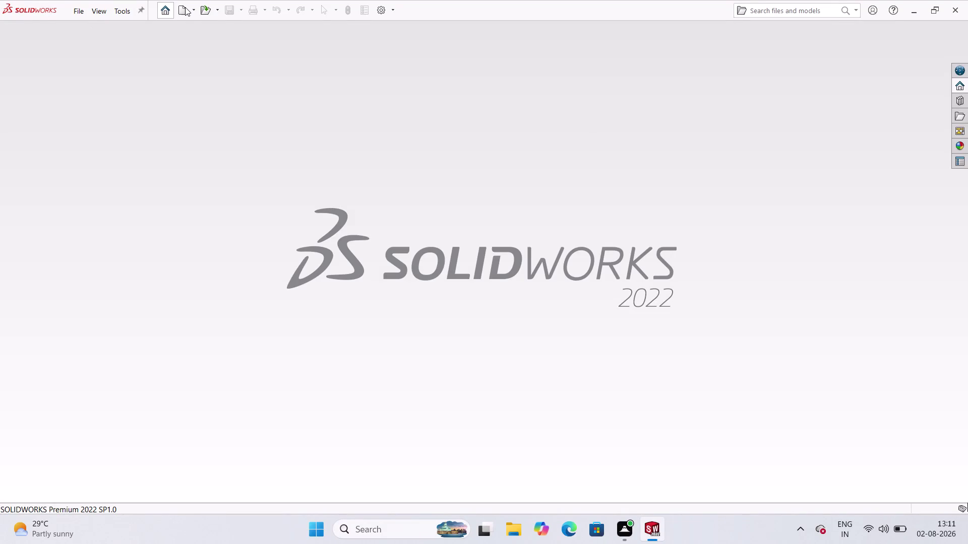
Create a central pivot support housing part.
Create a new blank Part document, Part5.
click(185, 7)
click(225, 240)
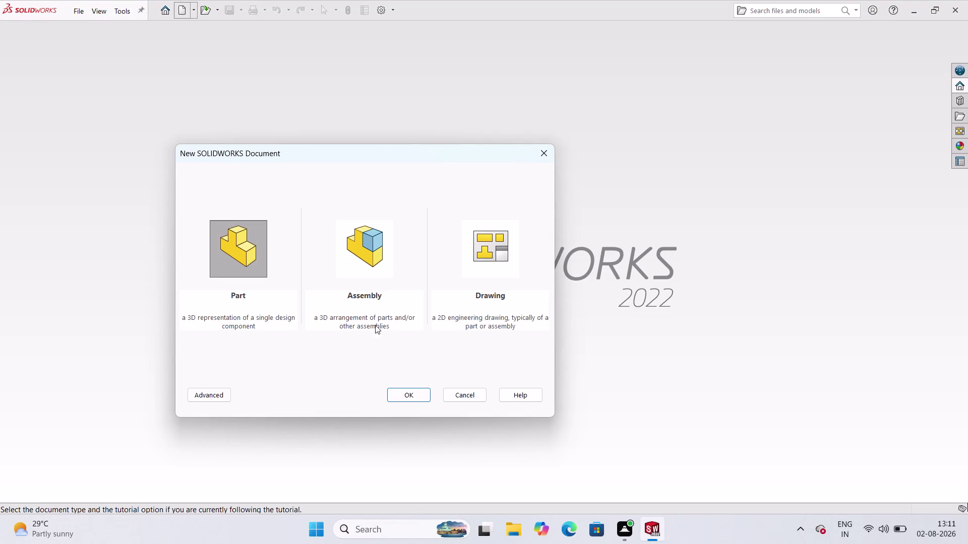
click(409, 401)
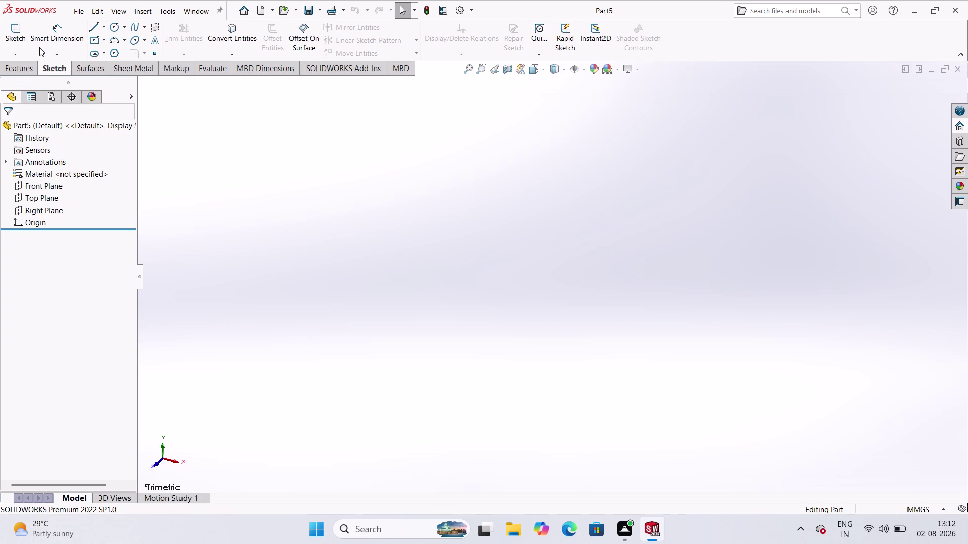
Start Sketch1 on the Top Plane.
click(5, 22)
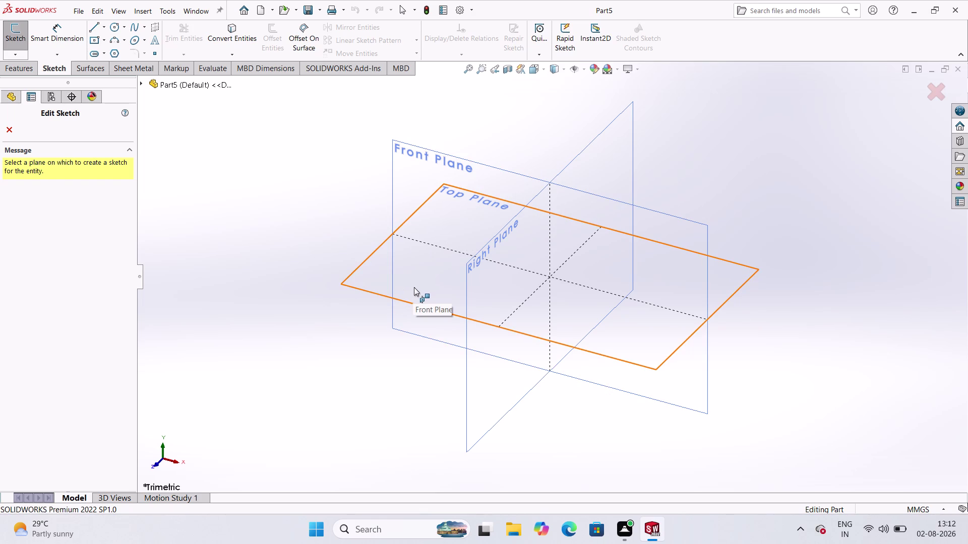
click(414, 287)
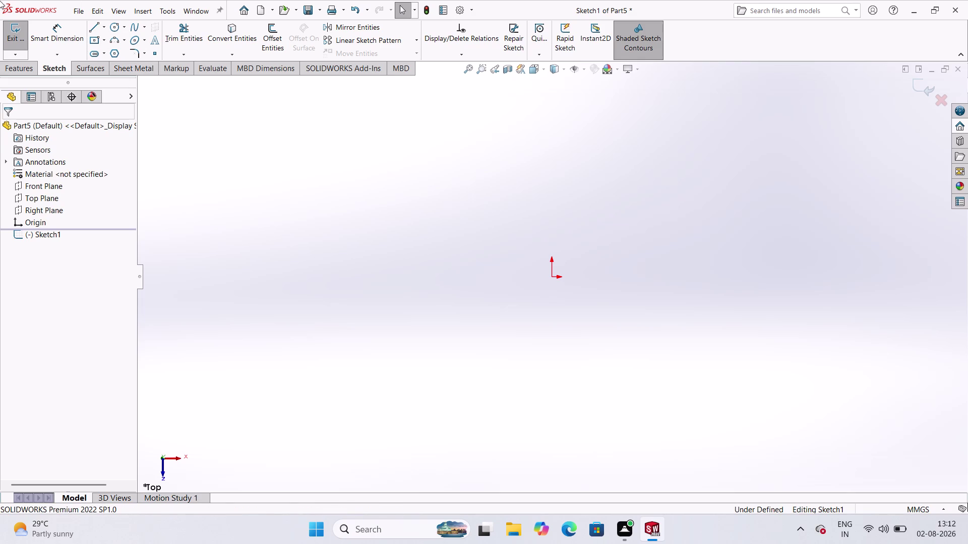
Draw a vertical construction centerline from top to bottom through the origin.
click(108, 30)
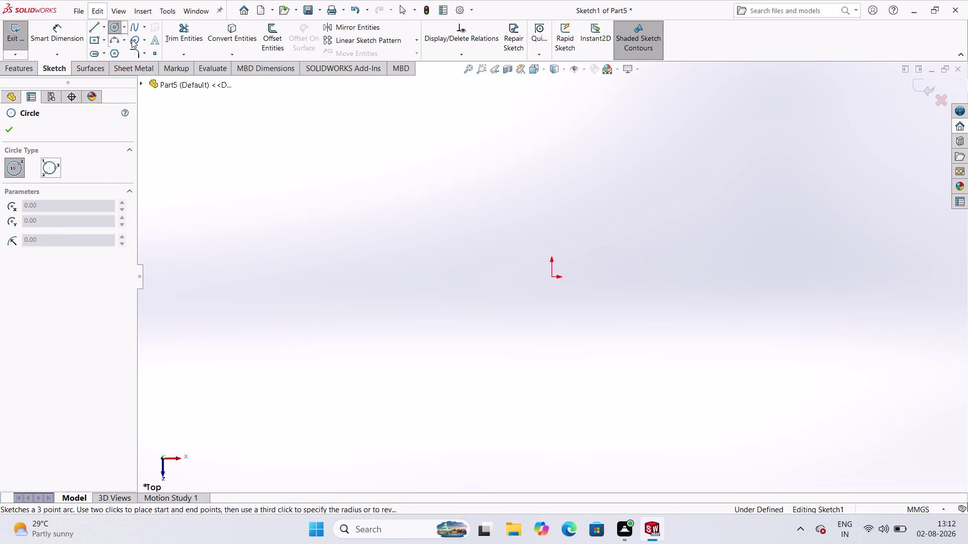
click(102, 26)
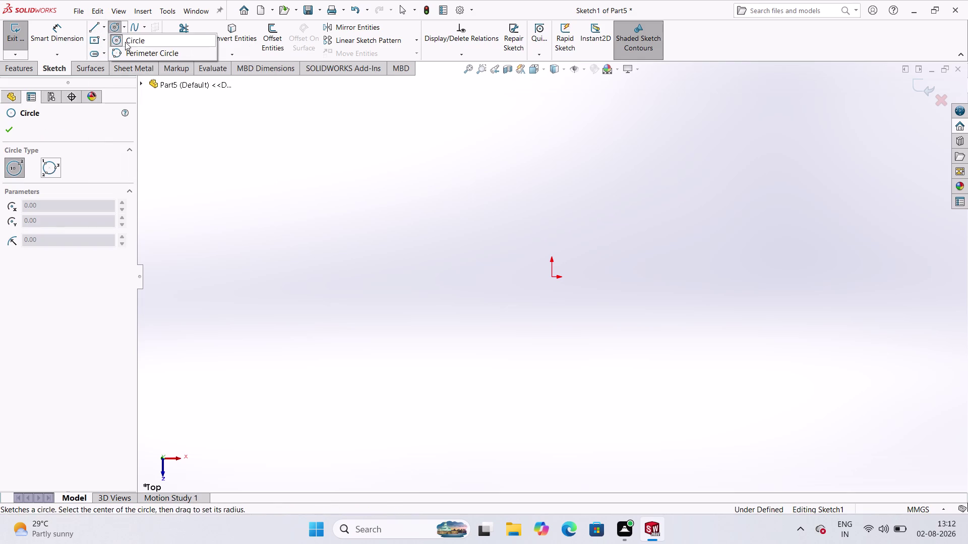
click(103, 22)
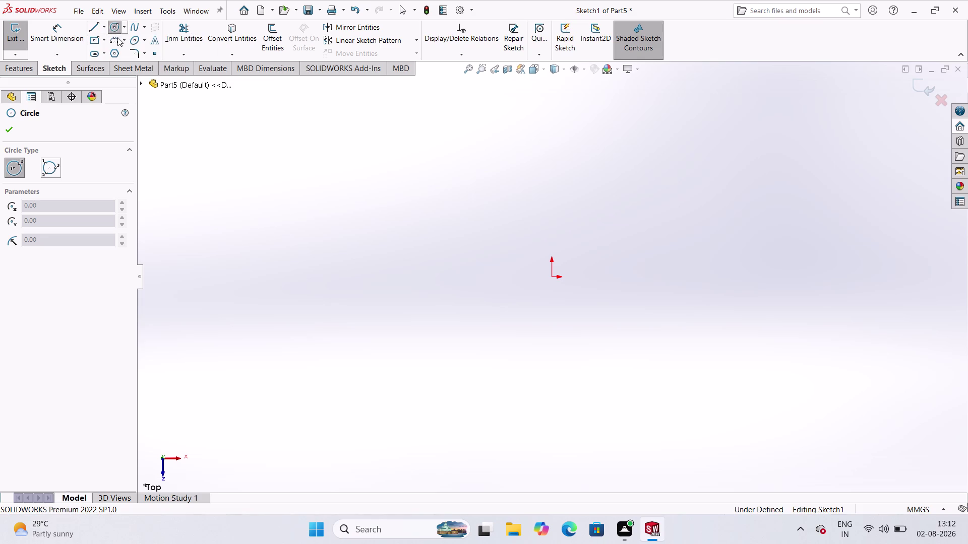
click(102, 21)
click(112, 48)
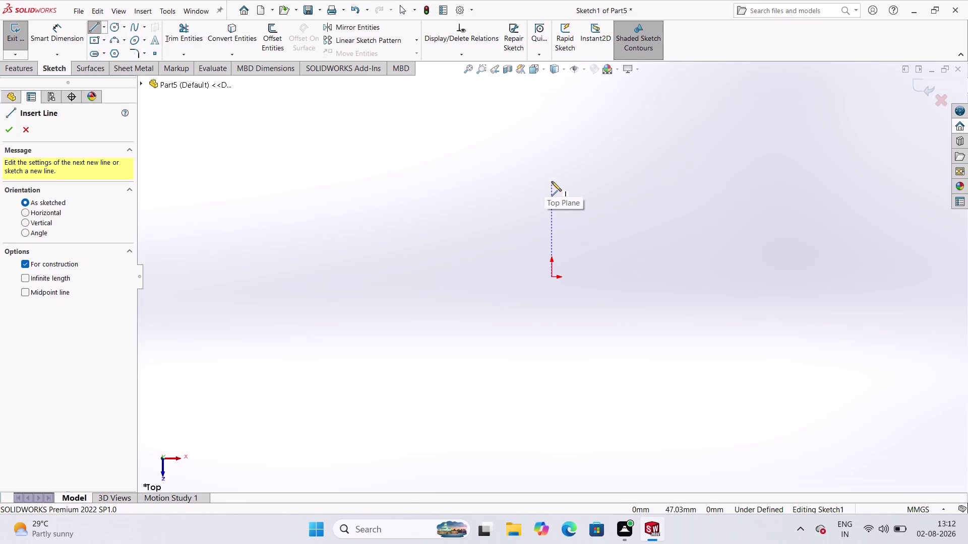
click(552, 181)
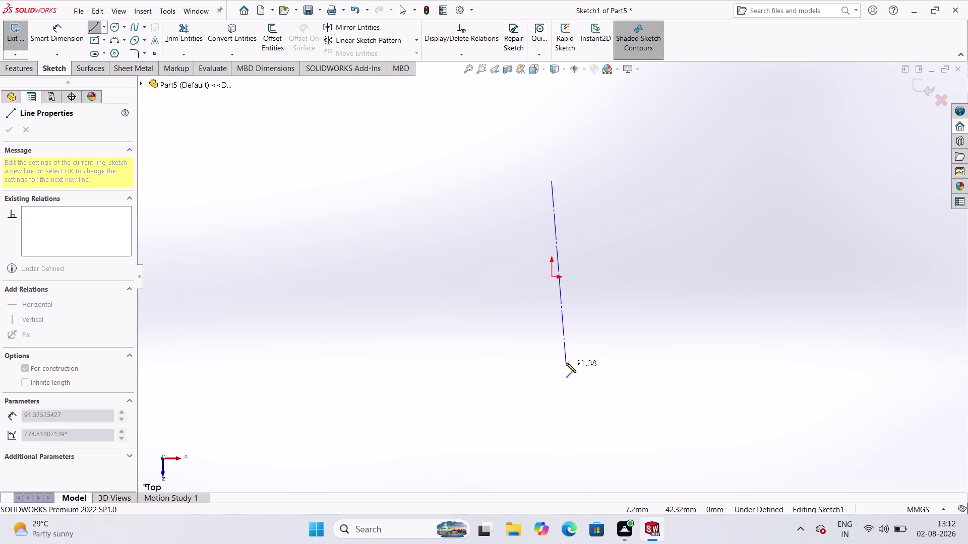
key(Escape)
click(107, 28)
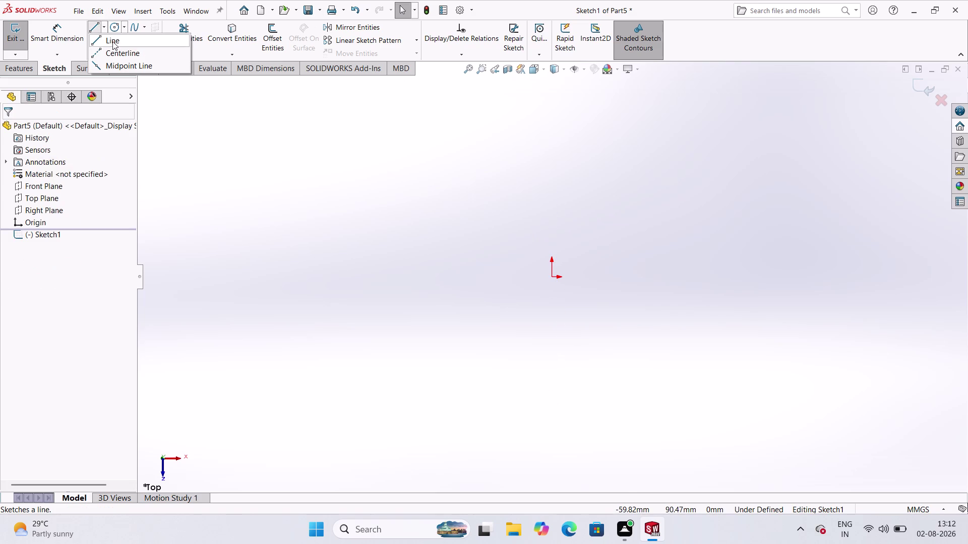
click(114, 48)
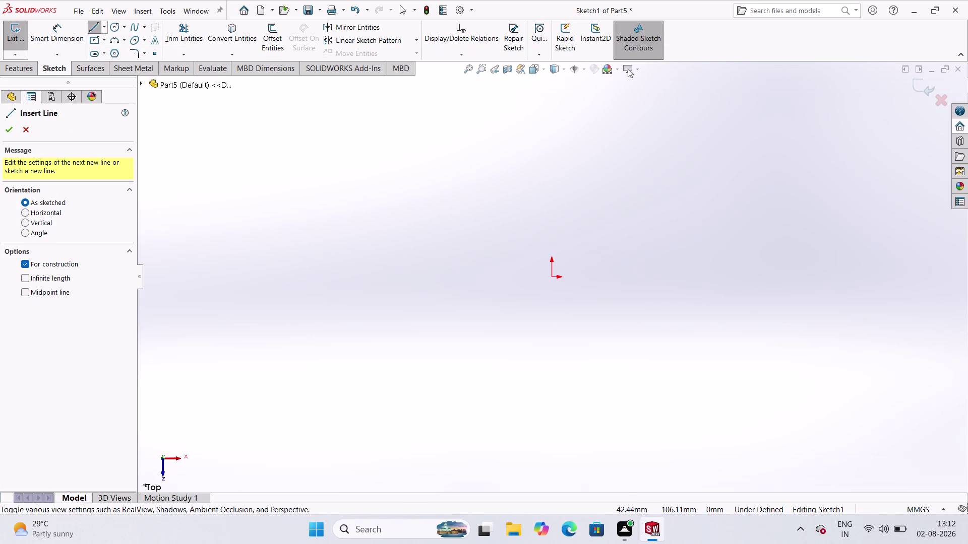
click(549, 79)
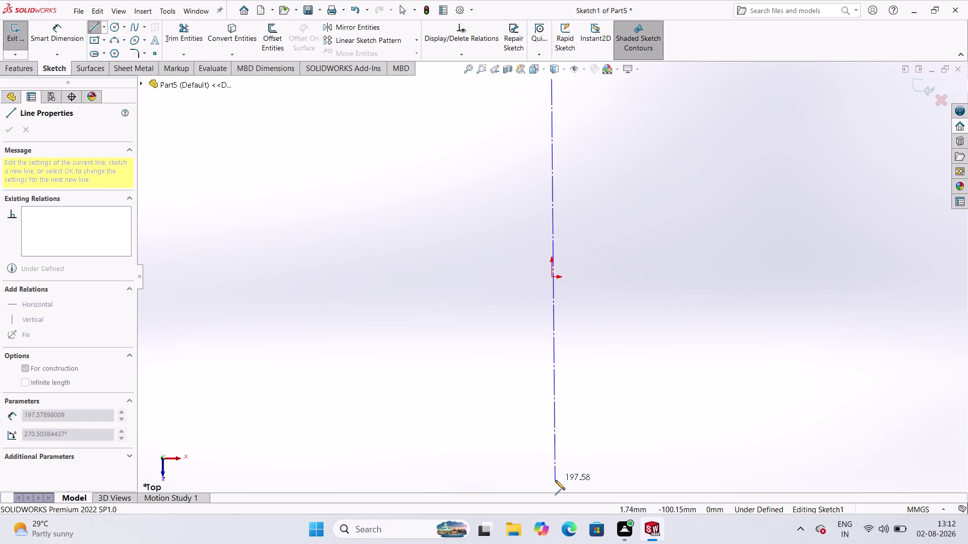
click(552, 481)
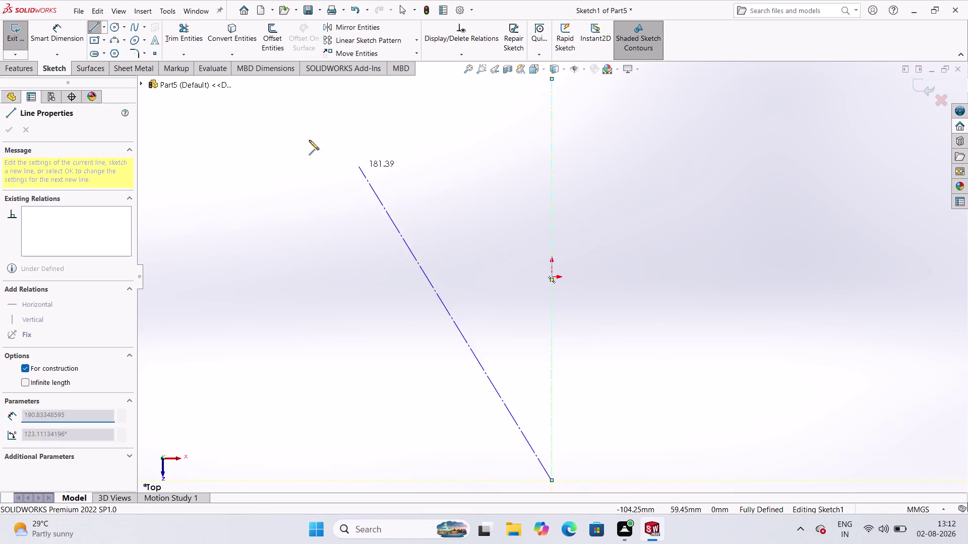
key(Escape)
Draw a horizontal construction centerline across the sketch through the origin.
click(101, 31)
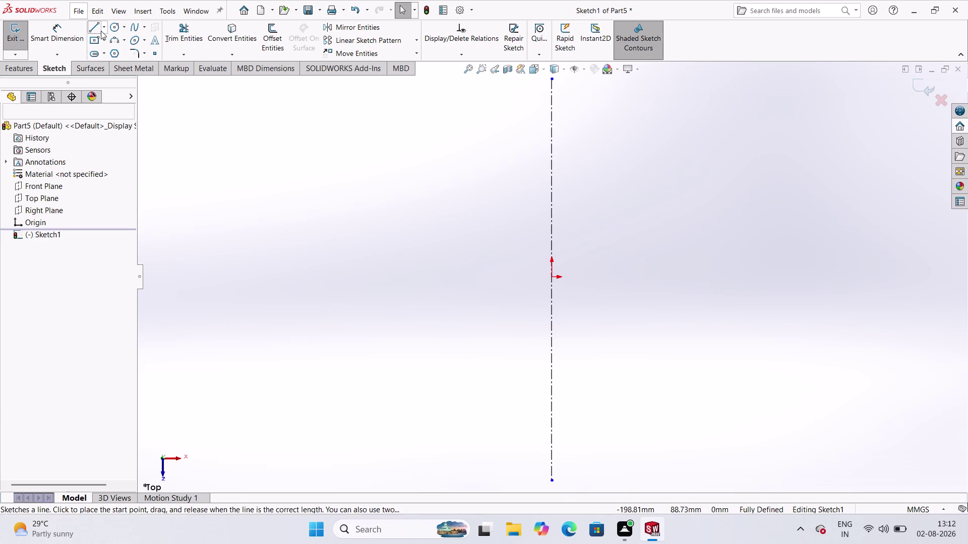
click(111, 50)
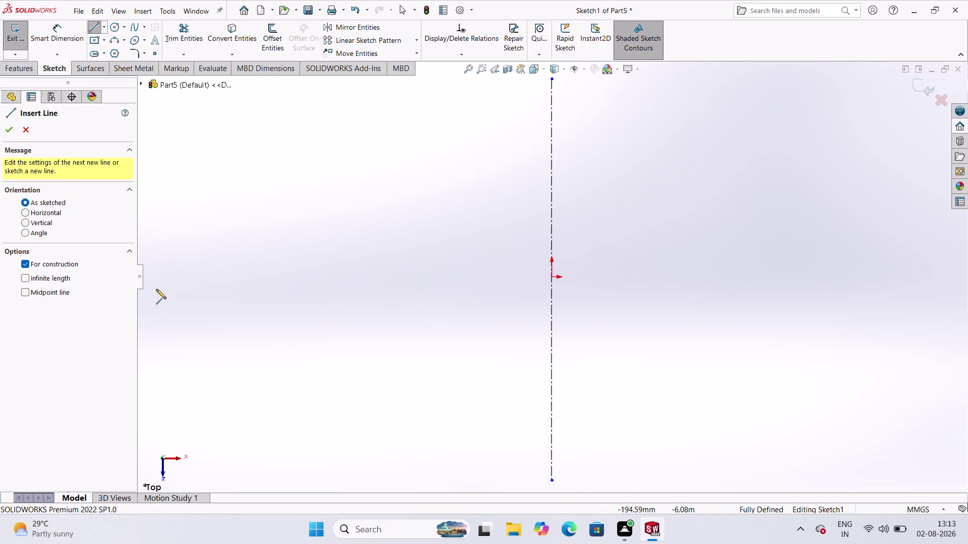
click(155, 276)
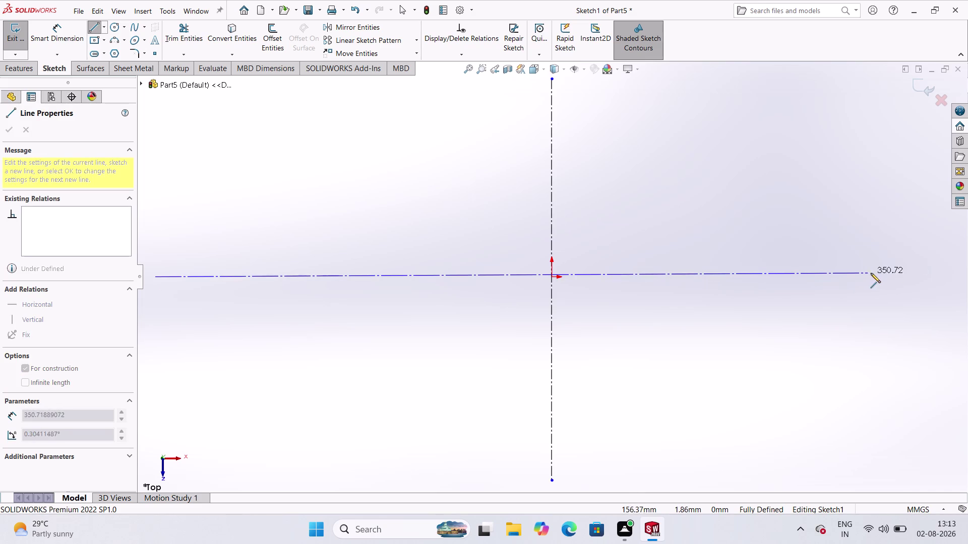
click(927, 276)
key(Escape)
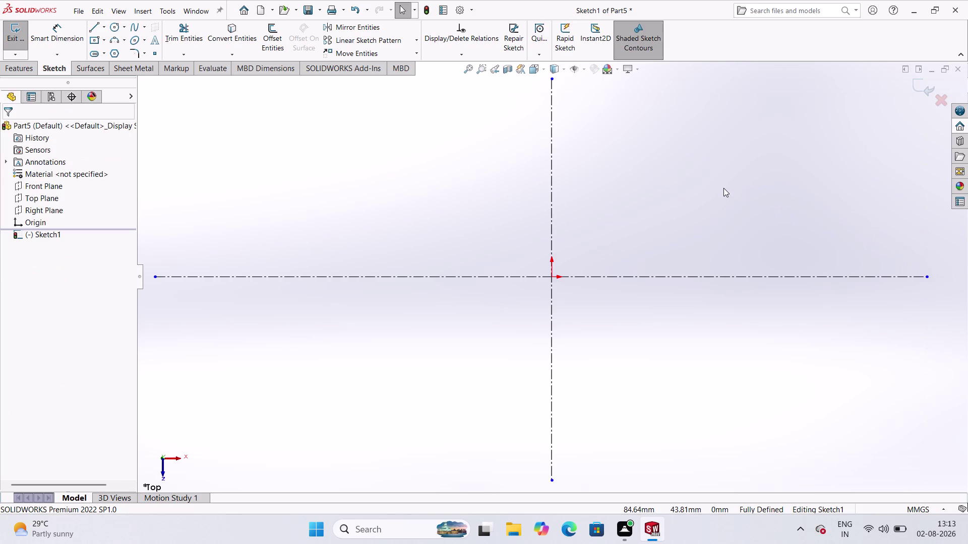
scroll(up, 3)
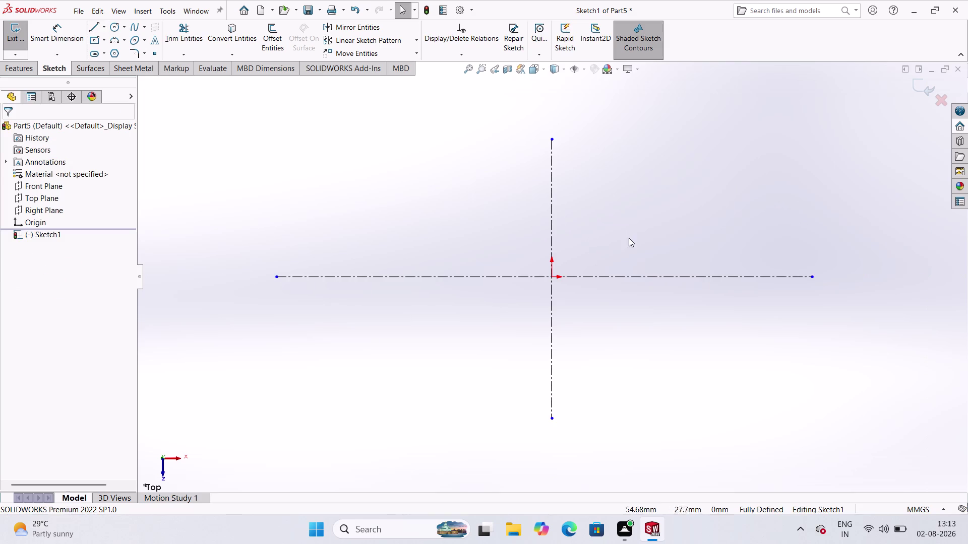
scroll(down, 3)
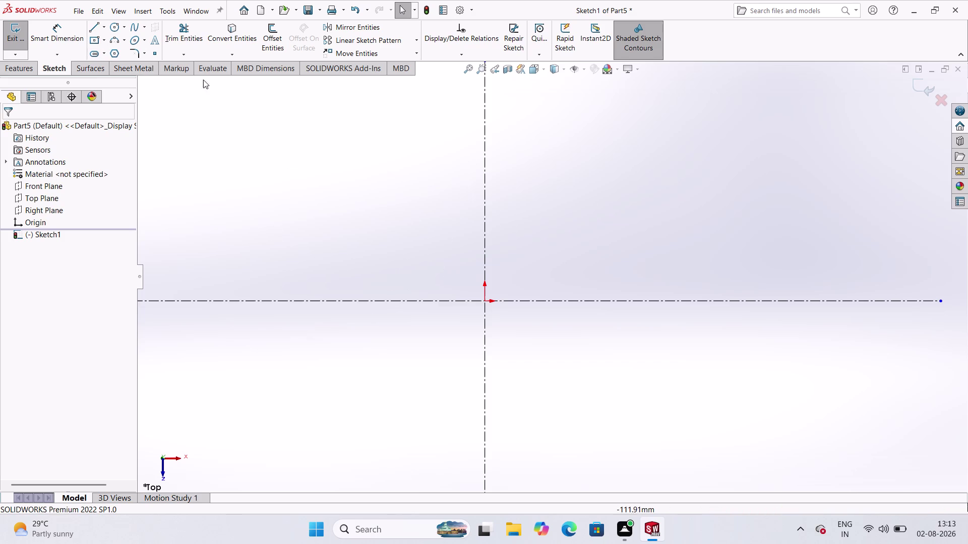
click(116, 25)
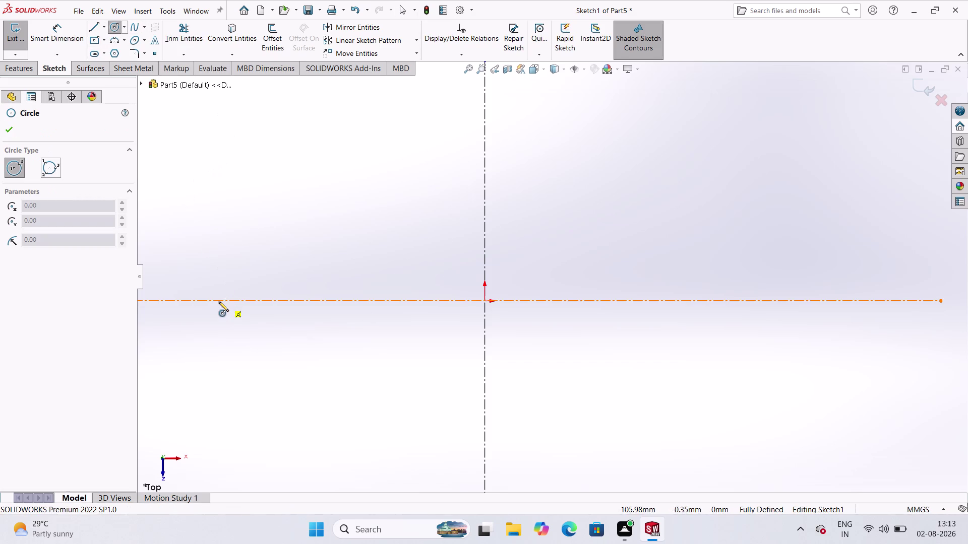
Draw a 24 mm diameter circle on the horizontal centerline, left of the origin.
click(224, 302)
click(243, 316)
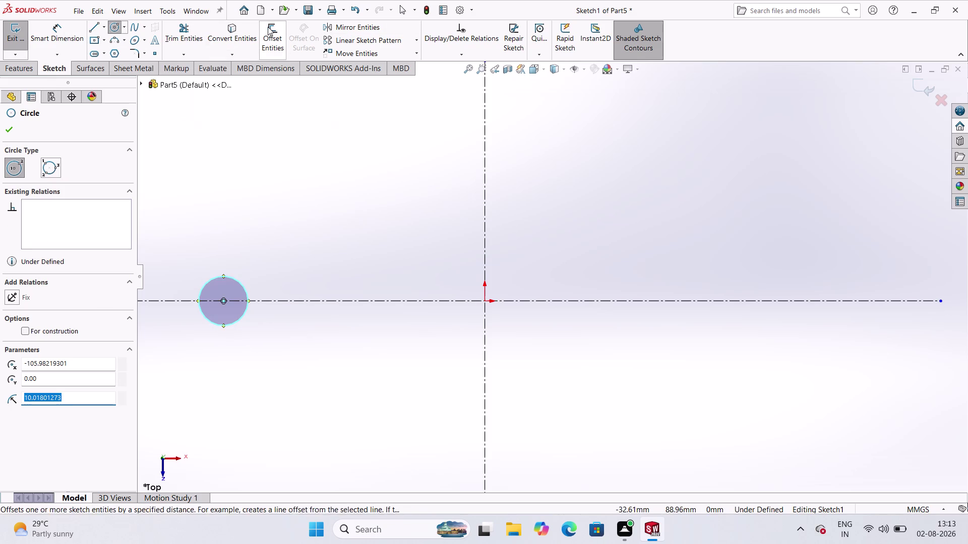
click(76, 27)
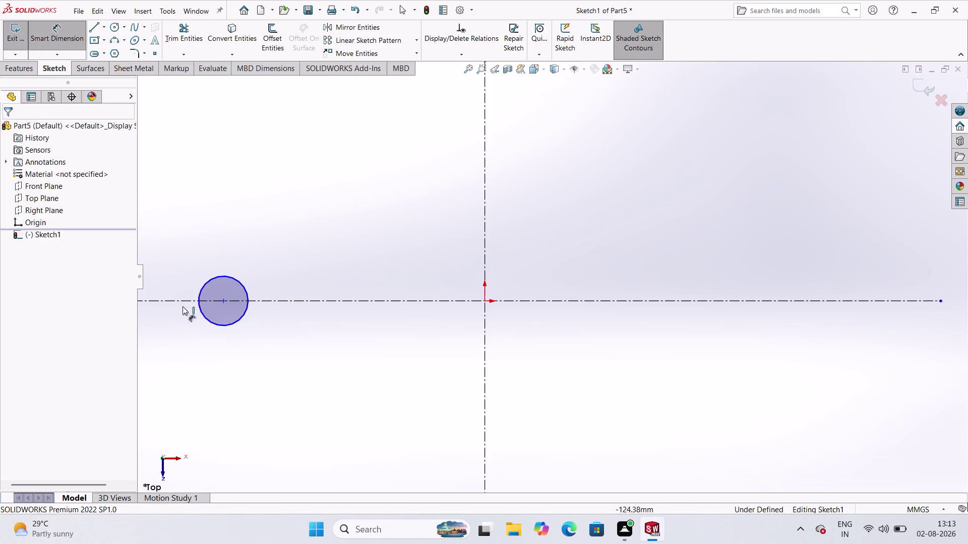
click(225, 274)
click(193, 245)
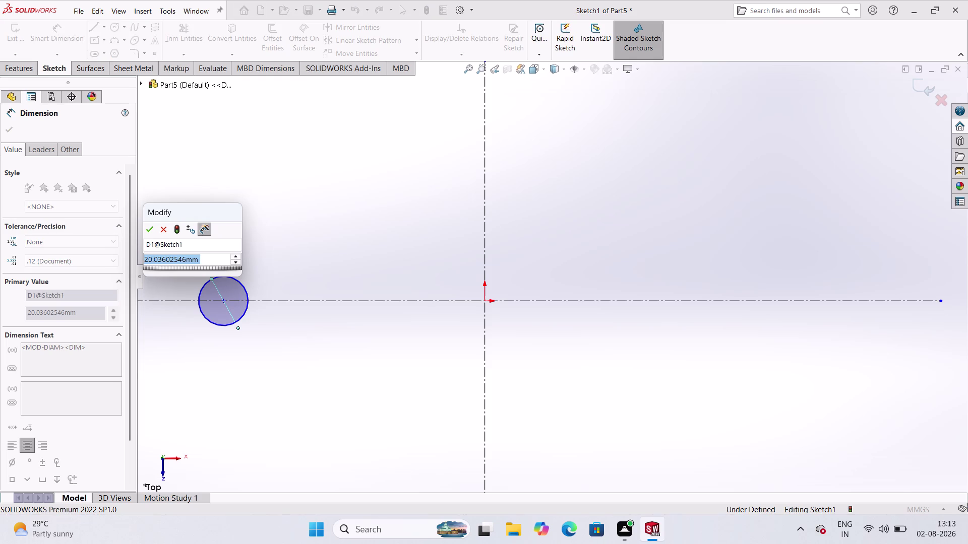
text(24)
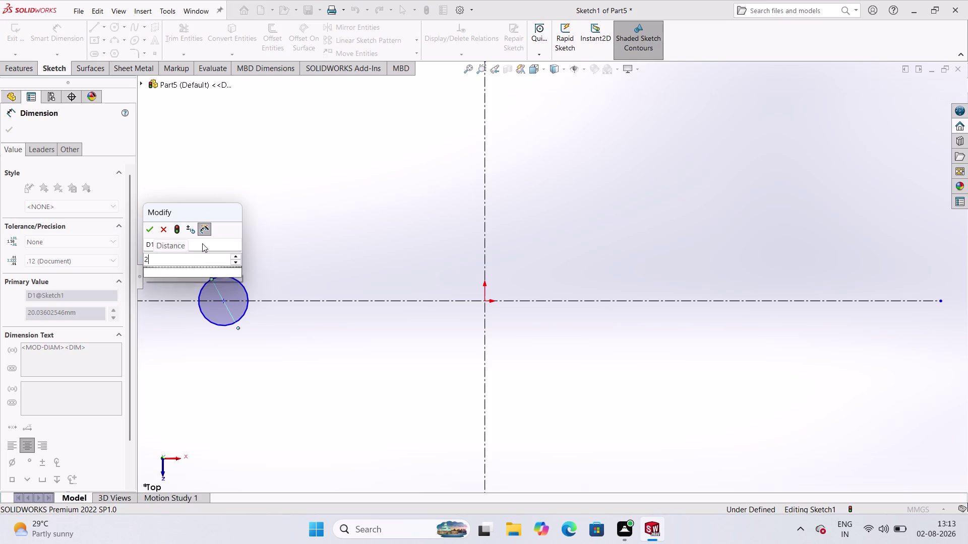
key(Return)
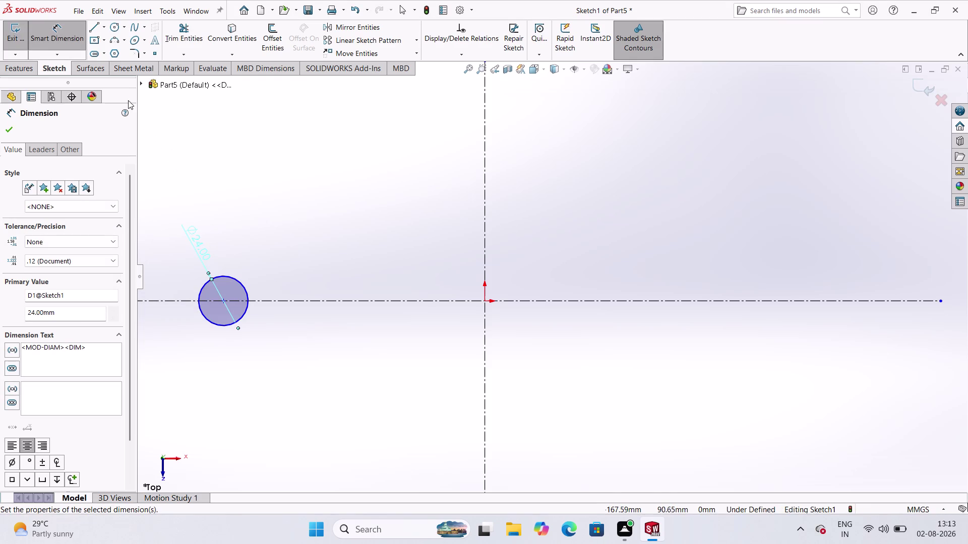
click(118, 29)
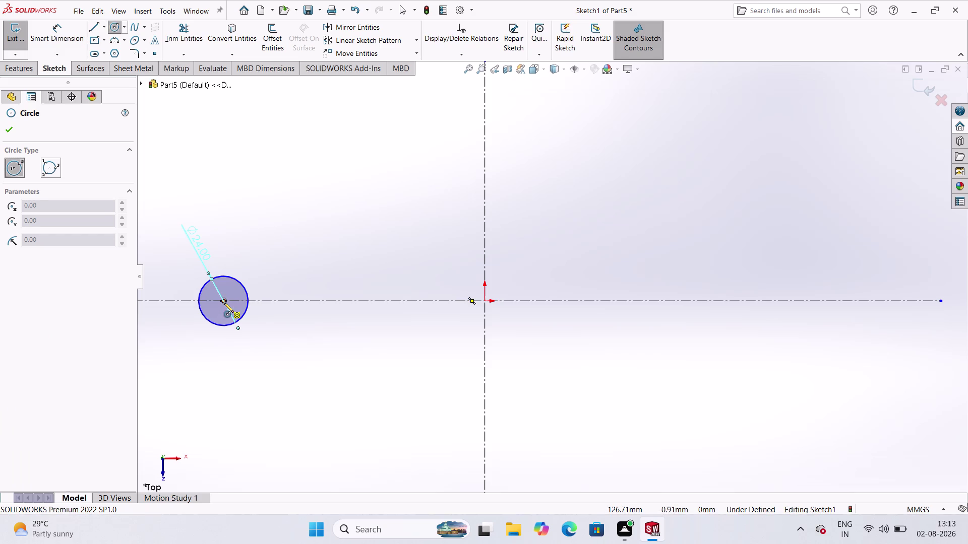
Add a concentric 12 mm diameter circle inside the 24 mm circle.
click(225, 300)
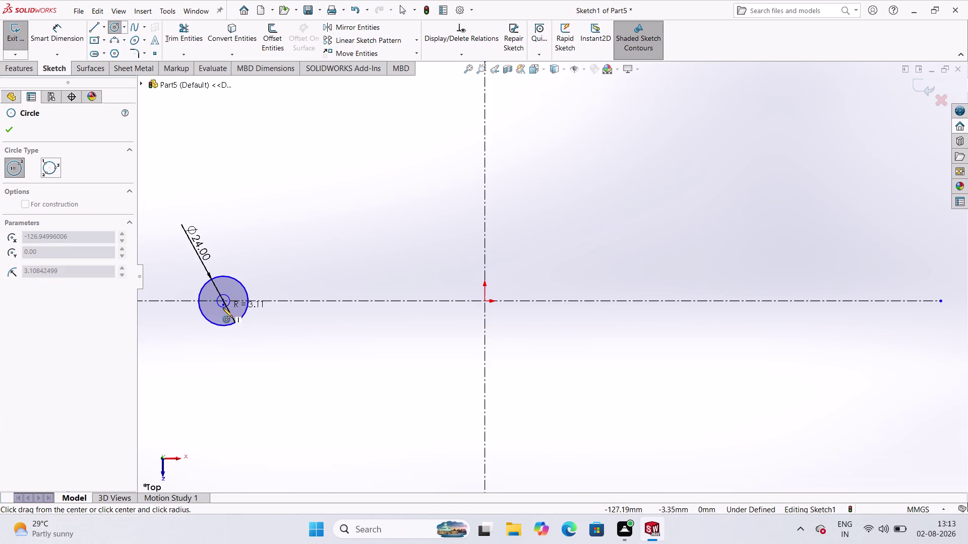
click(221, 314)
click(46, 50)
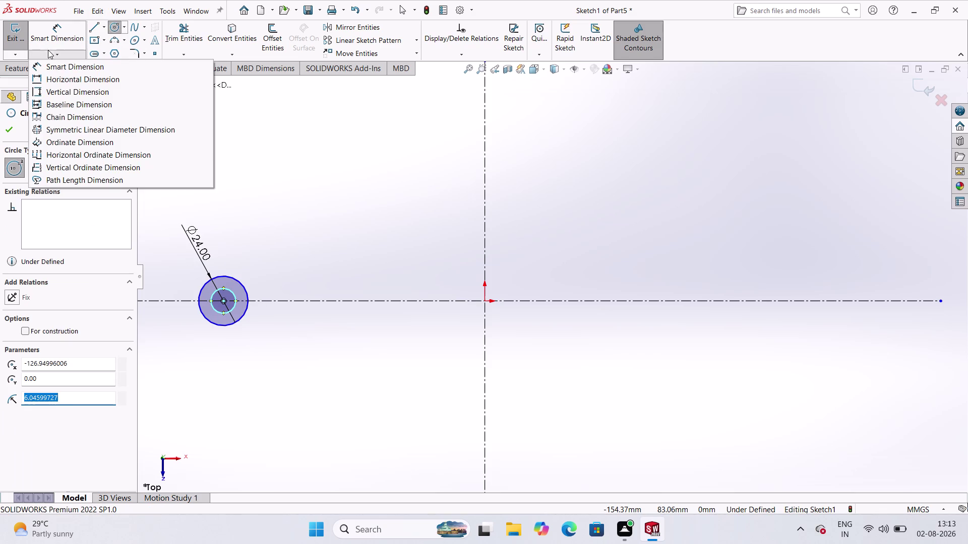
click(51, 32)
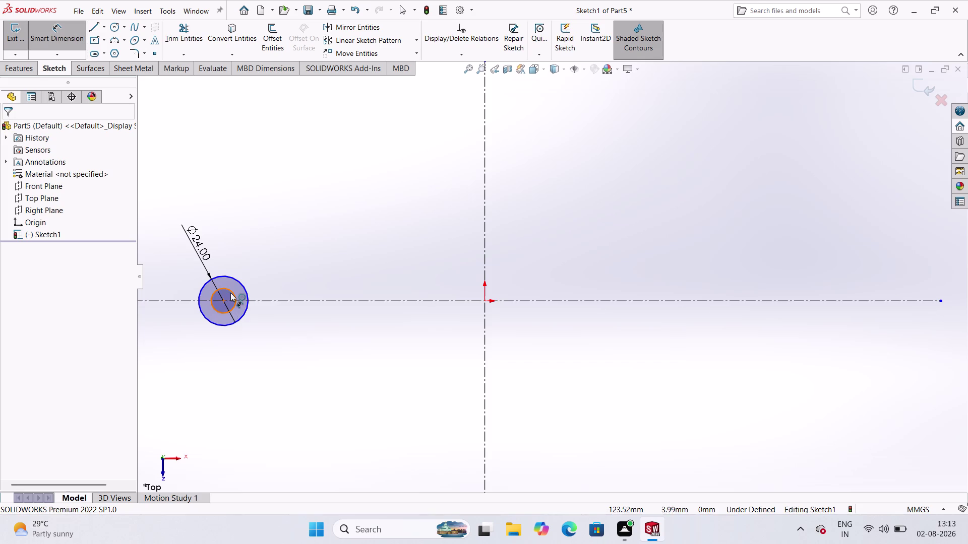
click(231, 293)
click(235, 238)
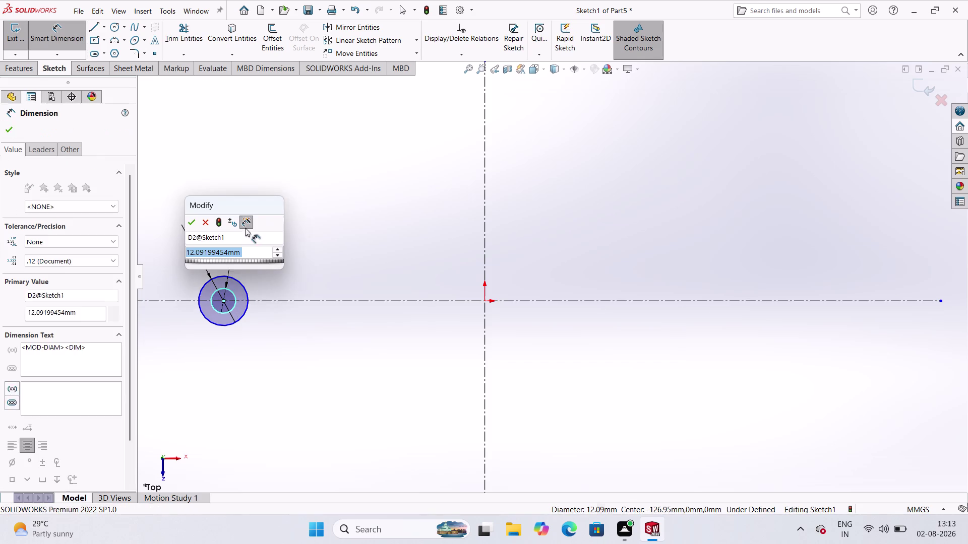
text(12)
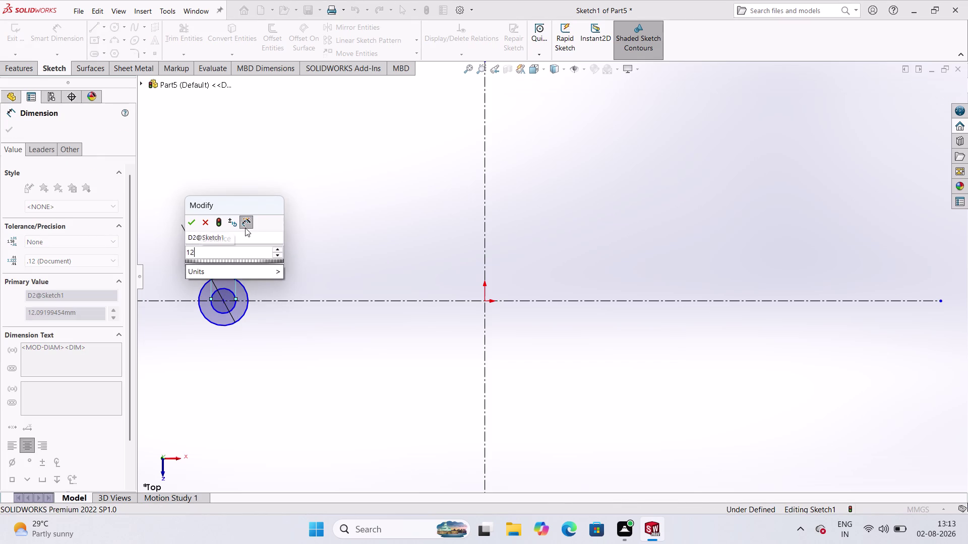
key(Return)
click(283, 241)
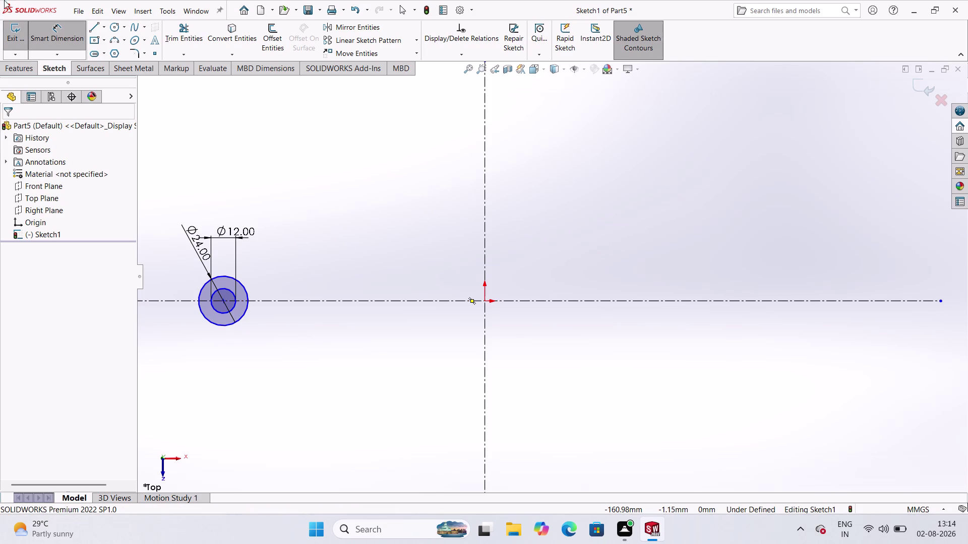
click(54, 40)
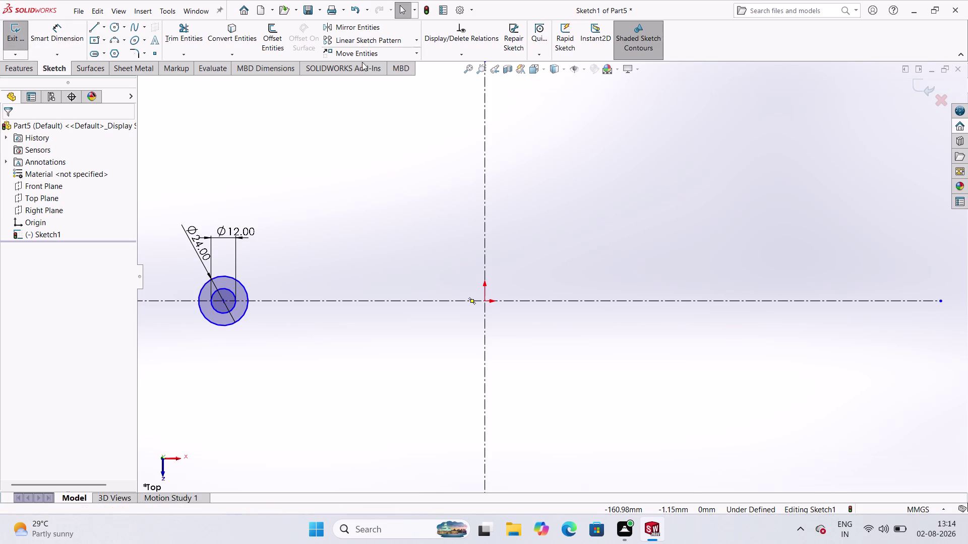
Mirror the 24 mm and 12 mm circles about the vertical centerline.
click(246, 296)
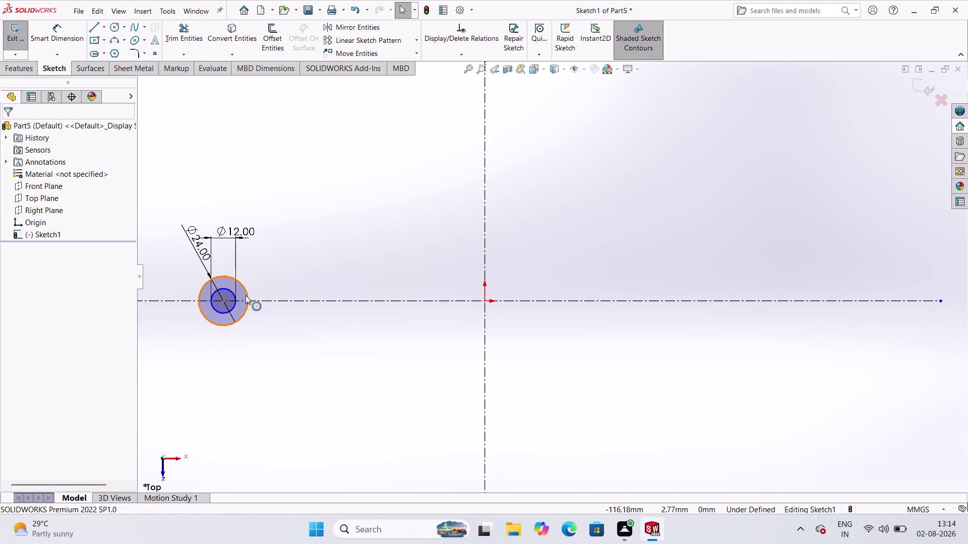
click(231, 295)
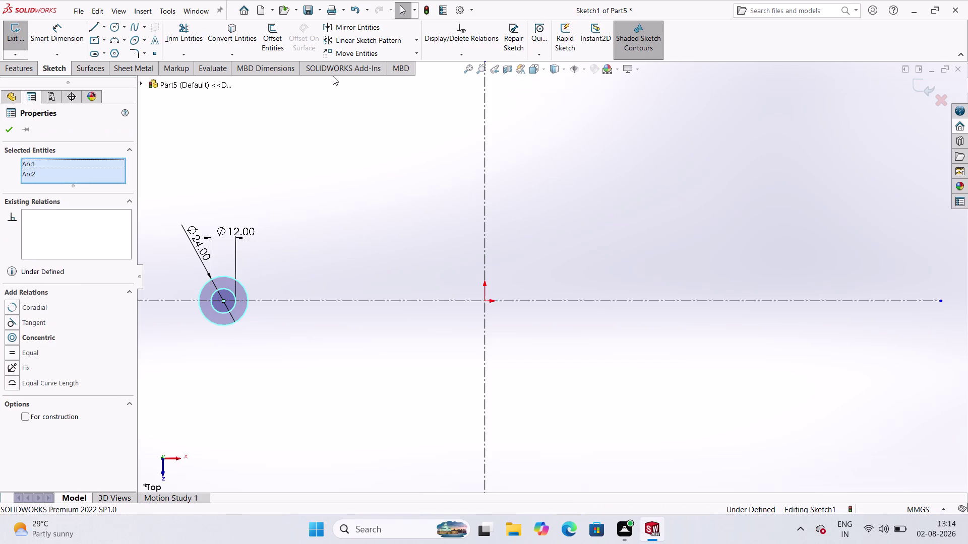
click(376, 31)
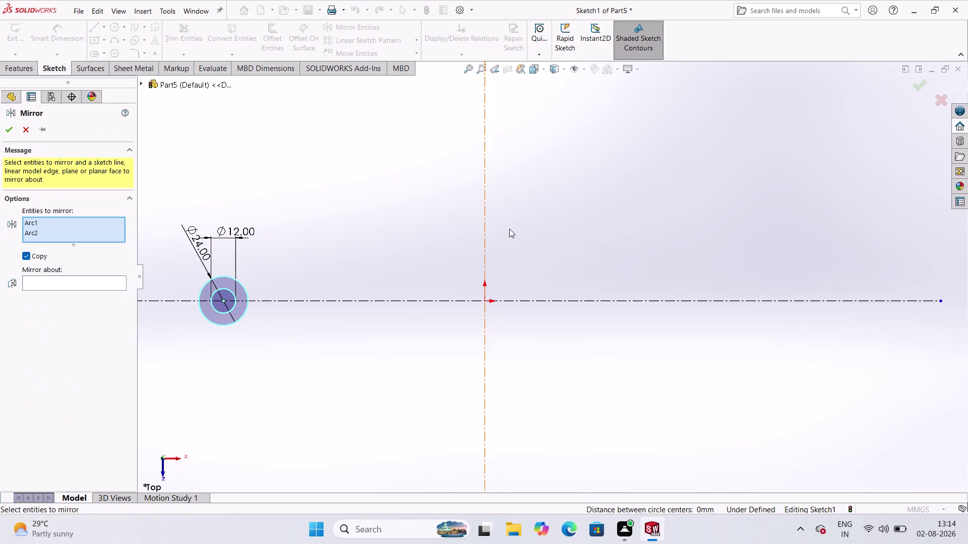
click(118, 287)
click(108, 287)
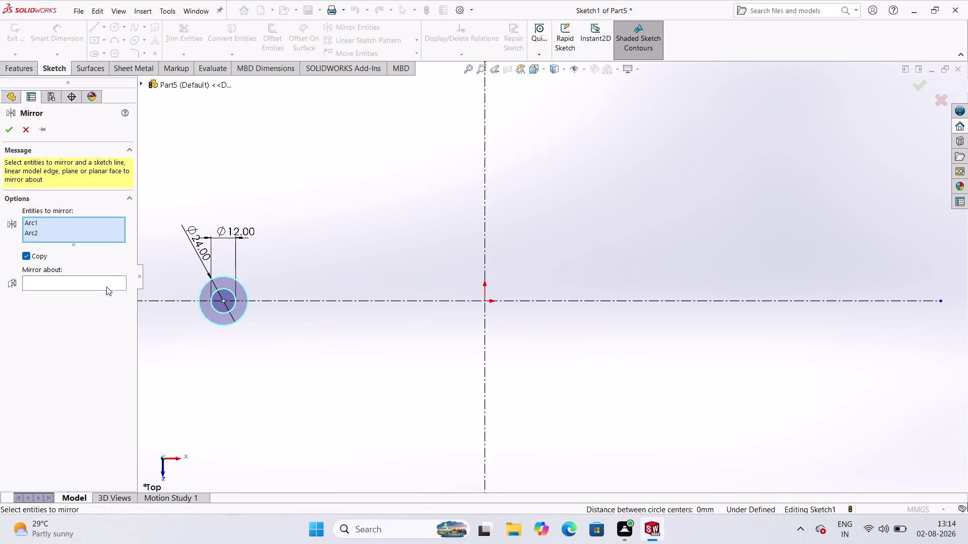
click(92, 284)
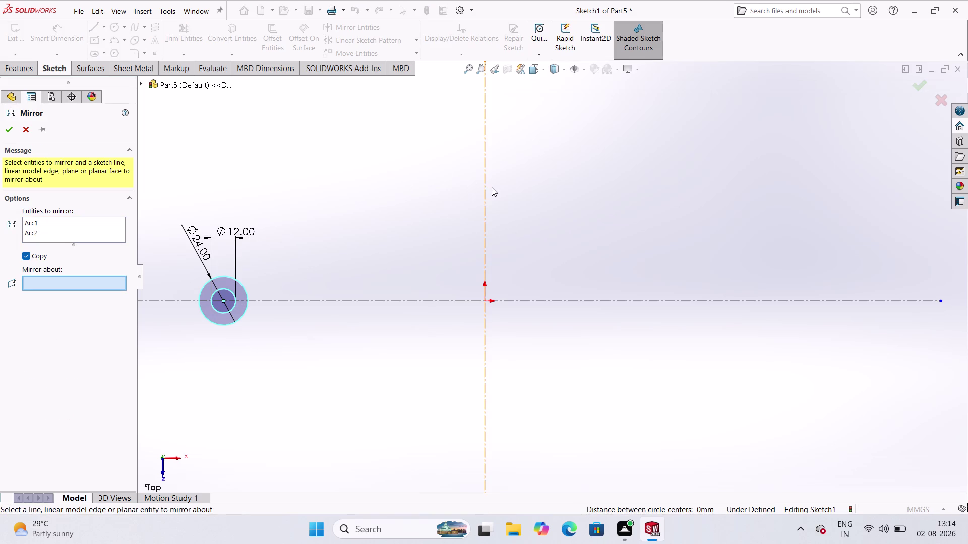
click(484, 177)
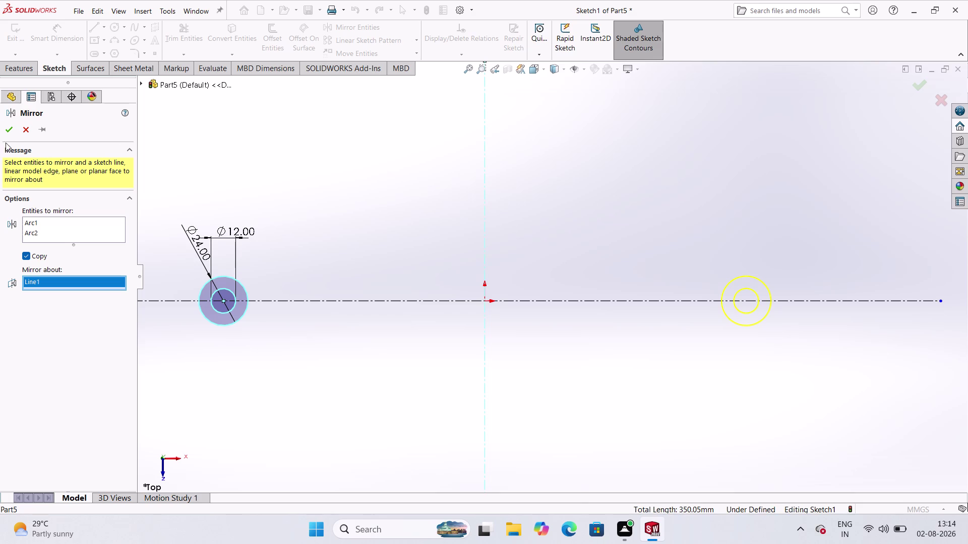
click(10, 134)
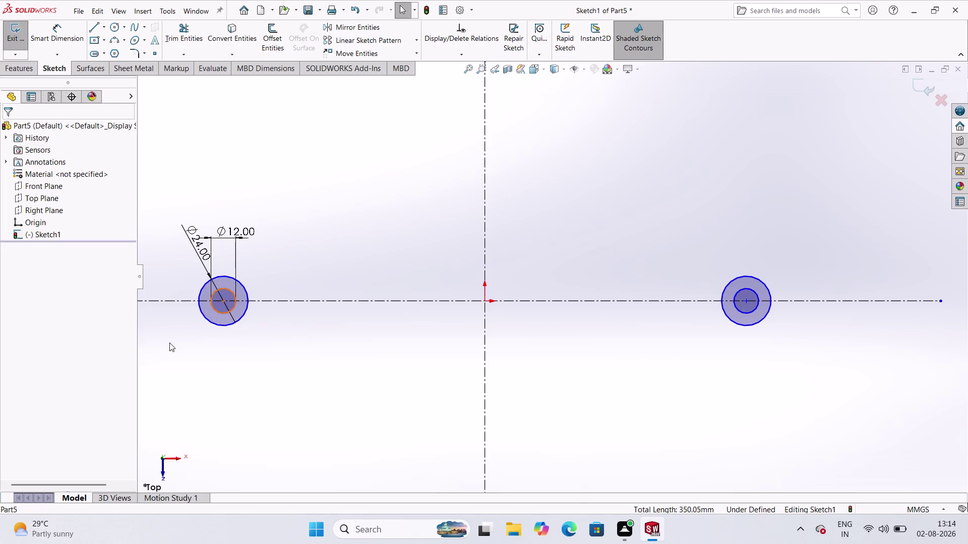
Dimension the two circle centres 156 mm apart, fully defining Sketch1.
click(224, 303)
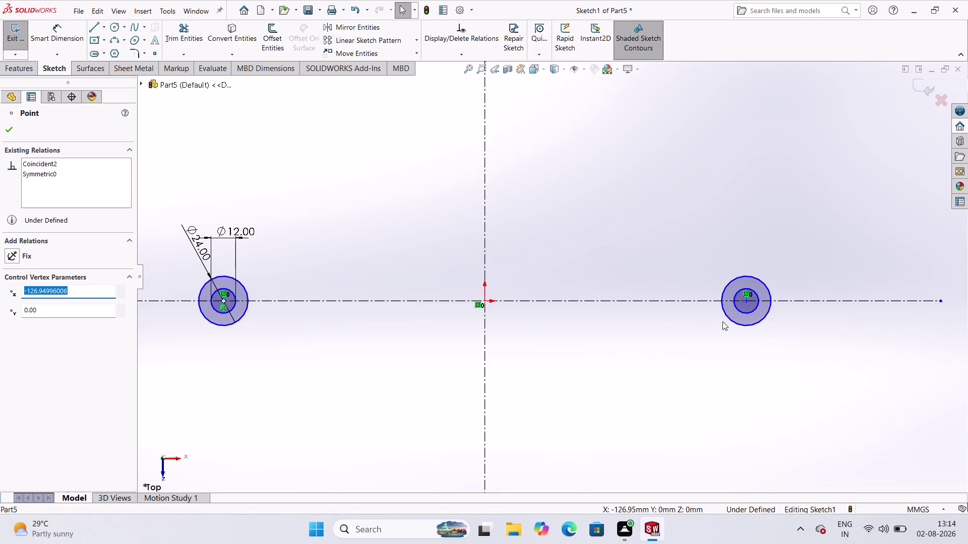
click(744, 304)
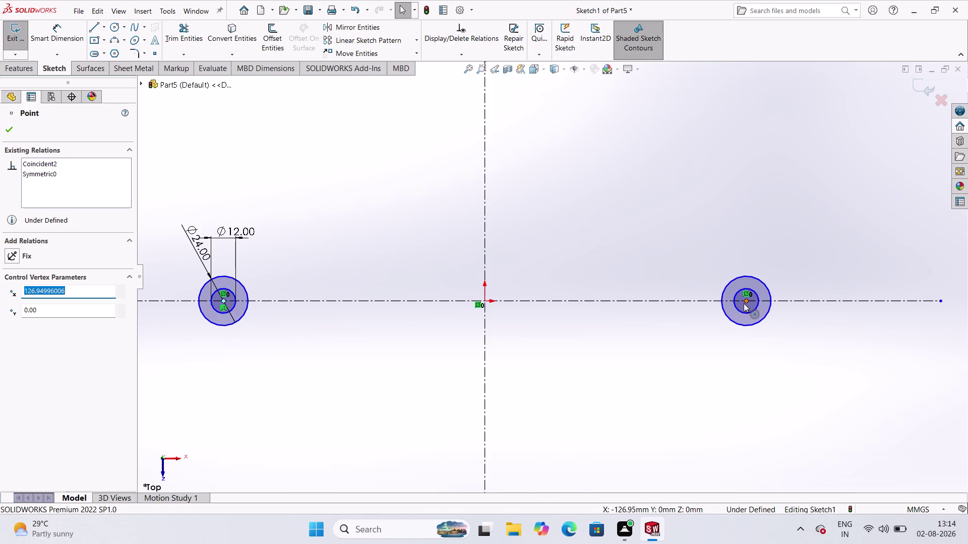
click(61, 26)
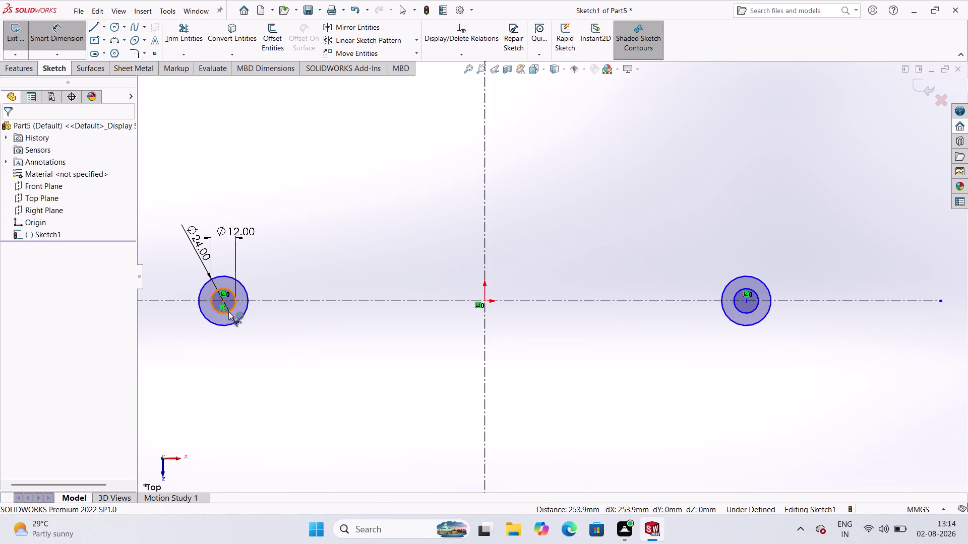
click(226, 305)
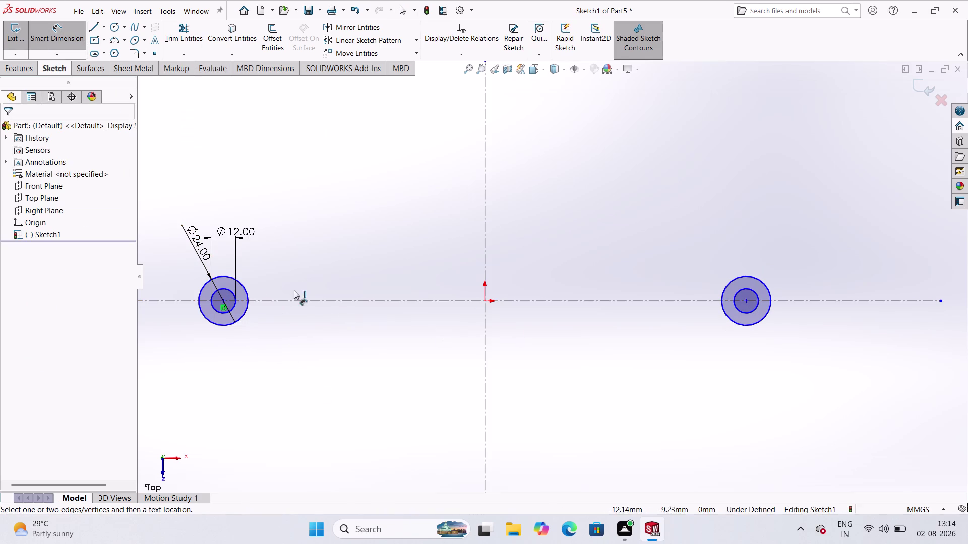
click(221, 300)
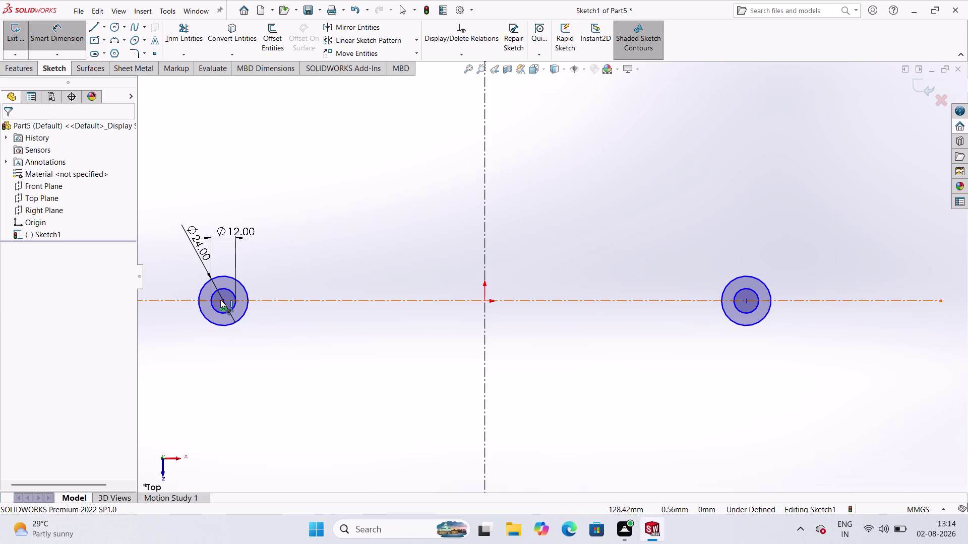
key(Escape)
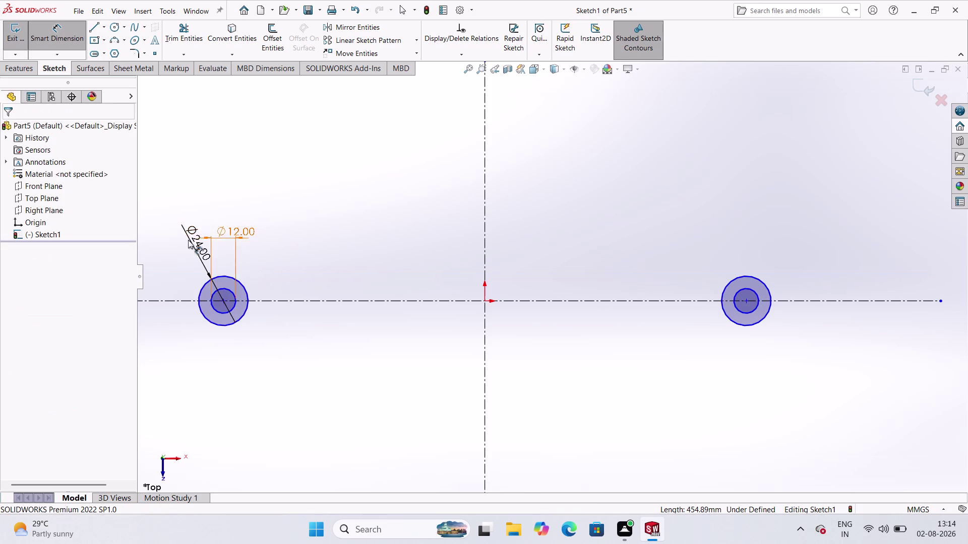
click(224, 300)
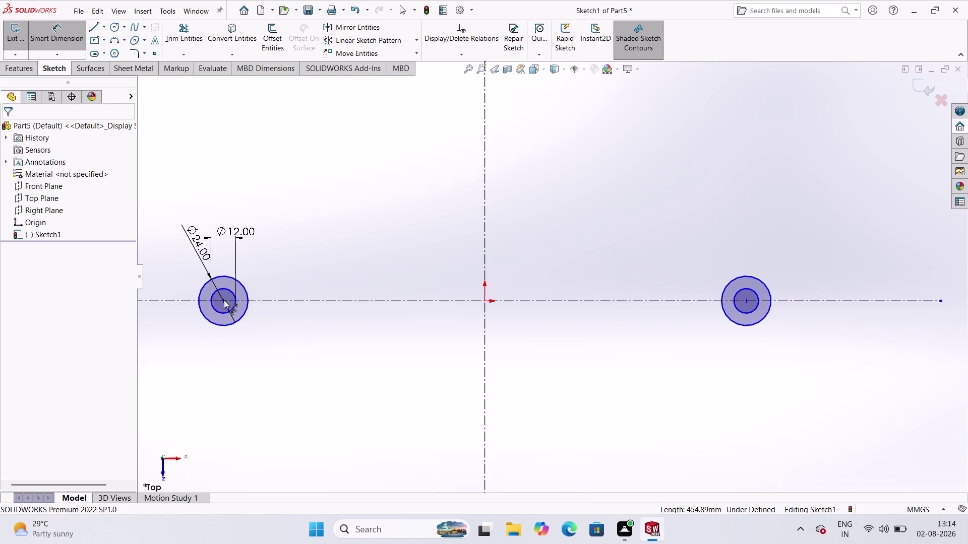
click(746, 300)
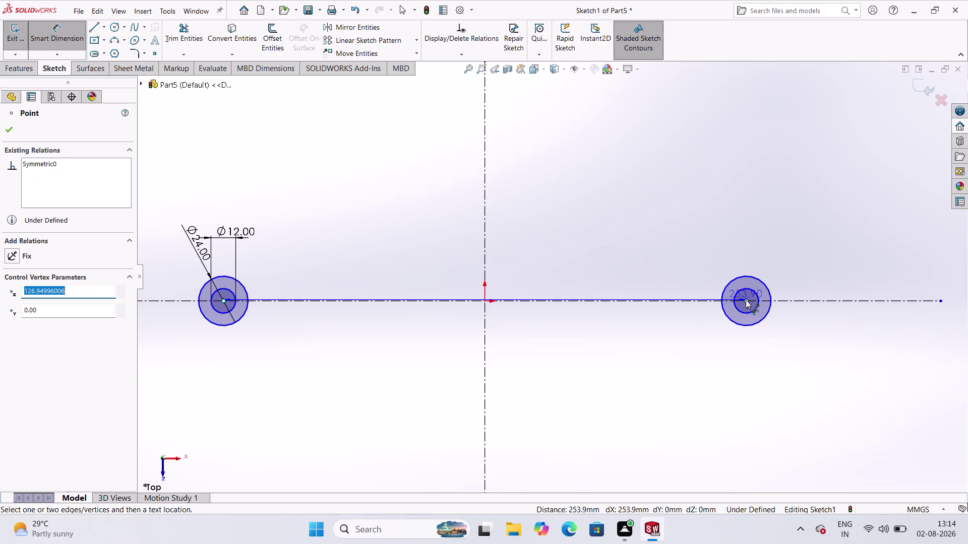
click(511, 394)
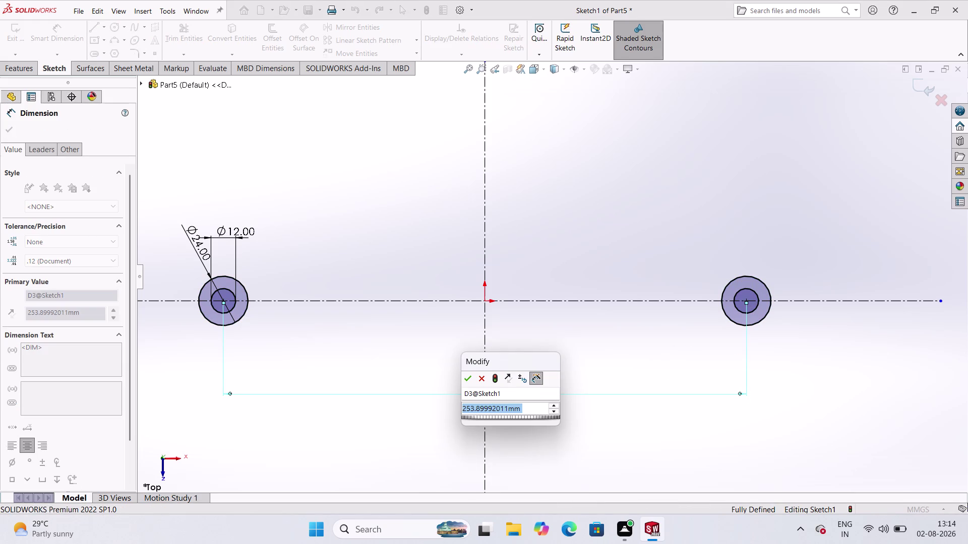
text(156)
key(Return)
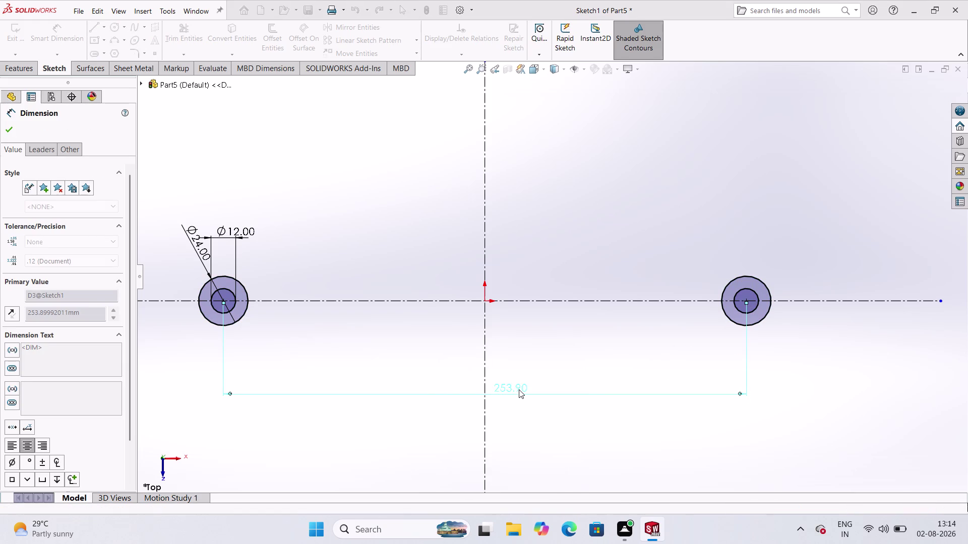
click(590, 433)
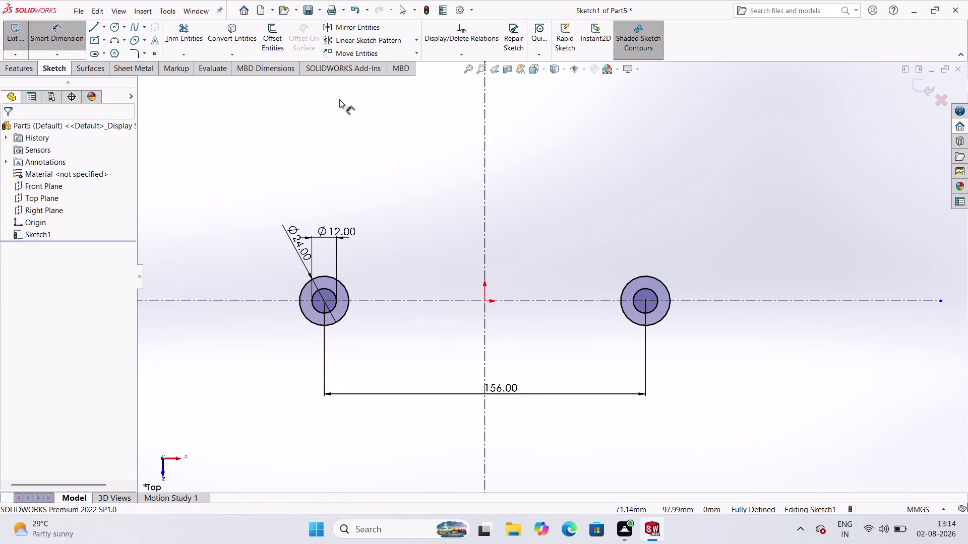
click(66, 37)
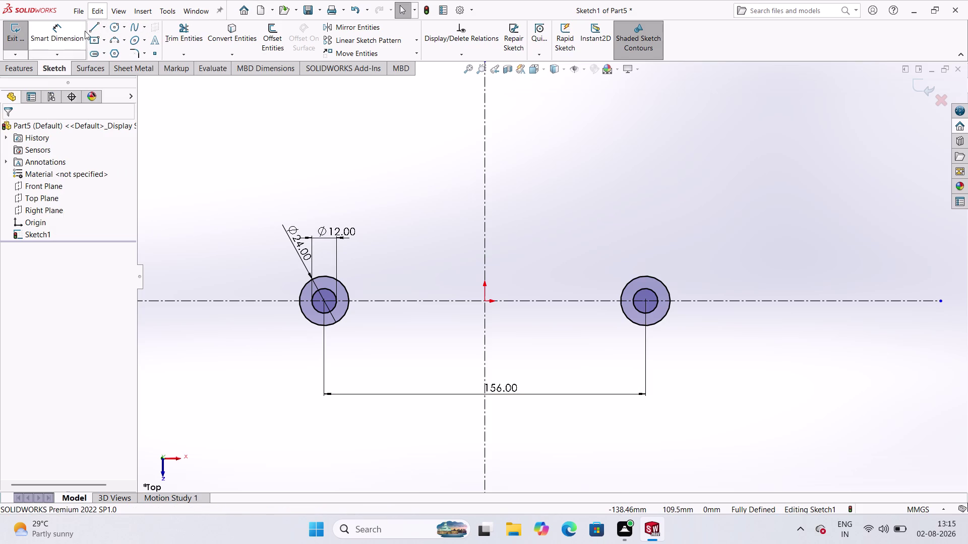
click(21, 34)
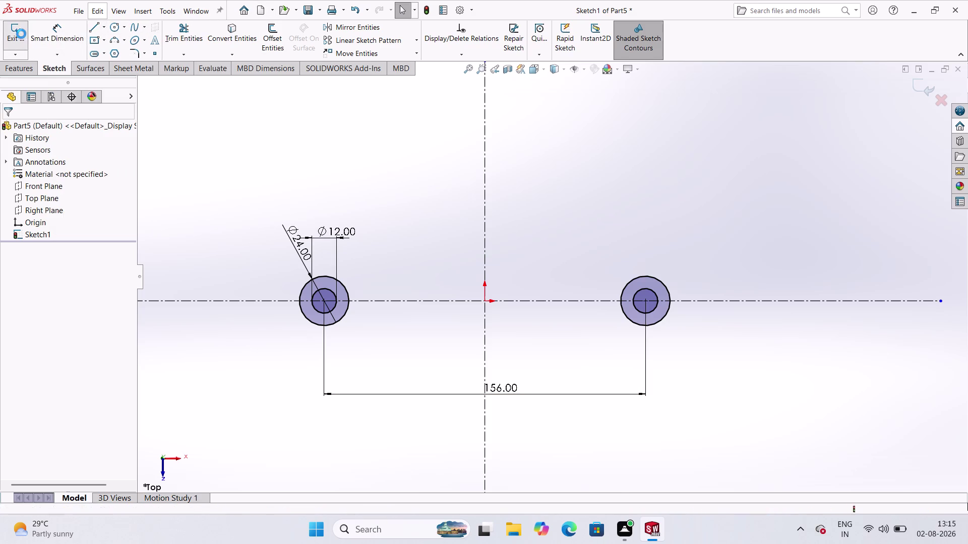
Extrude both ring profiles 15 mm Blind as Boss-Extrude1.
click(16, 71)
click(19, 33)
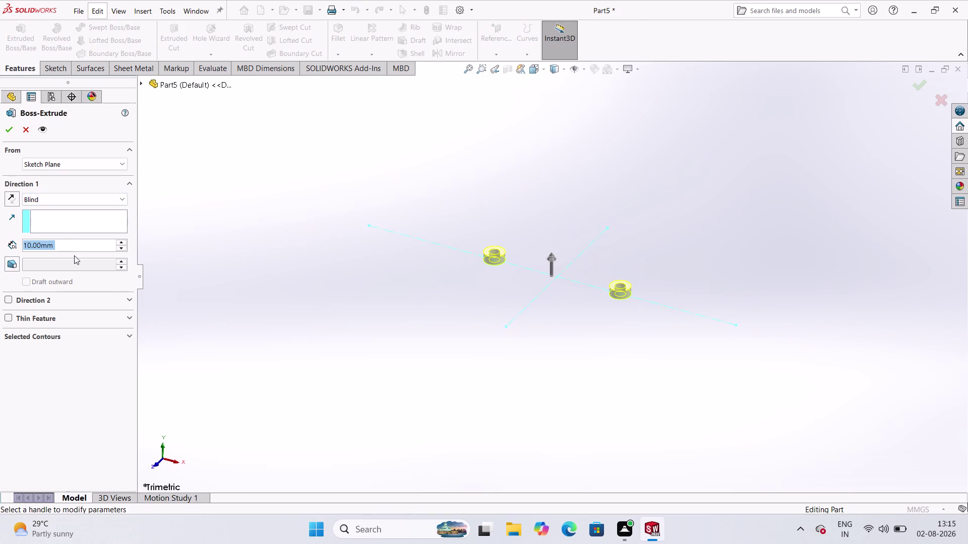
text(15)
key(Return)
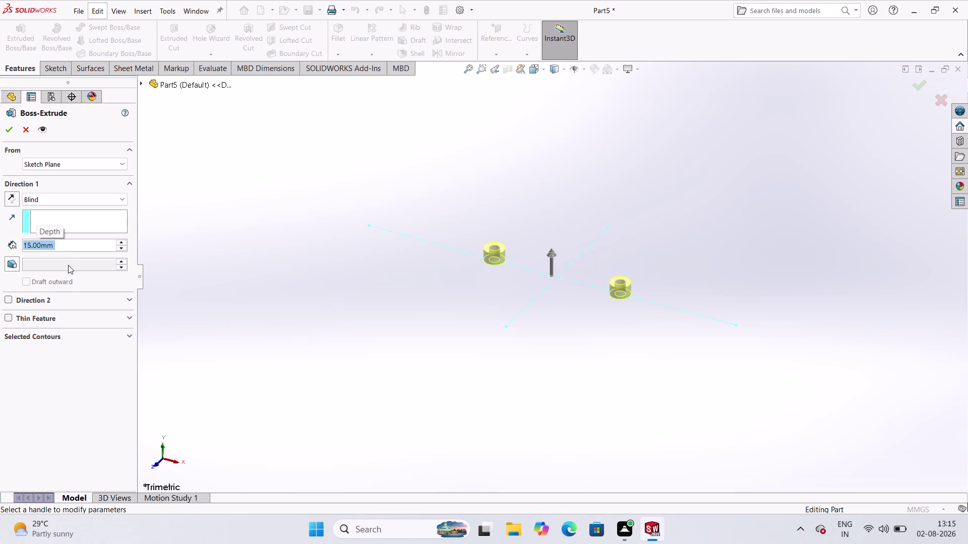
click(179, 247)
click(9, 131)
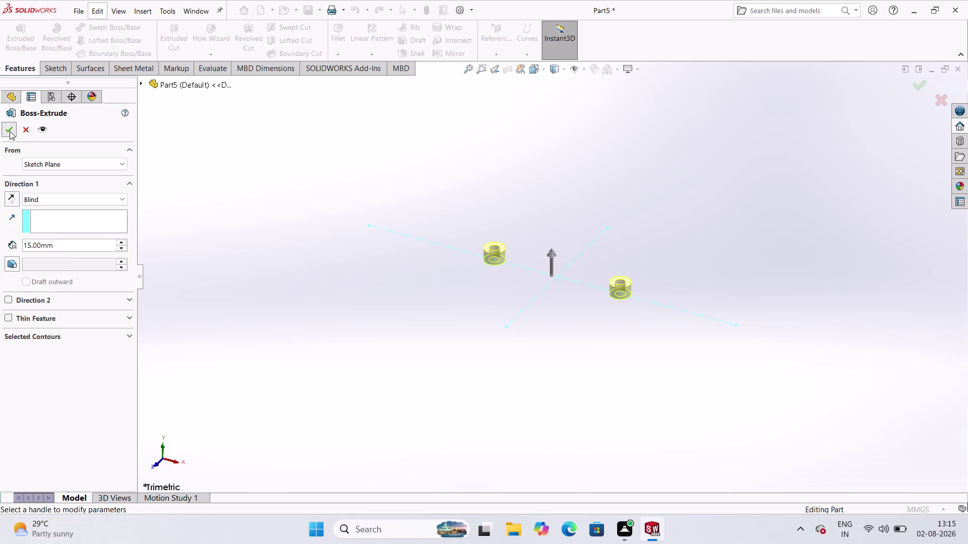
click(266, 168)
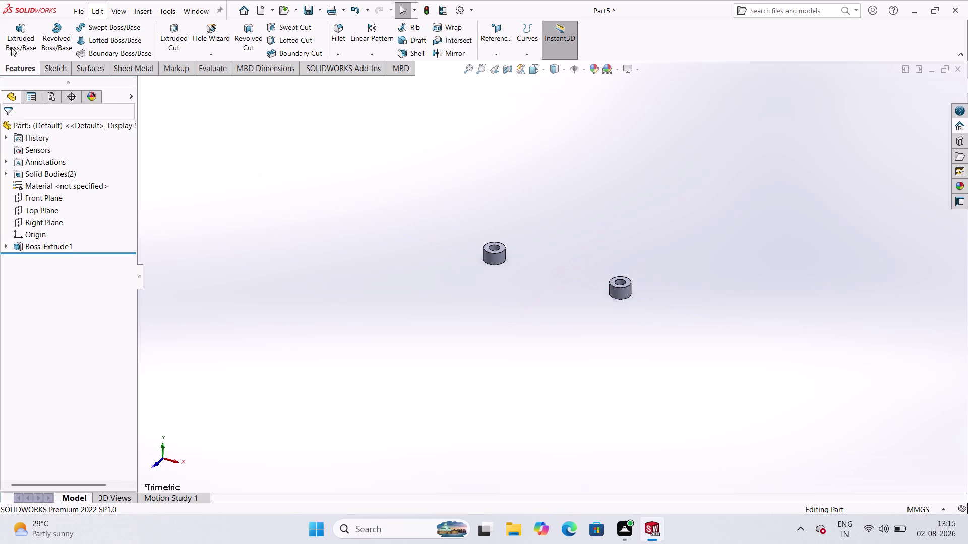
Start Sketch2 on the Top Plane.
click(47, 68)
click(12, 43)
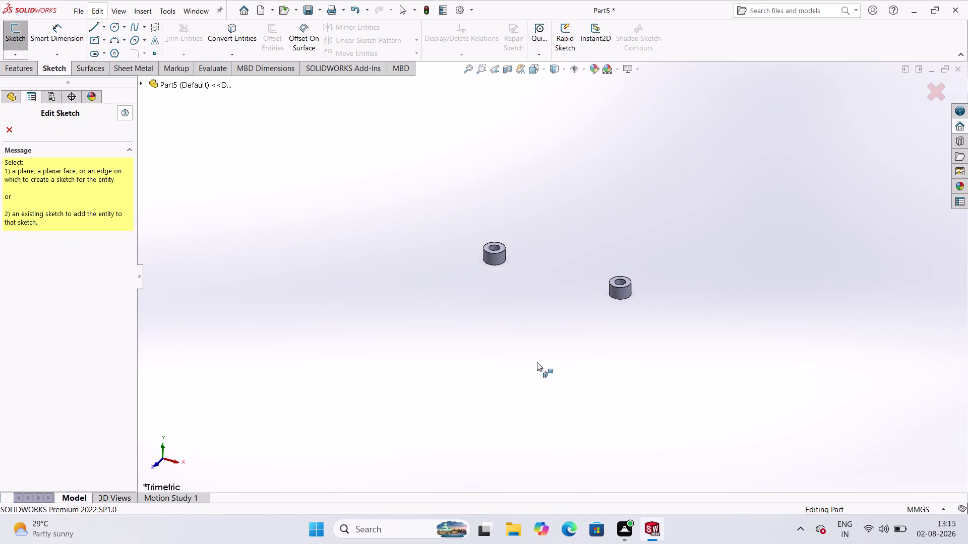
click(186, 86)
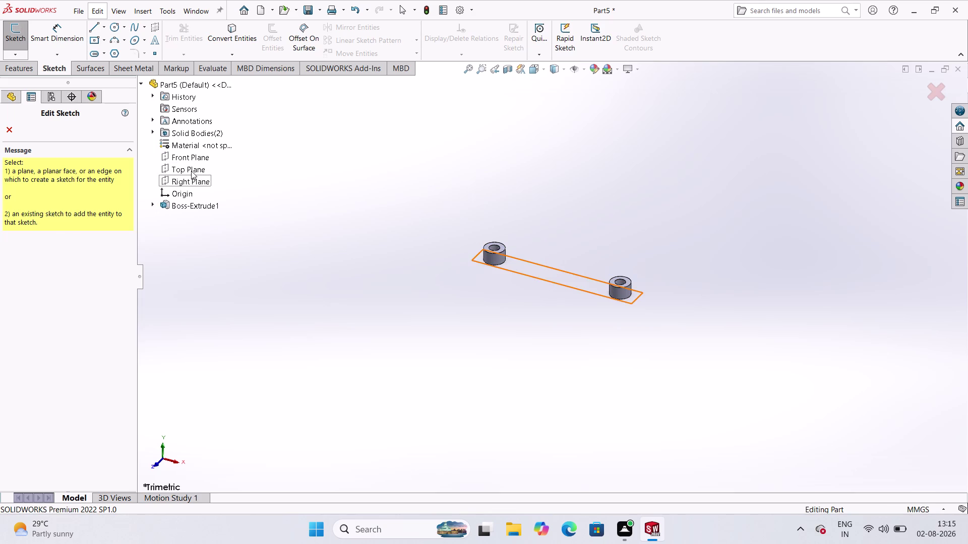
click(191, 171)
click(465, 285)
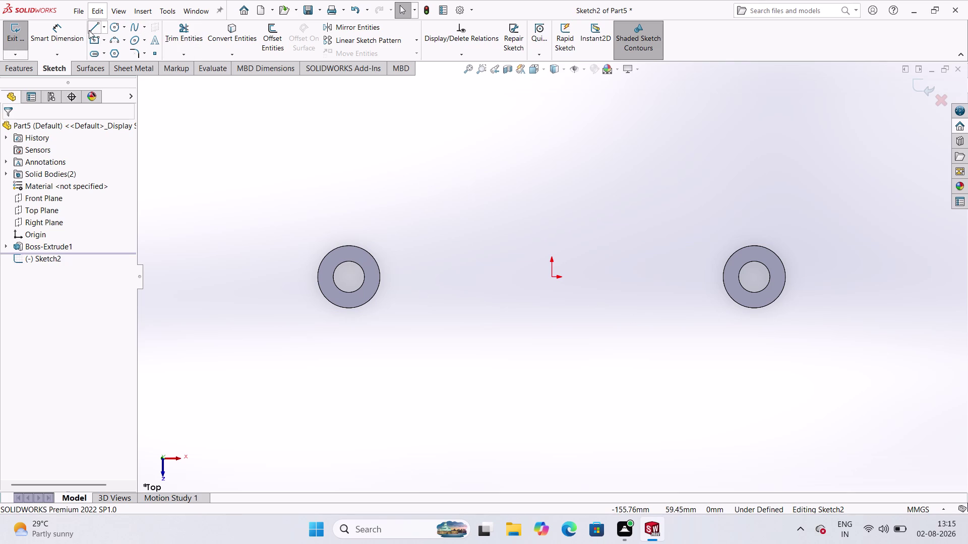
Draw a vertical construction centerline through the origin.
click(101, 25)
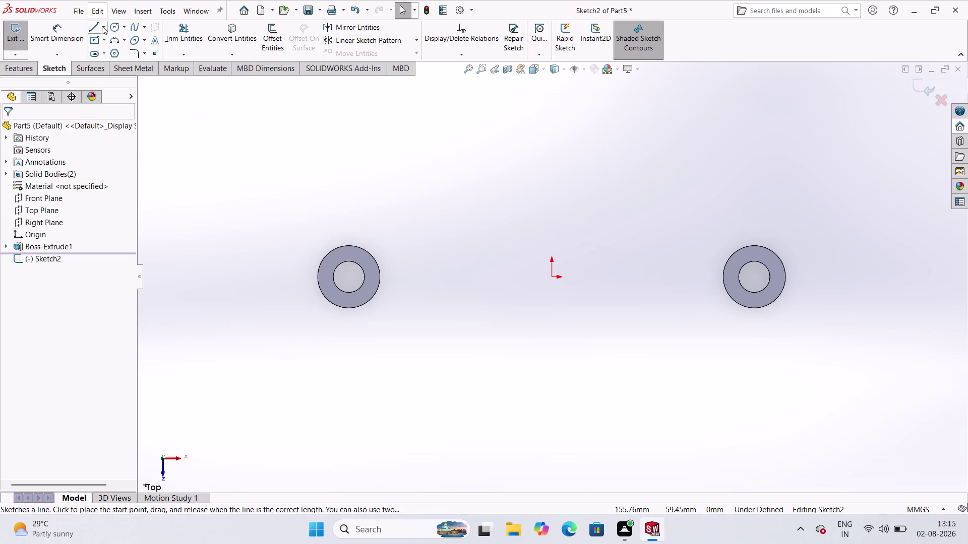
click(104, 48)
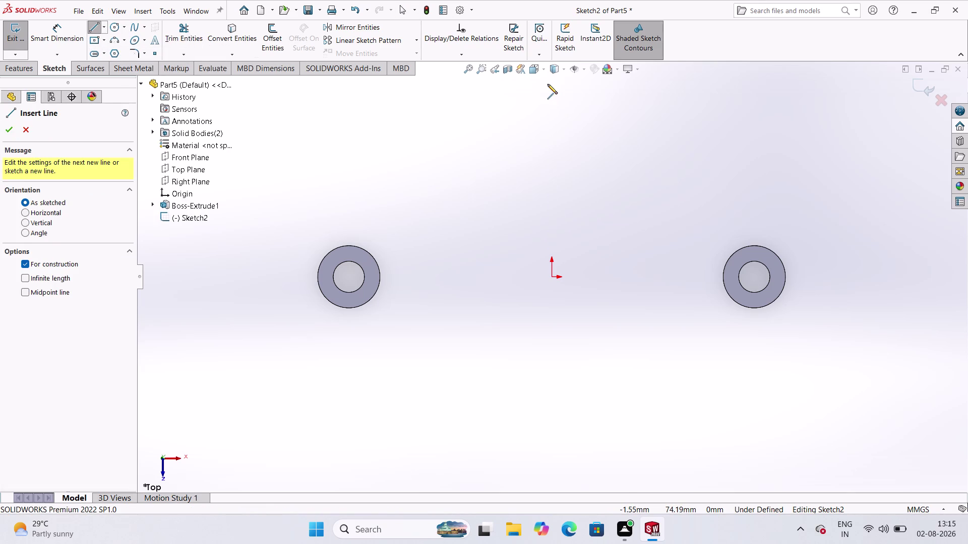
click(552, 83)
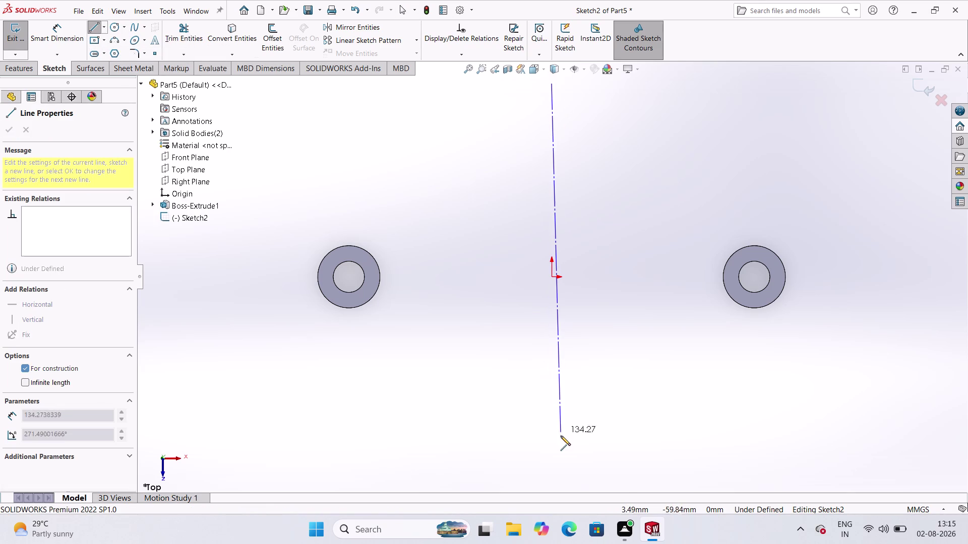
click(553, 481)
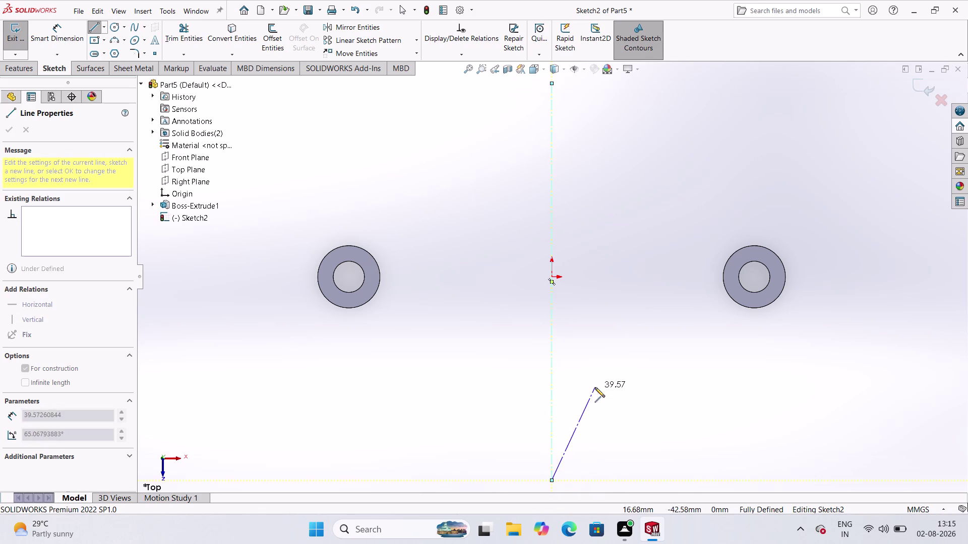
key(Escape)
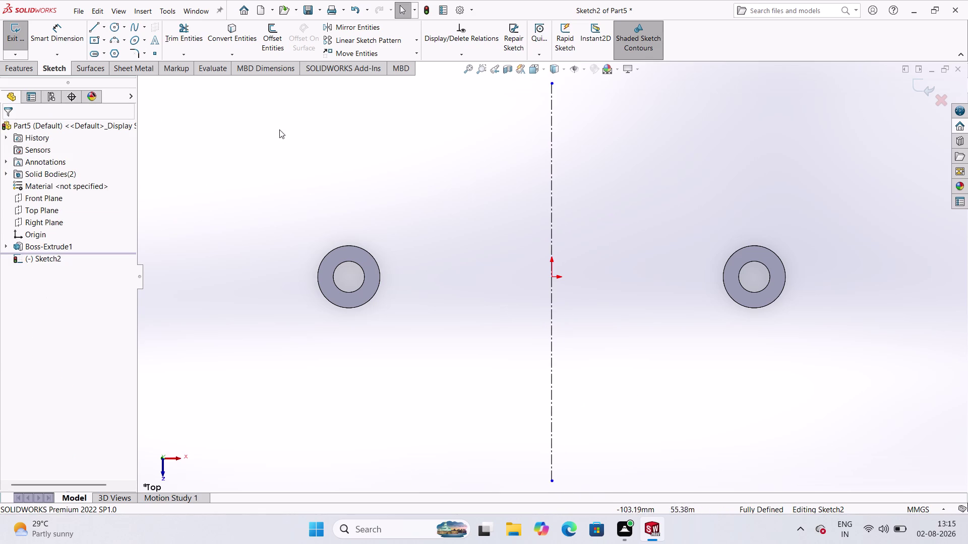
click(105, 21)
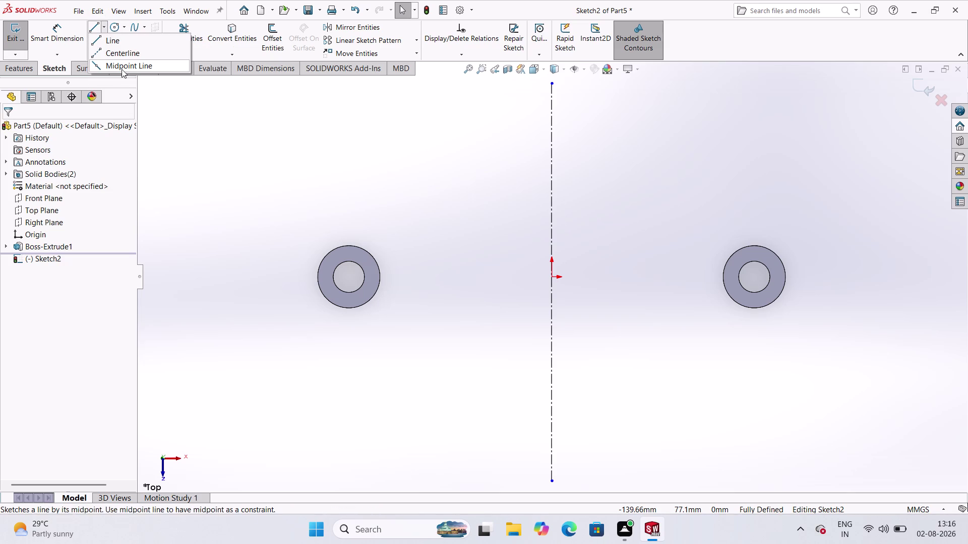
Draw a horizontal centerline from left of the left boss to right of the right boss.
click(128, 56)
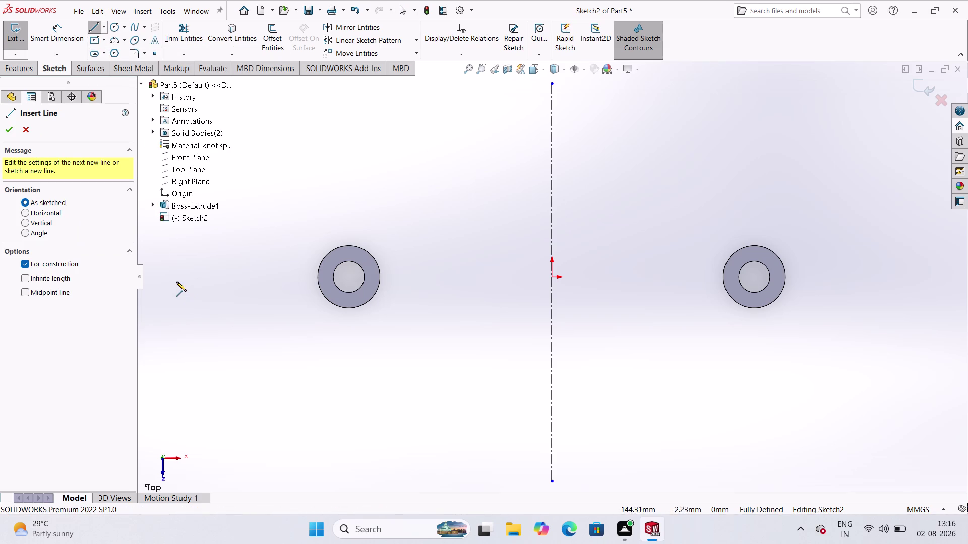
click(175, 277)
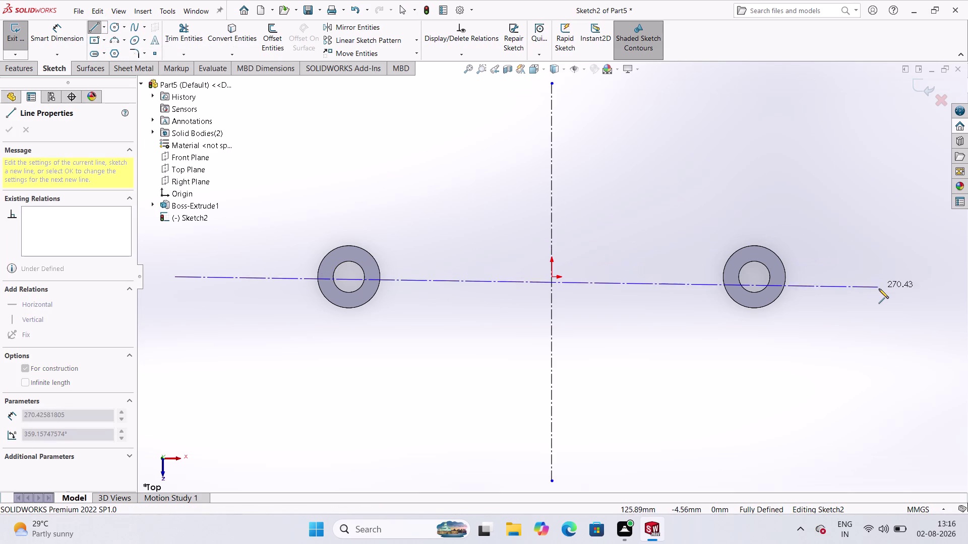
click(909, 276)
key(Escape)
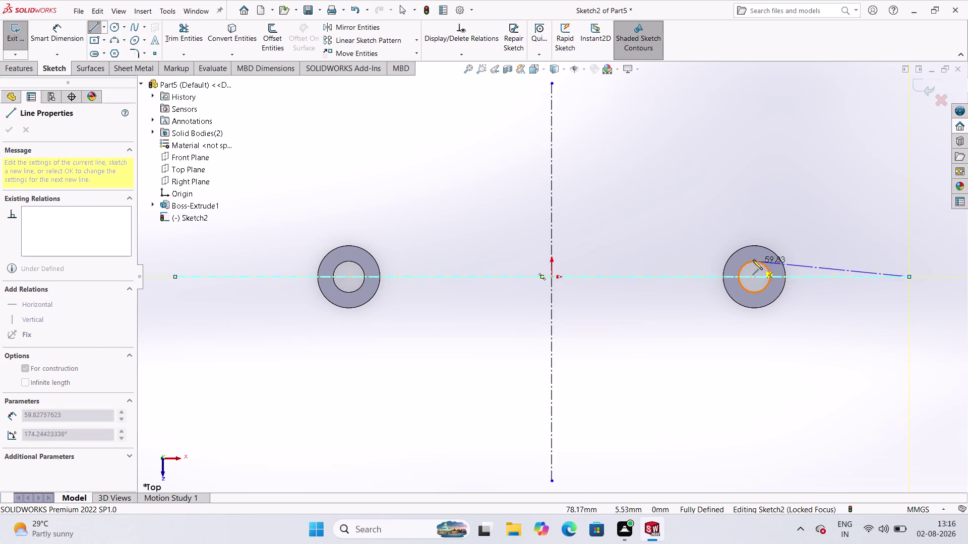
scroll(up, 3)
scroll(down, 3)
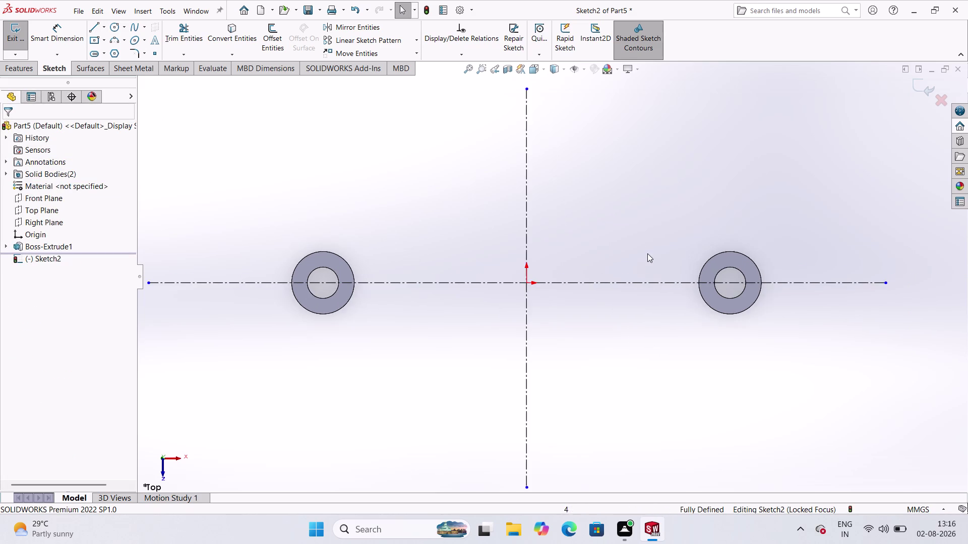
scroll(up, 3)
scroll(down, 3)
scroll(up, 3)
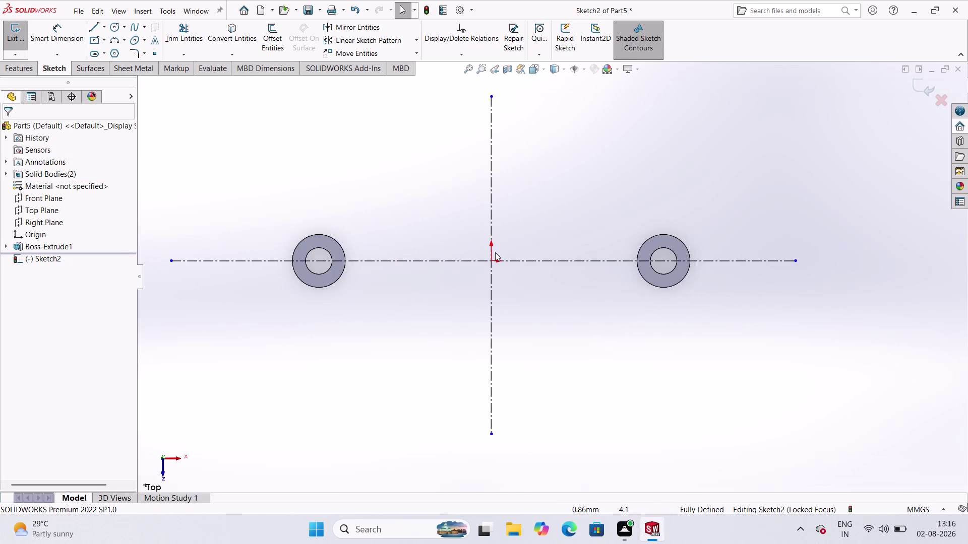
scroll(down, 3)
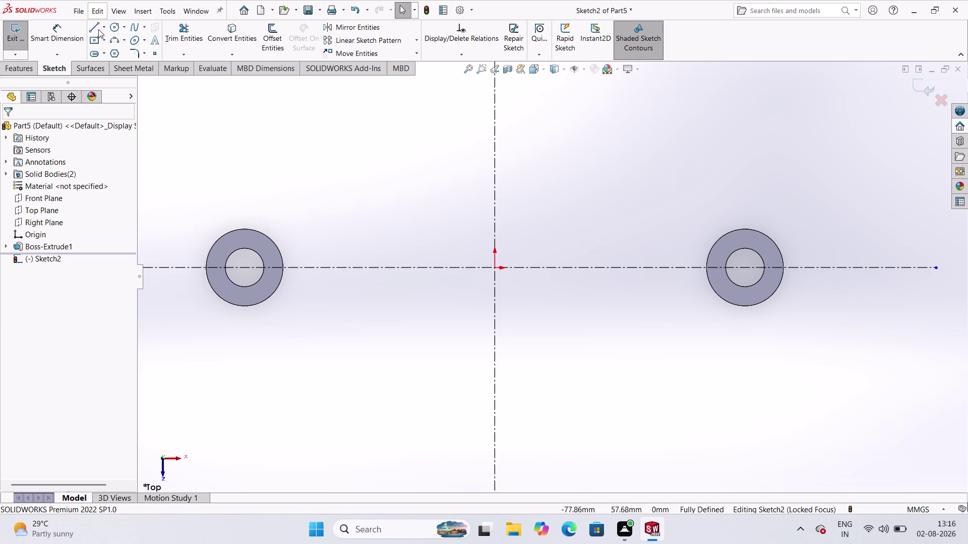
Draw a center rectangle on the origin spanning both bosses.
click(105, 40)
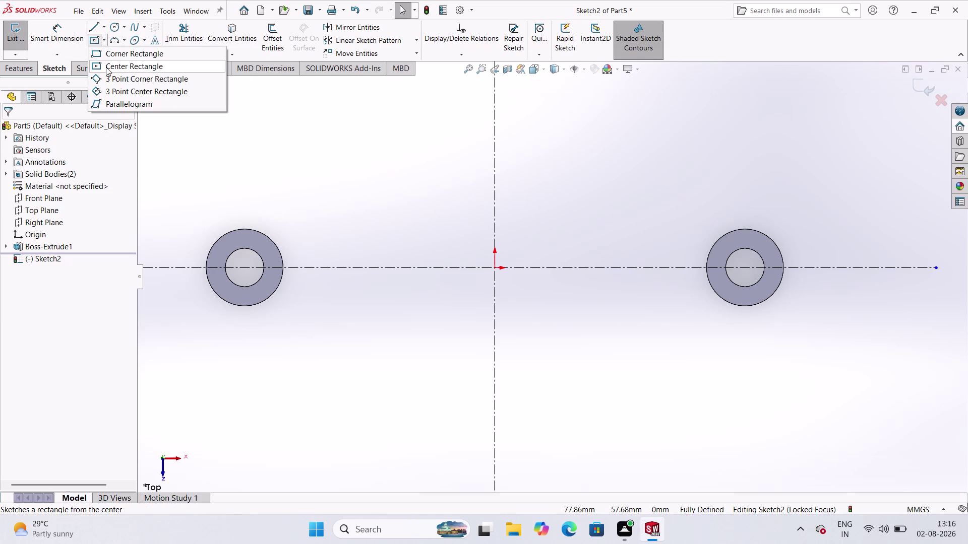
click(104, 66)
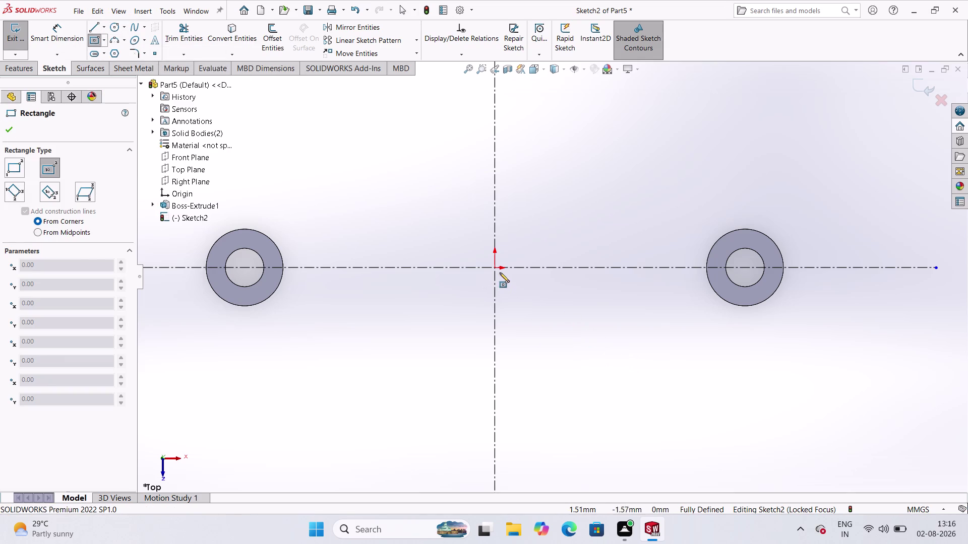
click(495, 269)
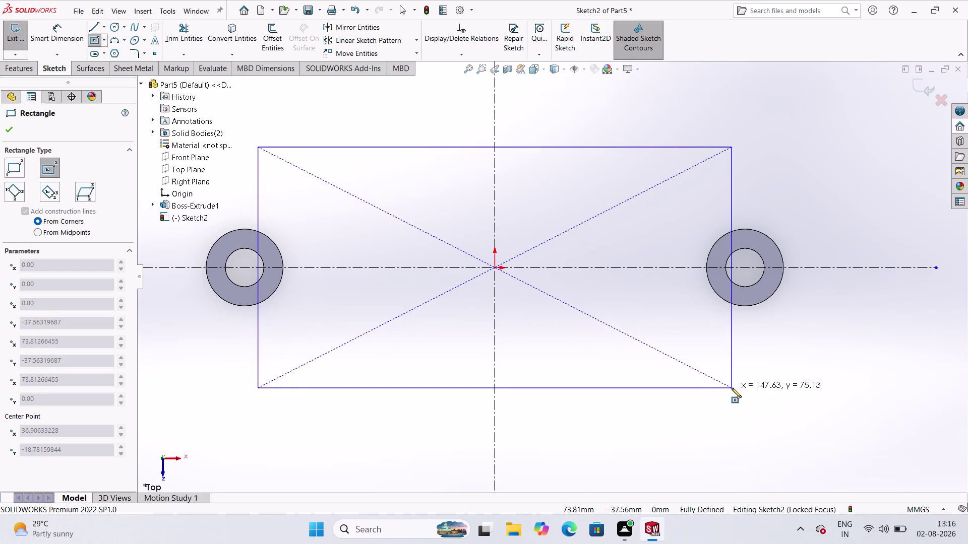
click(731, 389)
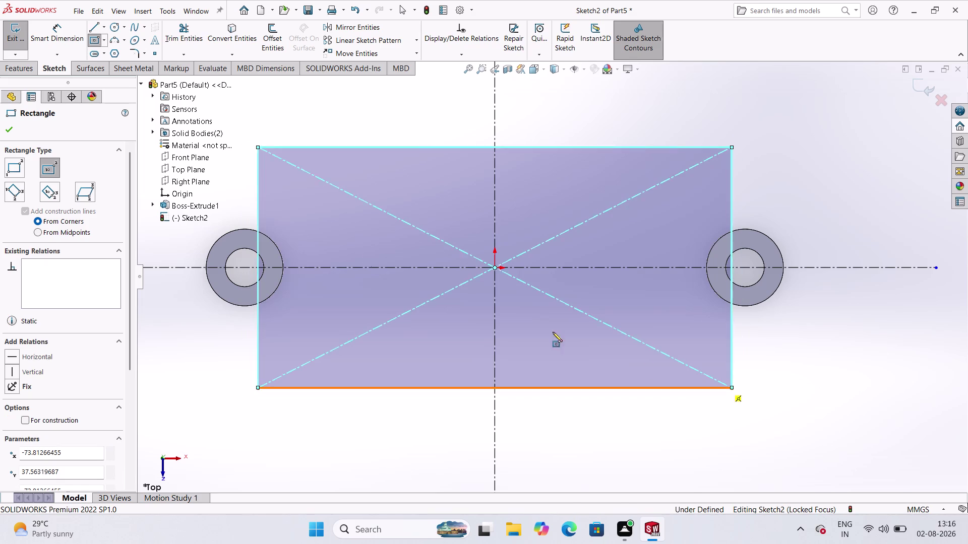
click(45, 45)
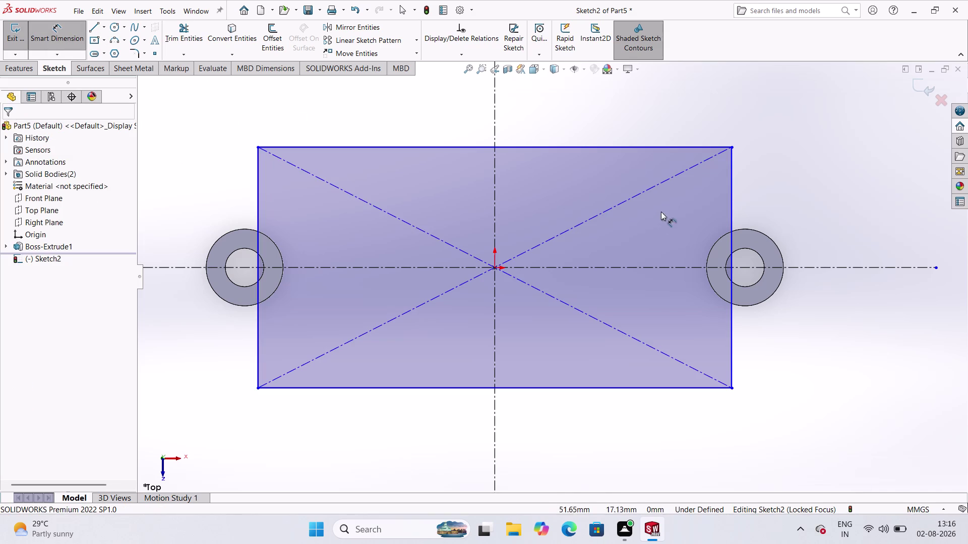
Dimension the rectangle's right edge to 72 mm.
click(729, 208)
click(830, 236)
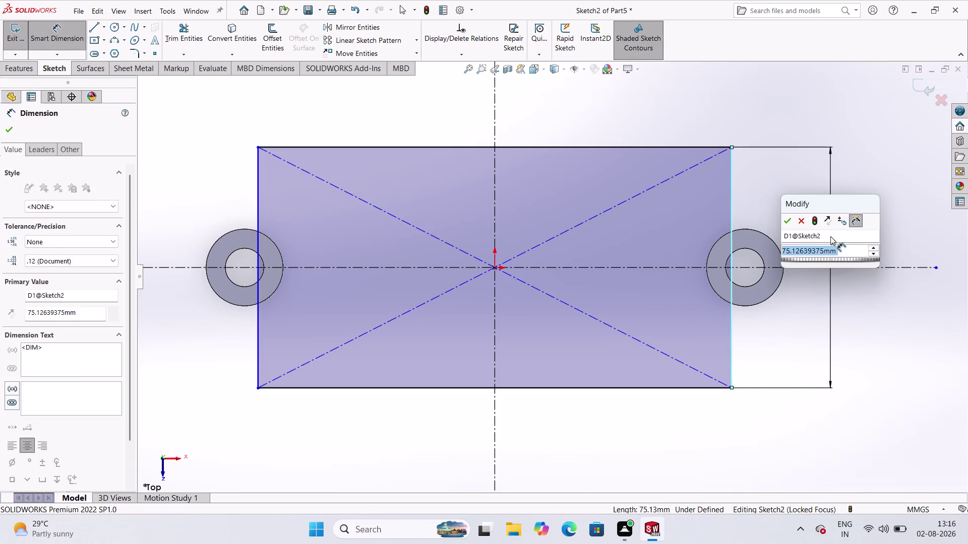
text(72)
key(Return)
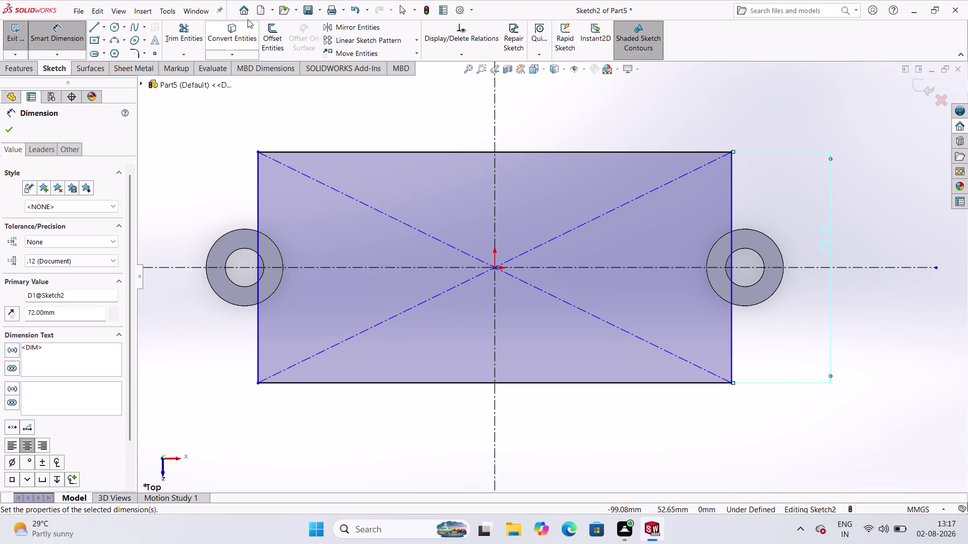
Convert both bosses' outer 24 mm edges into Sketch2 geometry.
click(230, 29)
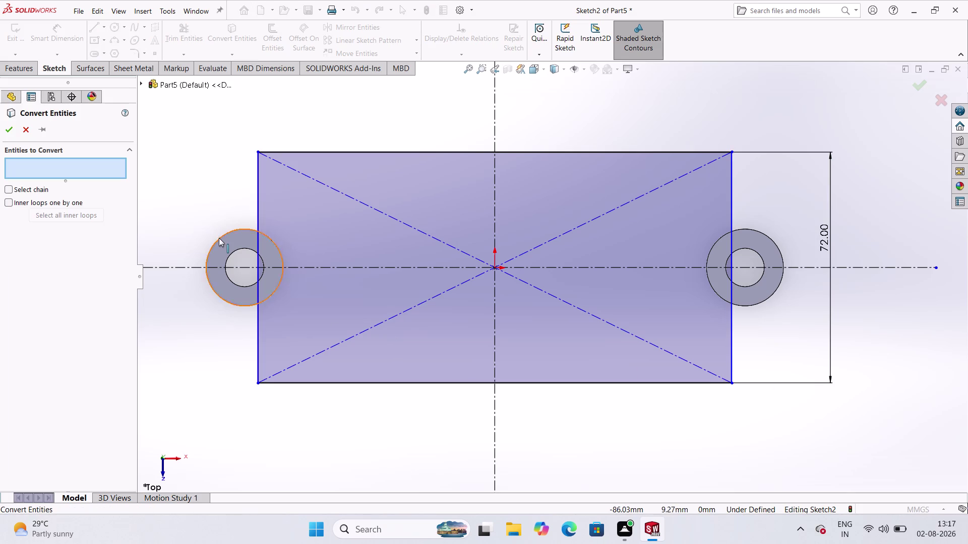
click(219, 238)
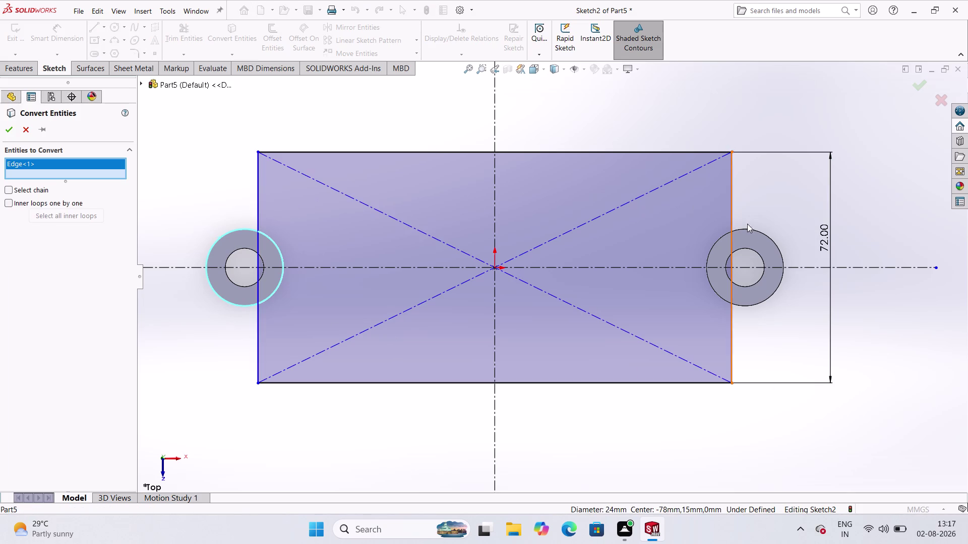
click(748, 231)
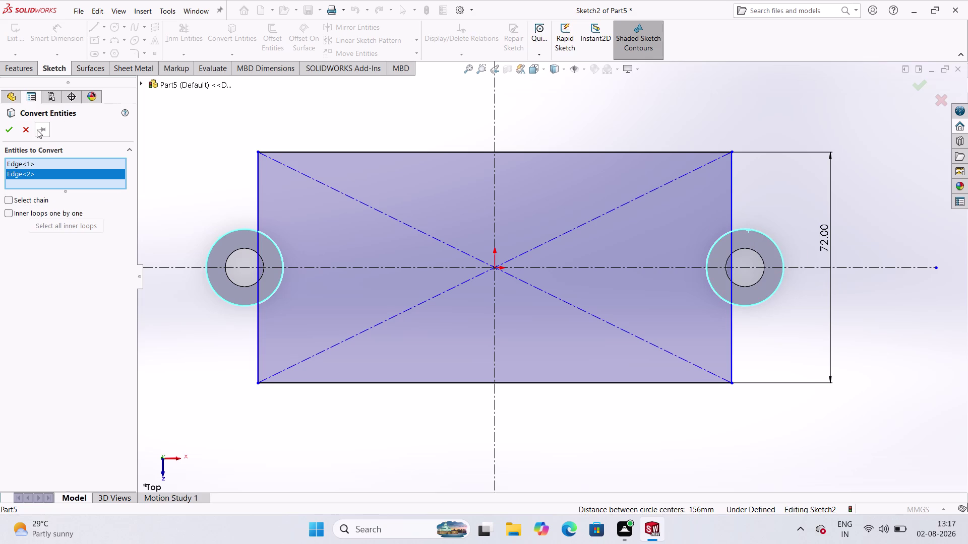
click(11, 127)
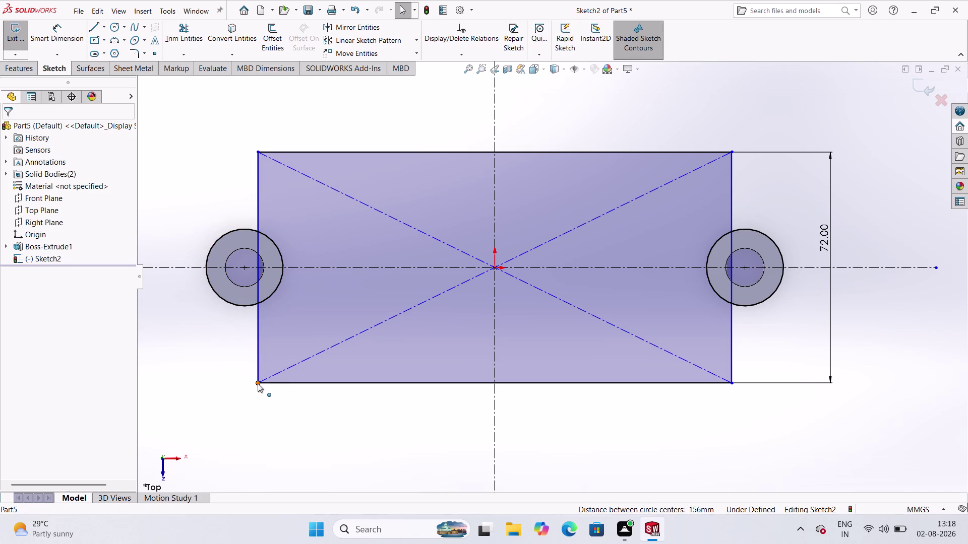
Drag the rectangle's lower-left corner inward so its vertical sides sit between the two bosses.
drag(257, 384, 302, 398)
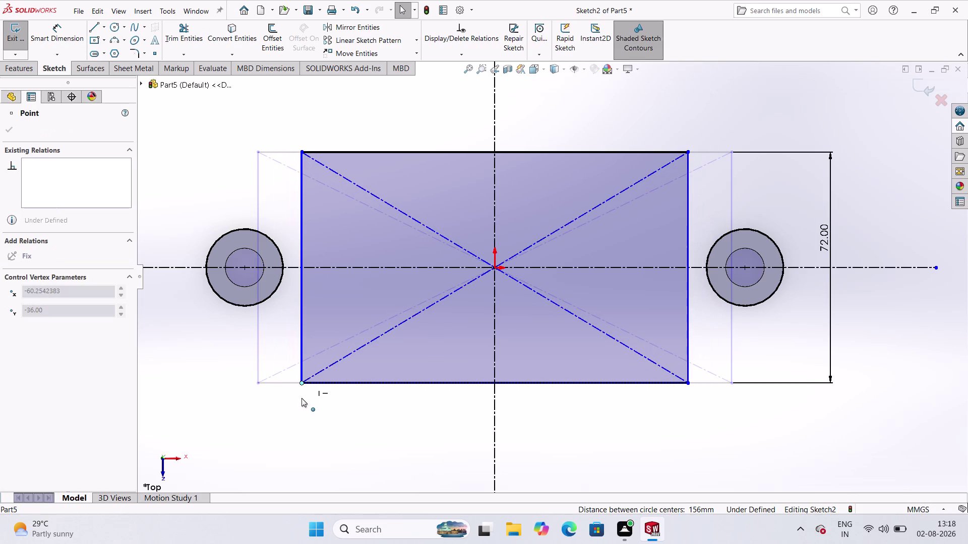
drag(301, 398, 281, 382)
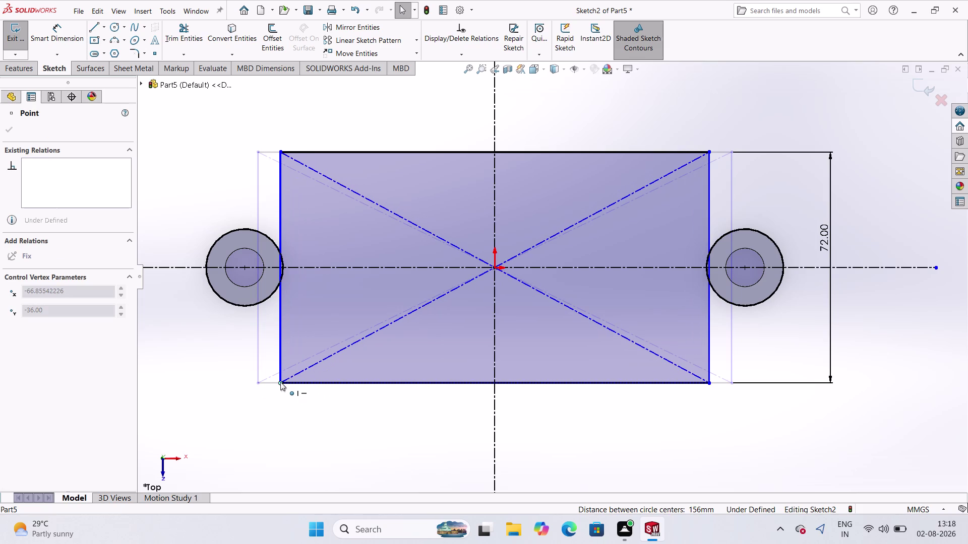
drag(280, 383, 285, 395)
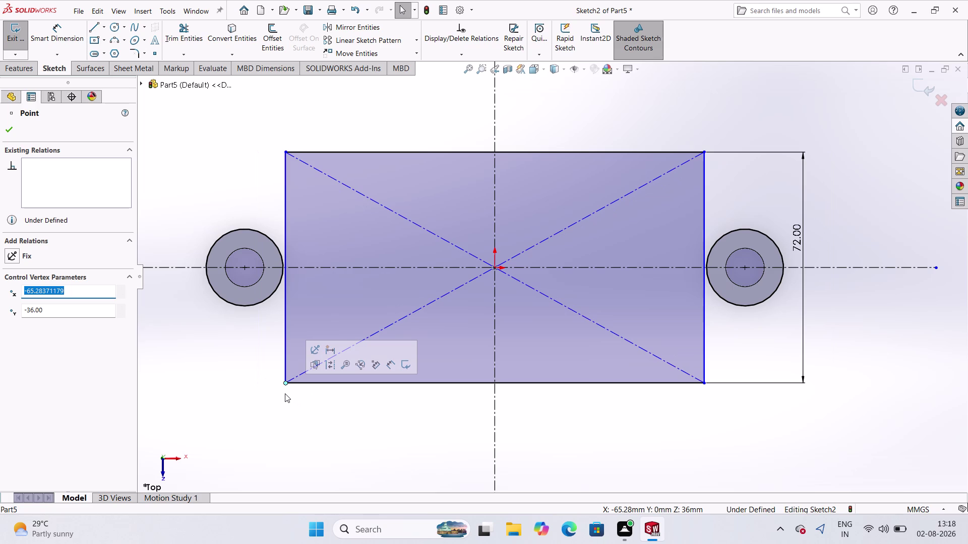
drag(287, 384, 292, 387)
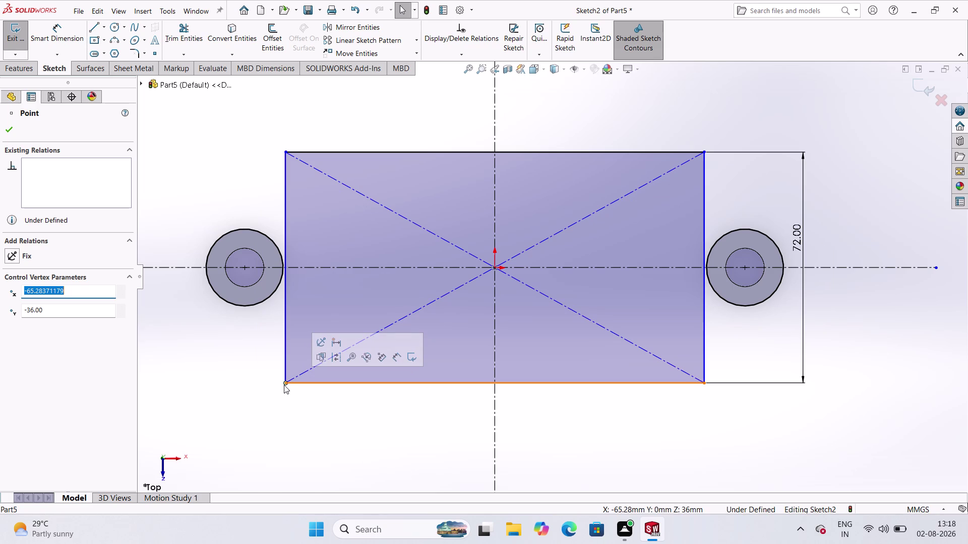
drag(285, 382, 304, 388)
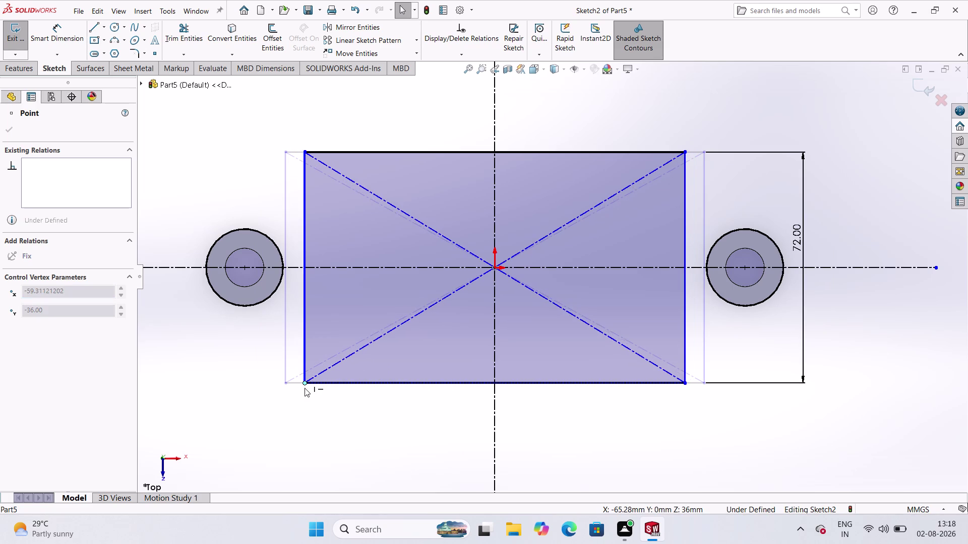
drag(305, 388, 290, 380)
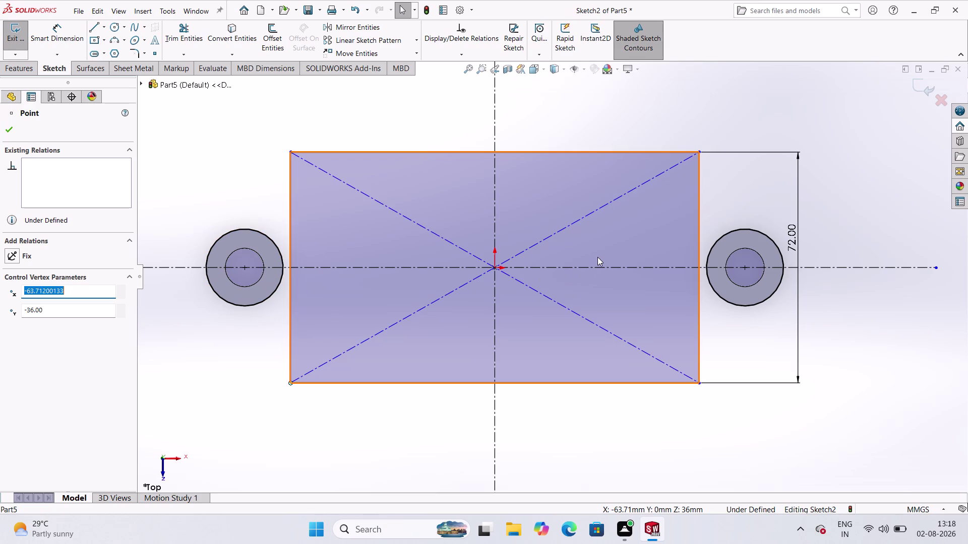
click(61, 34)
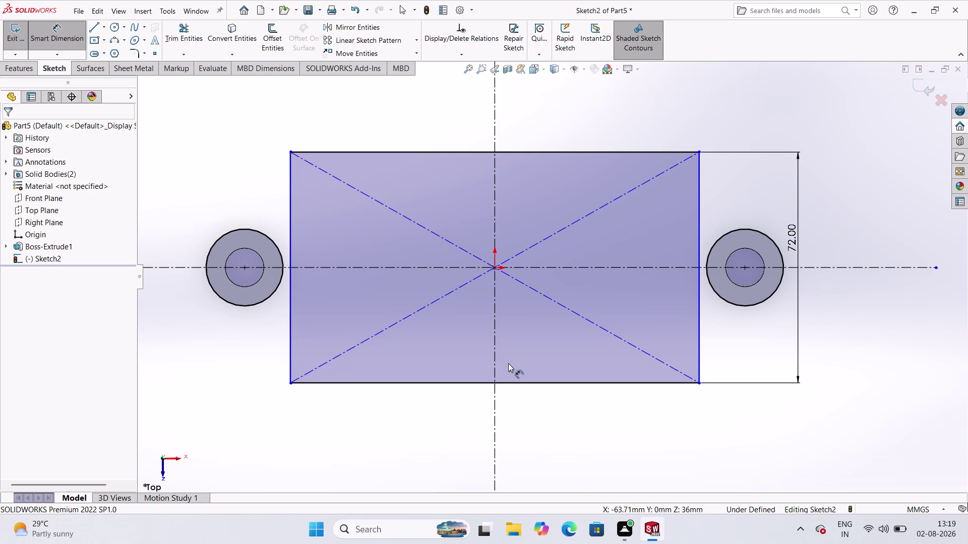
Dimension the rectangle's bottom edge to 126 mm (entered as 156-30), fully defining Sketch2.
click(515, 384)
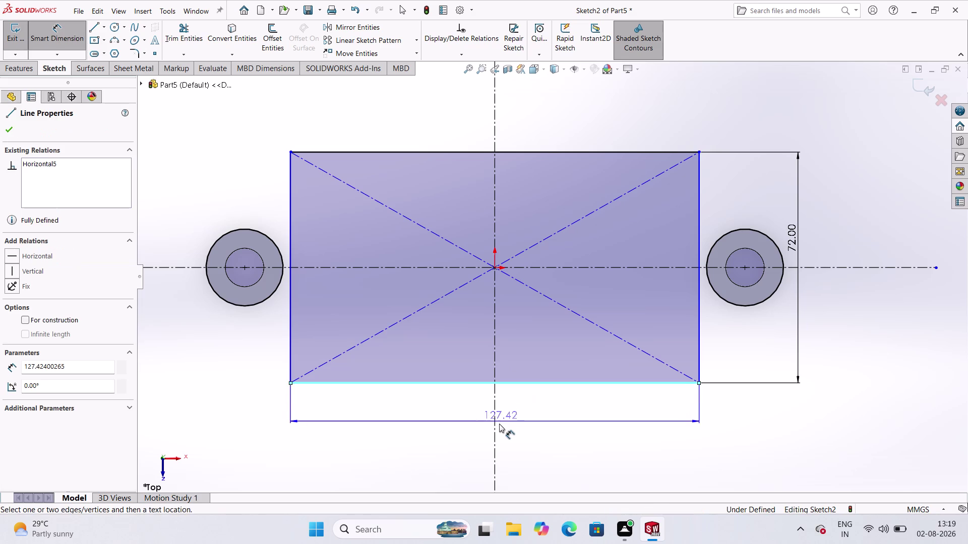
click(523, 432)
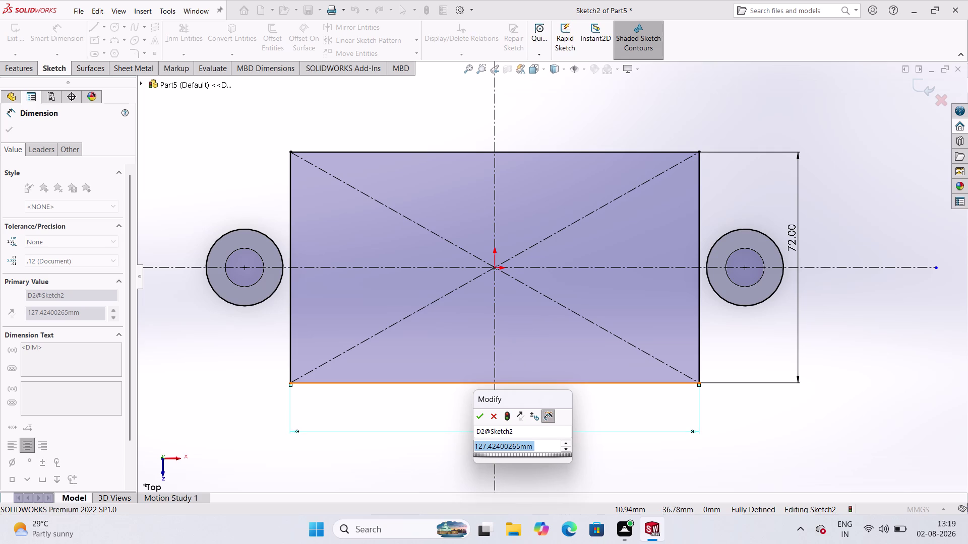
text(156)
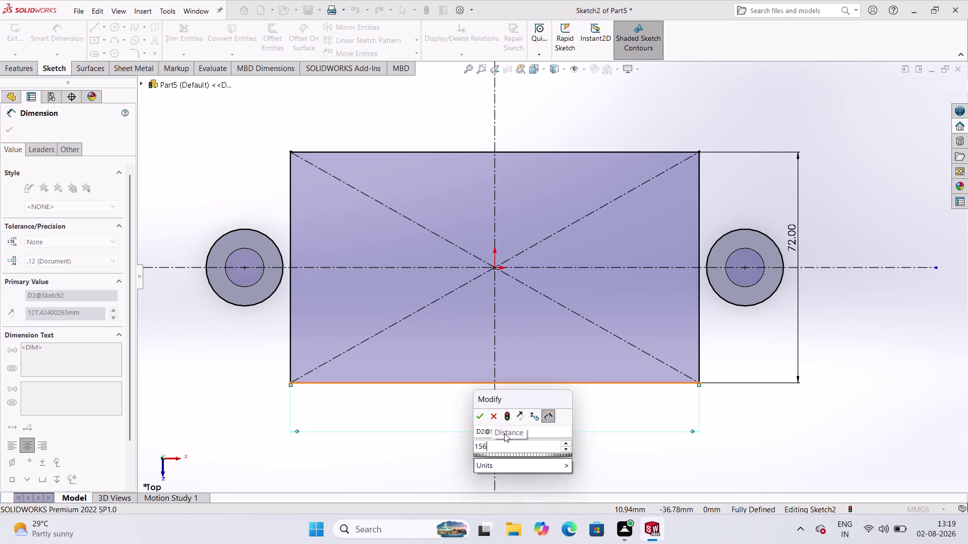
text(-)
text(30)
key(Return)
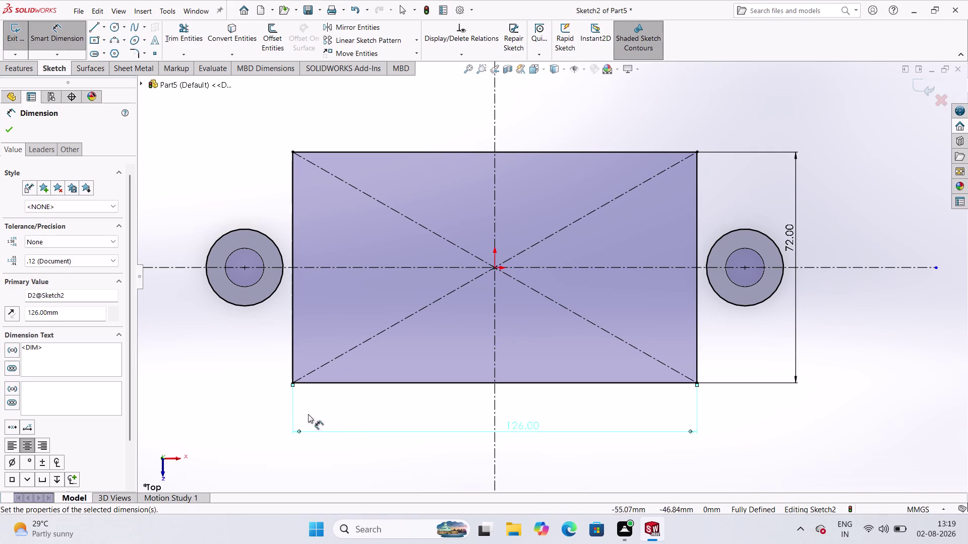
click(235, 401)
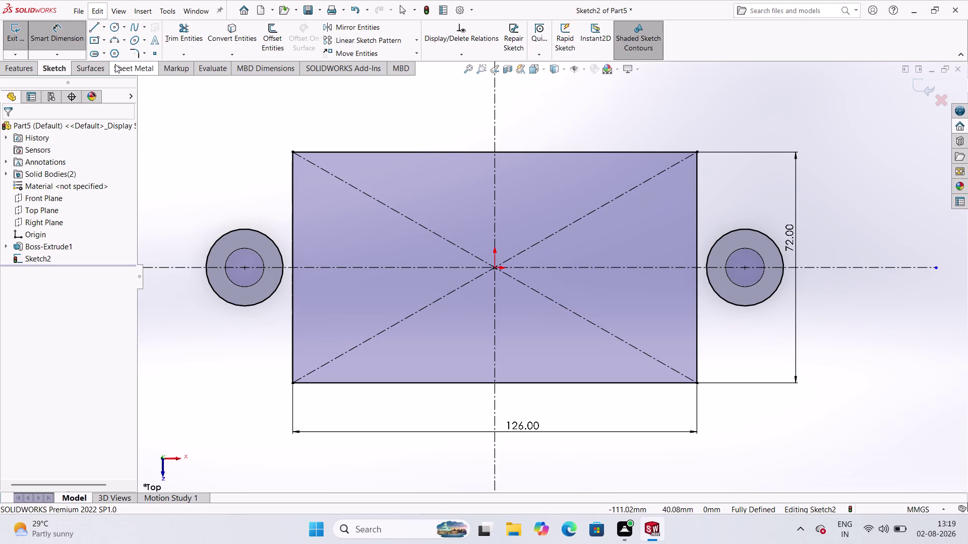
click(124, 41)
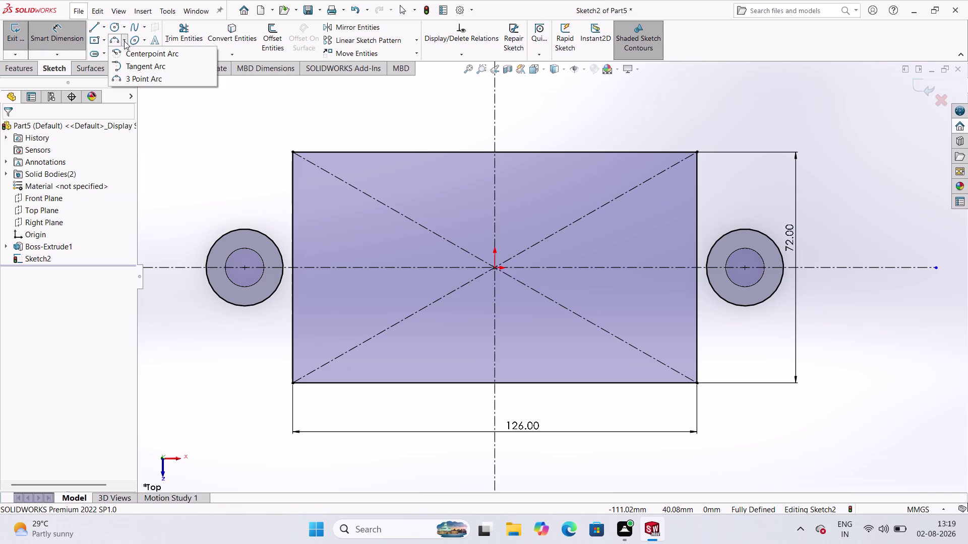
click(127, 74)
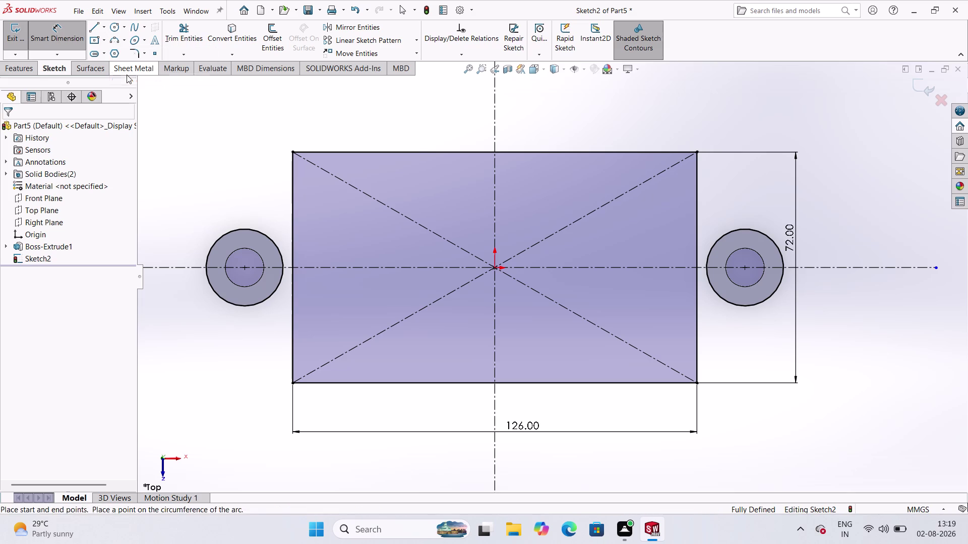
click(291, 382)
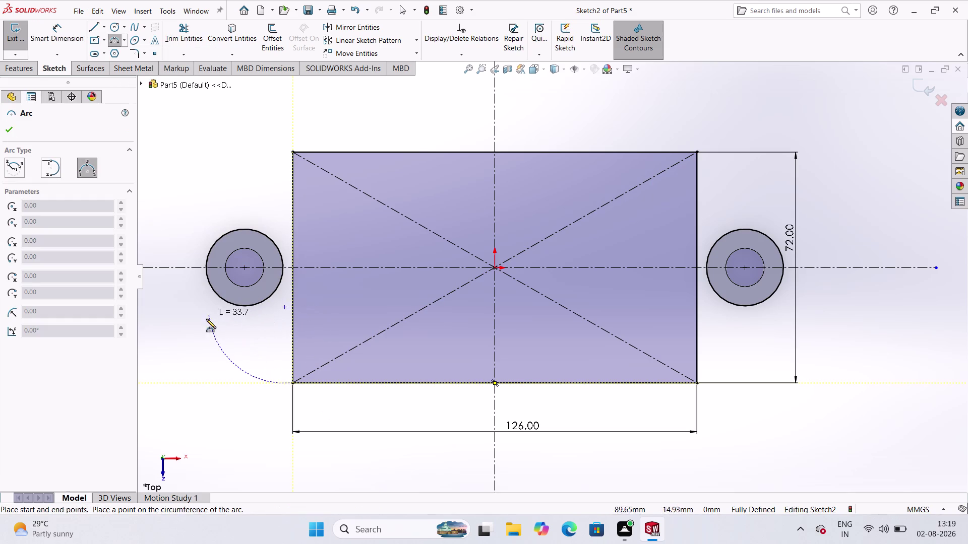
click(274, 341)
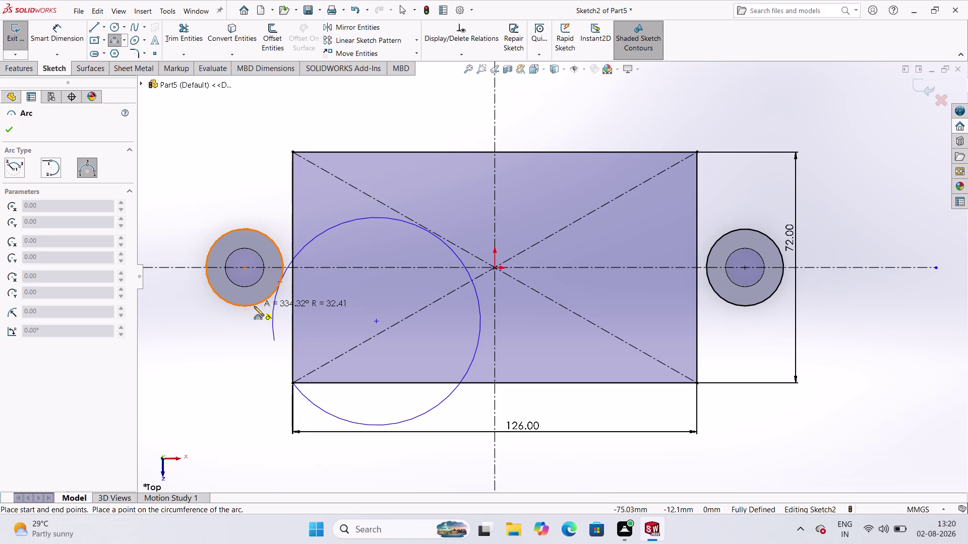
key(Escape)
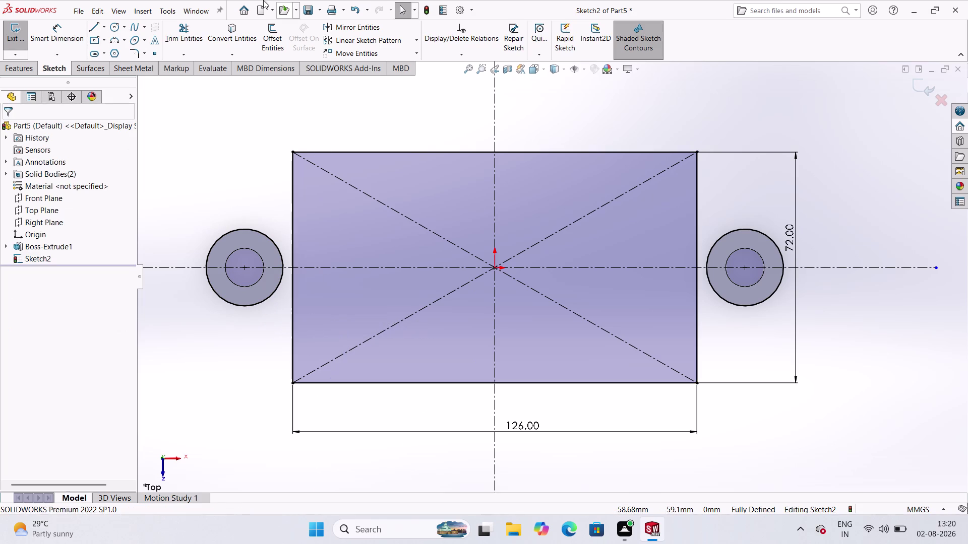
click(125, 35)
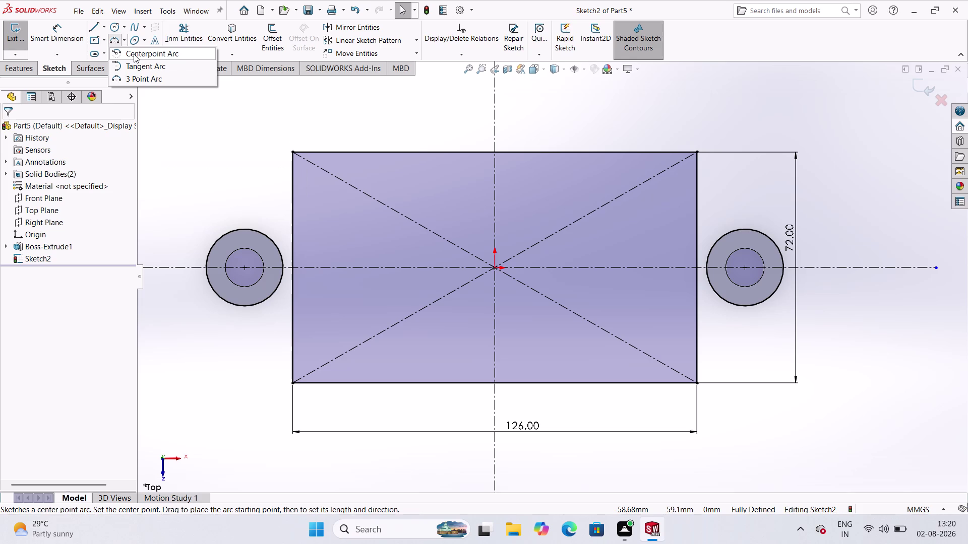
Draw a centerpoint arc, centred inside the plate, from its lower-left corner to the left boss circle.
click(134, 53)
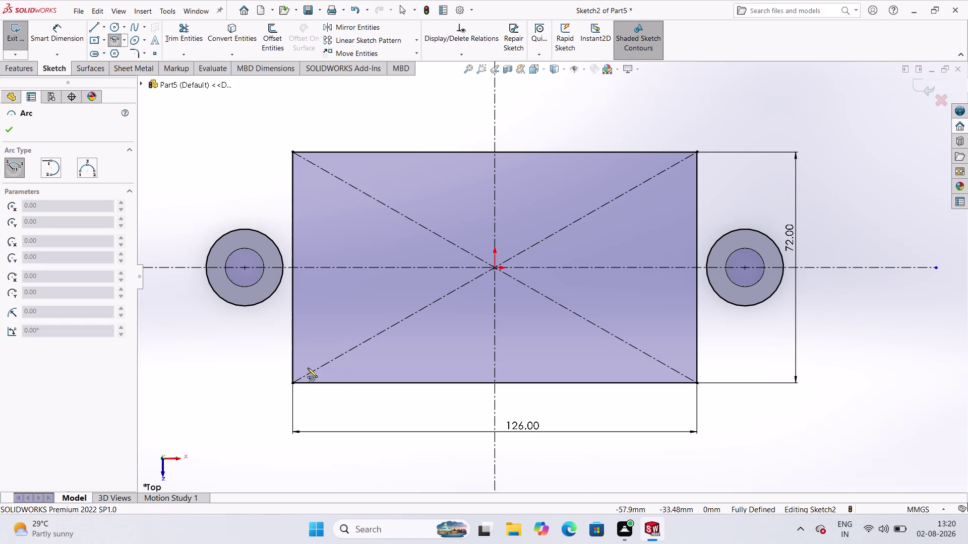
click(313, 327)
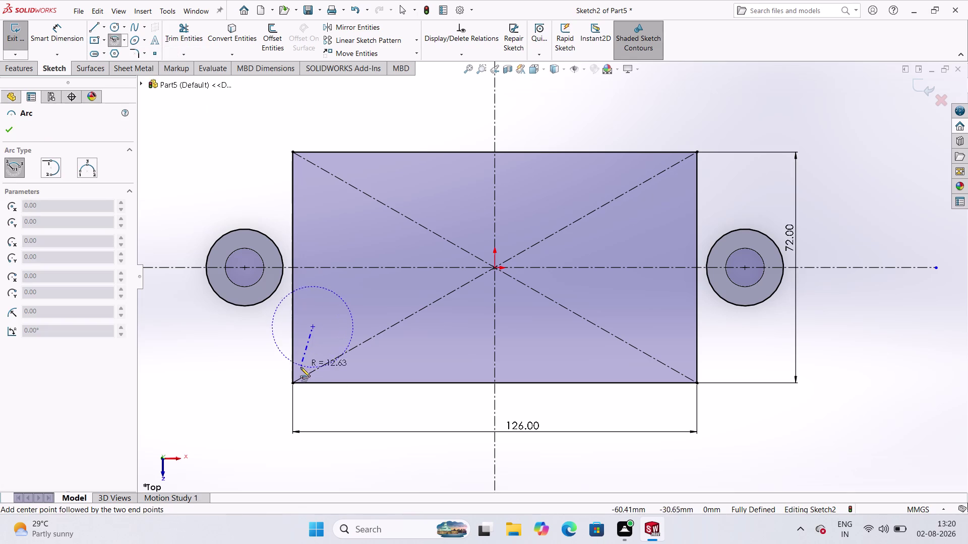
click(293, 384)
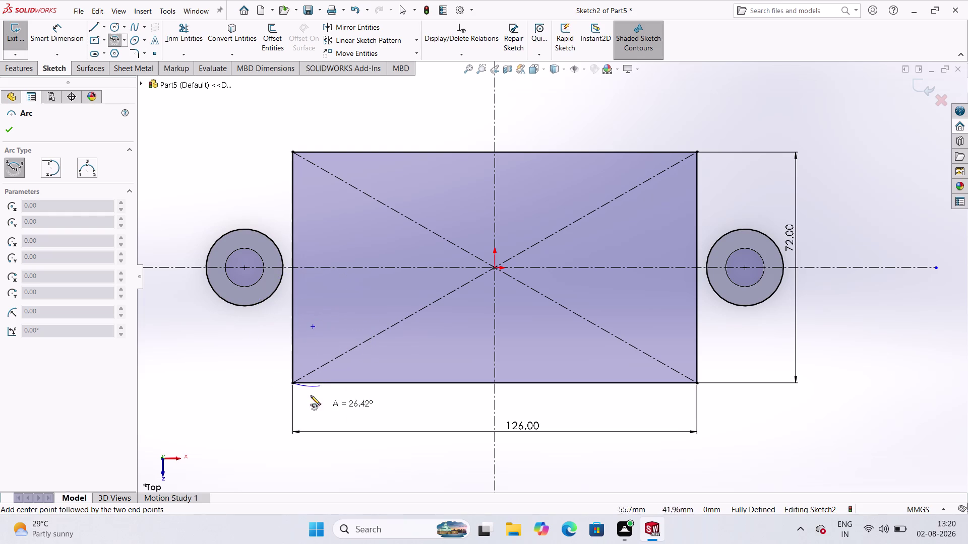
click(259, 304)
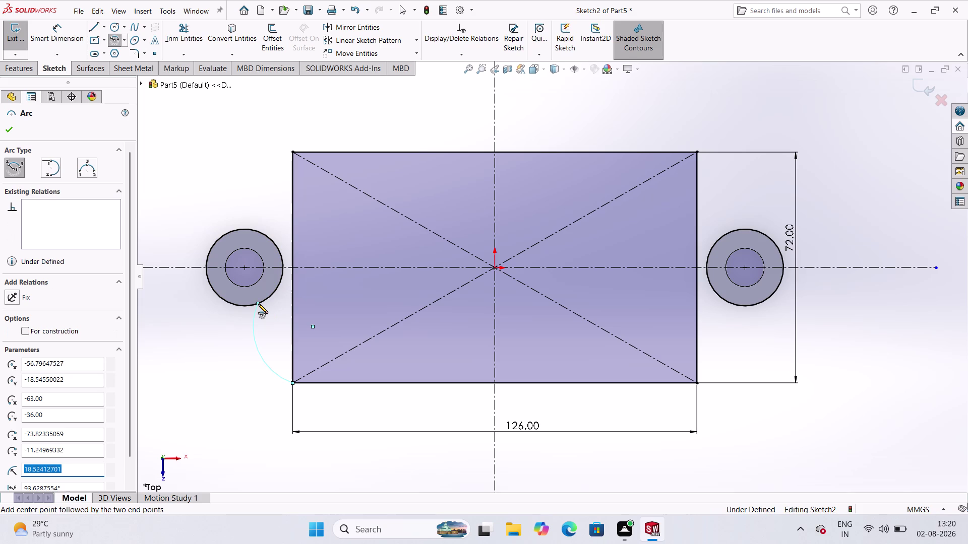
click(59, 26)
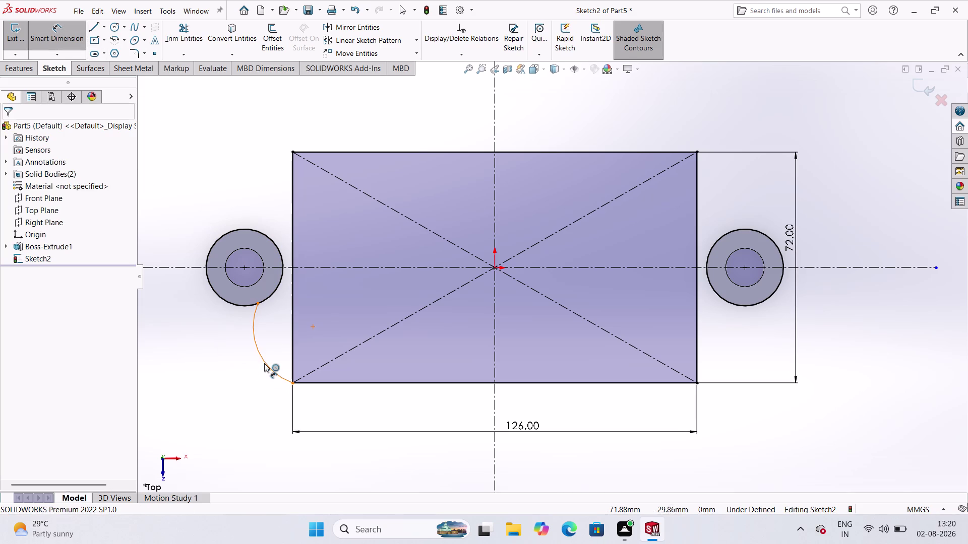
click(265, 352)
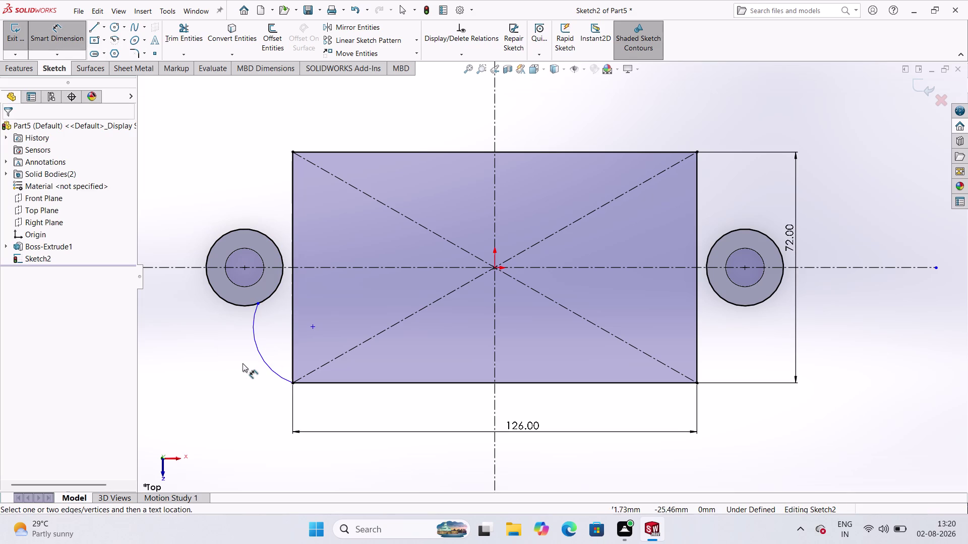
Give the connecting corner arc a 71 mm radius dimension.
click(264, 361)
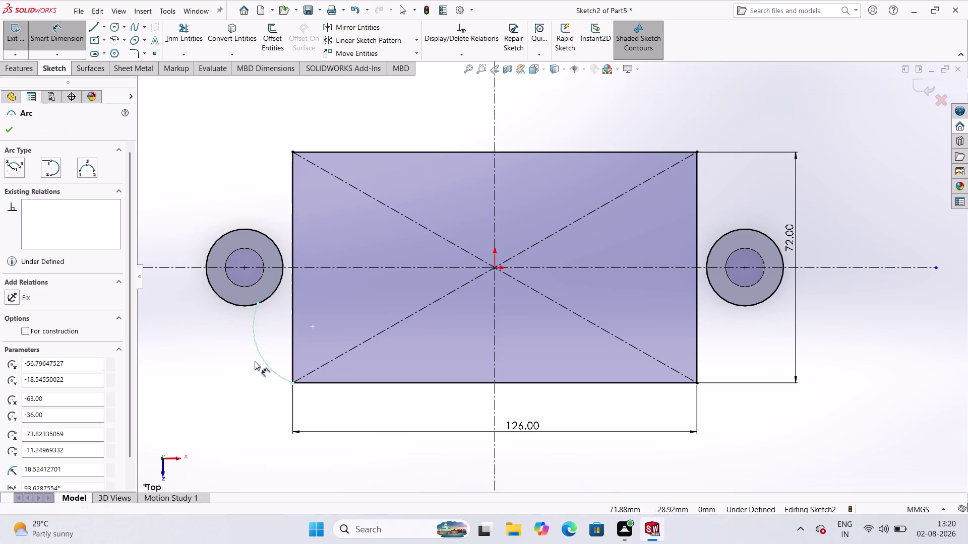
click(242, 381)
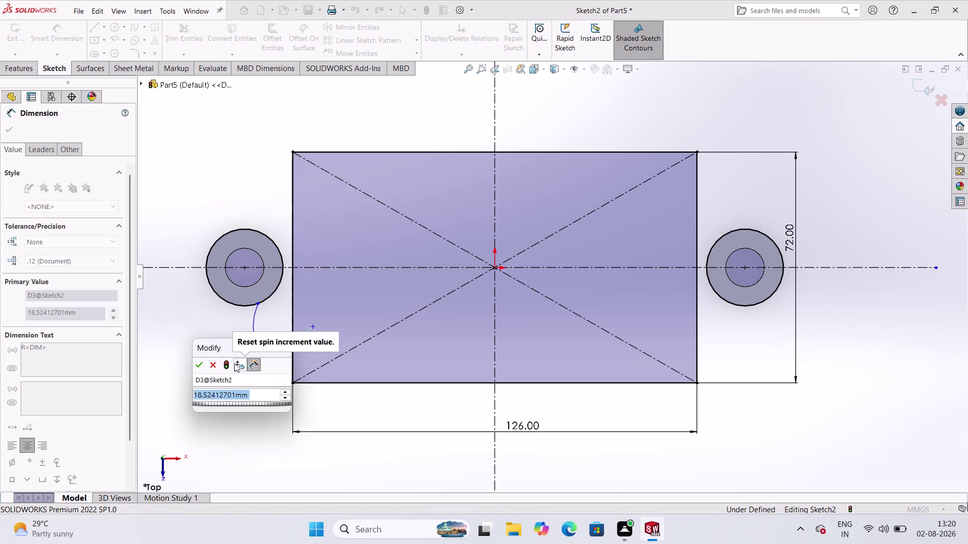
text(71)
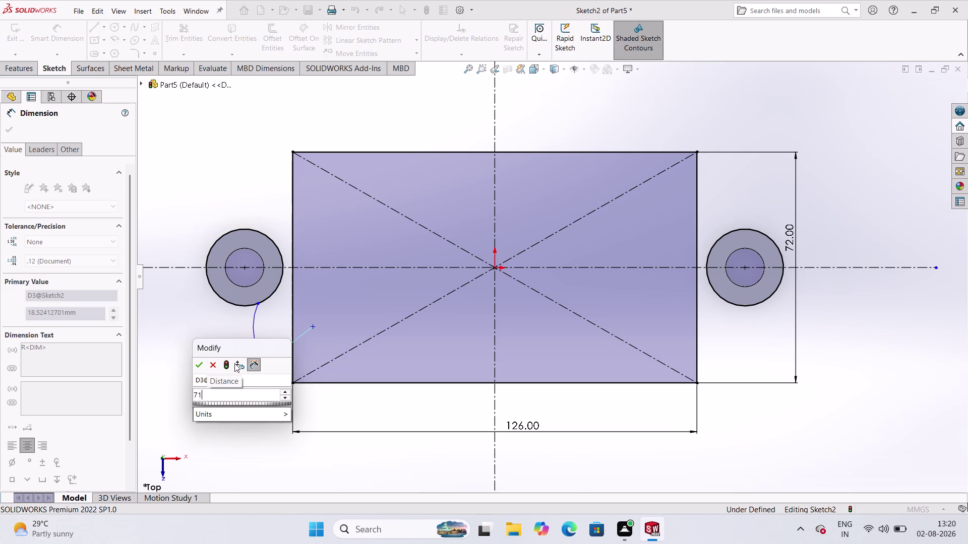
key(Return)
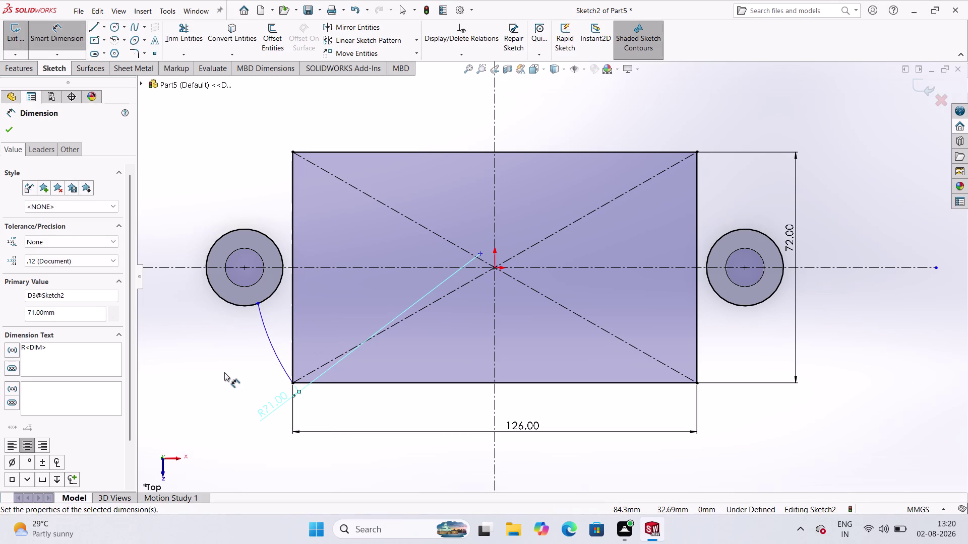
key(Escape)
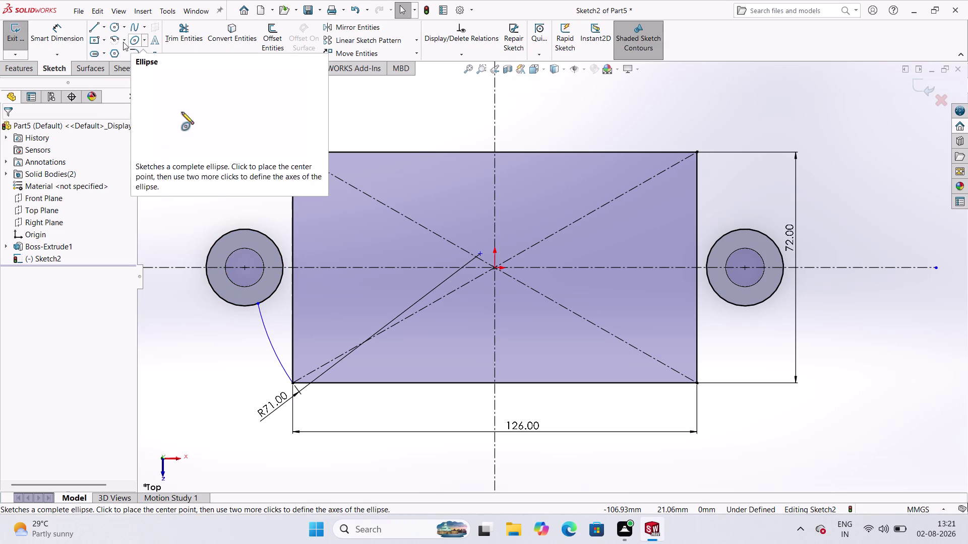
click(116, 29)
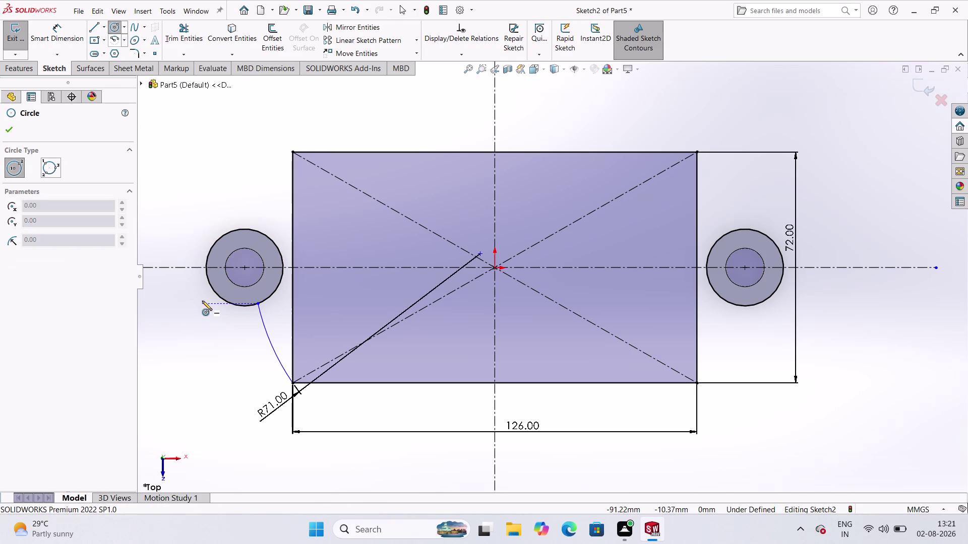
Draw a three-point perimeter circle of about 11.3 mm radius below the left boss.
click(121, 27)
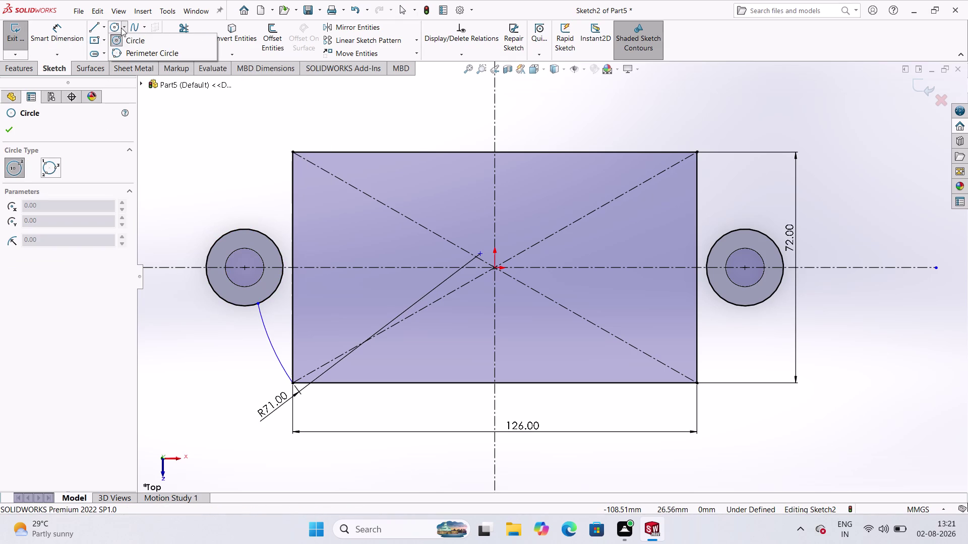
click(135, 49)
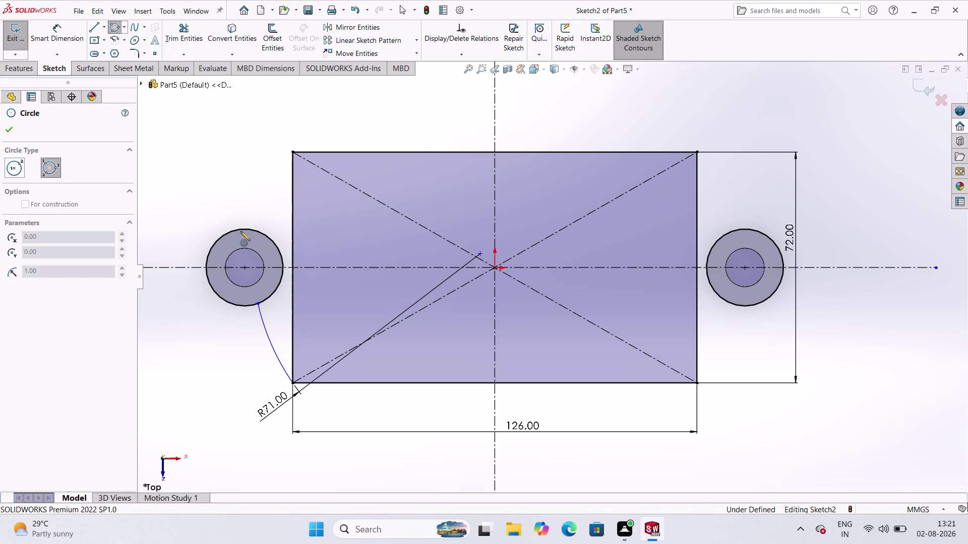
click(227, 307)
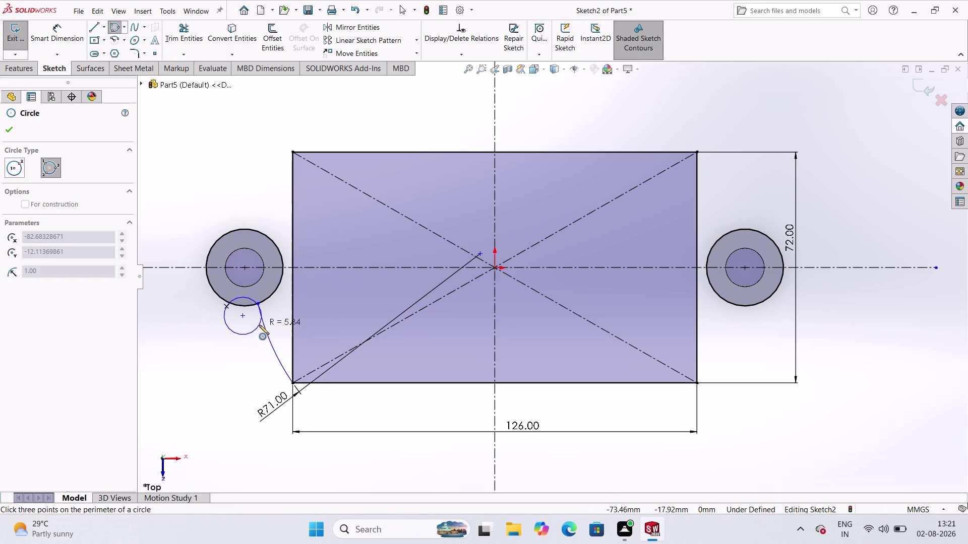
click(259, 325)
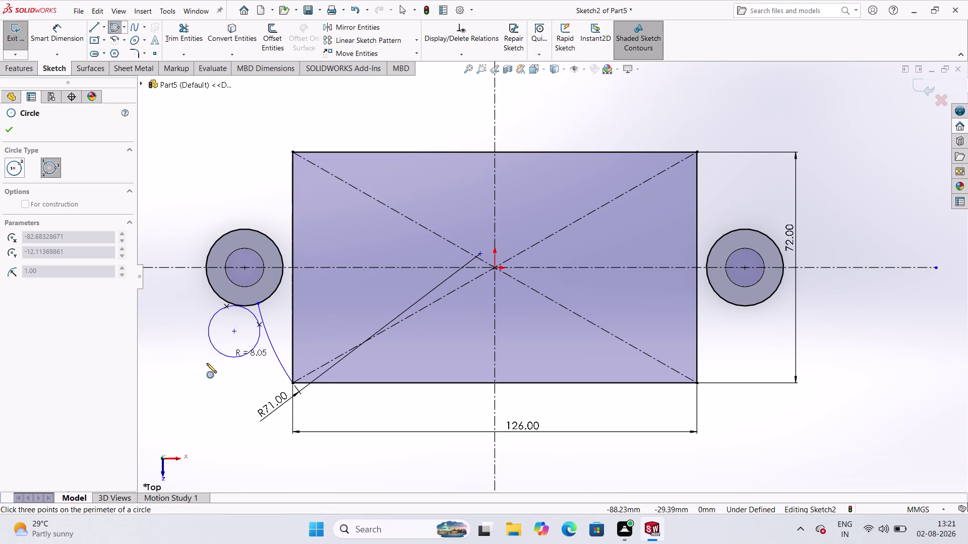
click(199, 366)
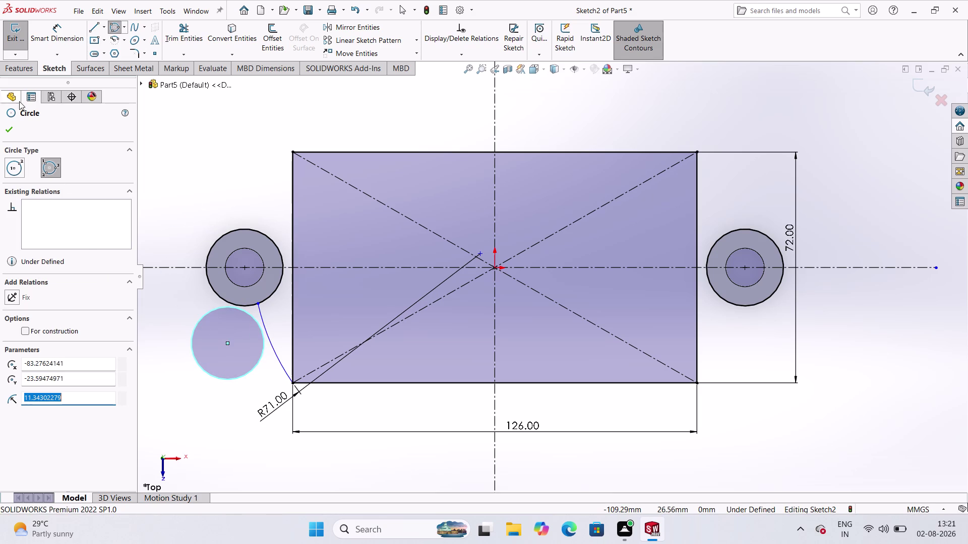
click(4, 132)
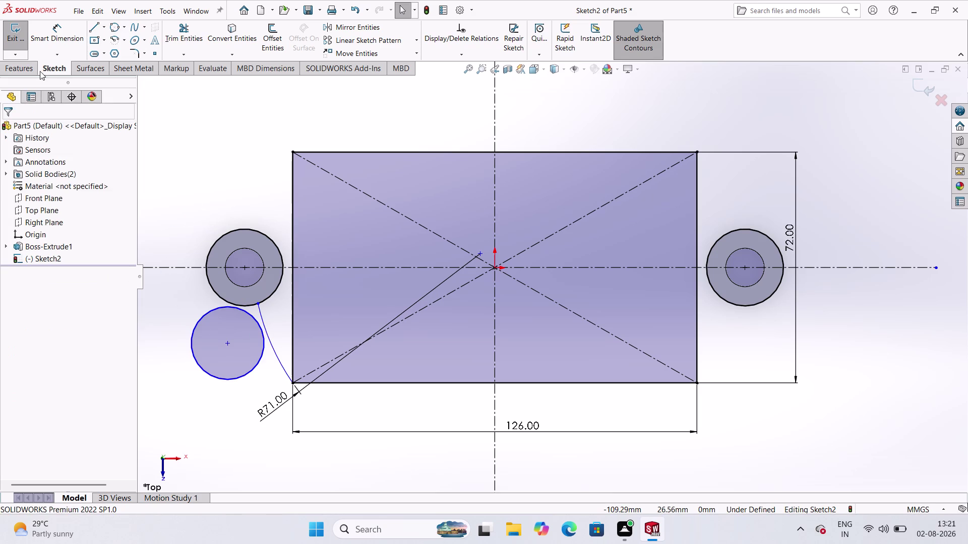
click(238, 304)
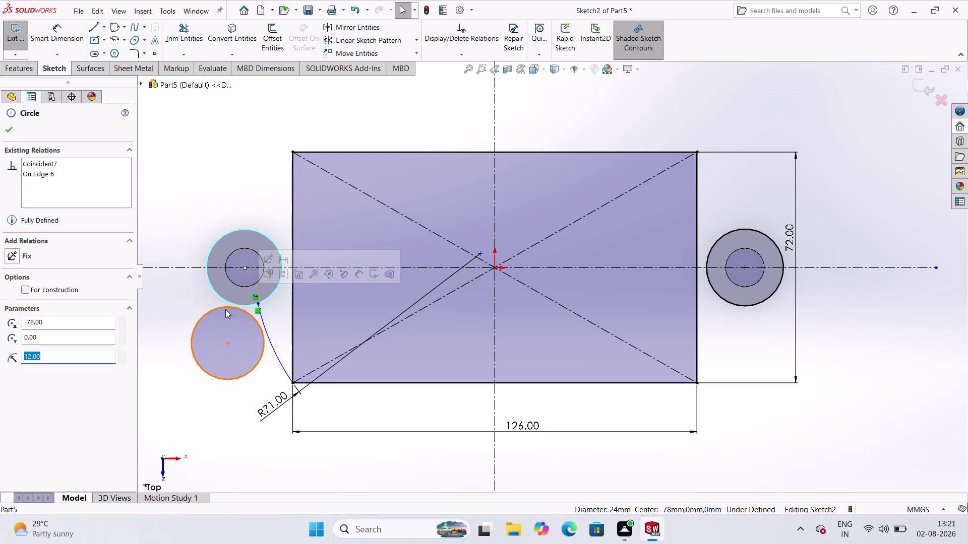
Make the new small circle tangent to the left boss circle and the R71 arc.
click(226, 310)
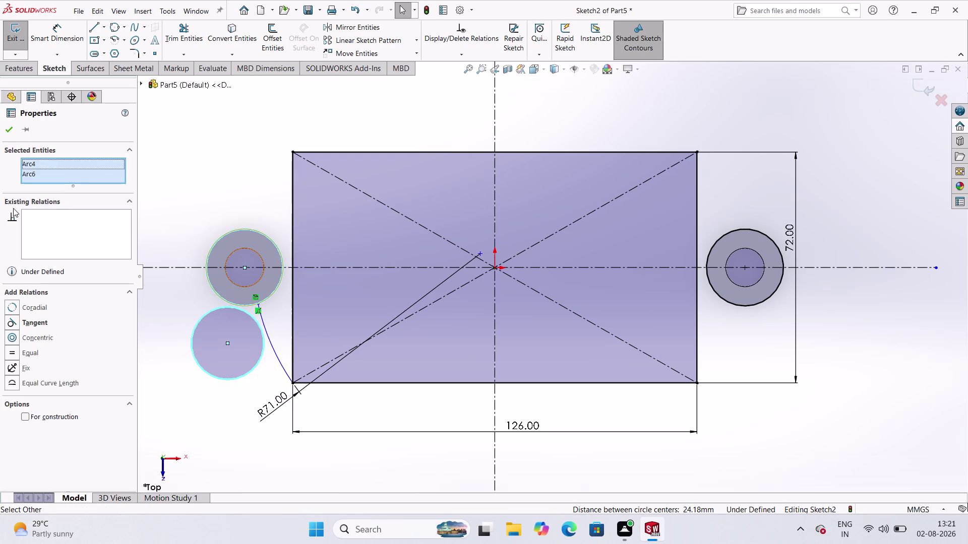
click(11, 319)
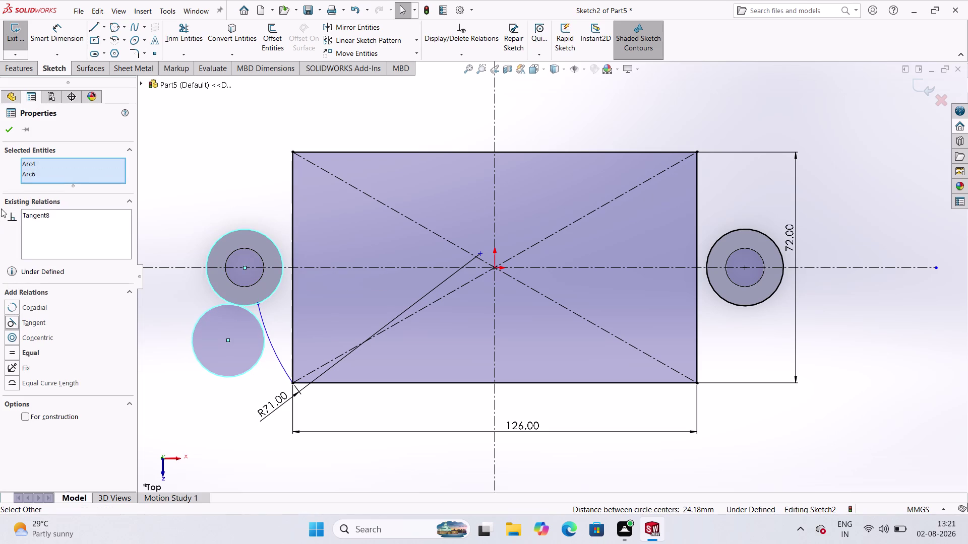
click(11, 131)
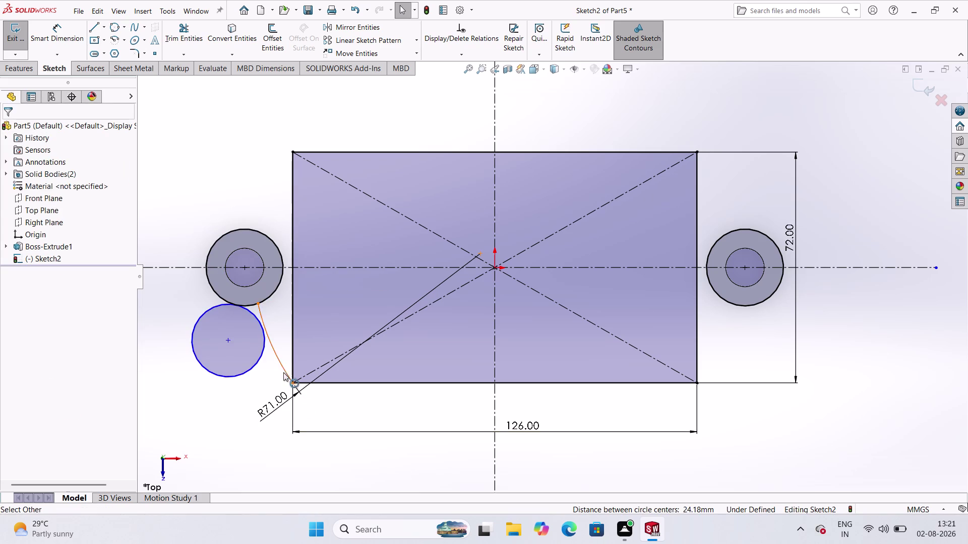
click(274, 353)
click(262, 357)
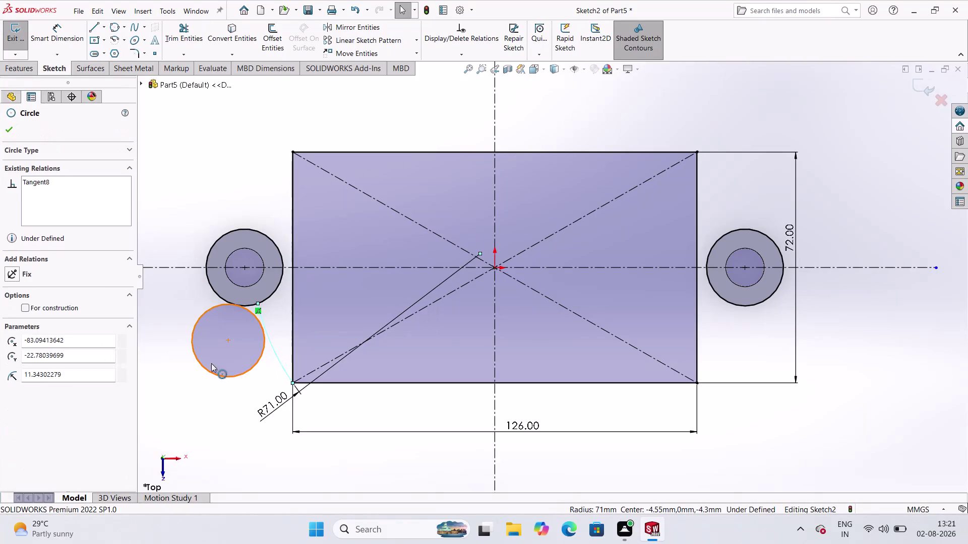
click(21, 320)
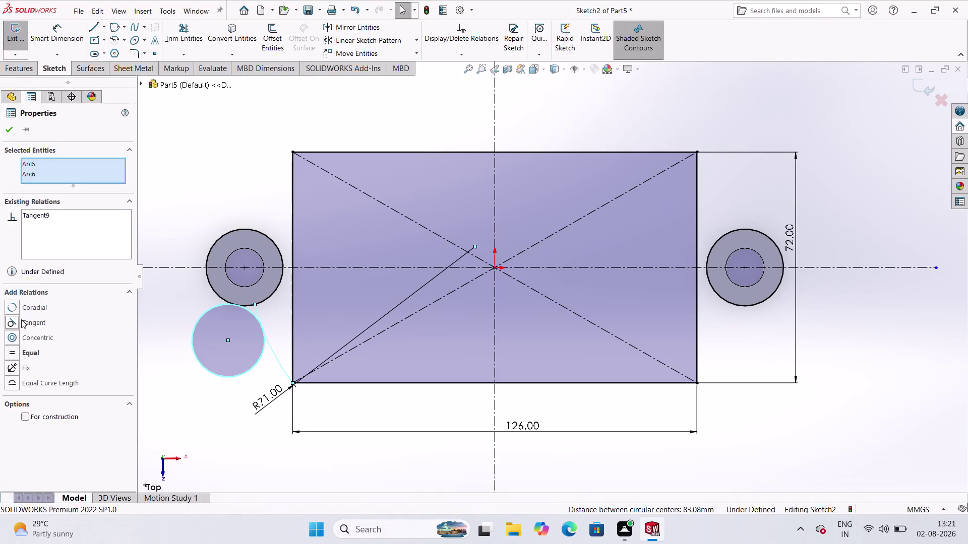
click(52, 31)
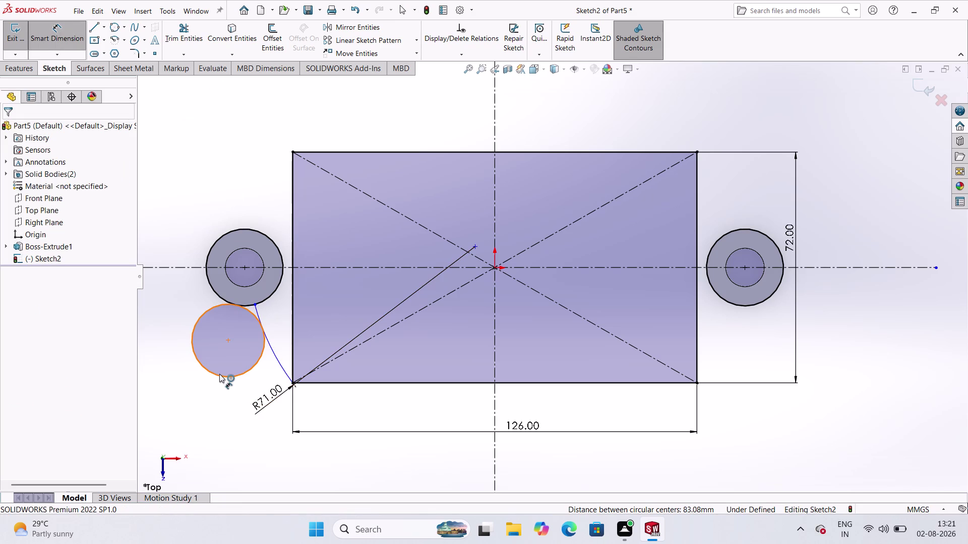
Set the small circle's diameter to 10 mm.
click(219, 374)
click(187, 397)
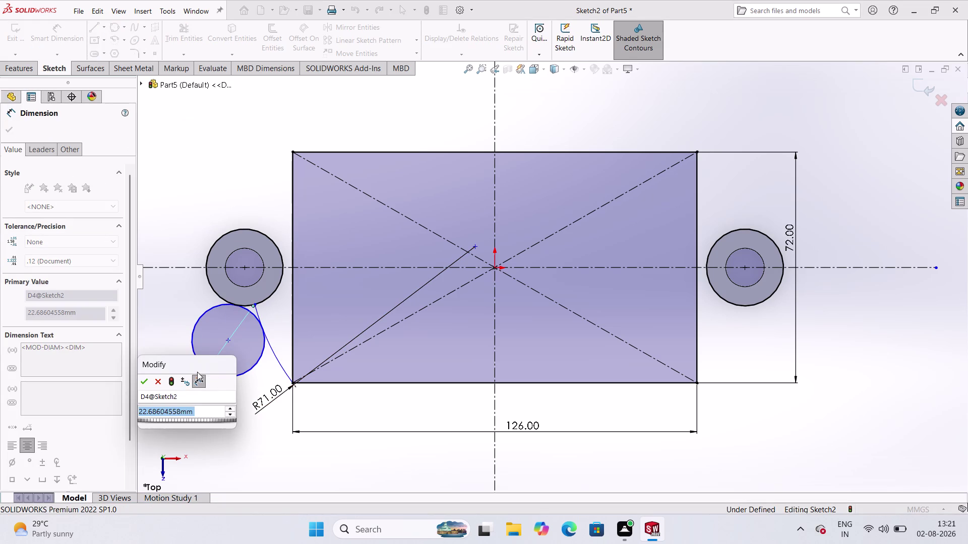
text(10)
key(Return)
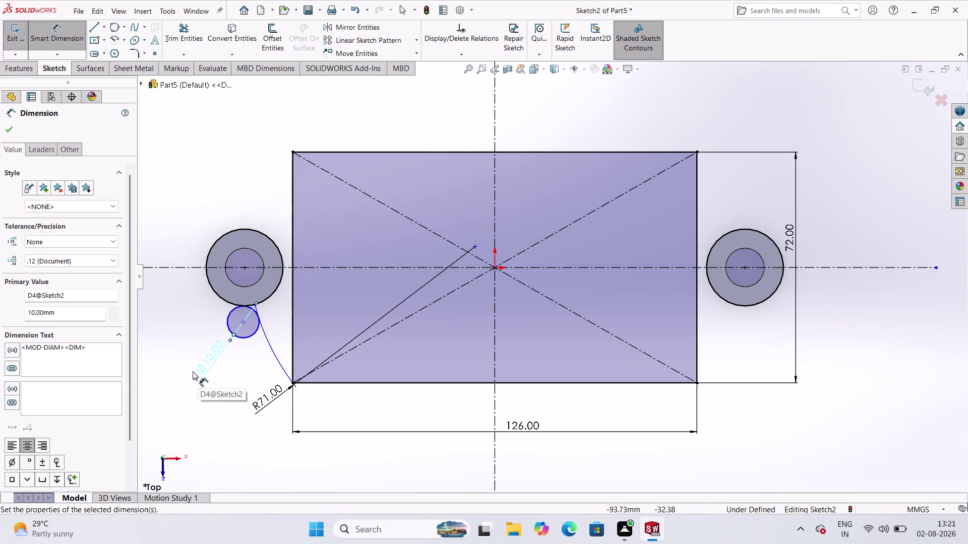
key(Escape)
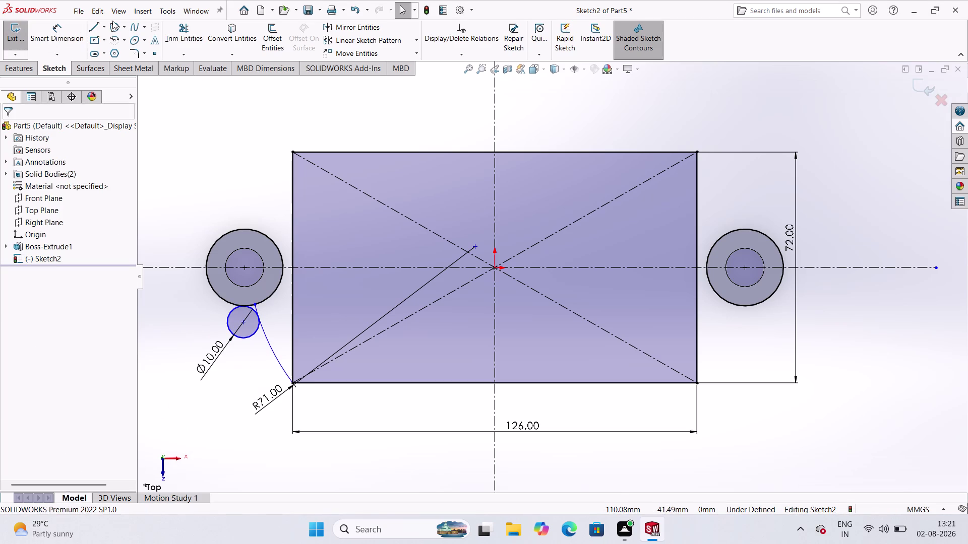
click(189, 33)
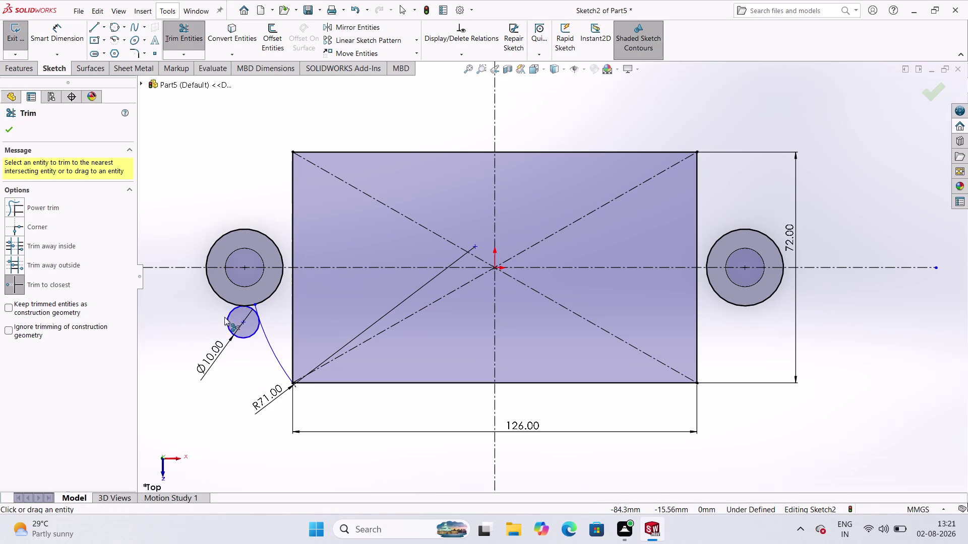
Trim three unwanted pieces of the 10 mm circle, leaving only the blend arc.
click(228, 312)
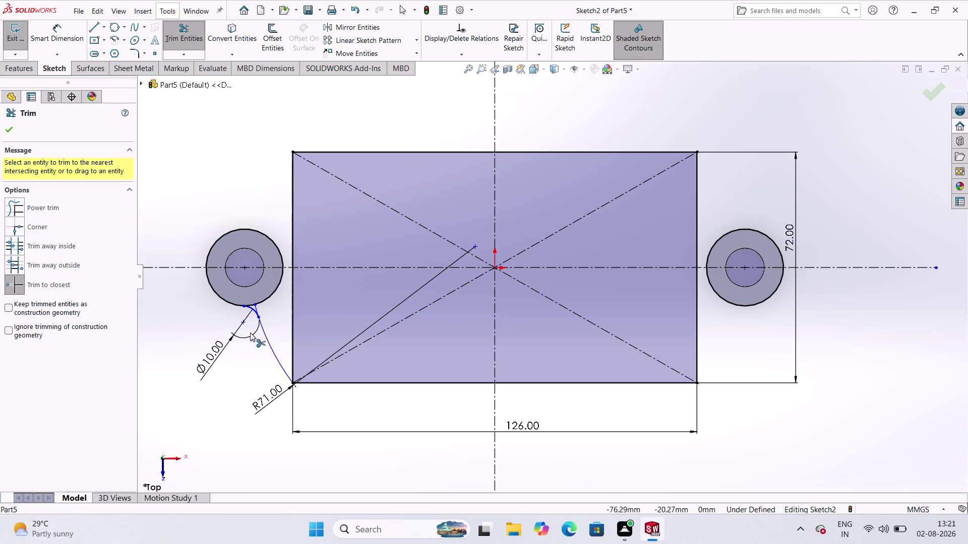
click(251, 335)
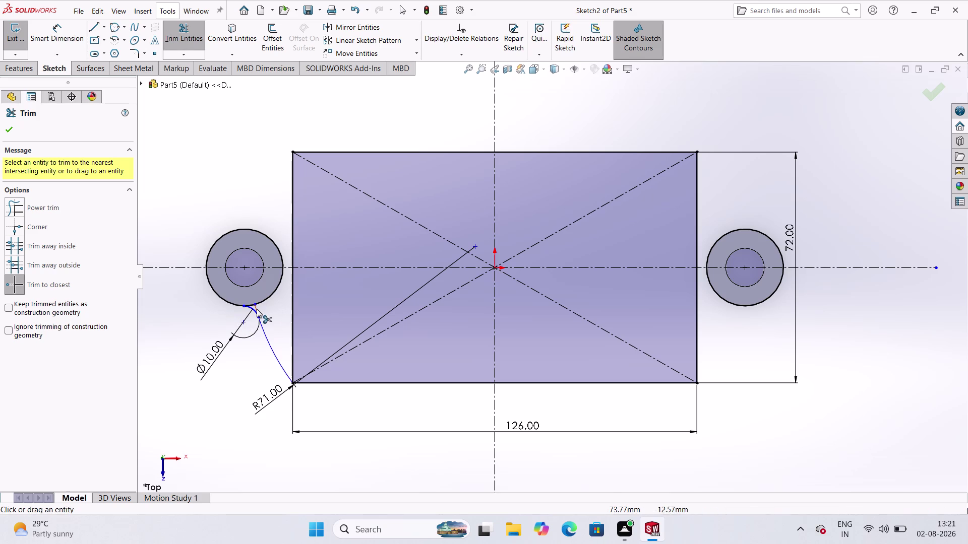
click(257, 309)
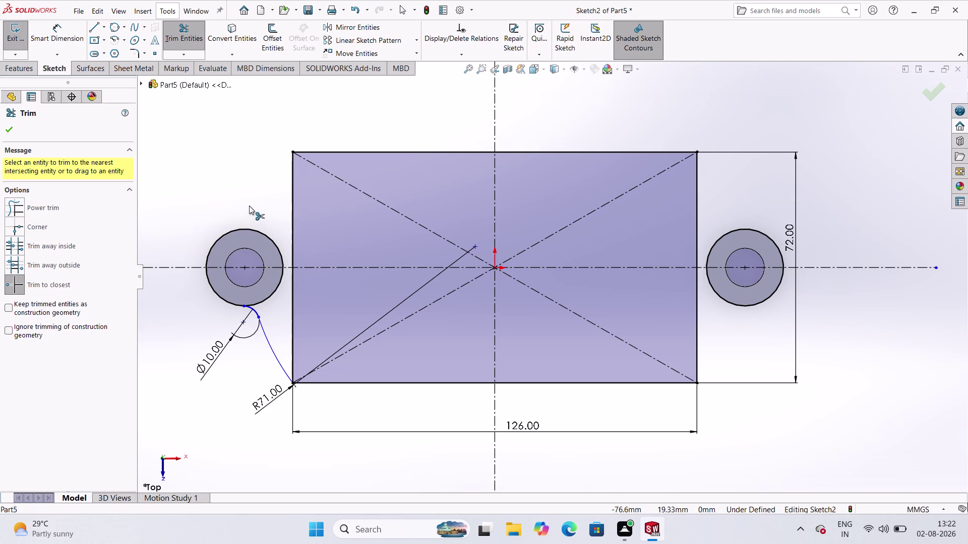
key(Escape)
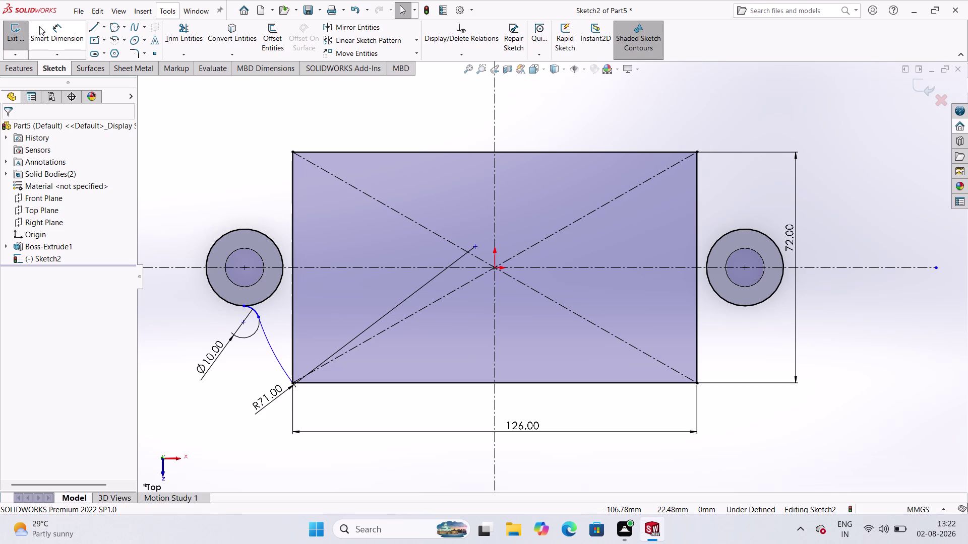
click(334, 30)
Mirror the R71 corner arc and blend arc about the horizontal centerline.
click(253, 309)
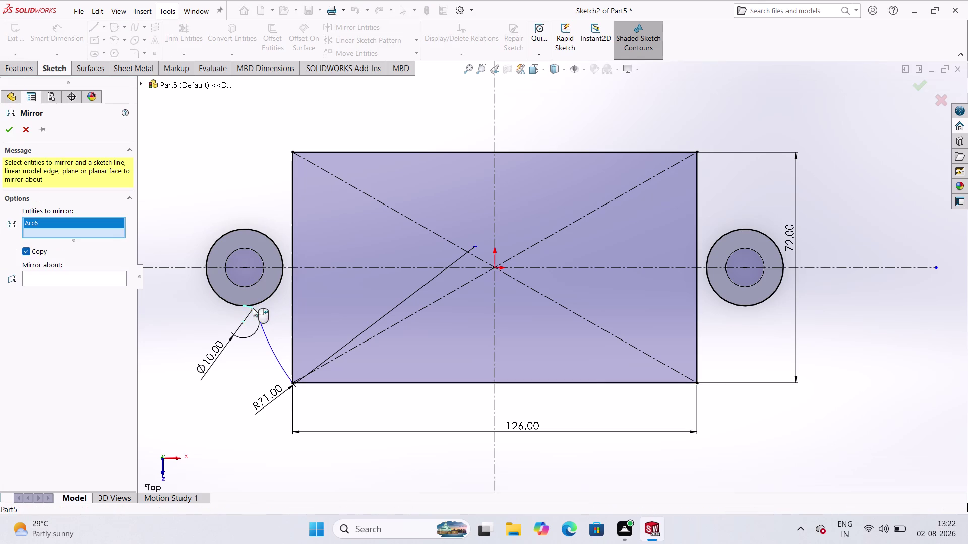
click(270, 352)
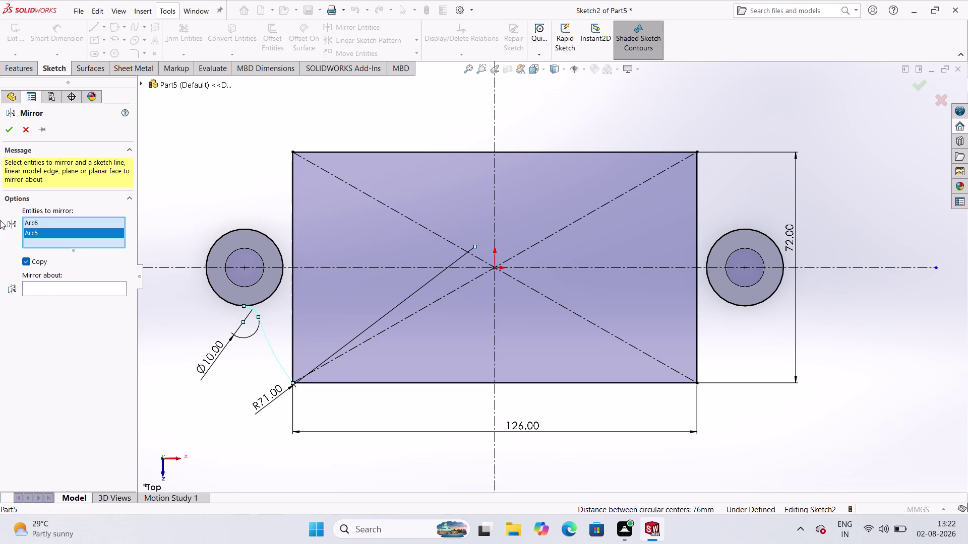
click(46, 284)
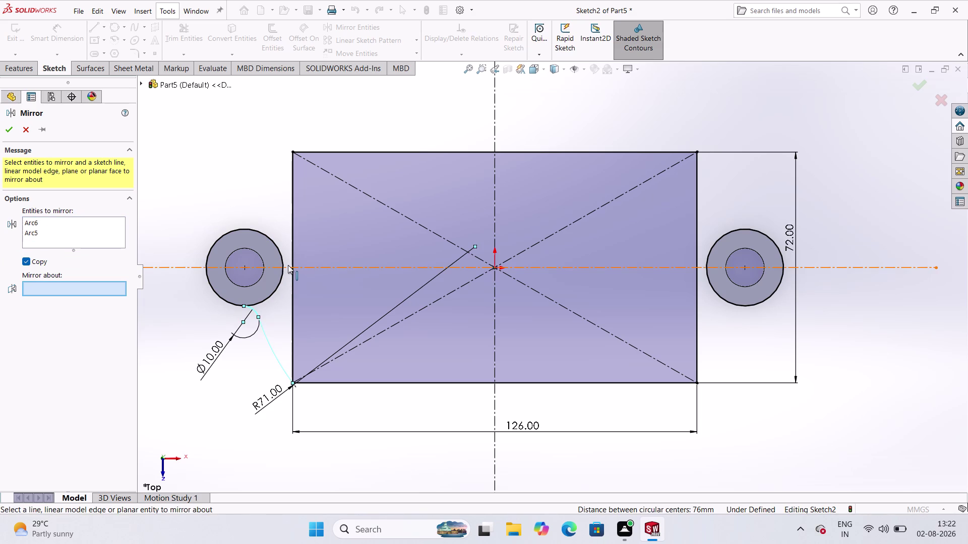
click(288, 265)
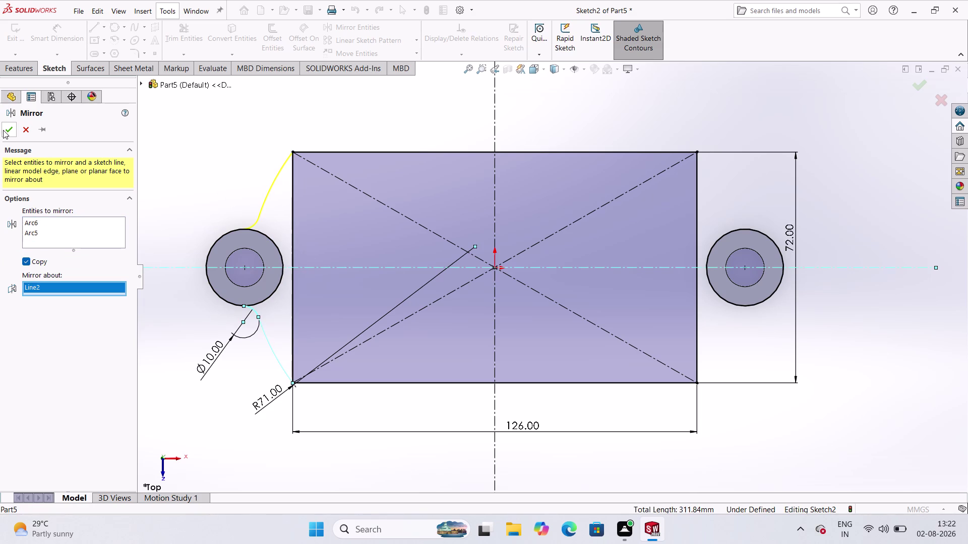
click(5, 129)
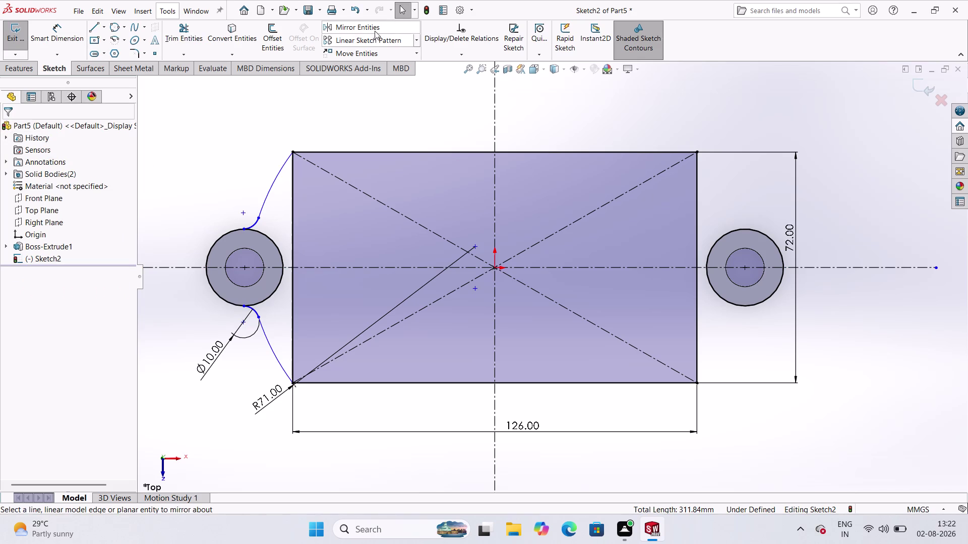
Mirror all four left-side arcs about the vertical centerline onto the right boss.
click(379, 25)
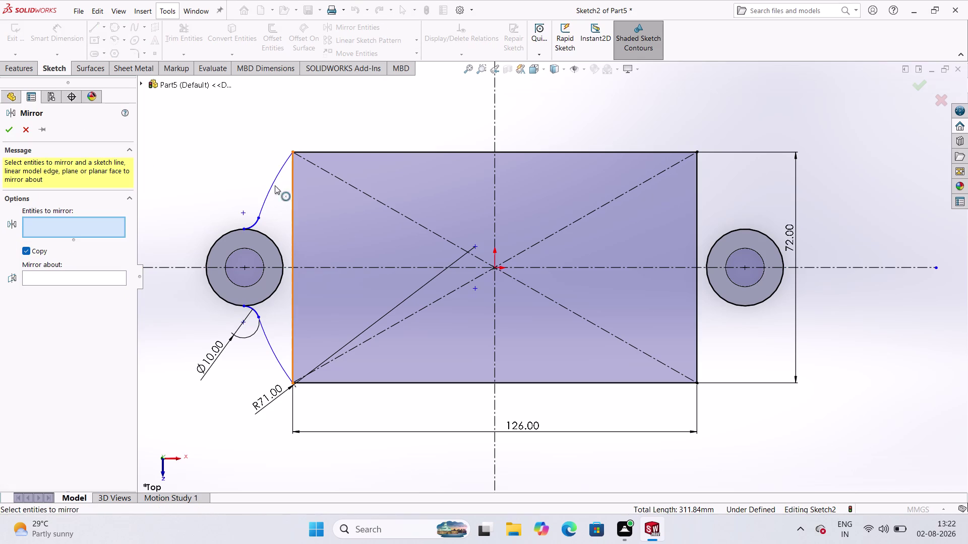
click(271, 187)
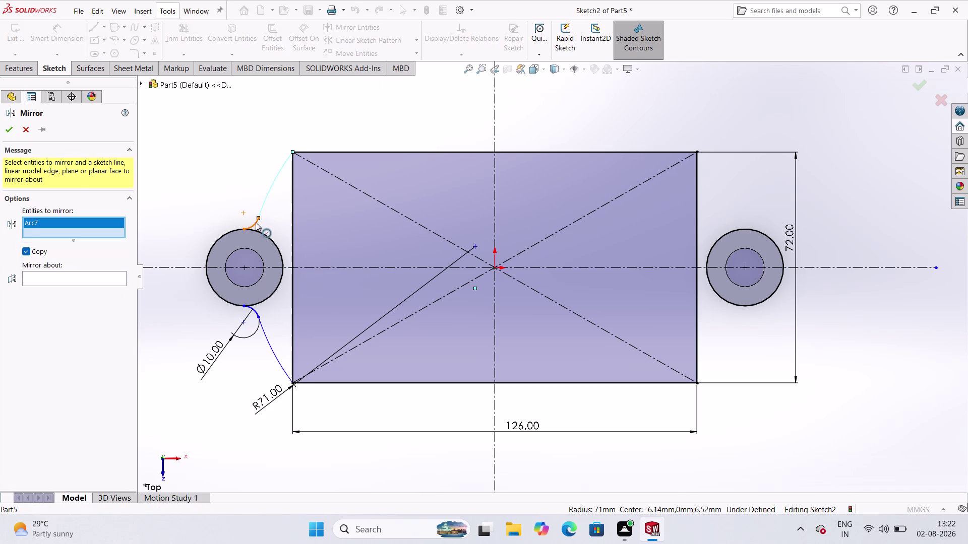
click(256, 223)
click(252, 310)
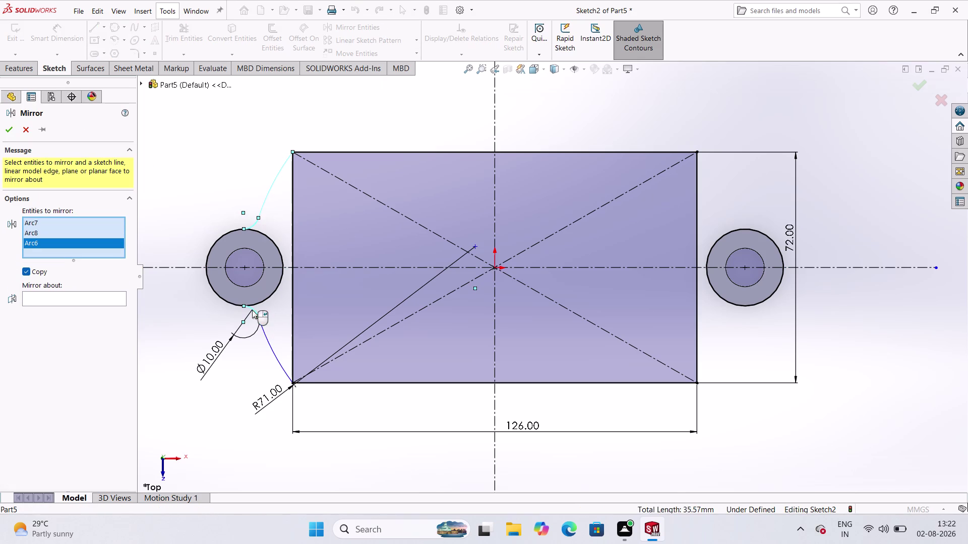
click(276, 354)
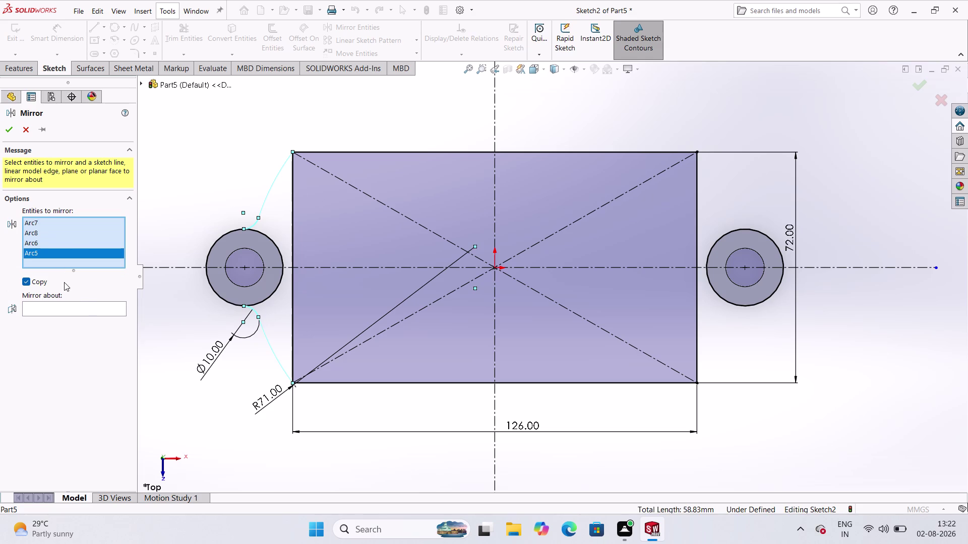
click(85, 305)
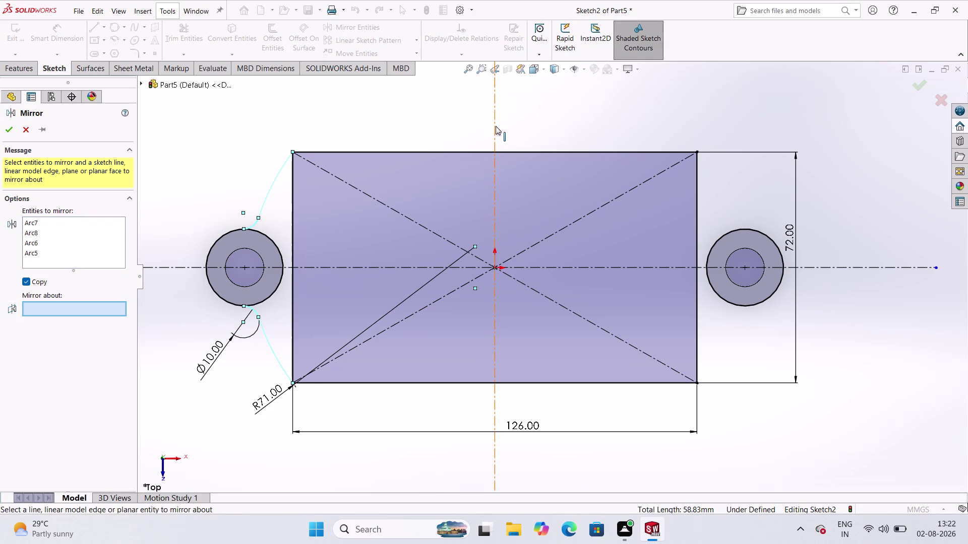
click(496, 126)
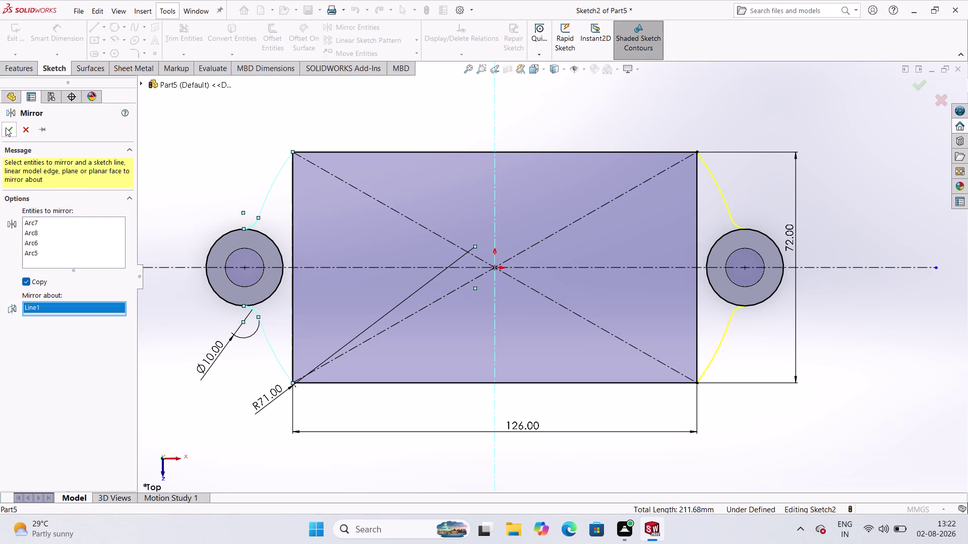
click(6, 127)
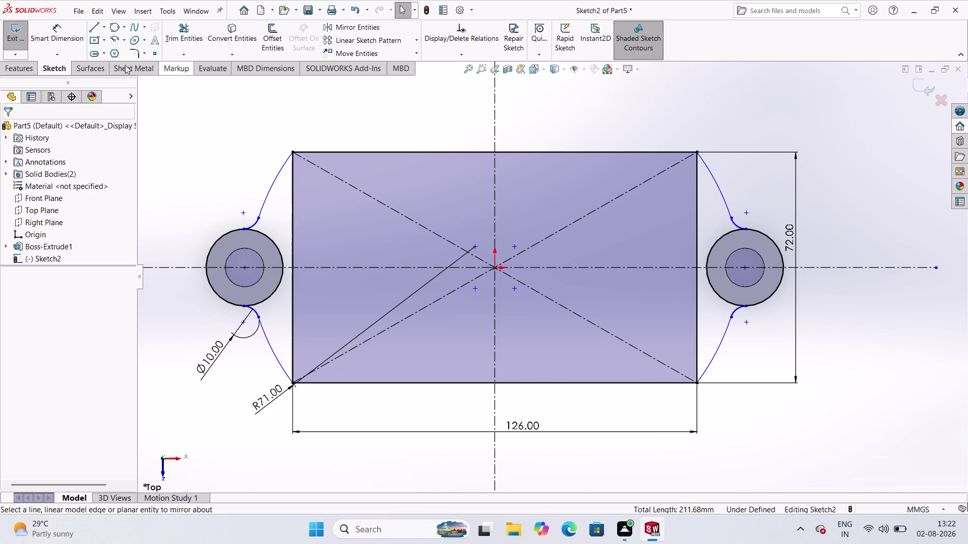
click(201, 33)
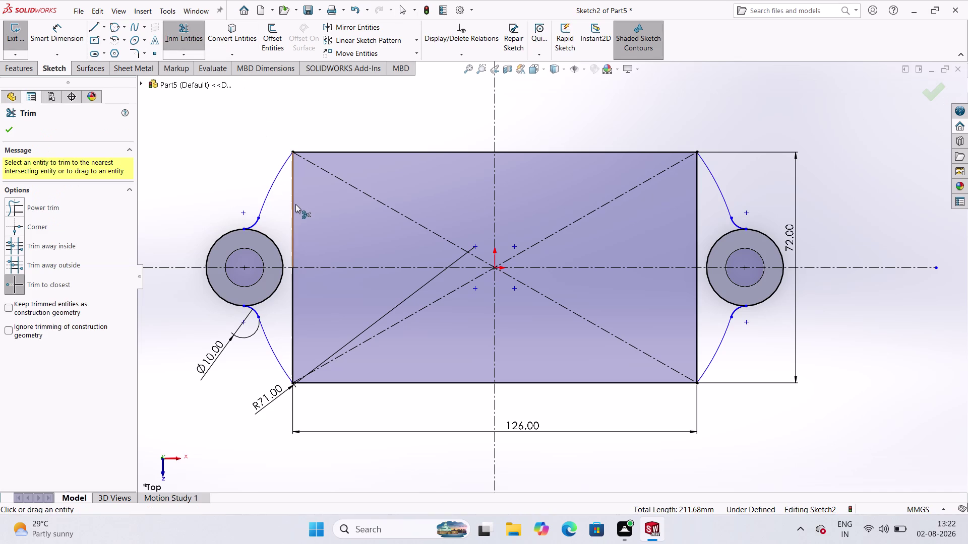
Trim away the plate's left edge and the inner portions of both boss circles.
click(292, 201)
click(294, 301)
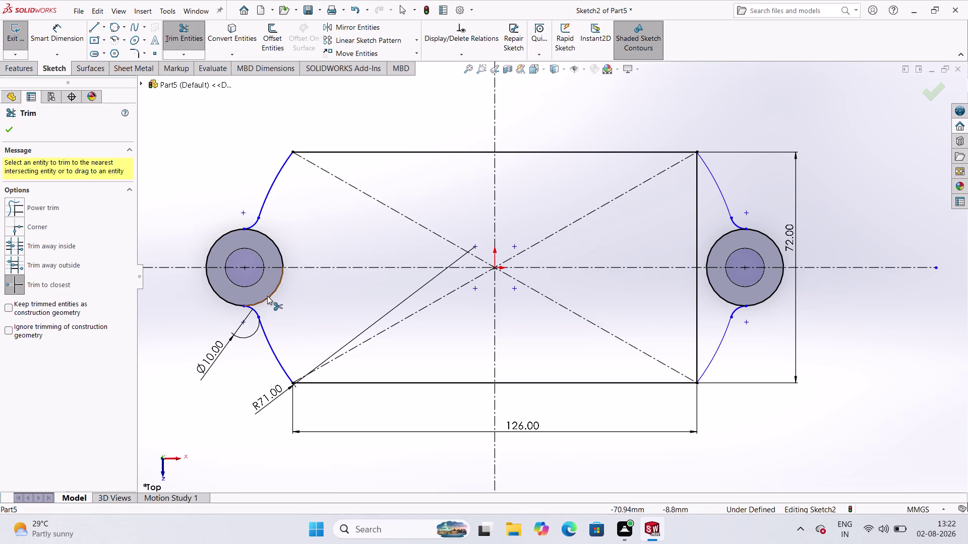
click(279, 289)
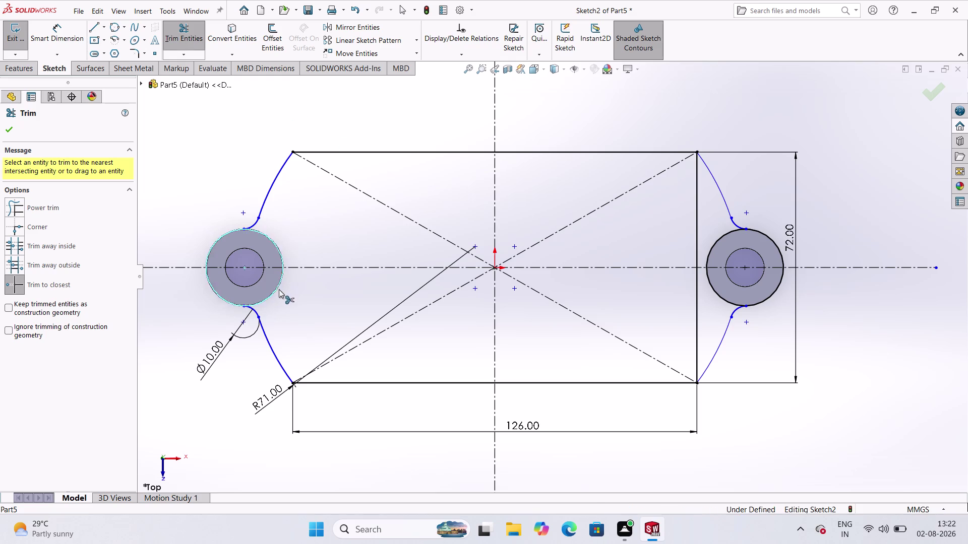
click(274, 242)
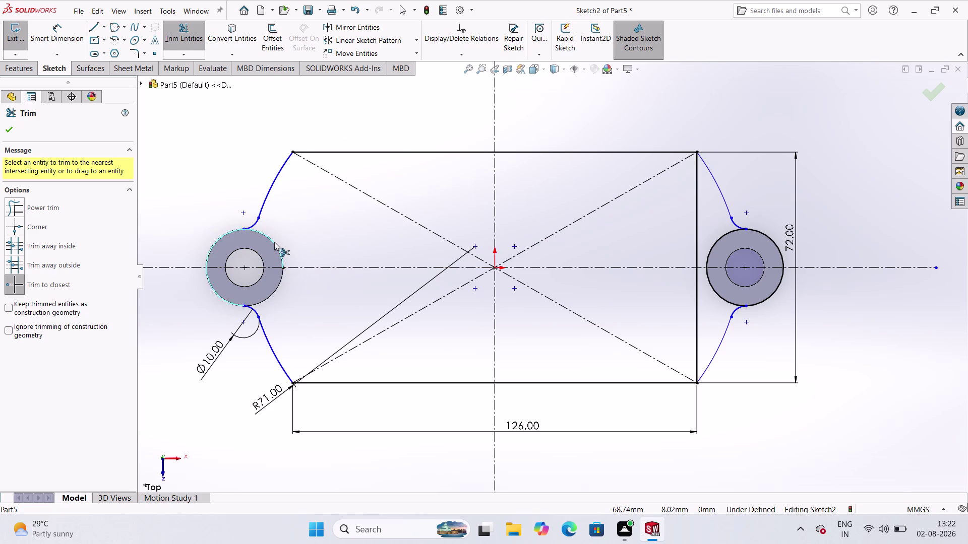
click(718, 238)
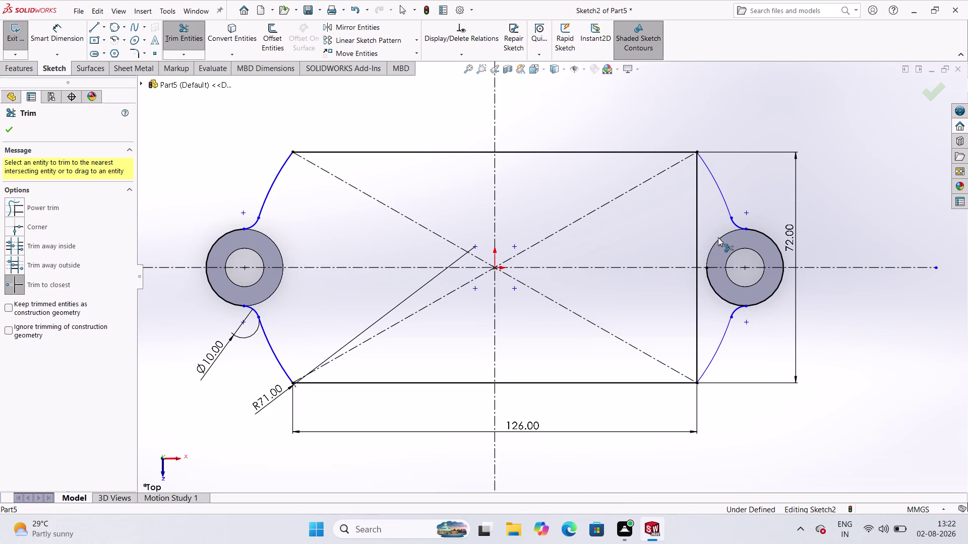
click(713, 289)
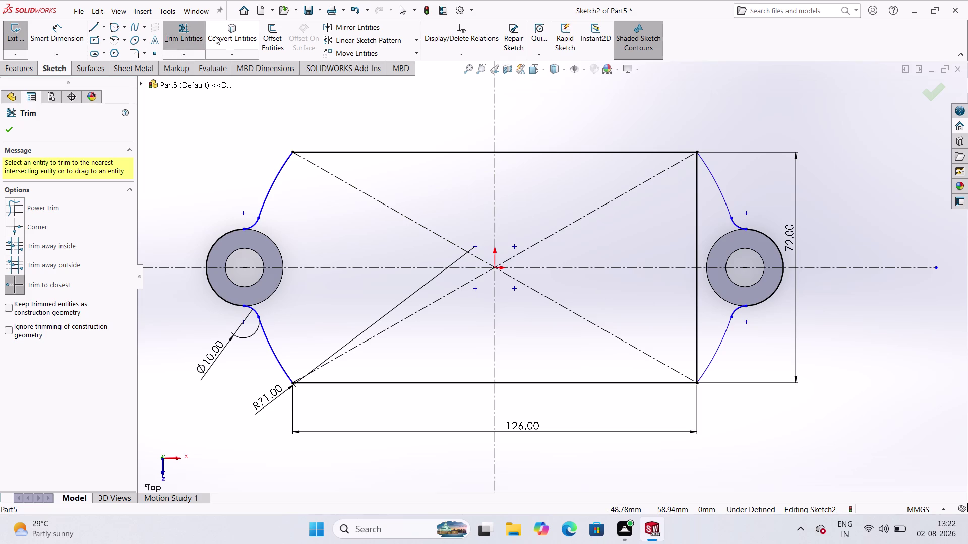
click(229, 42)
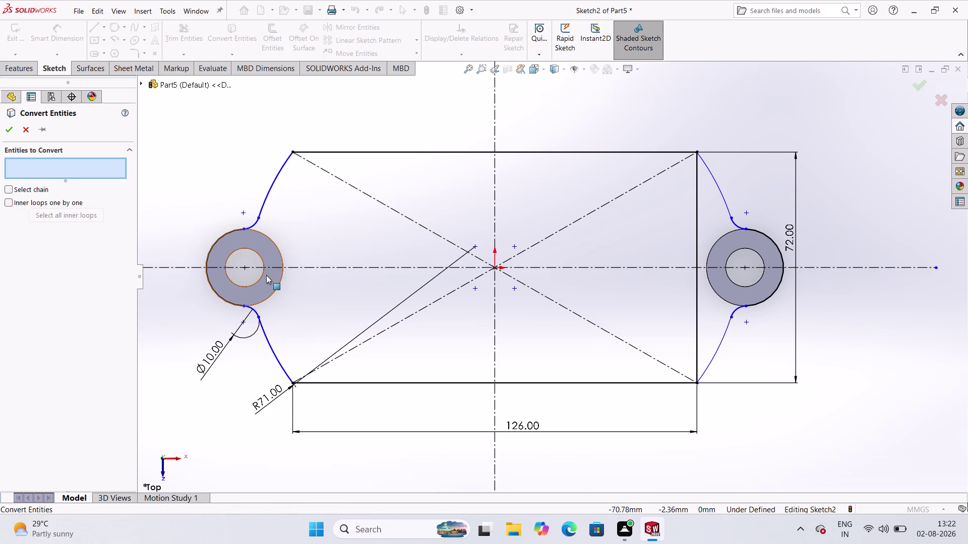
Convert both bosses' 12 mm inner hole edges into sketch circles.
click(261, 277)
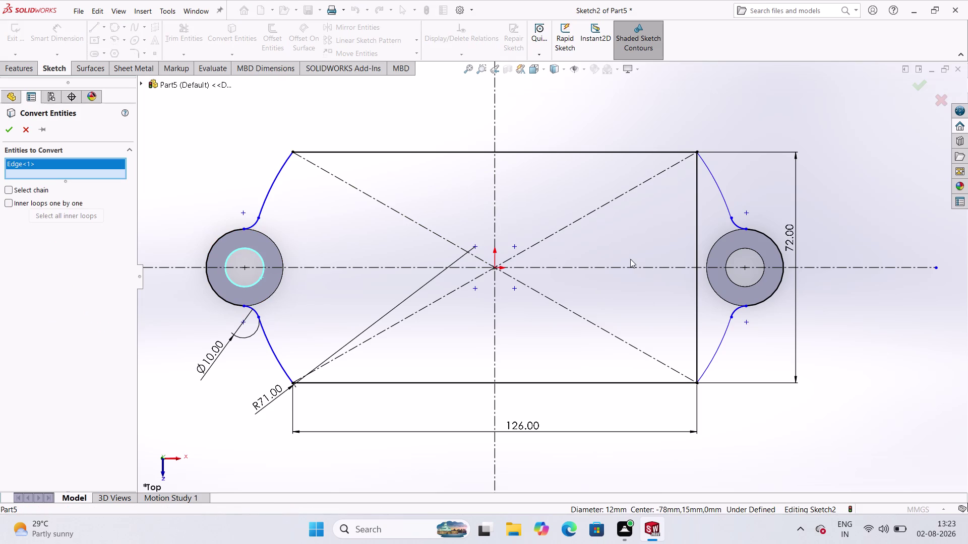
click(734, 254)
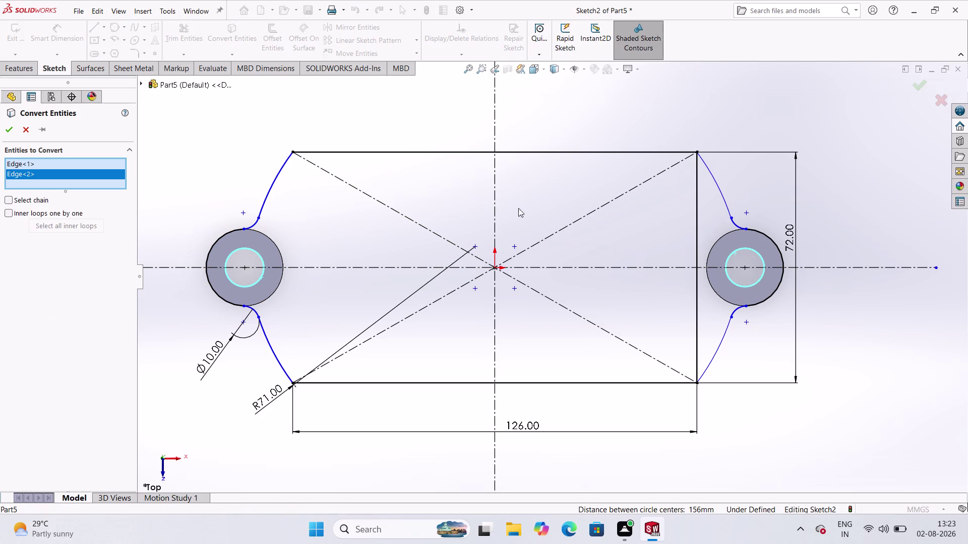
click(14, 131)
scroll(down, 3)
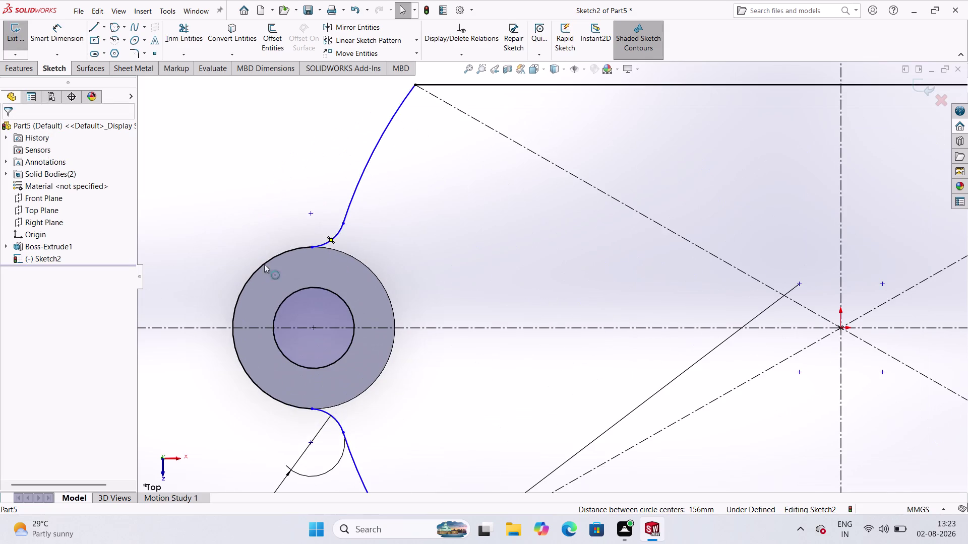
Make the upper-left blend arc tangent to the left boss circle.
scroll(down, 3)
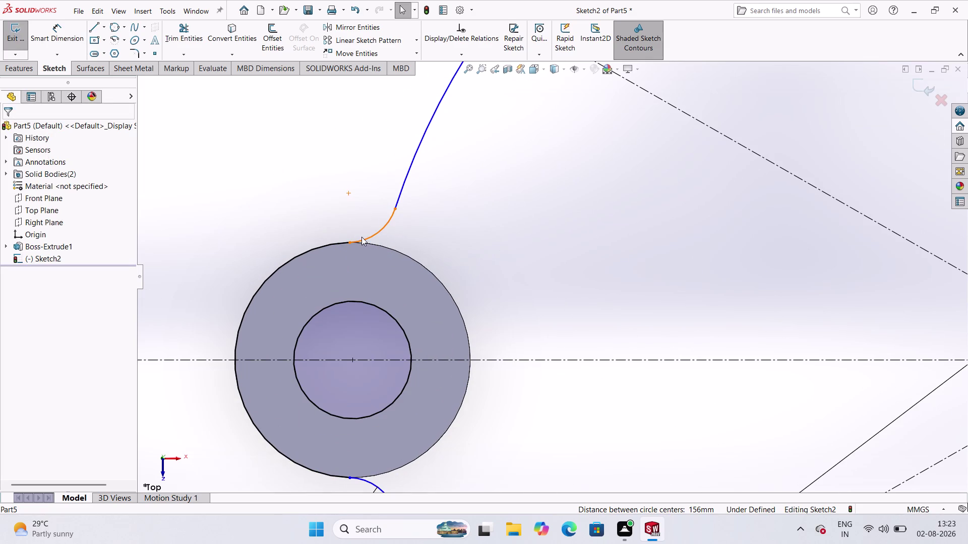
click(375, 236)
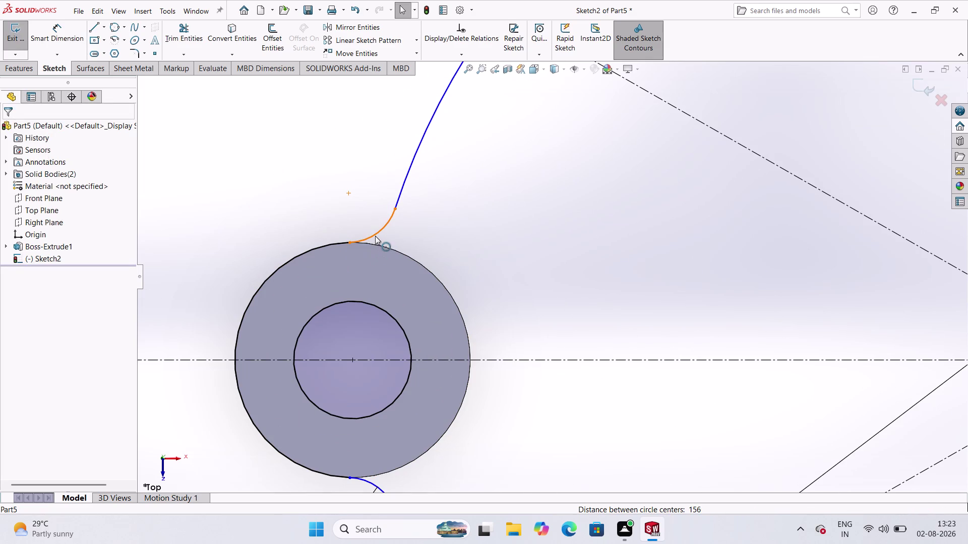
click(320, 245)
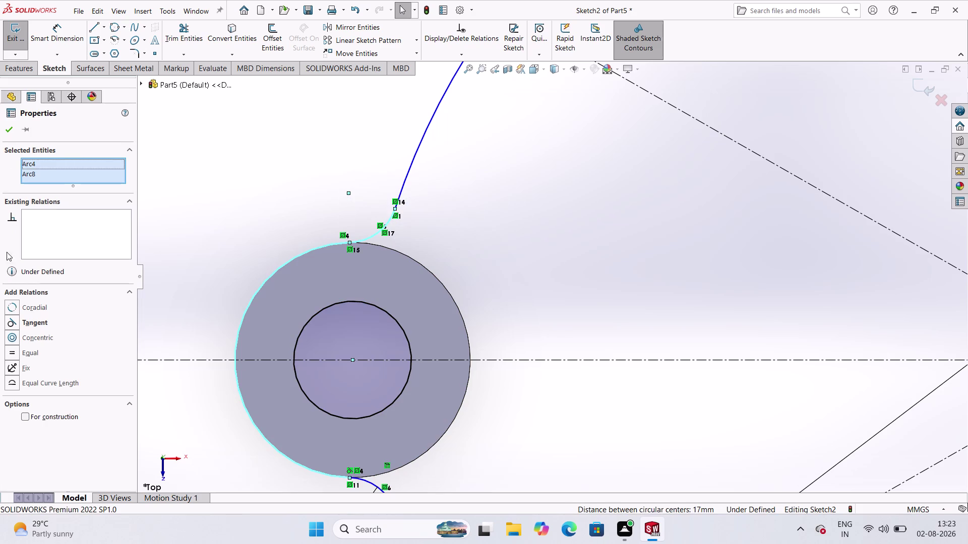
click(17, 319)
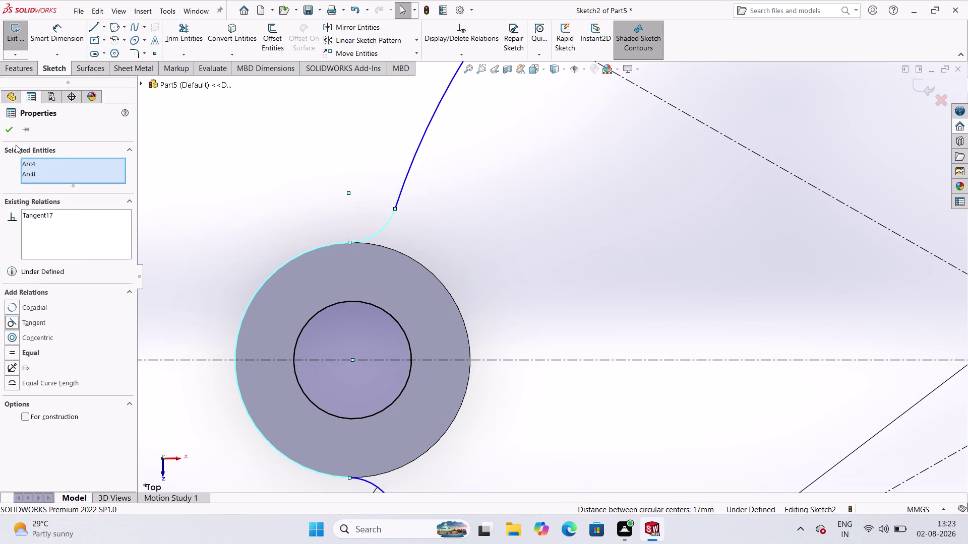
click(8, 125)
Make the same blend arc tangent to the long sweeping arc.
click(402, 186)
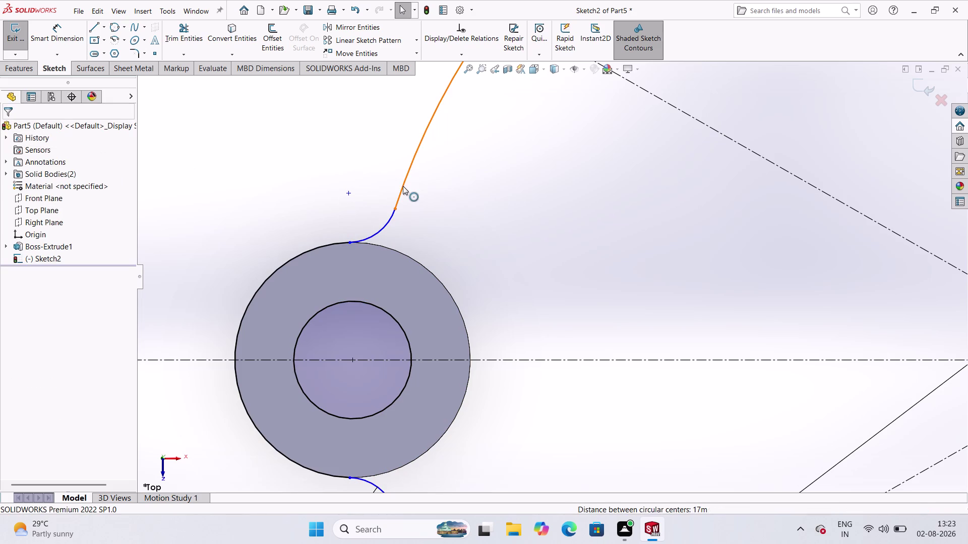
click(384, 222)
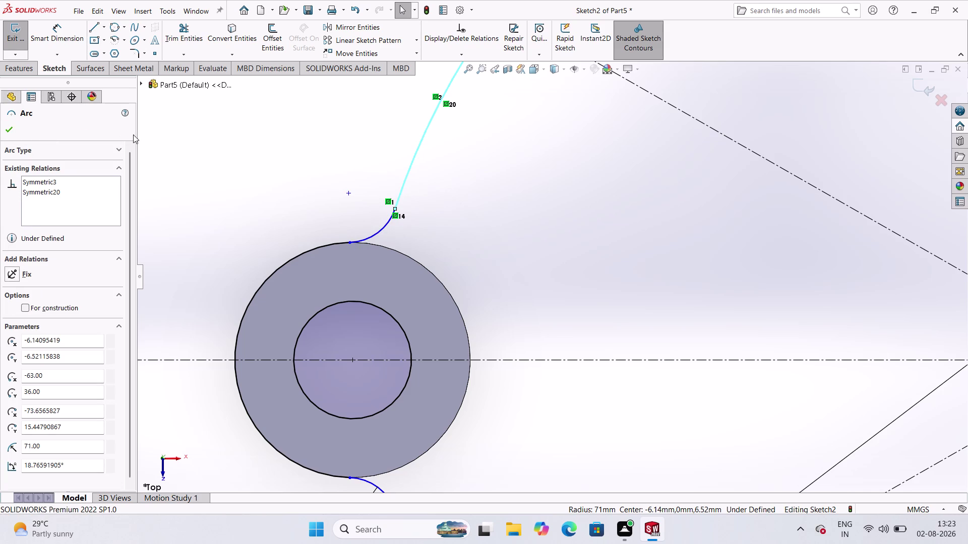
key(Escape)
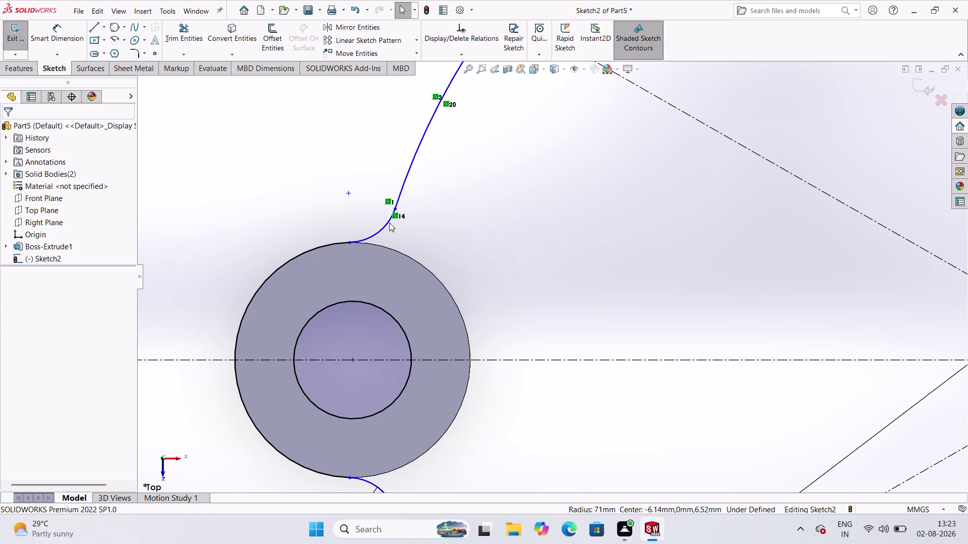
click(386, 225)
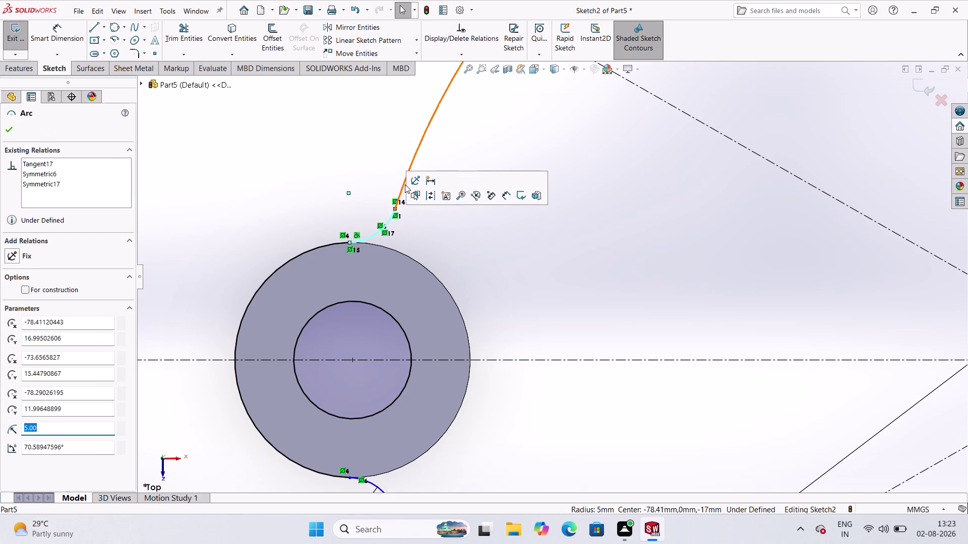
click(405, 185)
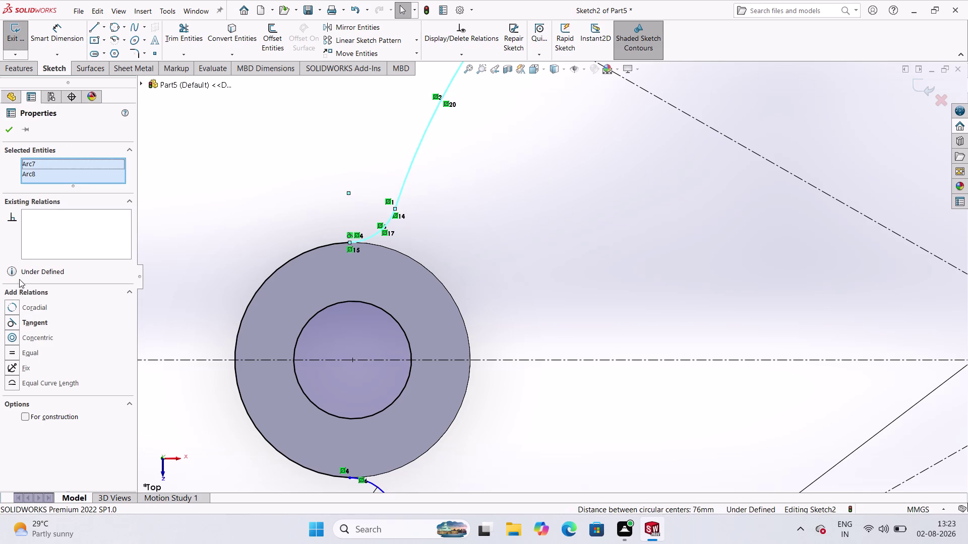
click(9, 320)
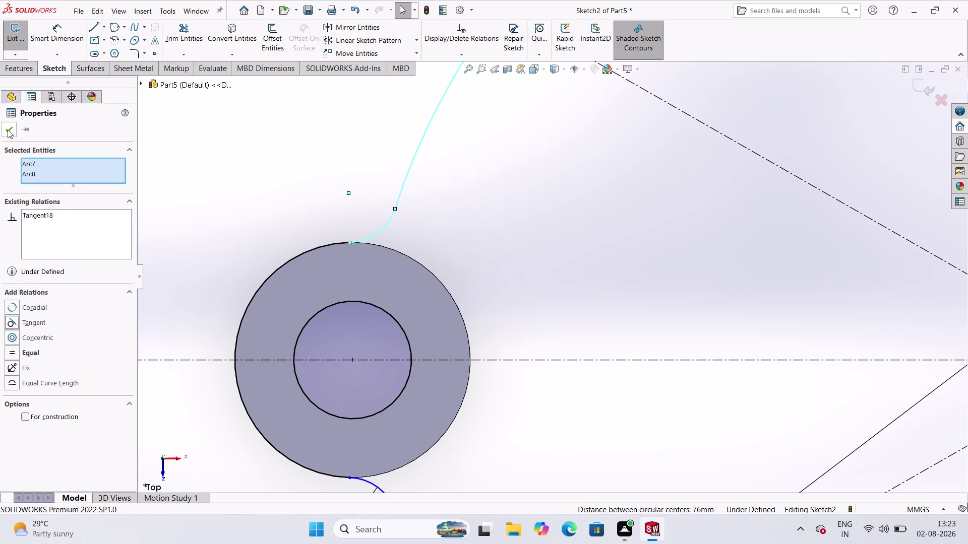
click(8, 130)
scroll(up, 3)
Make the blend arc beside the right boss tangent to the long sweeping arc.
scroll(down, 3)
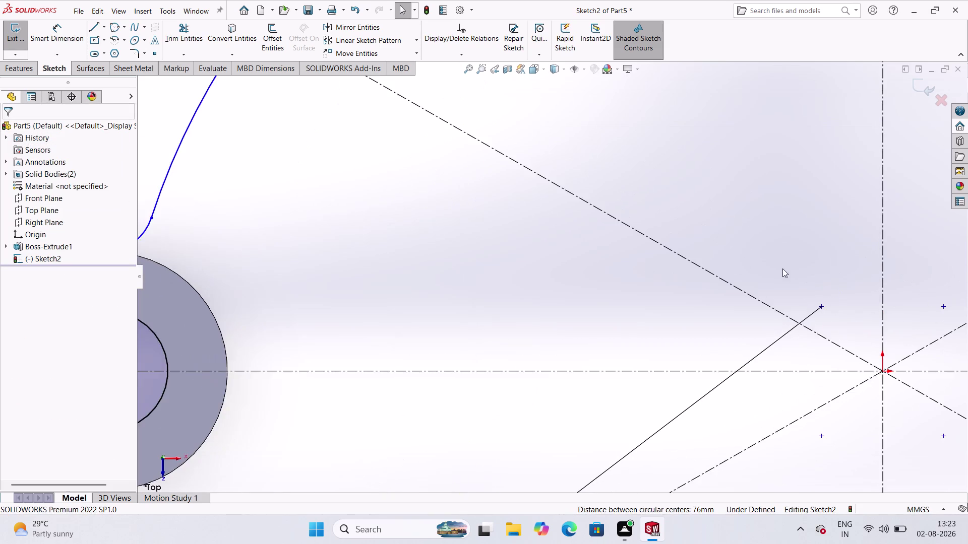
scroll(up, 3)
scroll(up, 3)
scroll(up, 3)
scroll(down, 3)
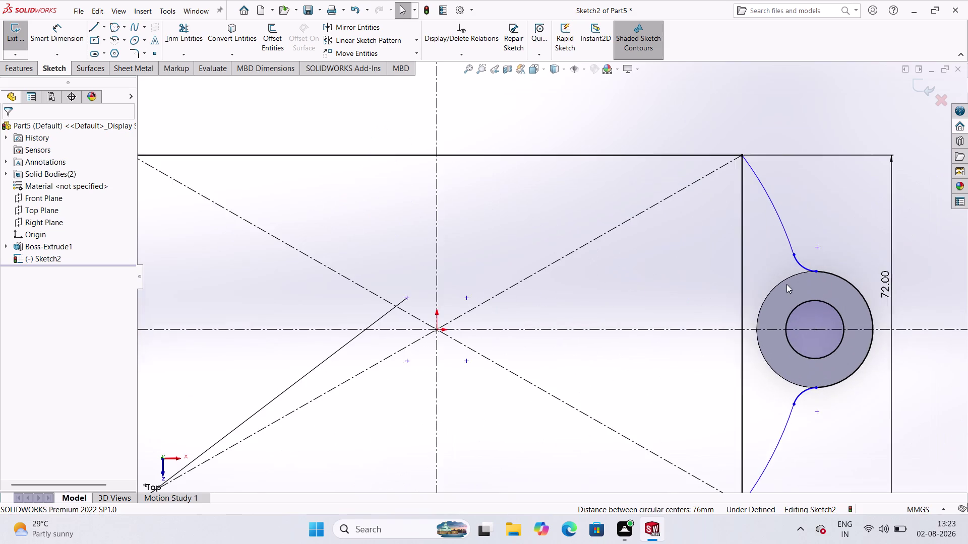
scroll(down, 3)
scroll(down, 3)
scroll(up, 3)
scroll(up, 3)
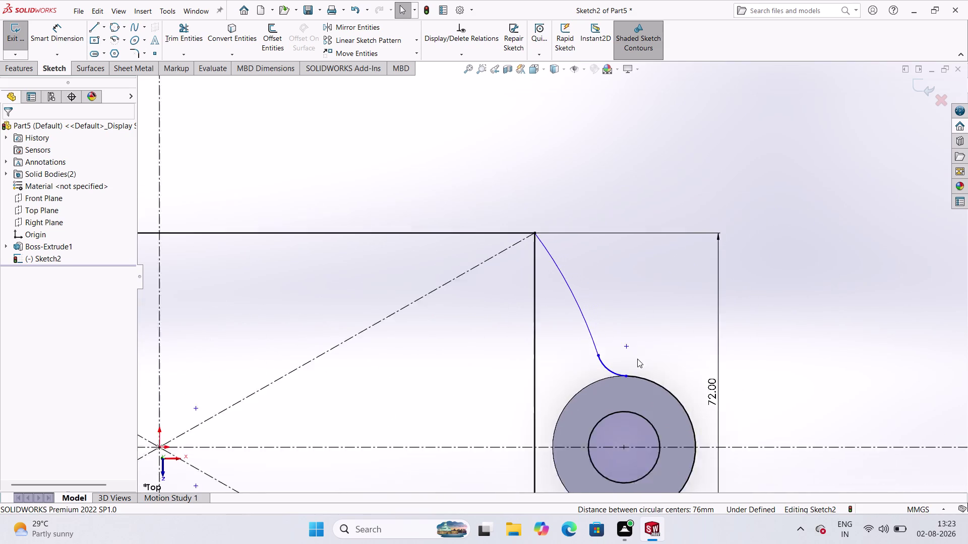
scroll(up, 3)
scroll(down, 3)
click(533, 279)
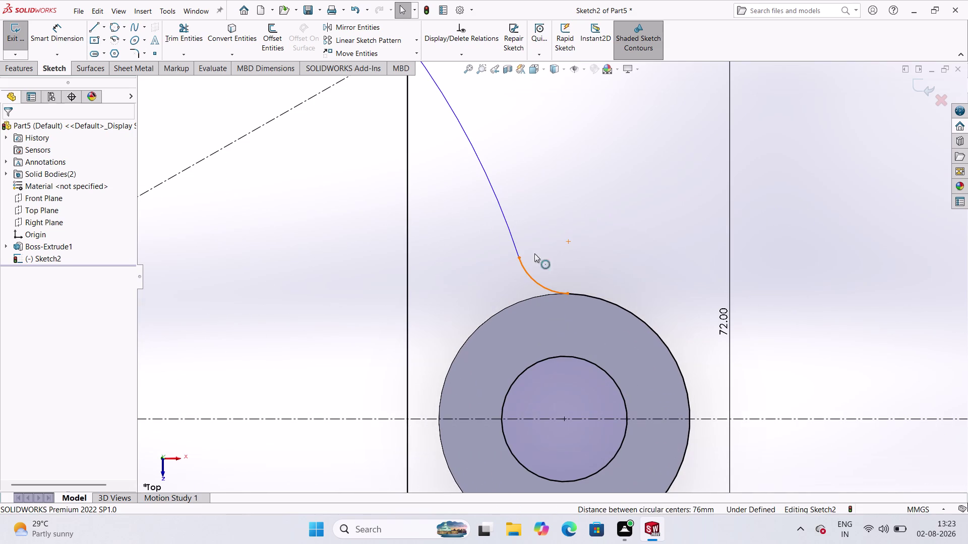
click(511, 229)
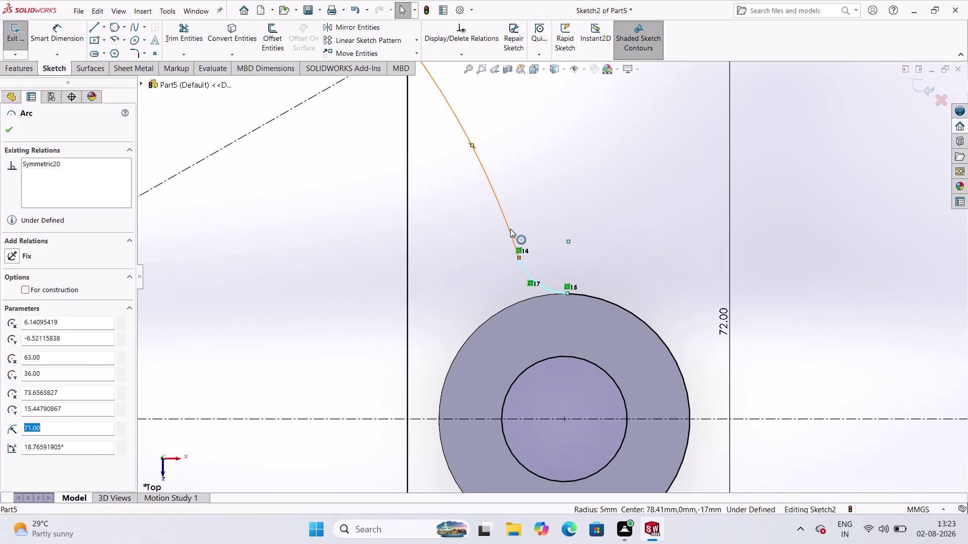
click(18, 319)
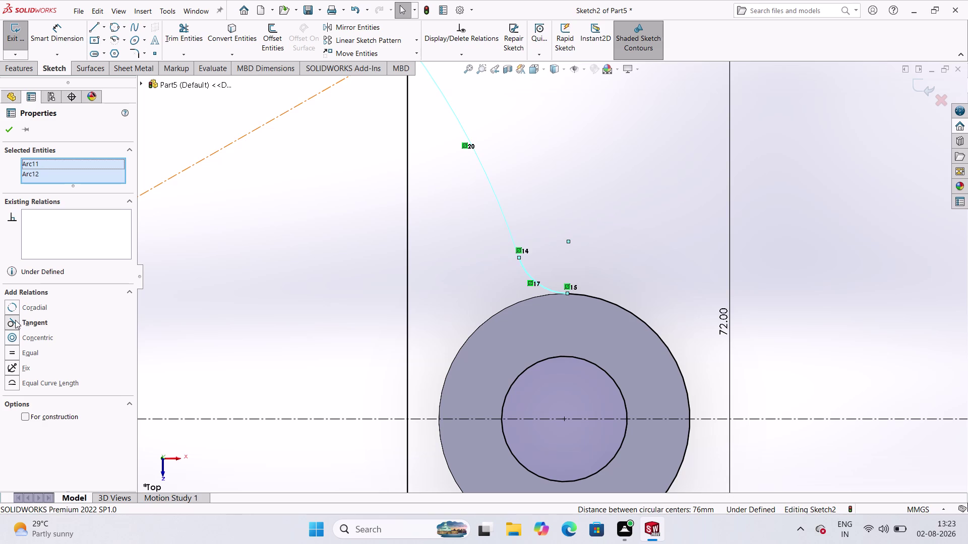
click(10, 129)
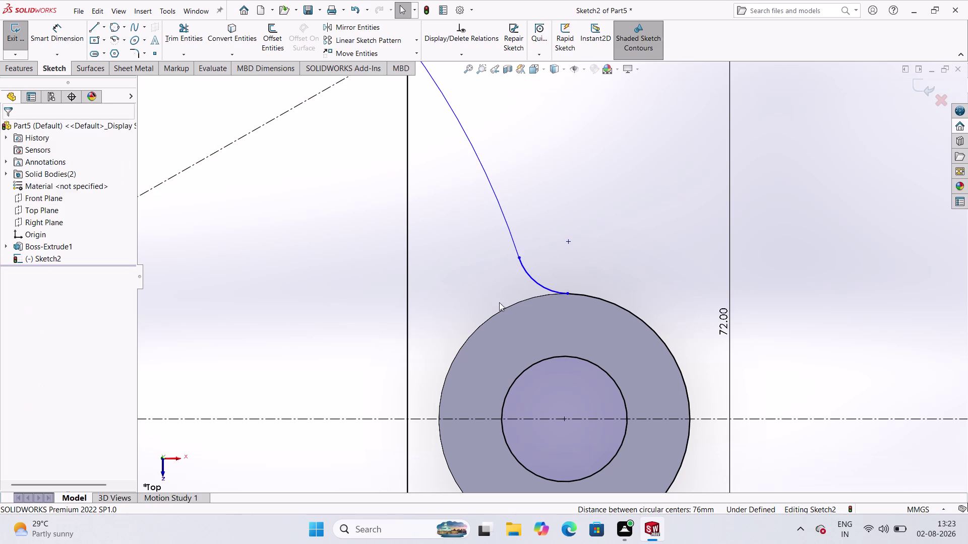
Make that blend arc tangent to the right boss outline.
click(586, 297)
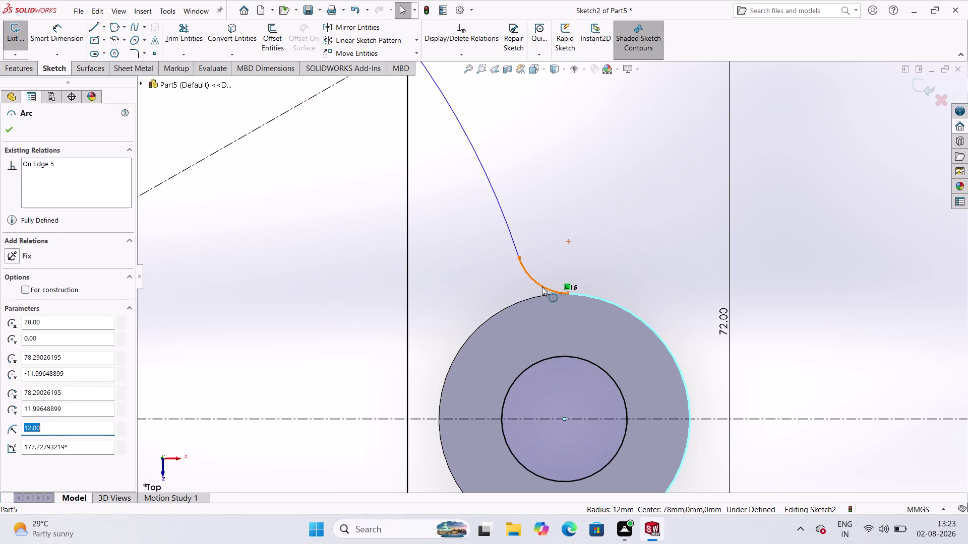
click(542, 287)
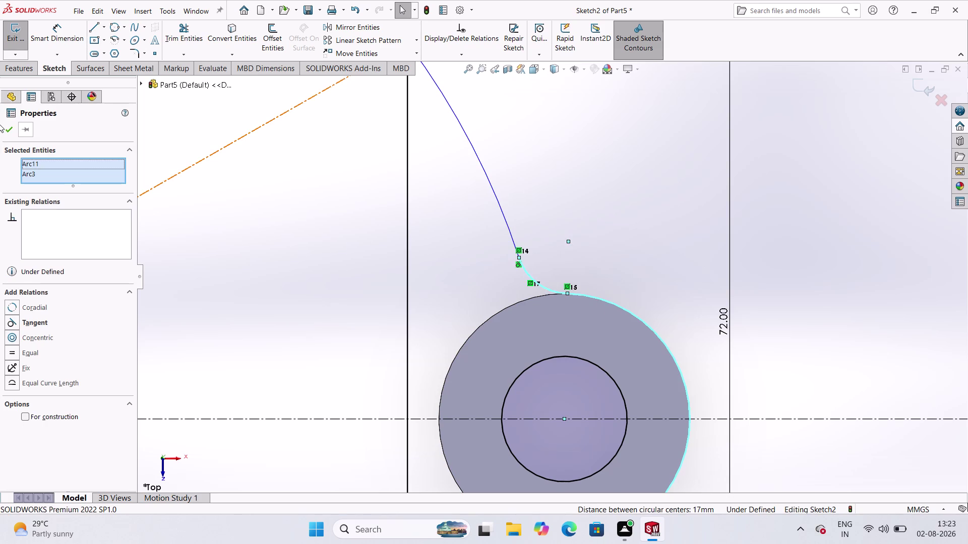
click(15, 319)
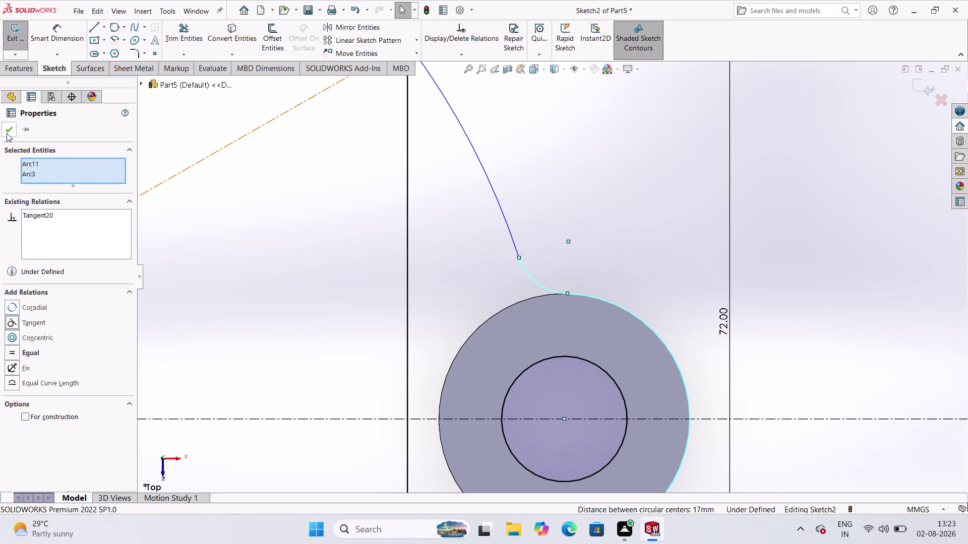
click(6, 133)
scroll(down, 3)
Make the lower blend arc tangent to the right boss outline.
scroll(up, 3)
scroll(up, 3)
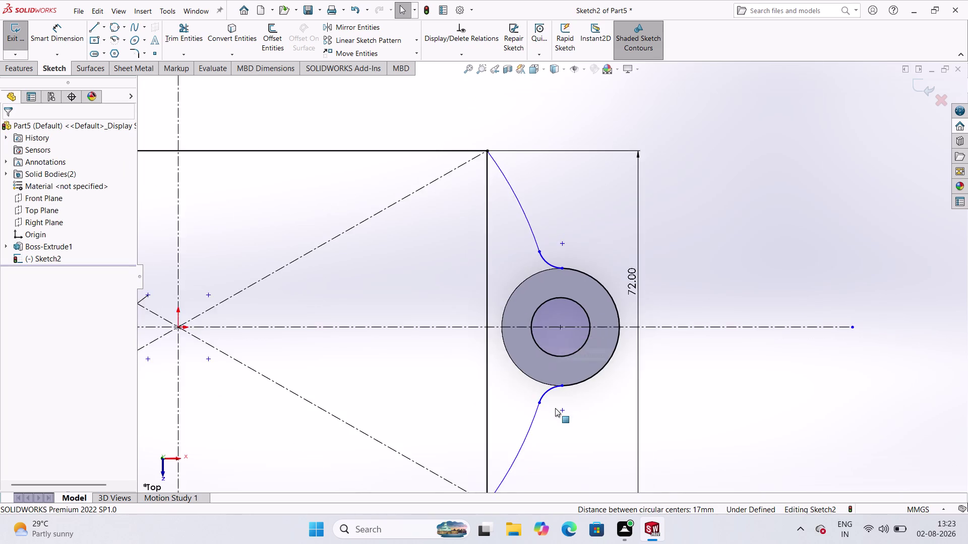
scroll(down, 3)
scroll(down, 3)
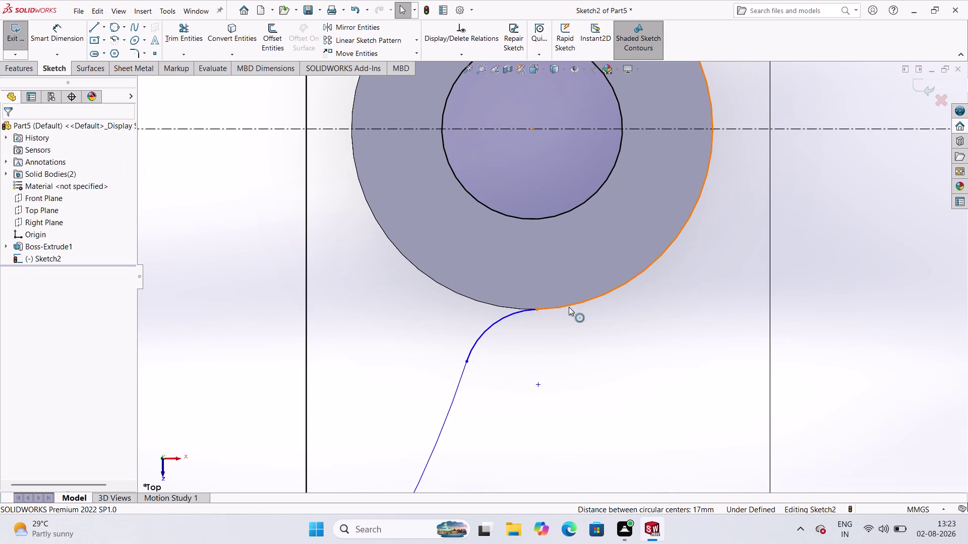
click(569, 307)
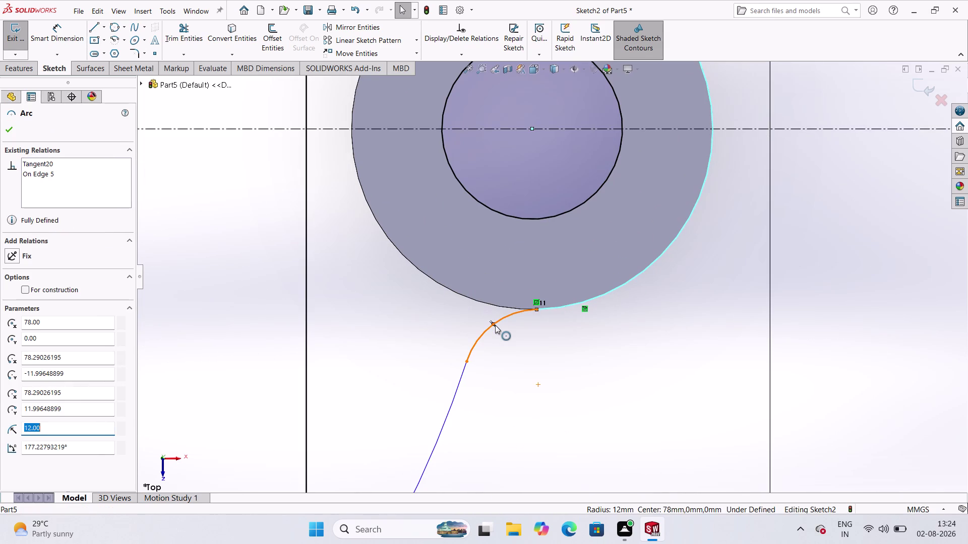
click(495, 326)
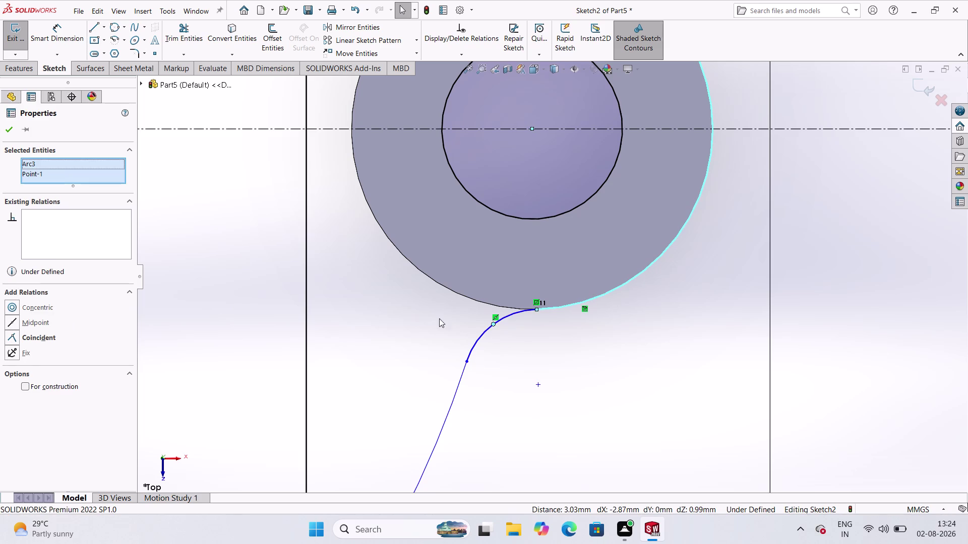
key(Escape)
click(510, 313)
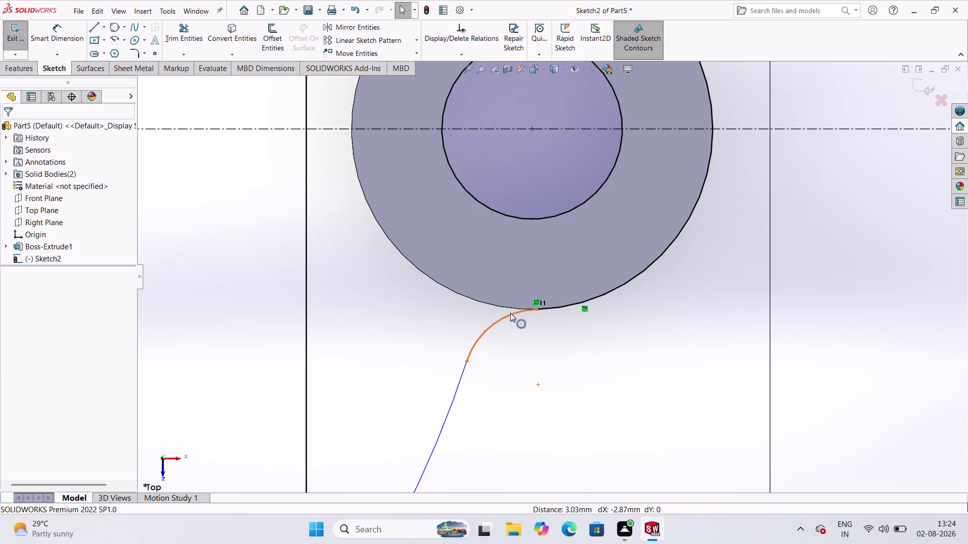
click(558, 307)
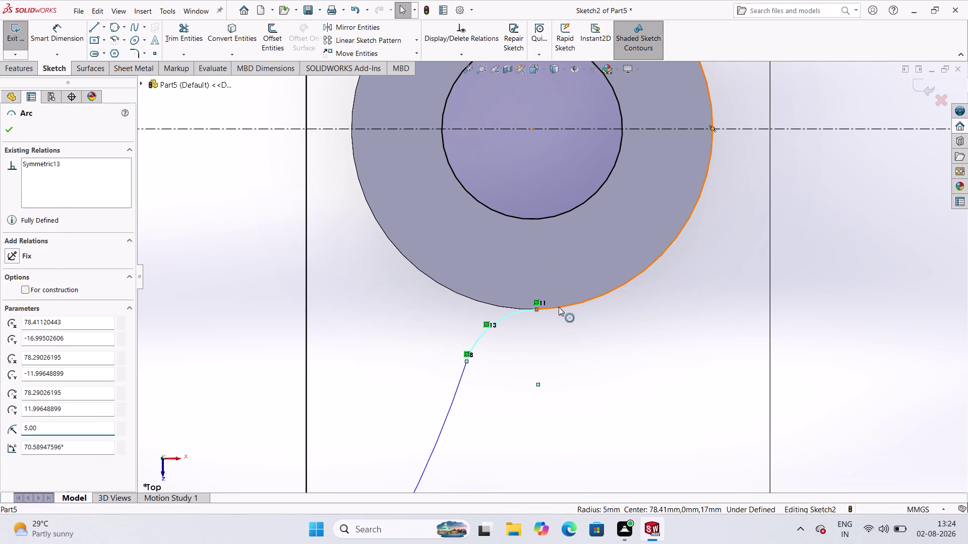
click(10, 319)
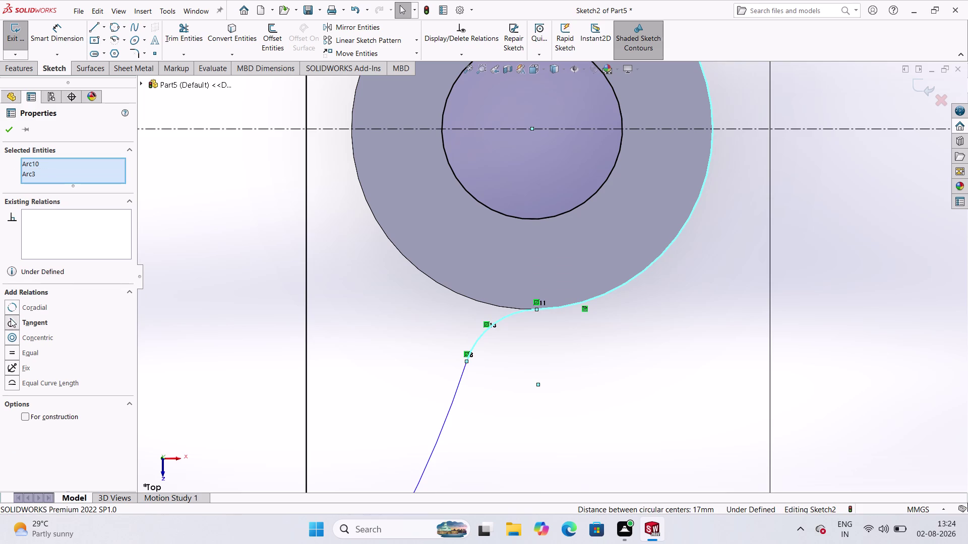
click(4, 134)
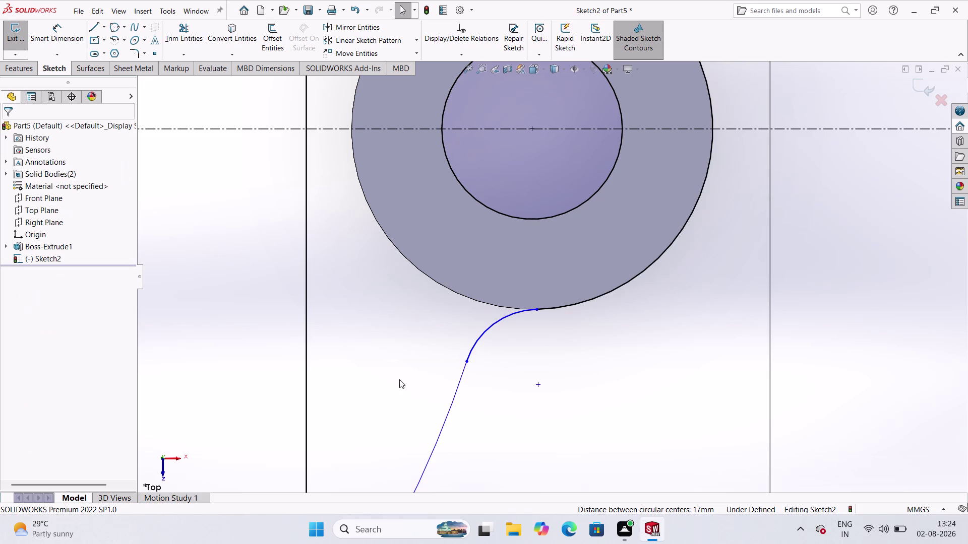
Make the lower blend arc tangent to the long lower arc.
scroll(down, 3)
scroll(up, 3)
scroll(up, 3)
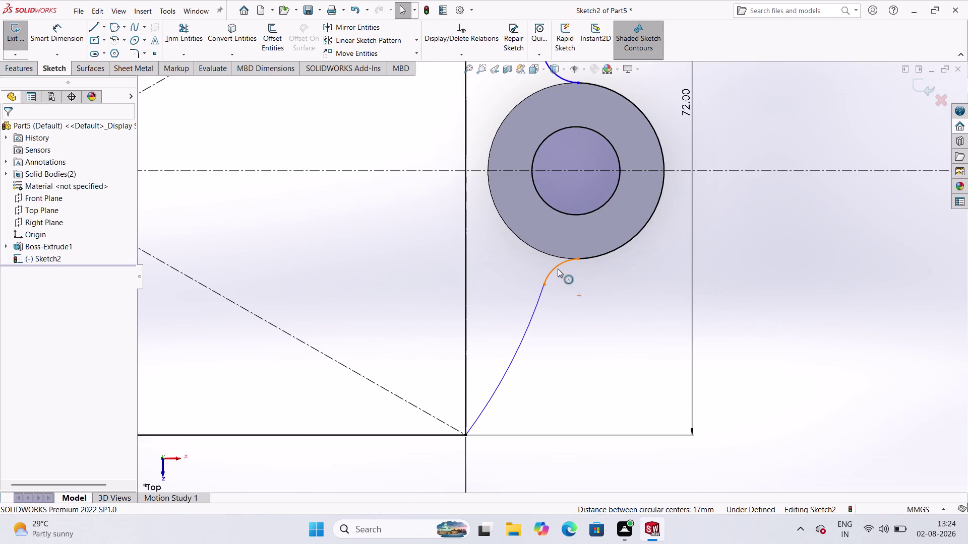
click(558, 268)
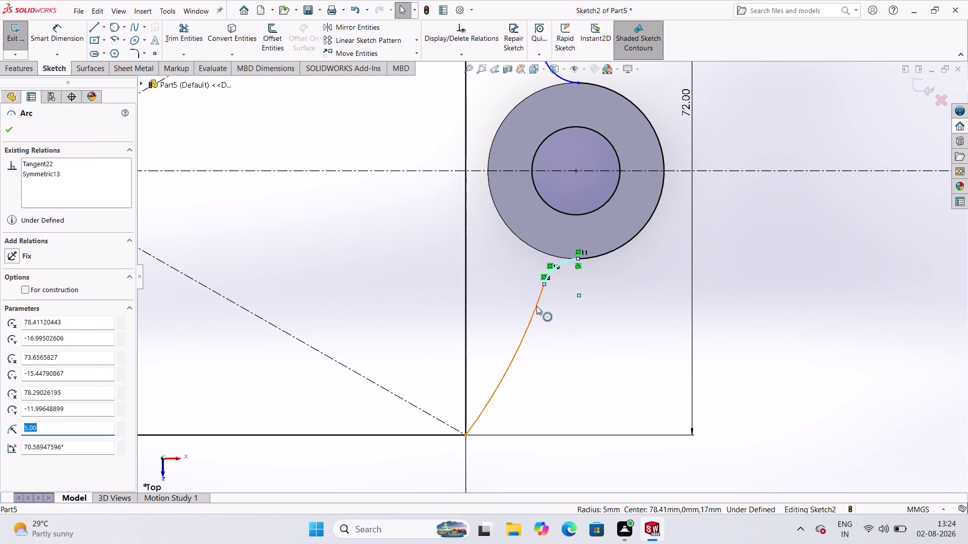
click(536, 306)
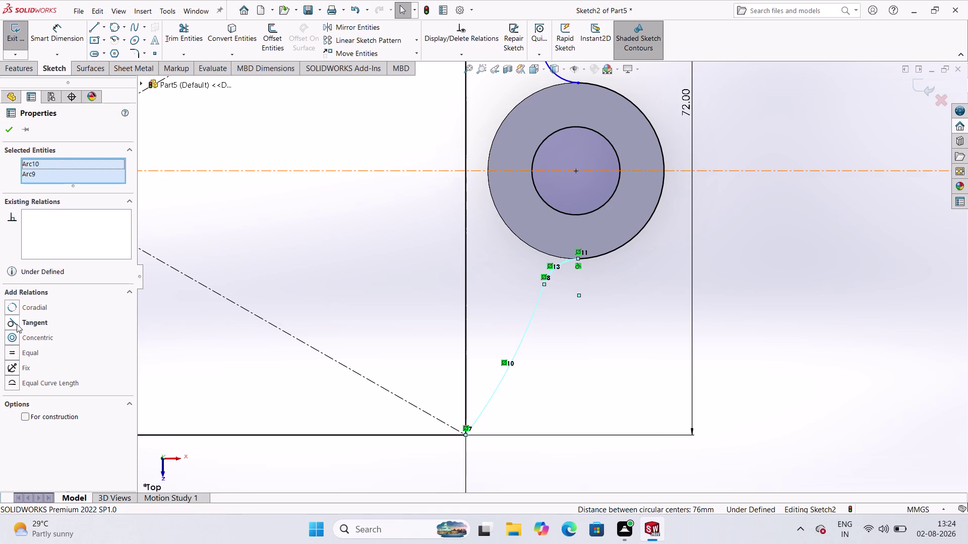
click(15, 323)
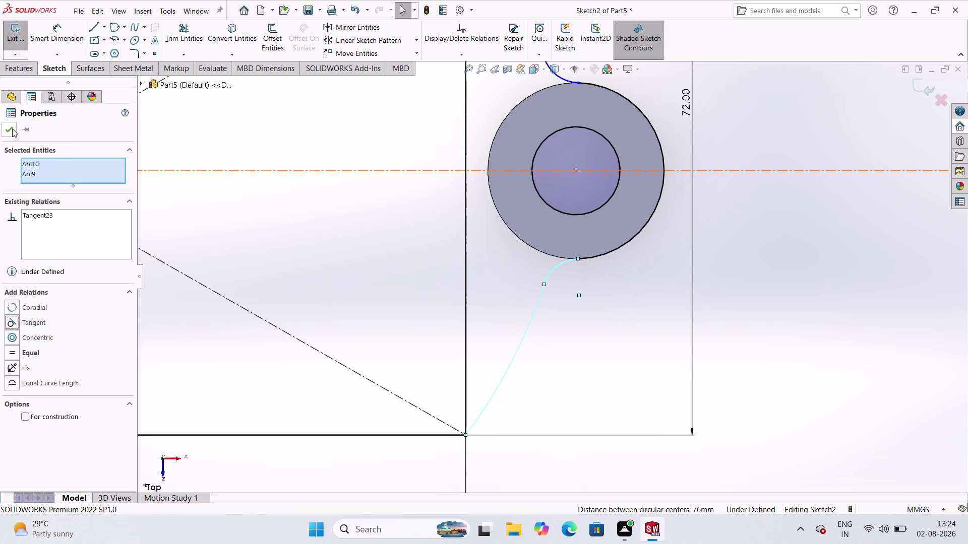
click(13, 128)
Select the long corner arc together with its endpoint, then clear the selection.
scroll(down, 3)
scroll(up, 3)
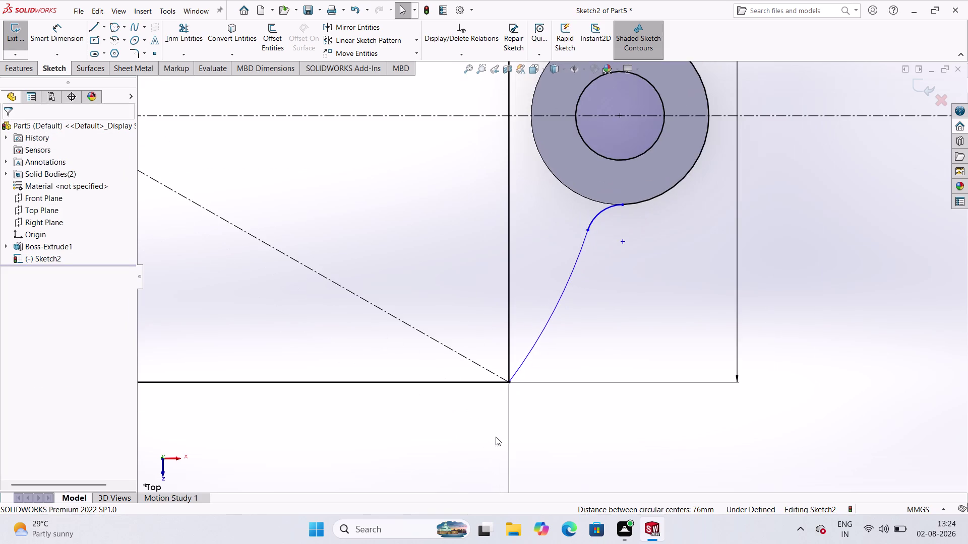
scroll(down, 3)
scroll(down, 3)
scroll(down, 3)
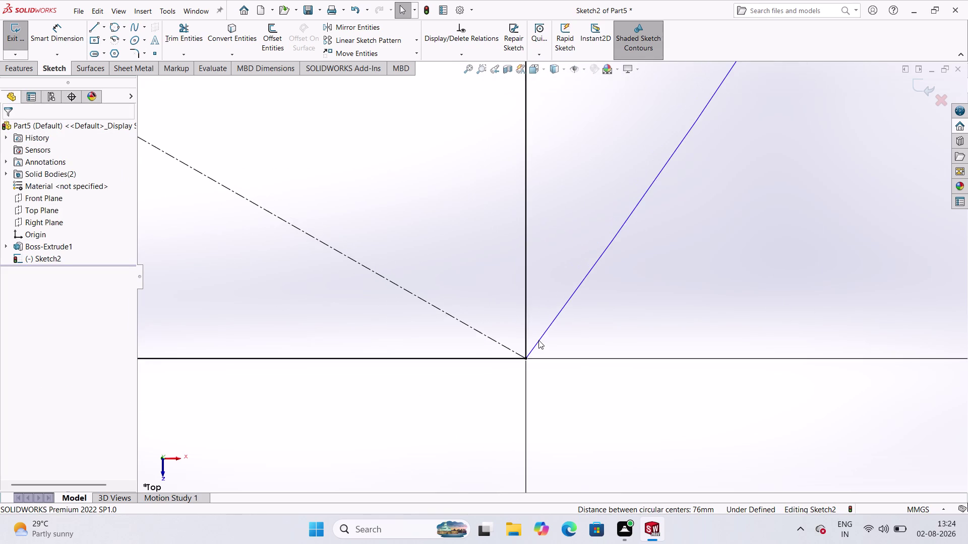
scroll(down, 3)
click(530, 349)
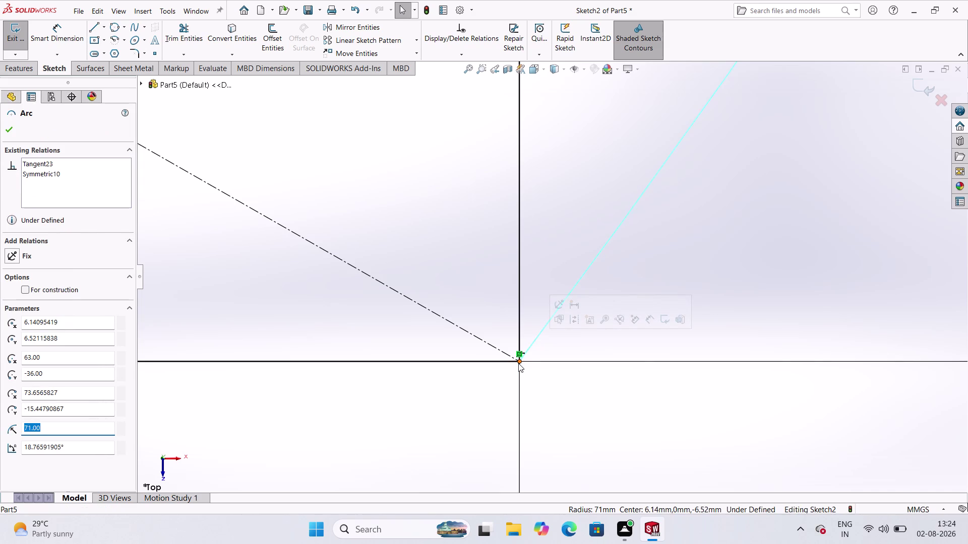
click(519, 363)
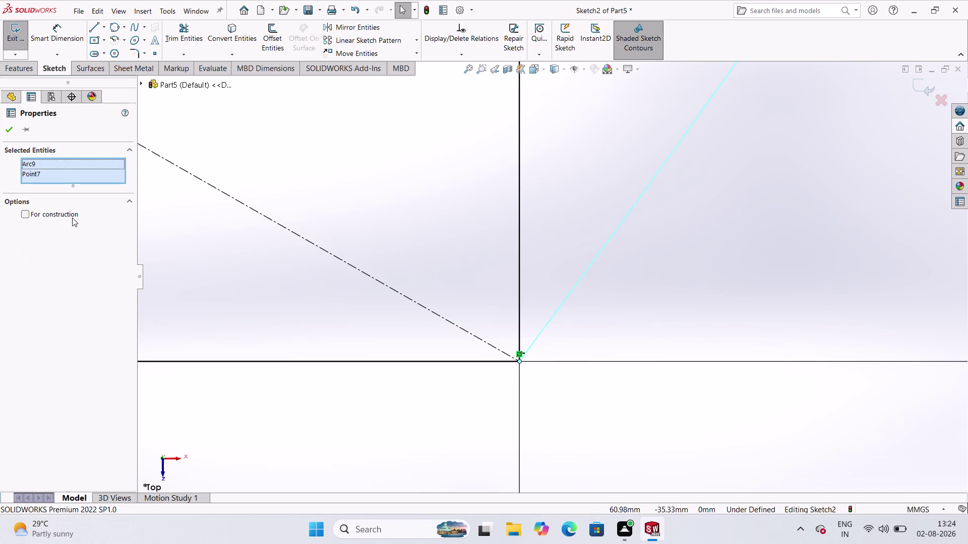
click(258, 126)
Zoom across the finished sketch and start Trim Entities.
scroll(up, 3)
scroll(up, 3)
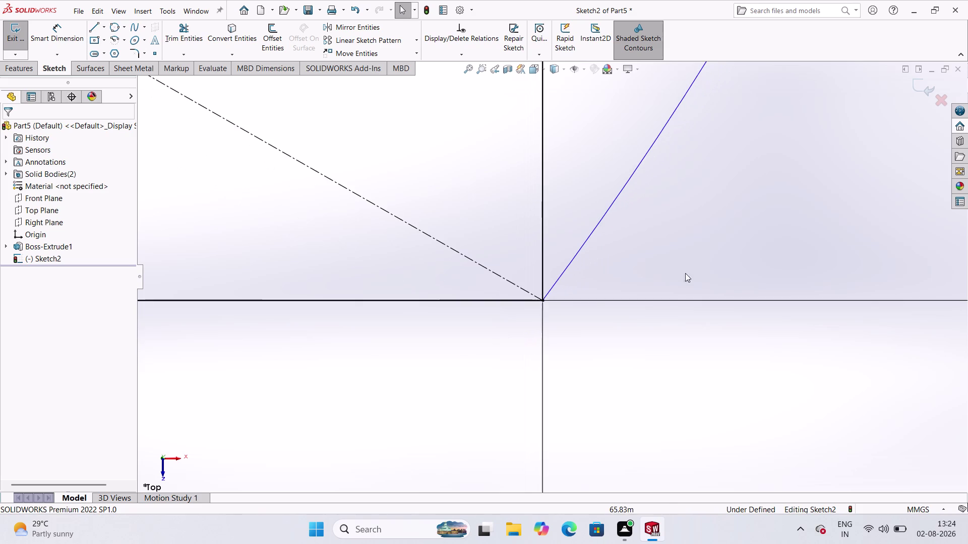
scroll(up, 3)
scroll(up, 3)
scroll(up, 3)
scroll(up, 3)
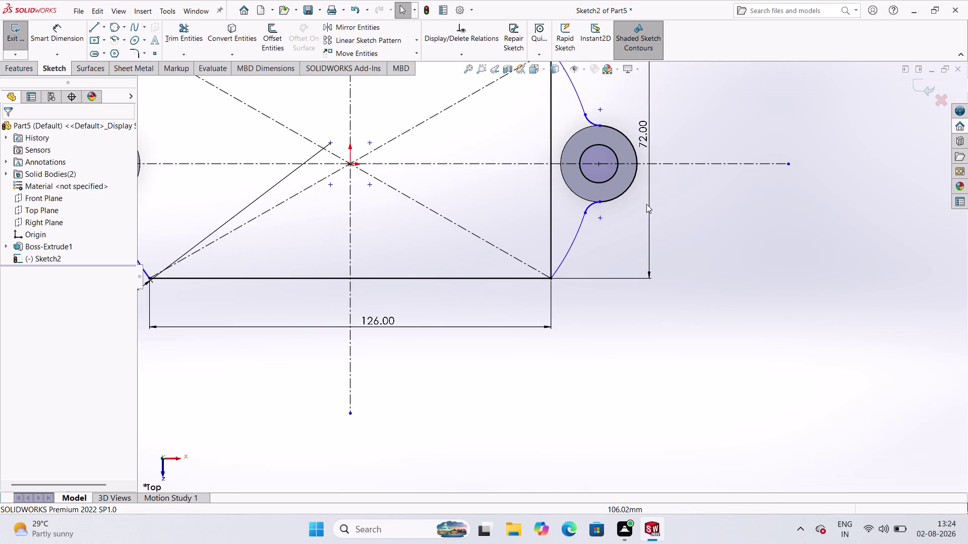
scroll(up, 3)
scroll(down, 3)
scroll(up, 3)
scroll(down, 3)
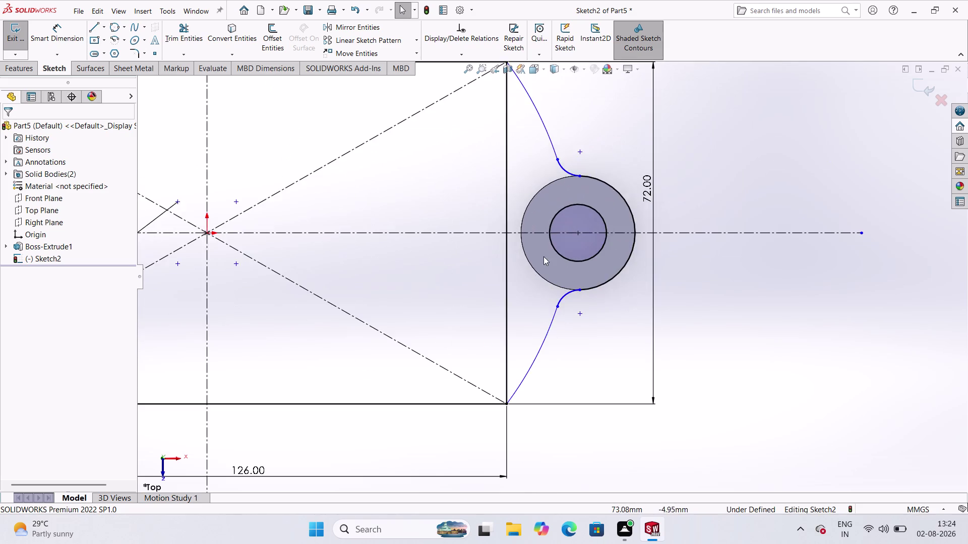
scroll(up, 3)
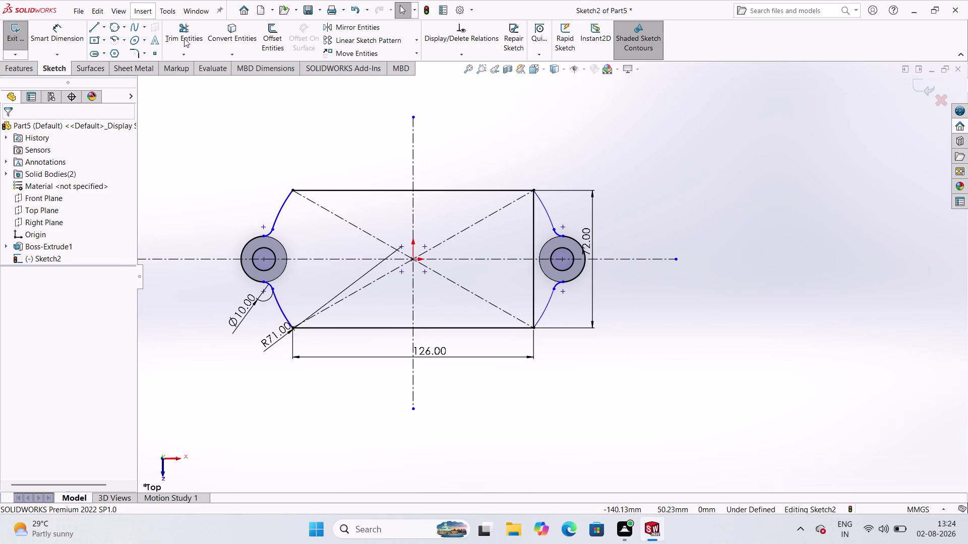
click(194, 37)
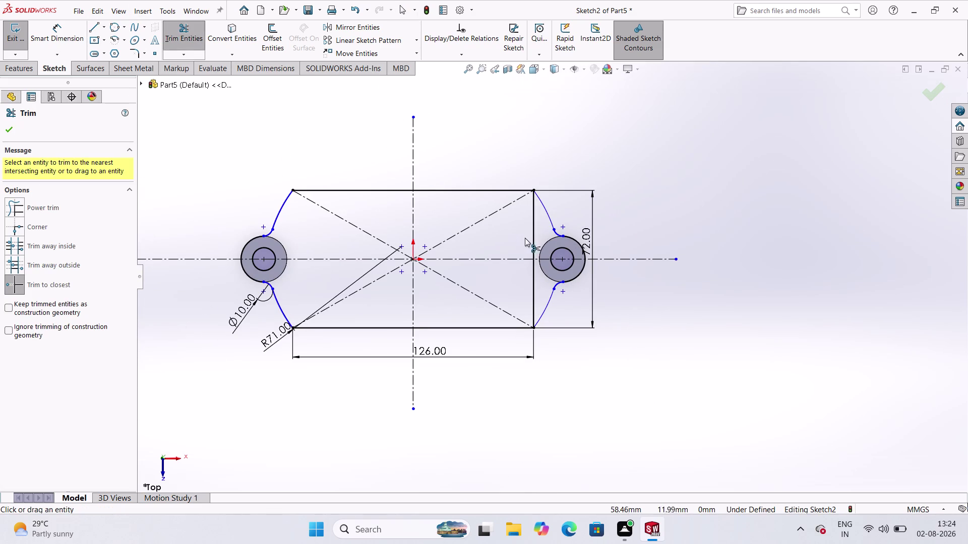
Trim away both pieces of the plate's right vertical edge line.
click(532, 240)
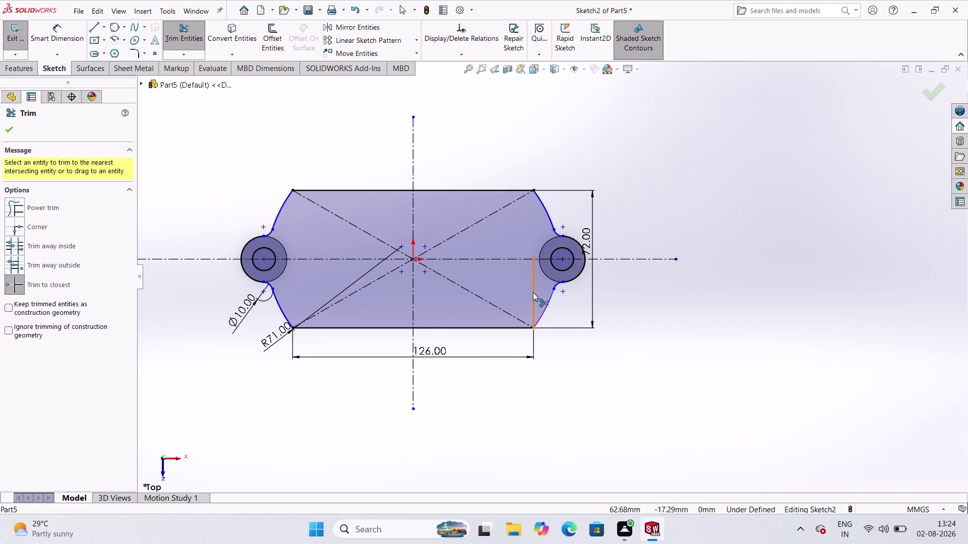
click(533, 292)
click(243, 175)
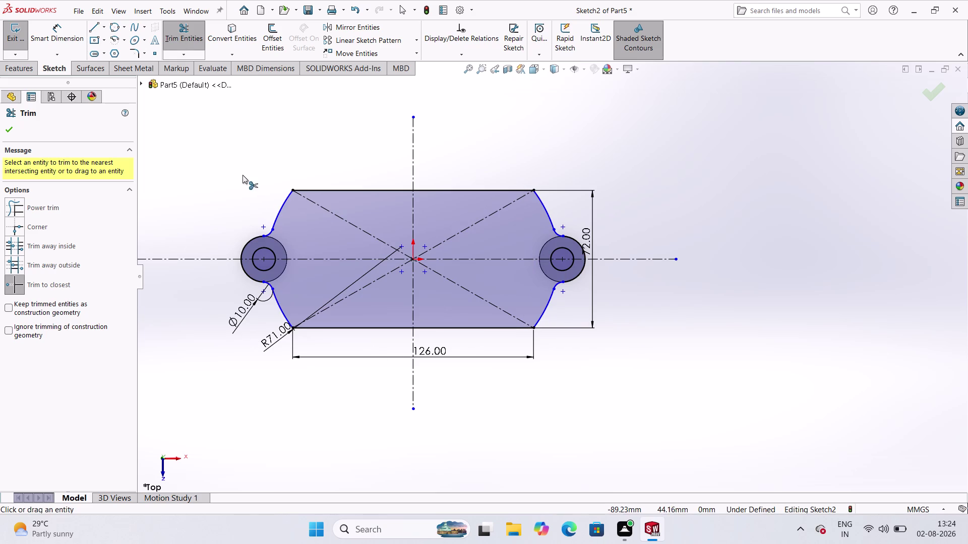
click(12, 126)
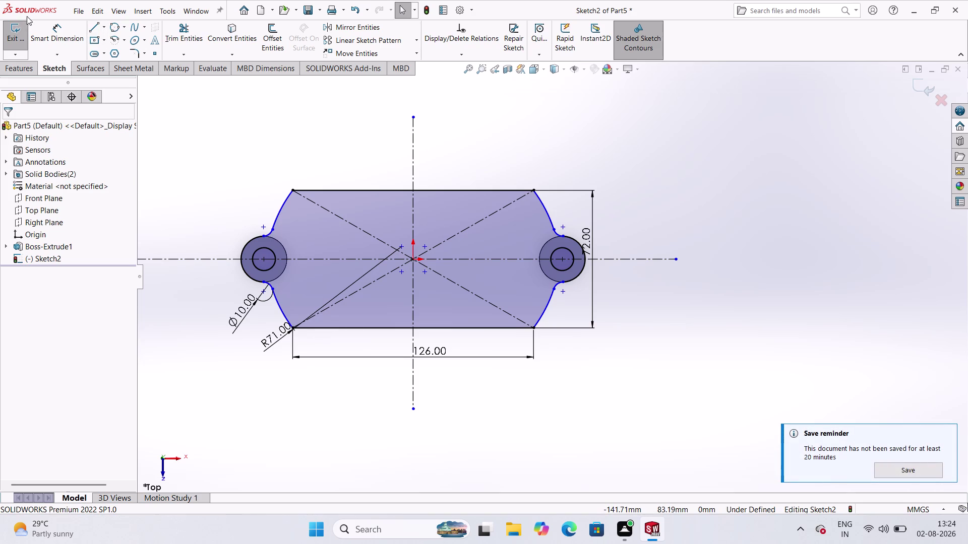
Exit the plate sketch and bring up the Features tools.
click(30, 34)
click(21, 32)
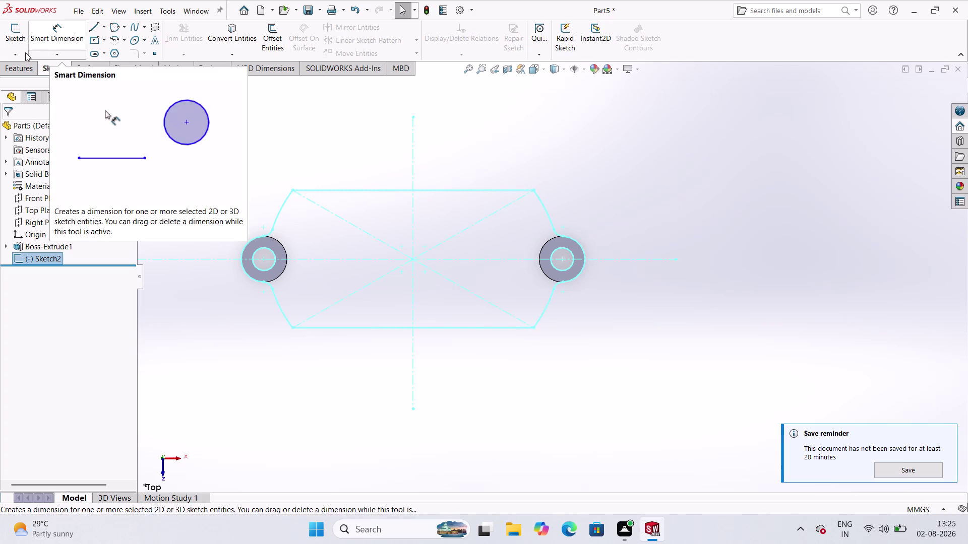
click(19, 70)
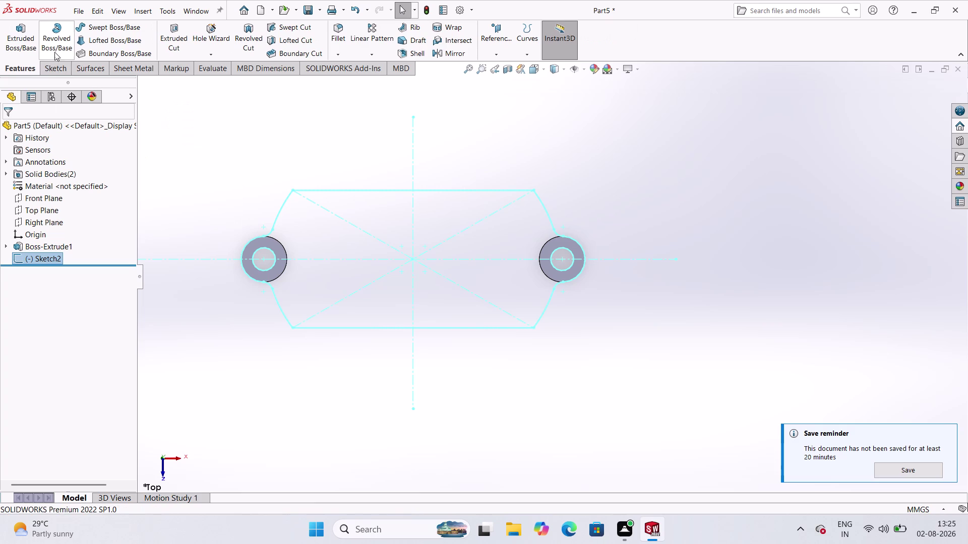
Start a boss extrusion of the plate sketch, orbiting to preview its thickness.
click(16, 37)
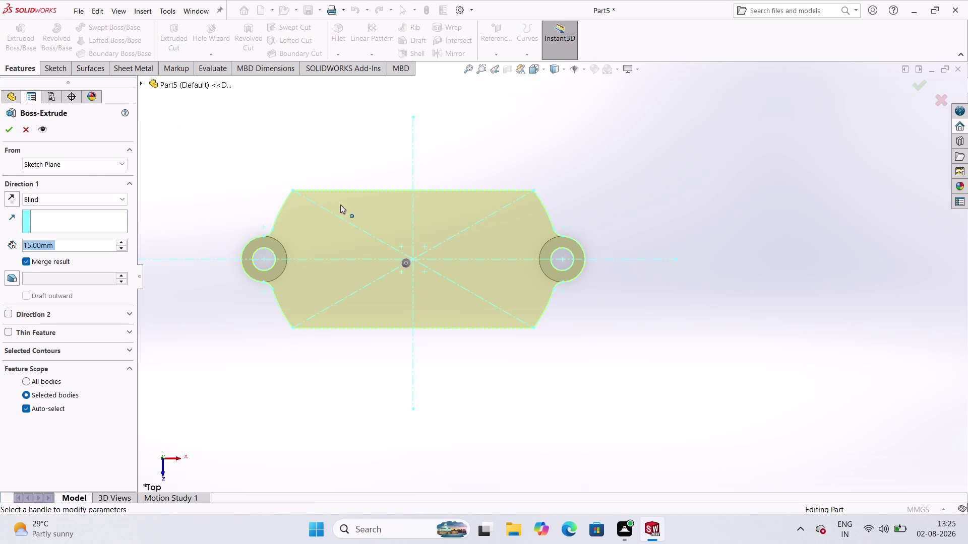
scroll(up, 3)
middle_drag(387, 369, 404, 282)
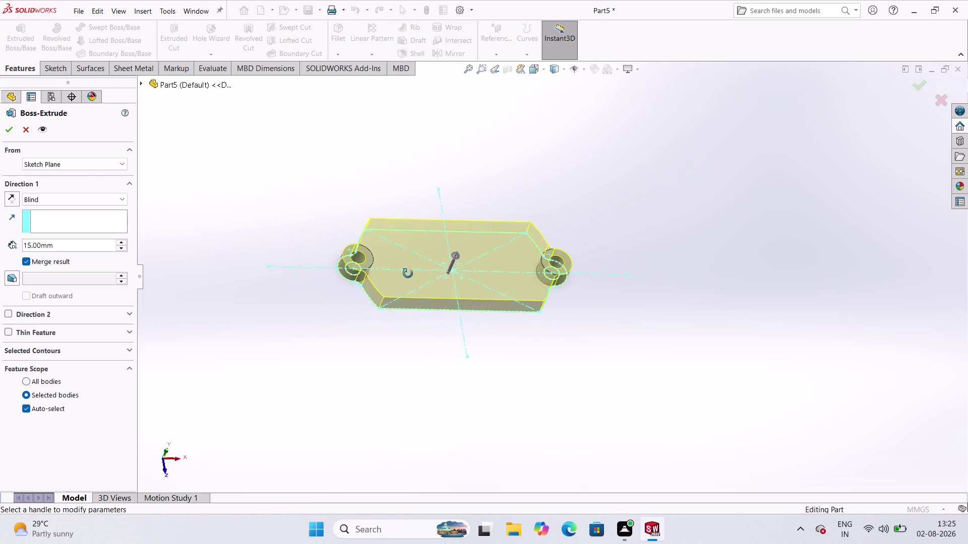
middle_drag(405, 283, 395, 191)
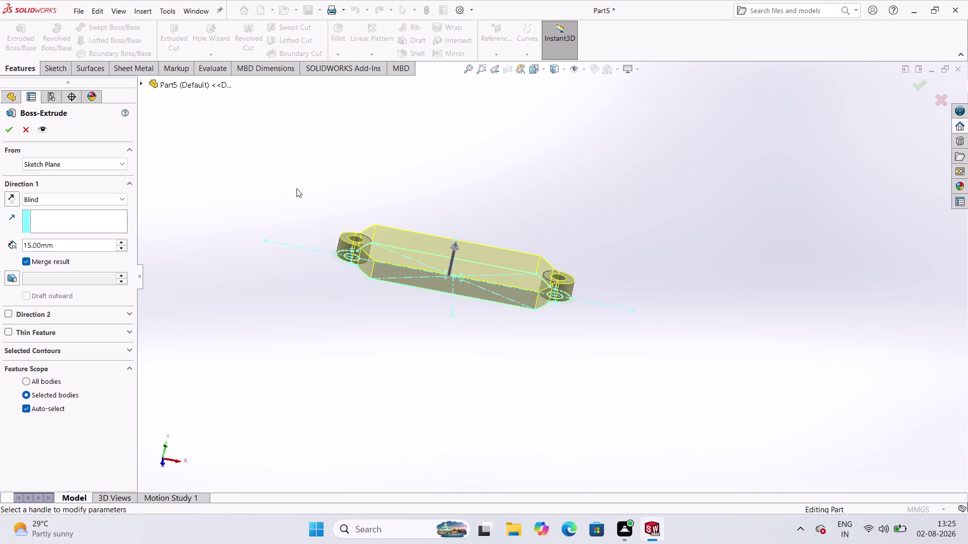
double_click(89, 246)
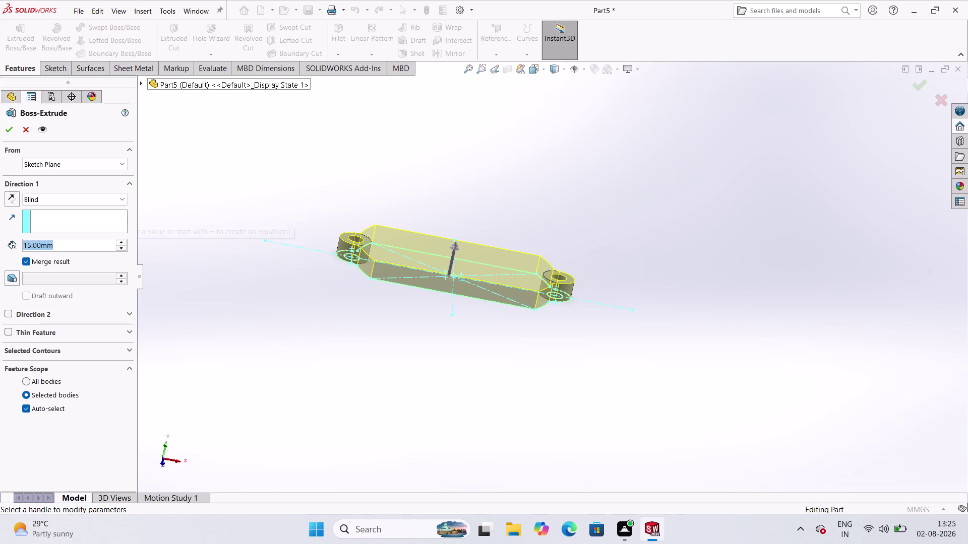
double_click(73, 250)
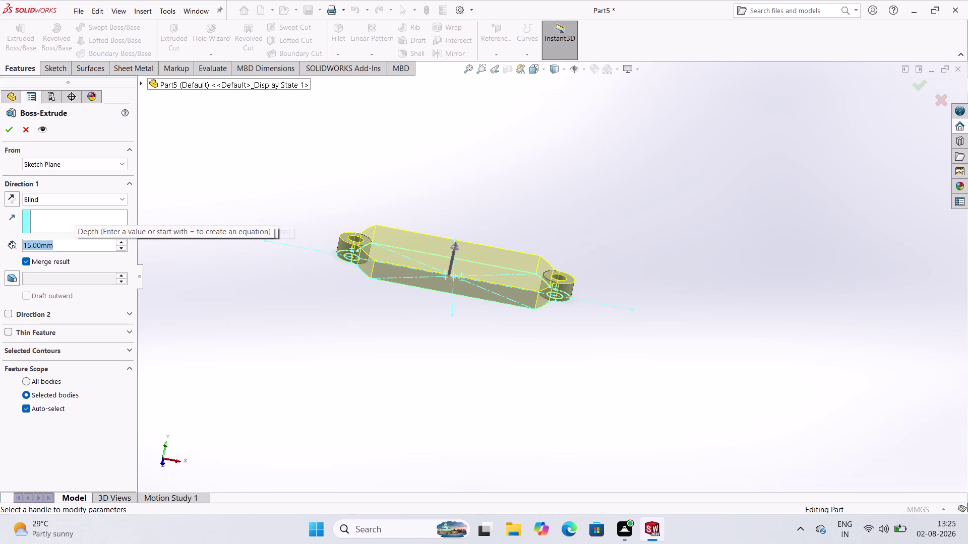
key(BackSpace)
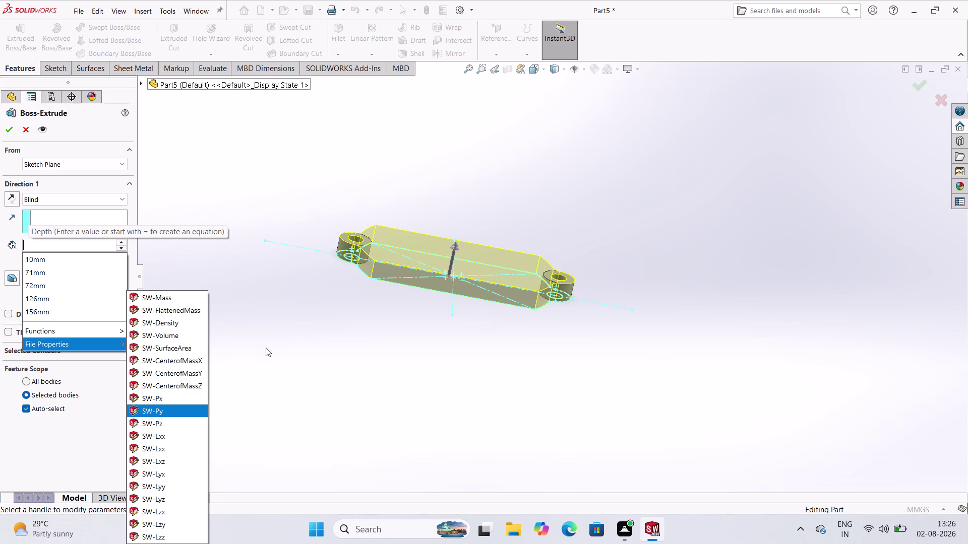
click(280, 239)
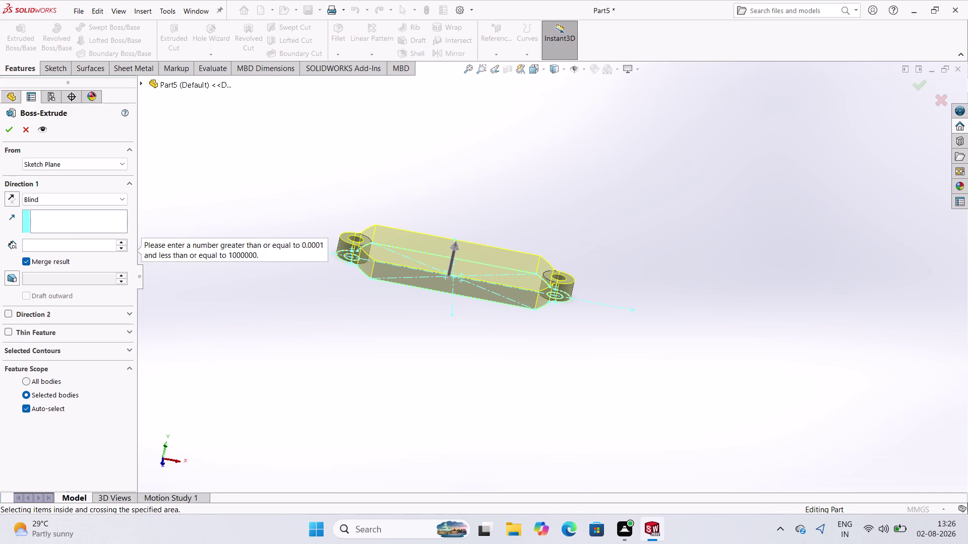
click(79, 202)
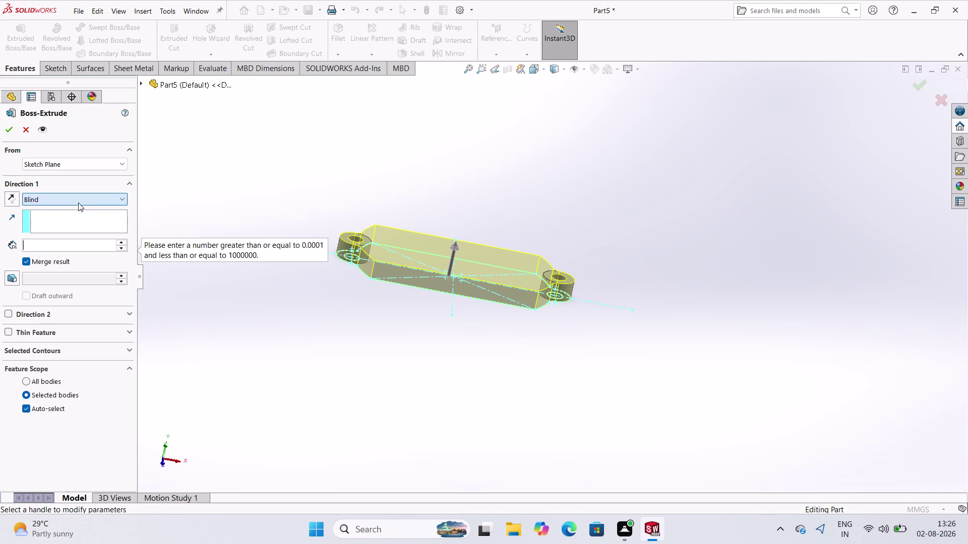
click(121, 200)
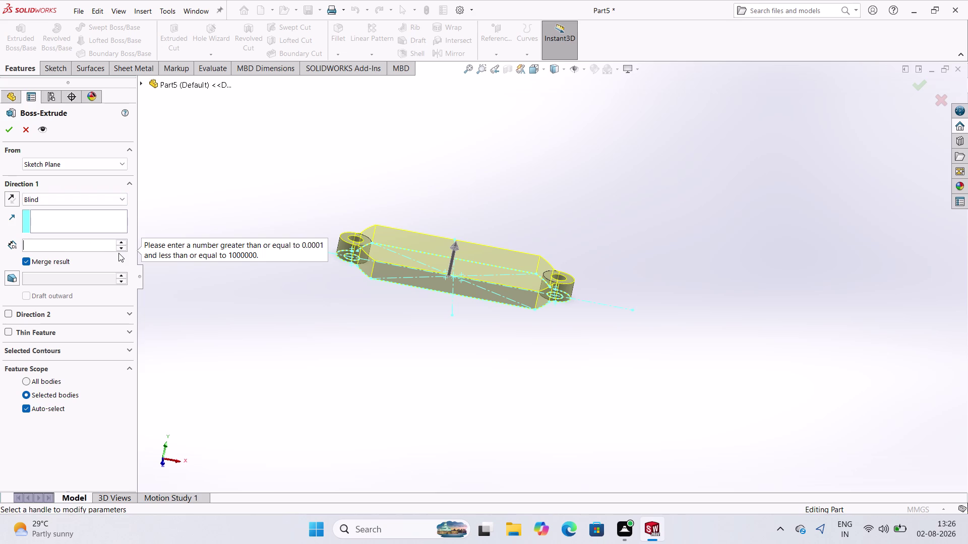
click(351, 185)
click(24, 125)
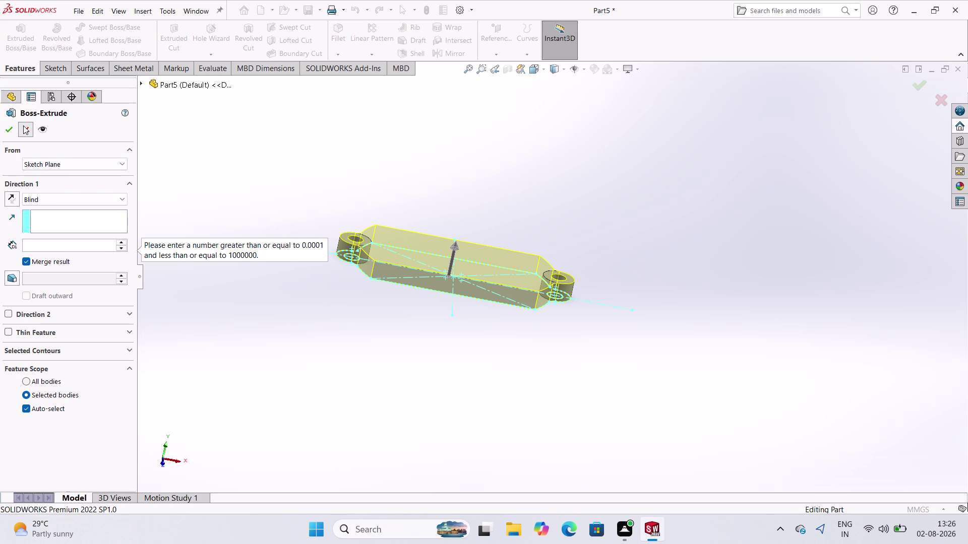
Set the plate extrusion depth to 12 mm and accept it.
click(26, 44)
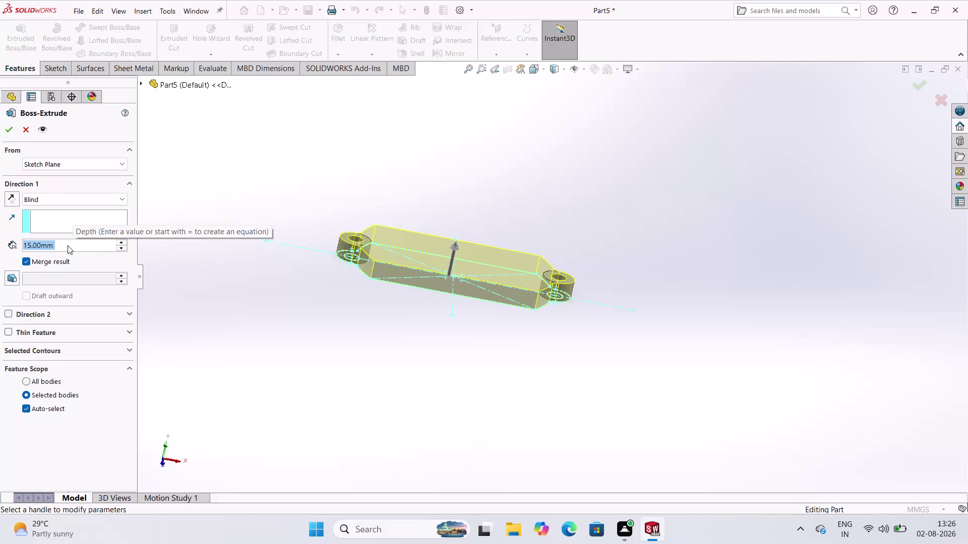
key(1)
key(2)
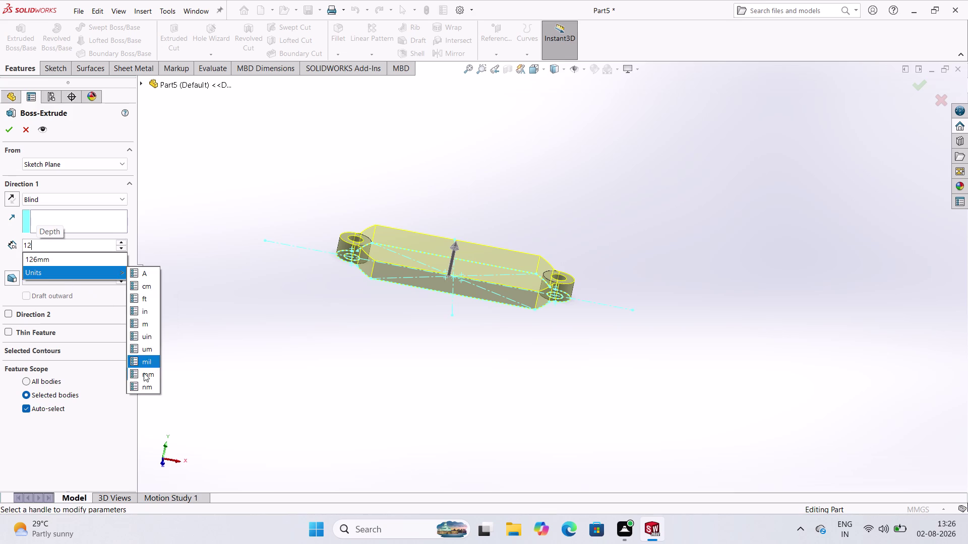
click(142, 374)
click(12, 134)
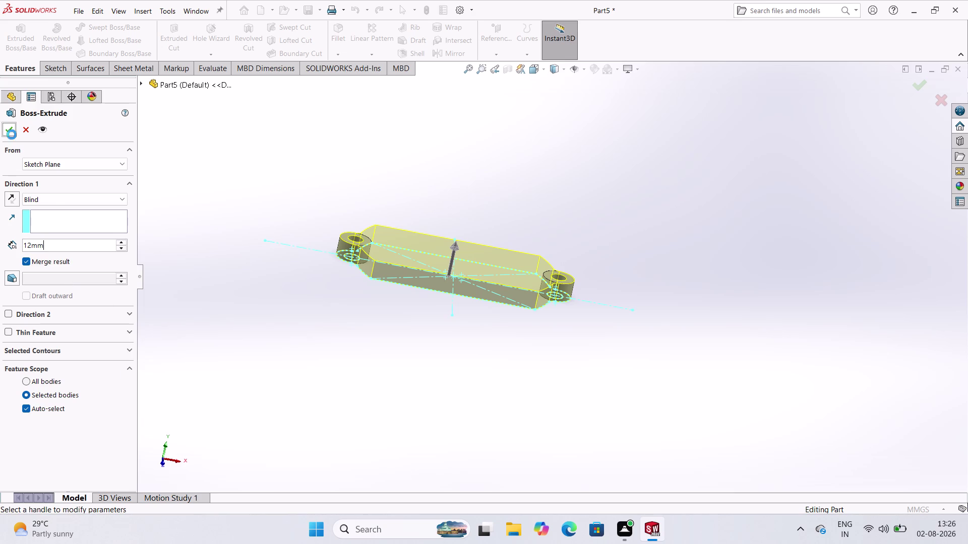
click(464, 185)
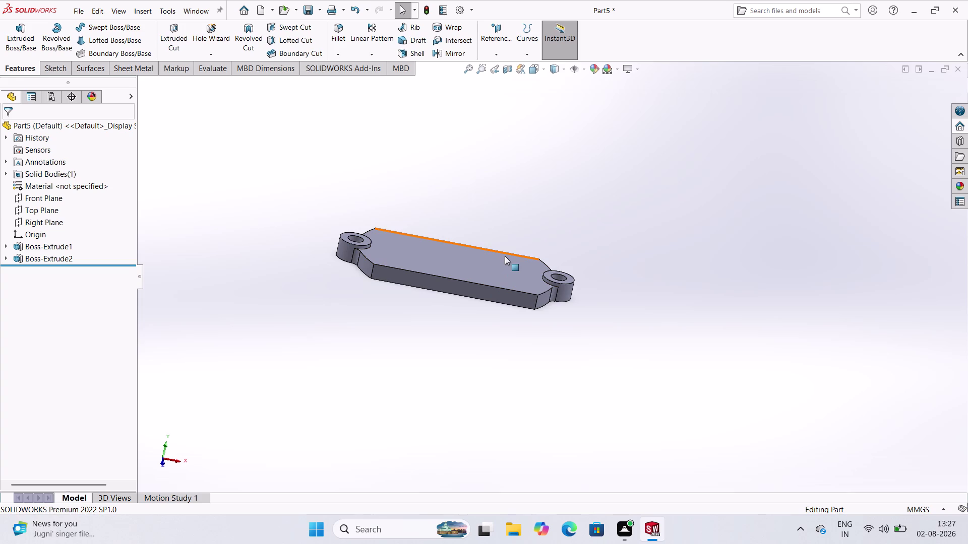
click(476, 256)
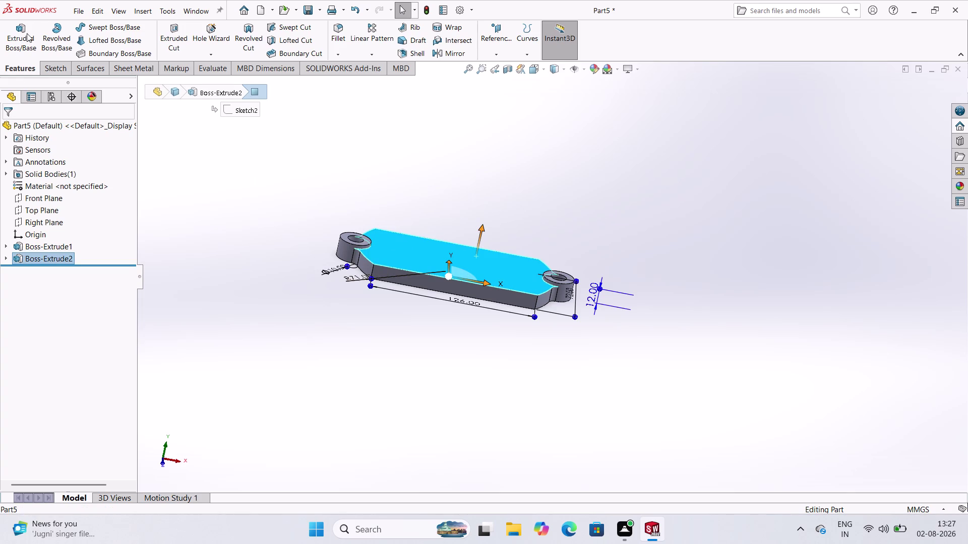
Sketch a centre-radius circle at the origin on the plate's top face.
click(54, 70)
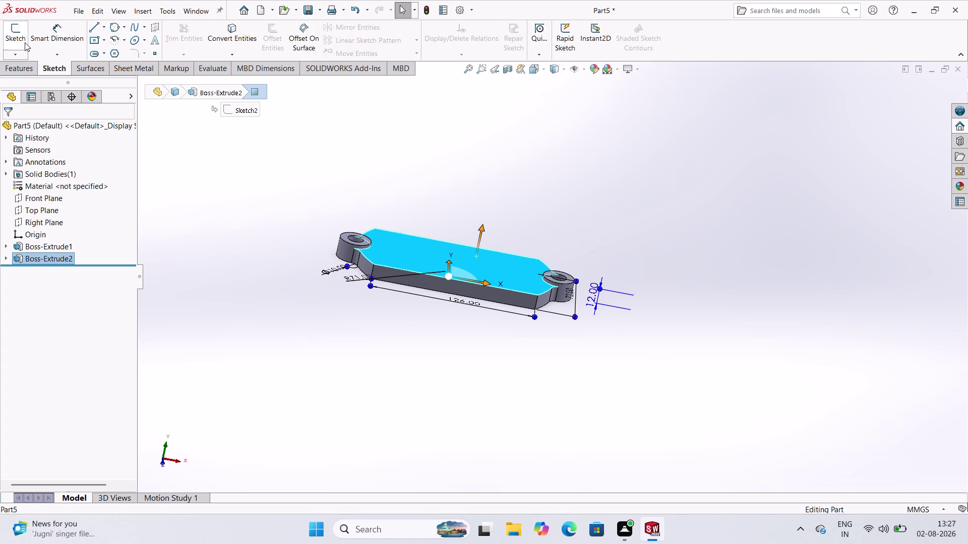
click(23, 39)
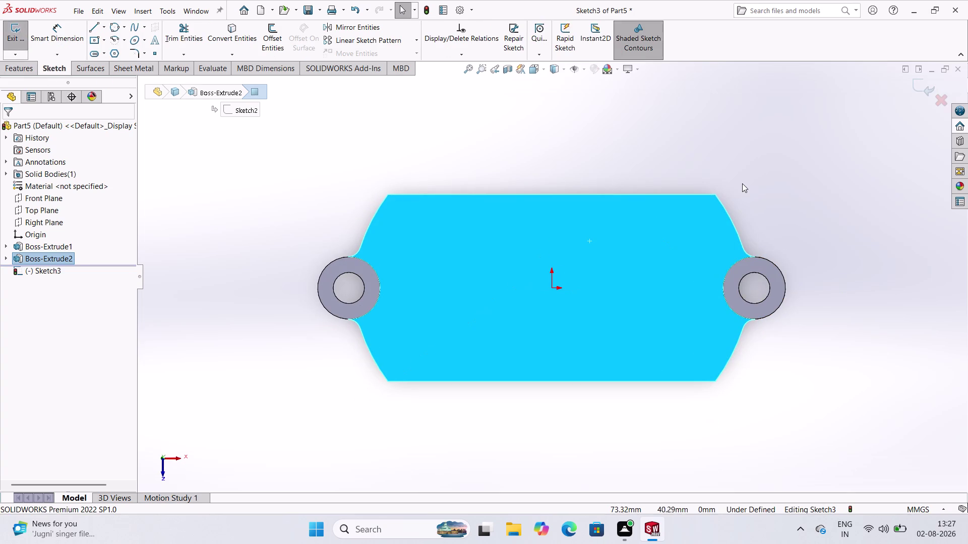
click(742, 184)
scroll(up, 3)
scroll(down, 3)
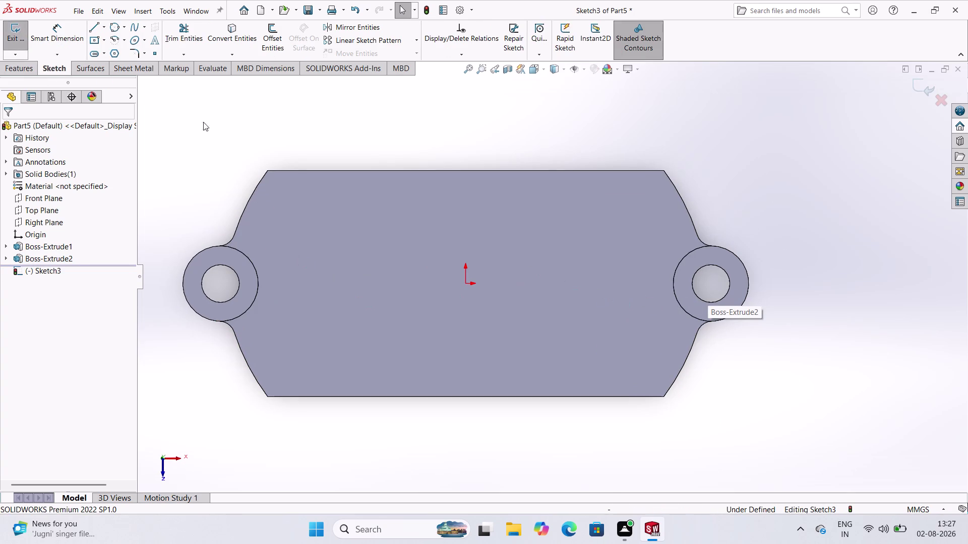
click(123, 28)
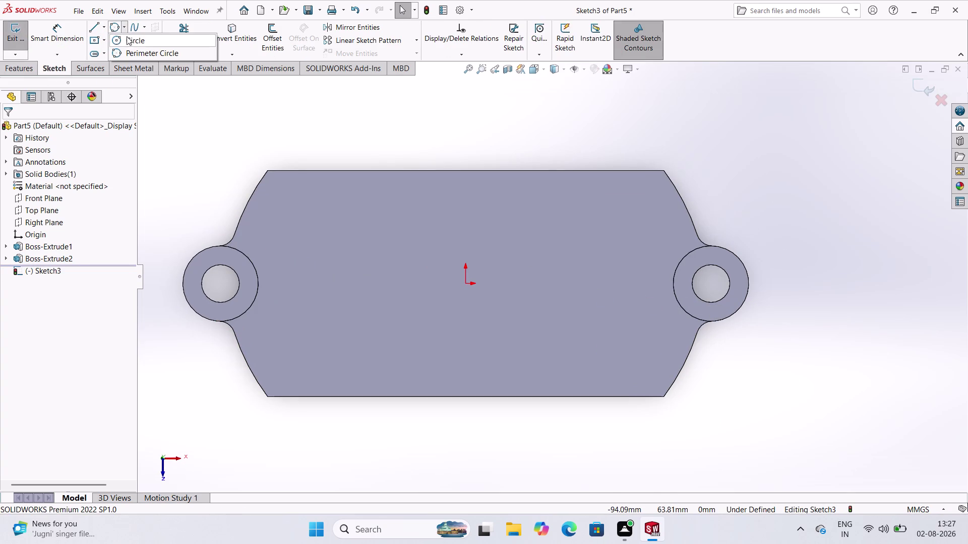
click(128, 40)
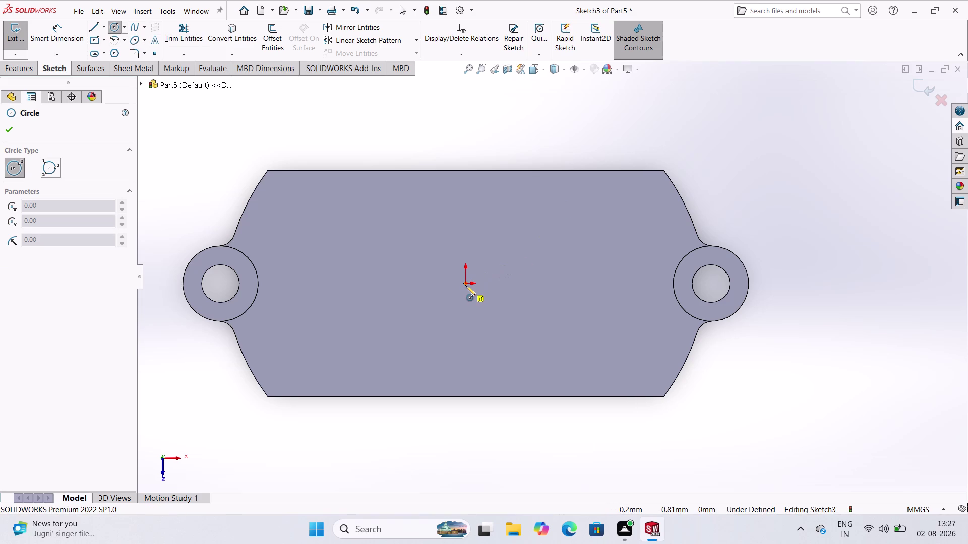
click(466, 285)
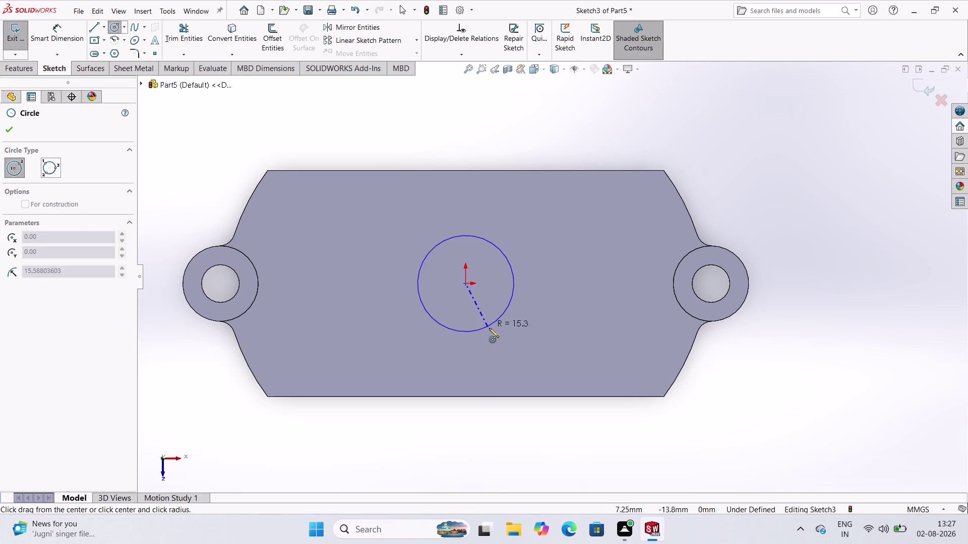
click(489, 329)
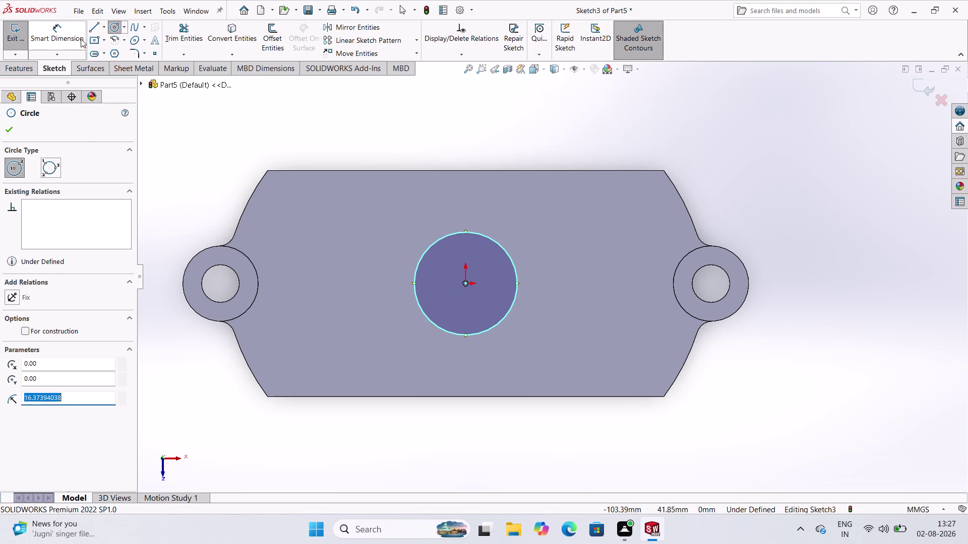
Dimension the centre circle to 46 mm diameter.
click(79, 39)
click(429, 319)
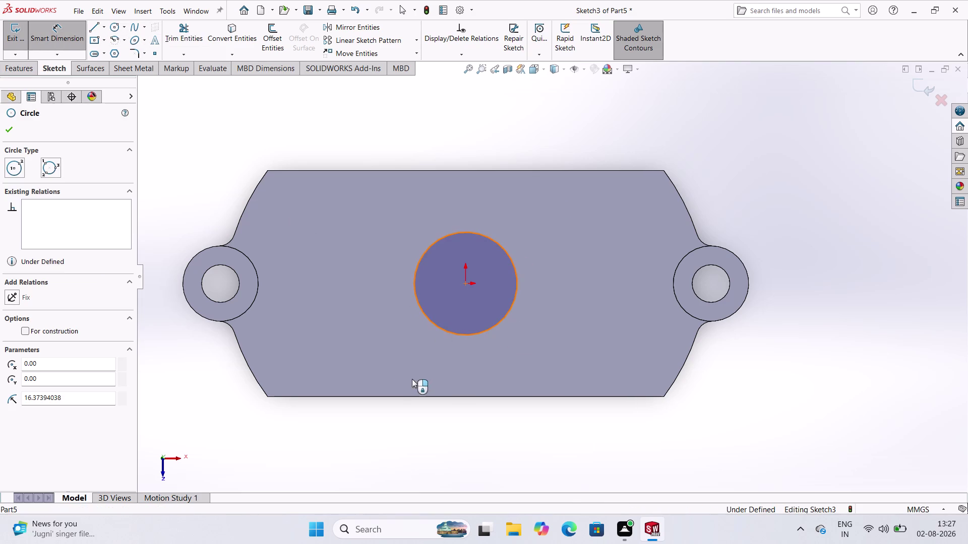
click(394, 415)
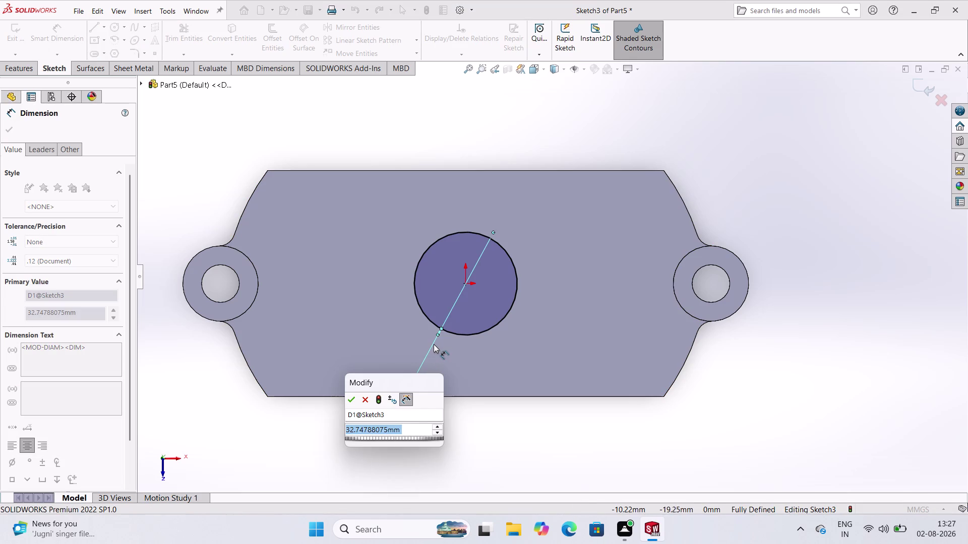
key(4)
key(6)
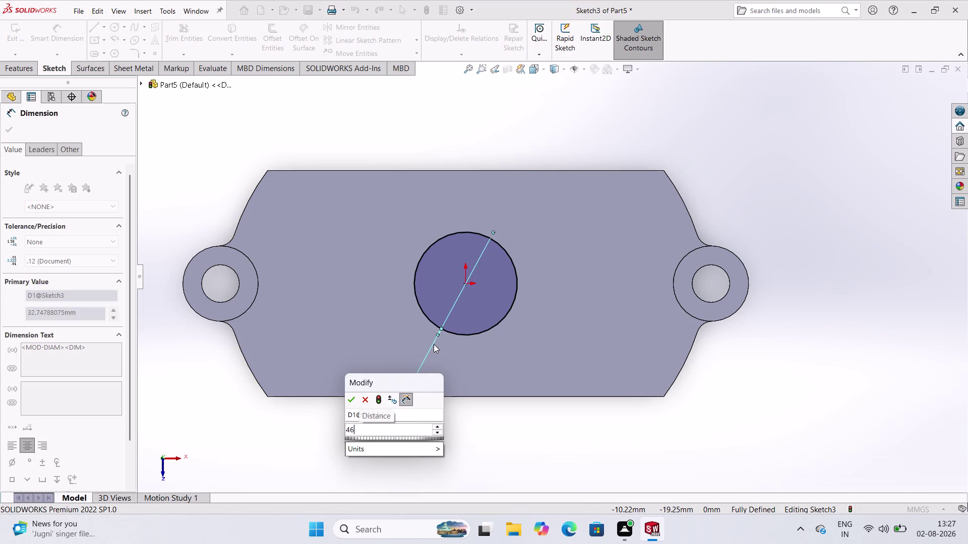
key(Return)
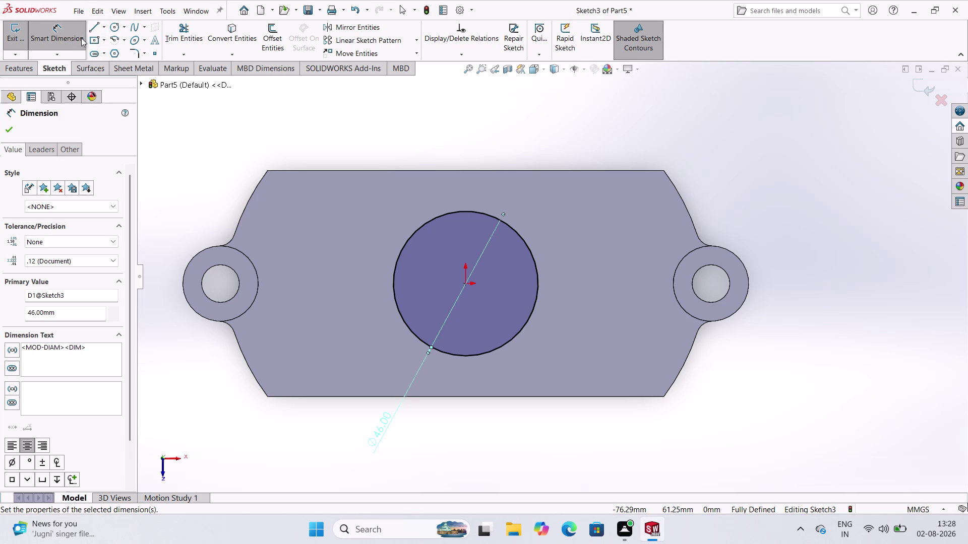
Exit the circle sketch and start extruding it.
click(69, 38)
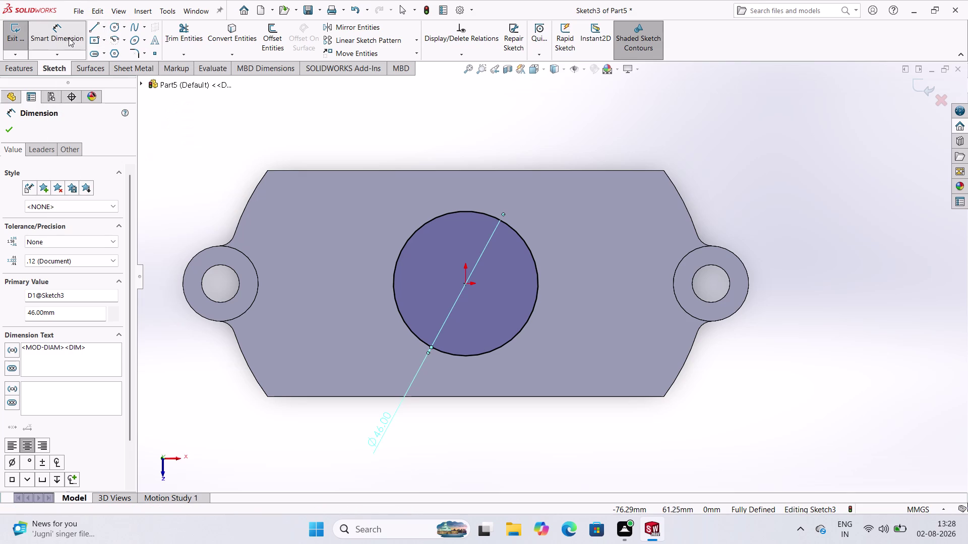
click(13, 35)
click(22, 71)
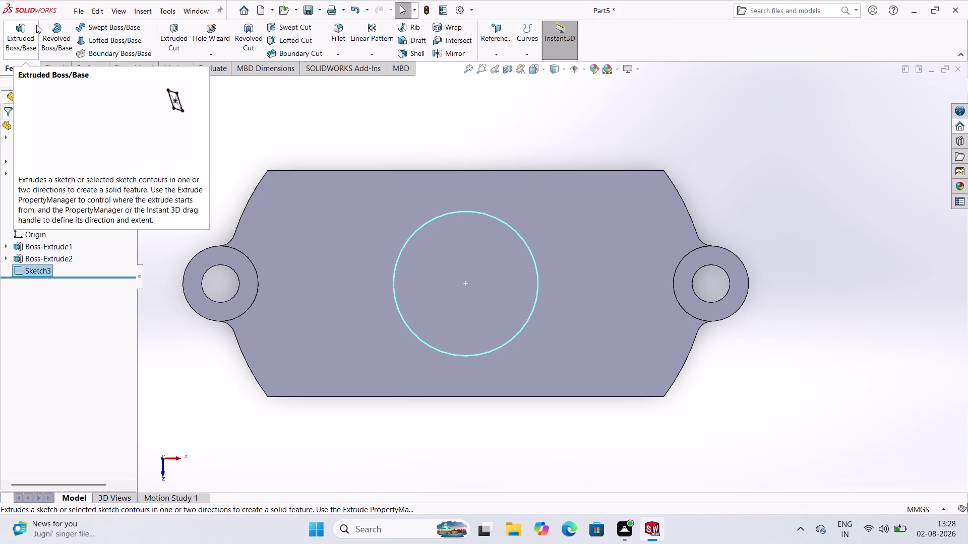
click(13, 33)
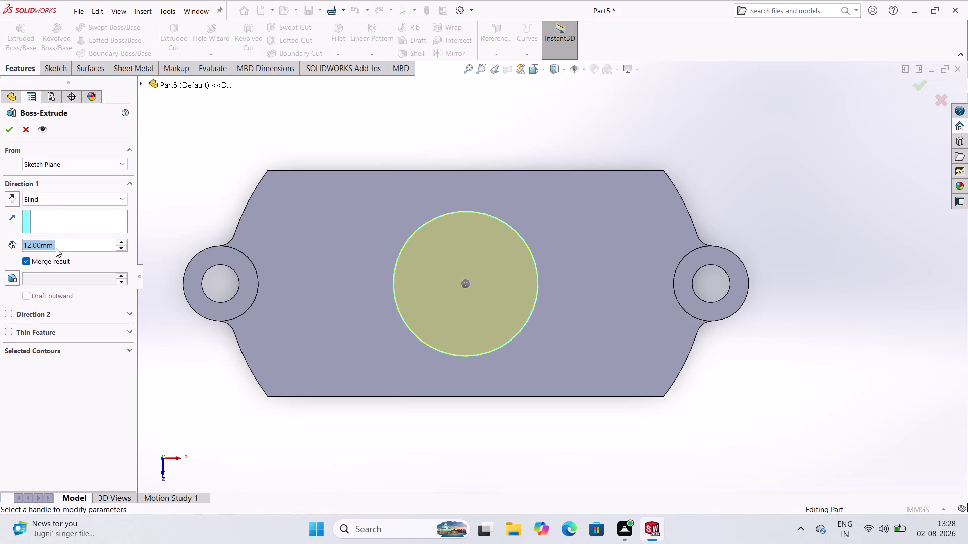
Extrude the circle to a 60 mm blind depth.
text(60)
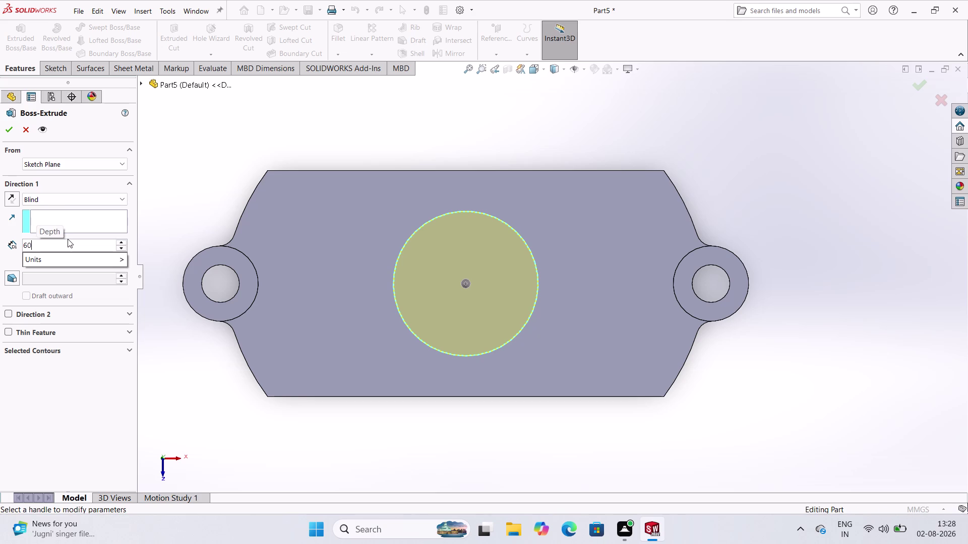
key(Return)
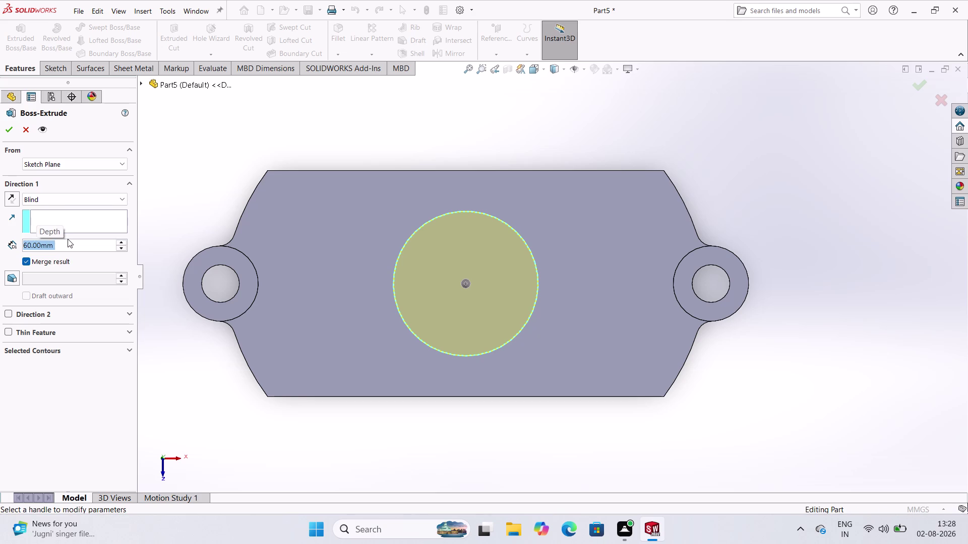
click(13, 128)
Orbit to inspect the cylinder and start a sketch on its end face.
middle_drag(432, 429, 430, 429)
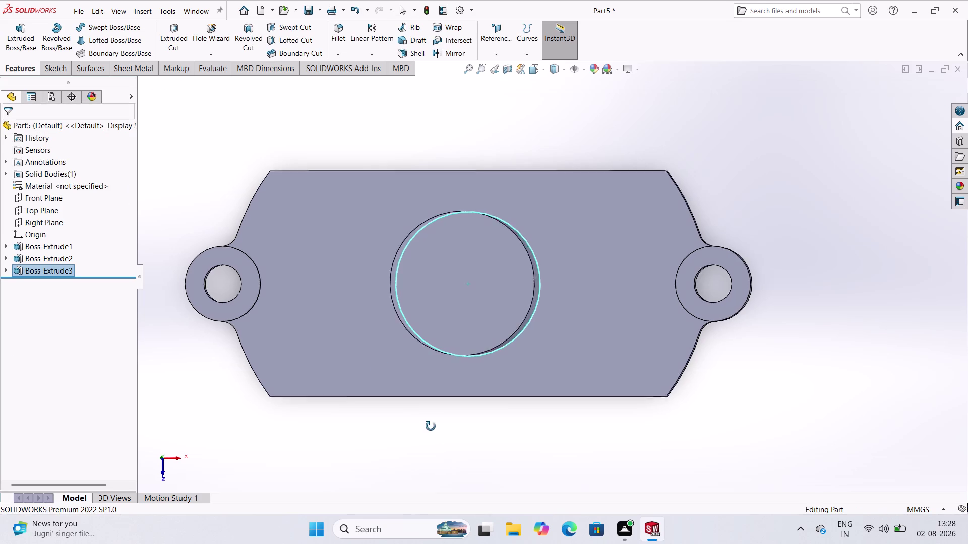
middle_drag(431, 429, 443, 383)
middle_click(443, 386)
click(306, 135)
click(490, 244)
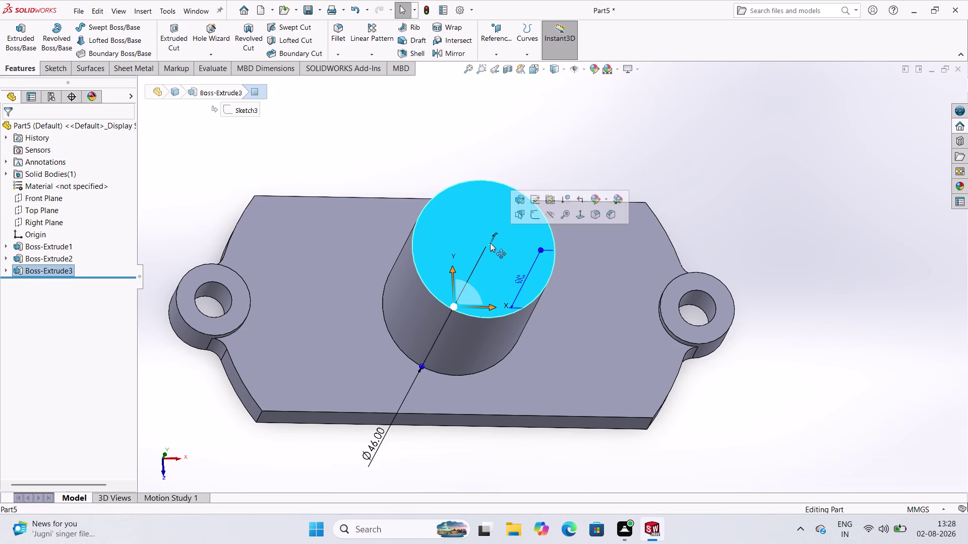
click(61, 67)
View the cylinder end face head-on and draw a circle centred on the origin.
click(21, 38)
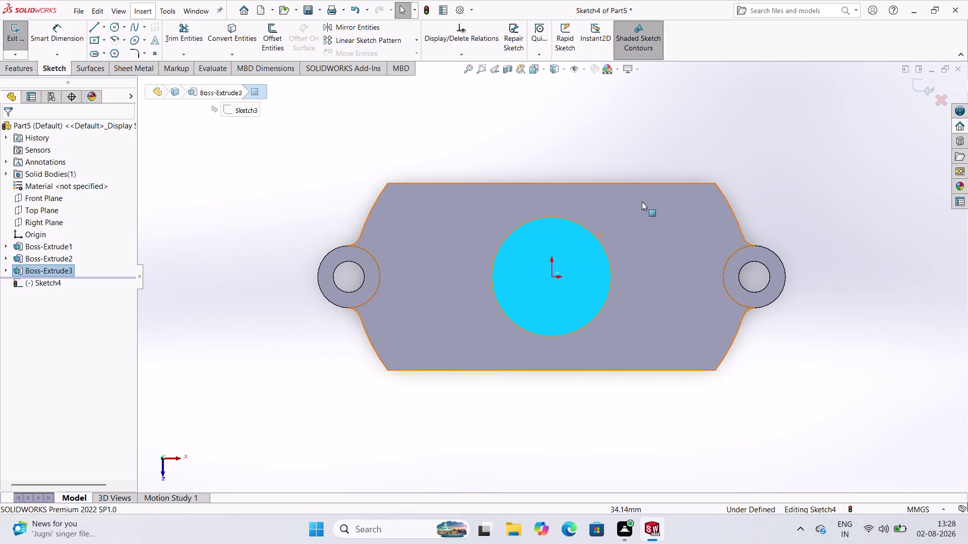
click(628, 158)
scroll(down, 3)
scroll(up, 3)
scroll(down, 3)
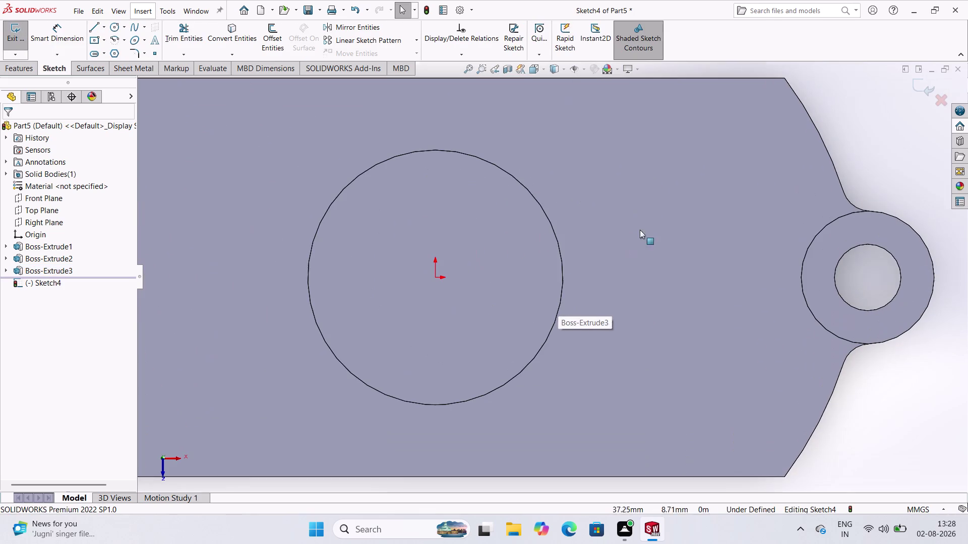
click(117, 29)
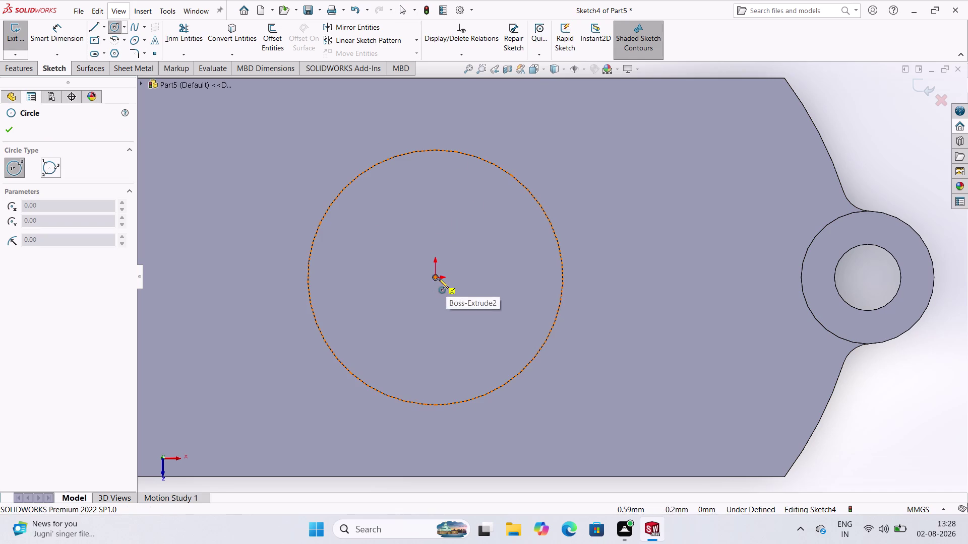
click(438, 279)
key(Escape)
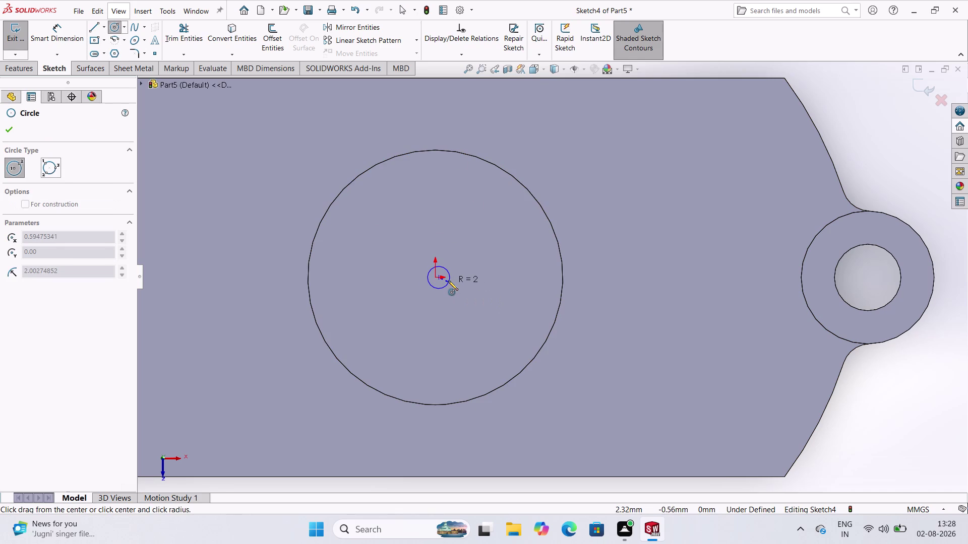
click(119, 24)
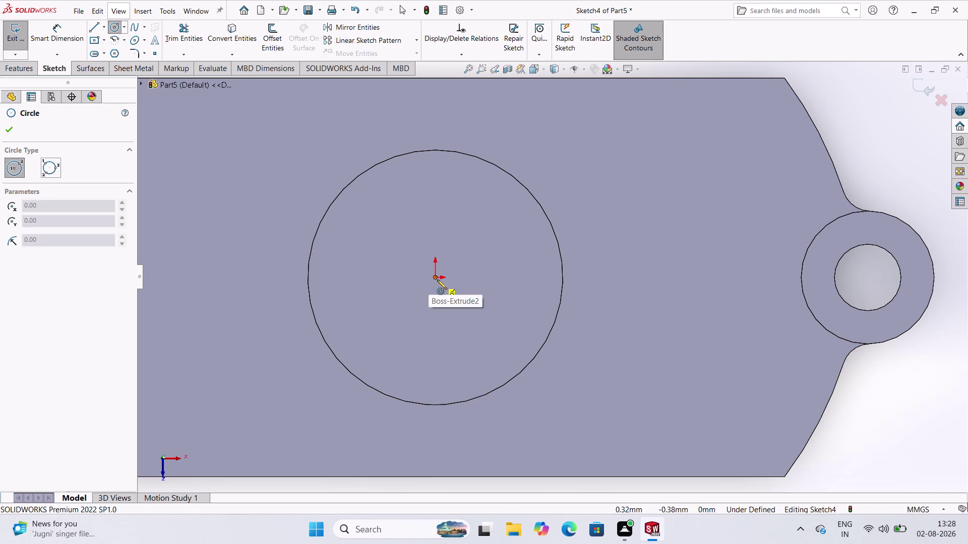
click(435, 278)
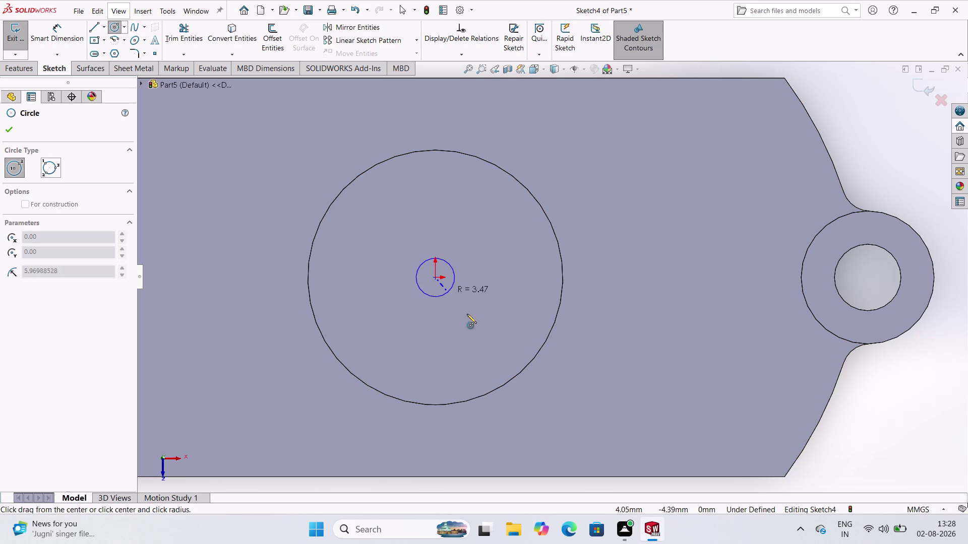
click(481, 338)
click(72, 32)
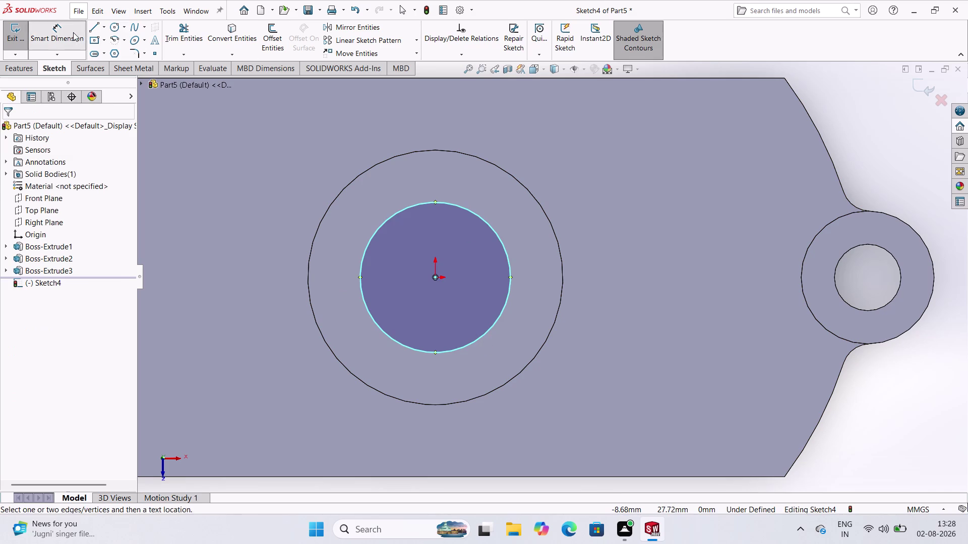
Dimension the circle to 36 mm diameter and exit the sketch.
click(374, 317)
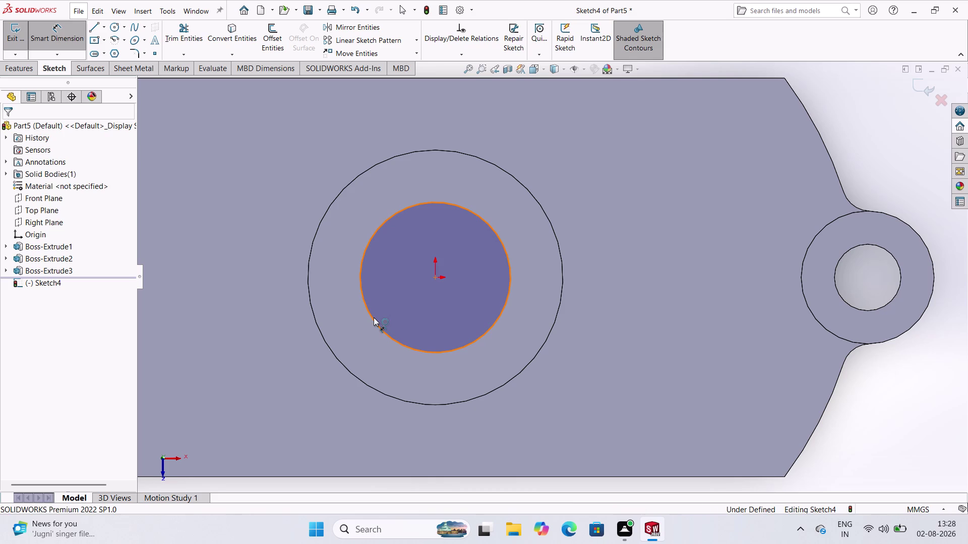
click(267, 366)
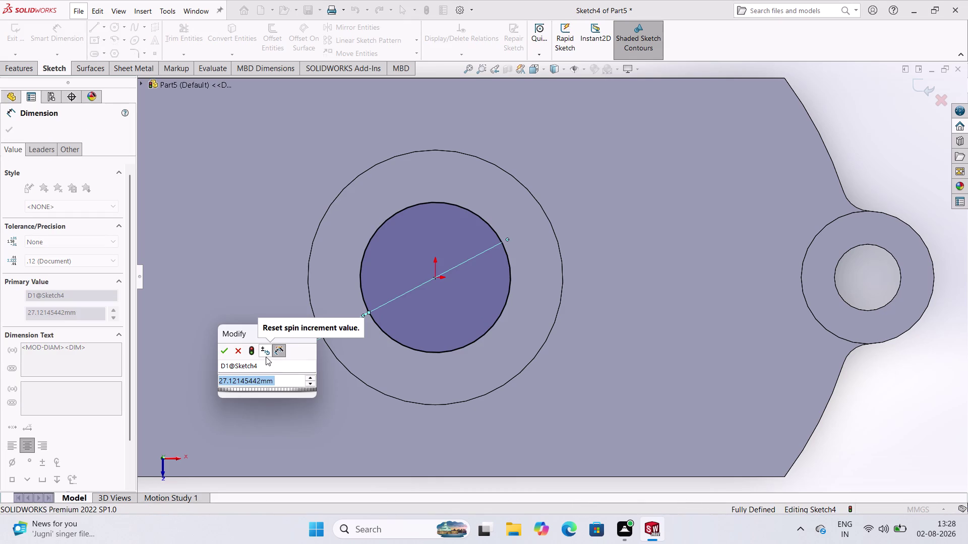
text(360)
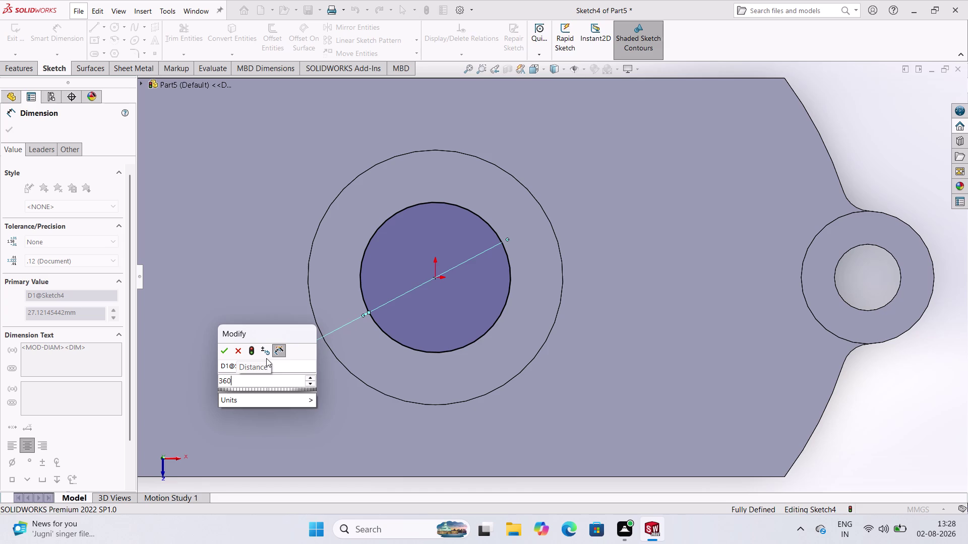
key(BackSpace)
key(Return)
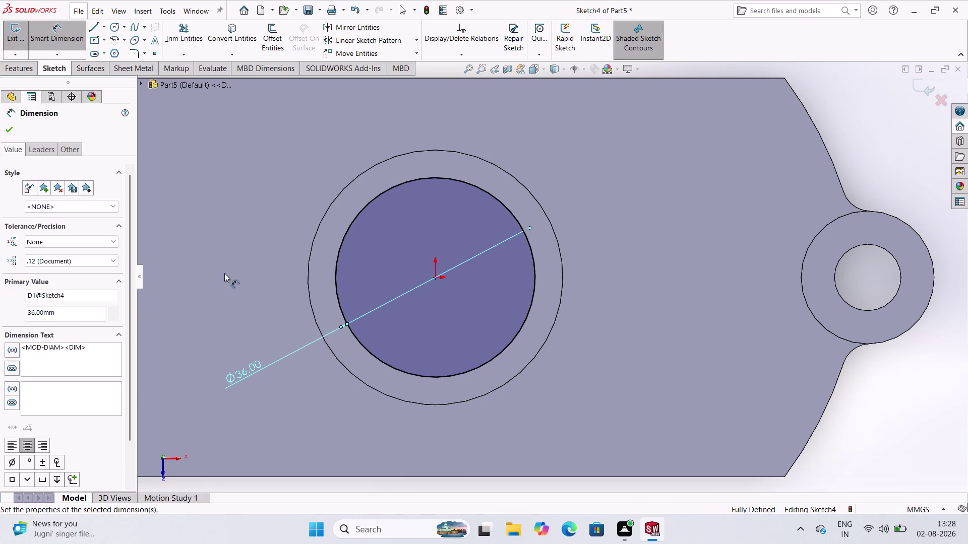
click(4, 132)
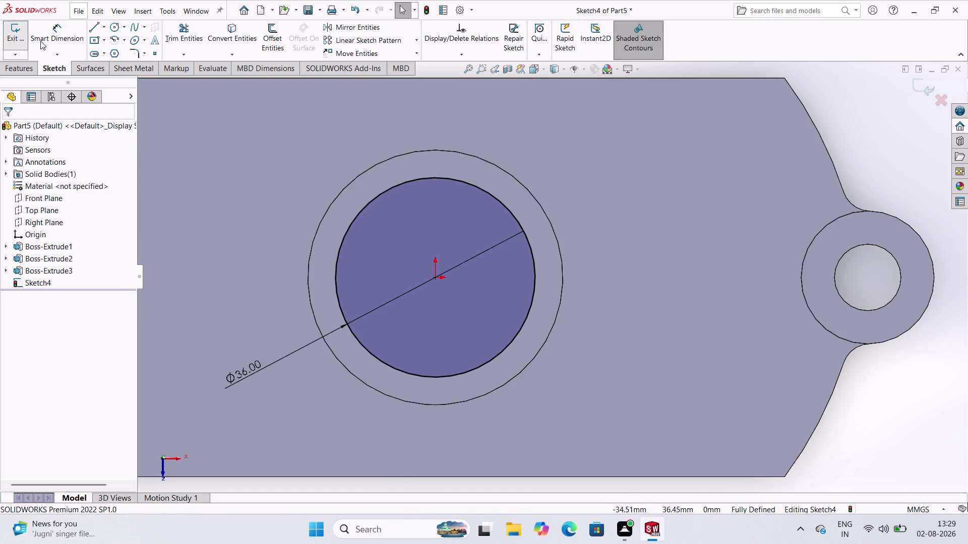
click(17, 33)
click(25, 69)
Extrude the 36 mm circle 15 mm as a stepped boss.
click(15, 24)
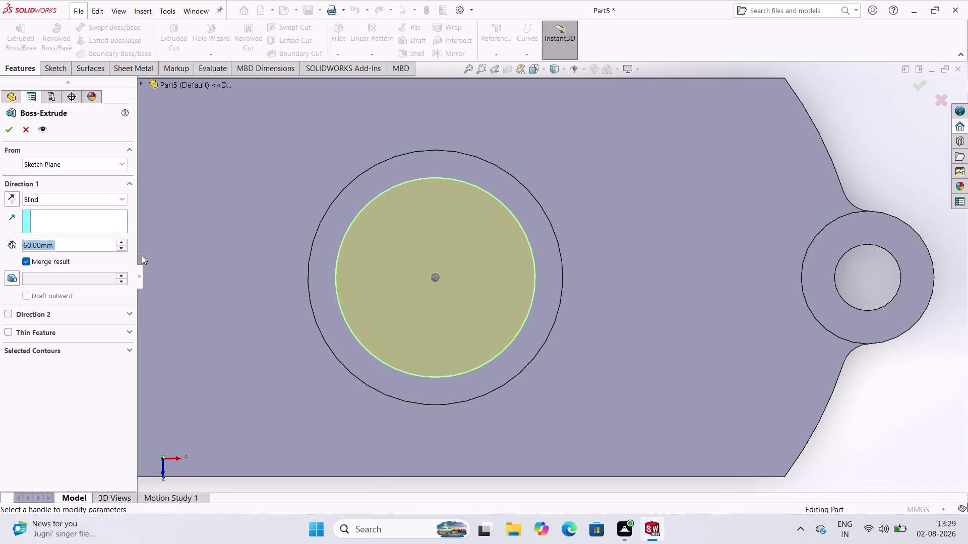
text(15)
key(Return)
click(5, 129)
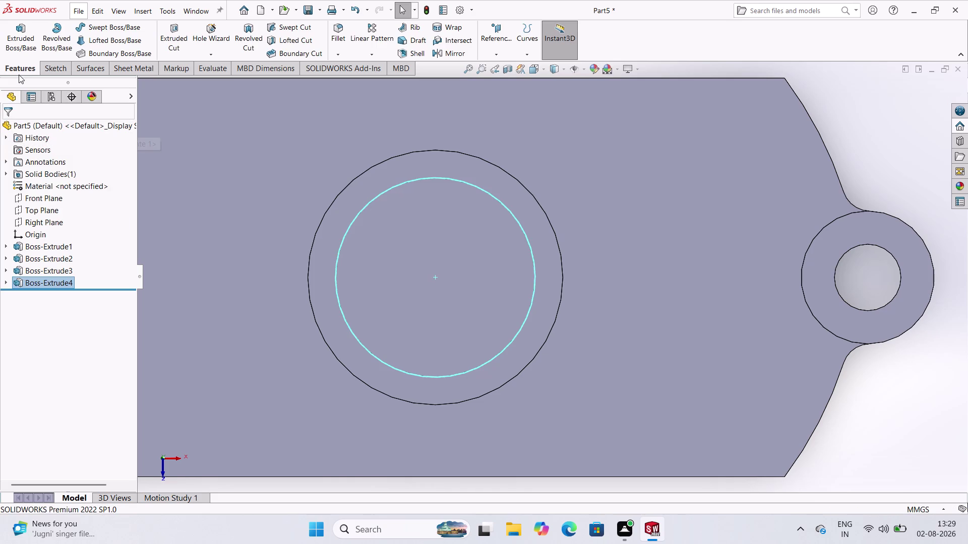
Start a new sketch on a model face for the next extruded feature.
click(198, 155)
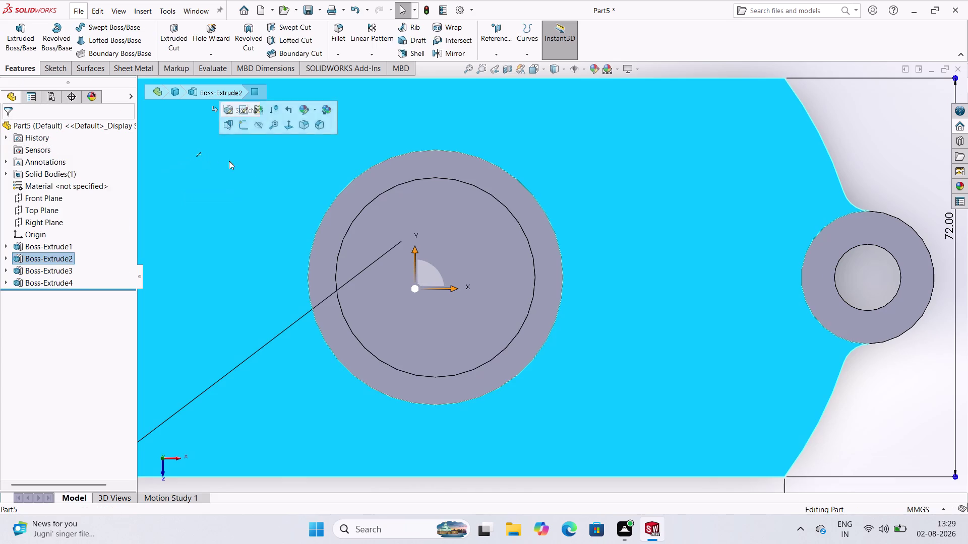
click(235, 163)
click(903, 110)
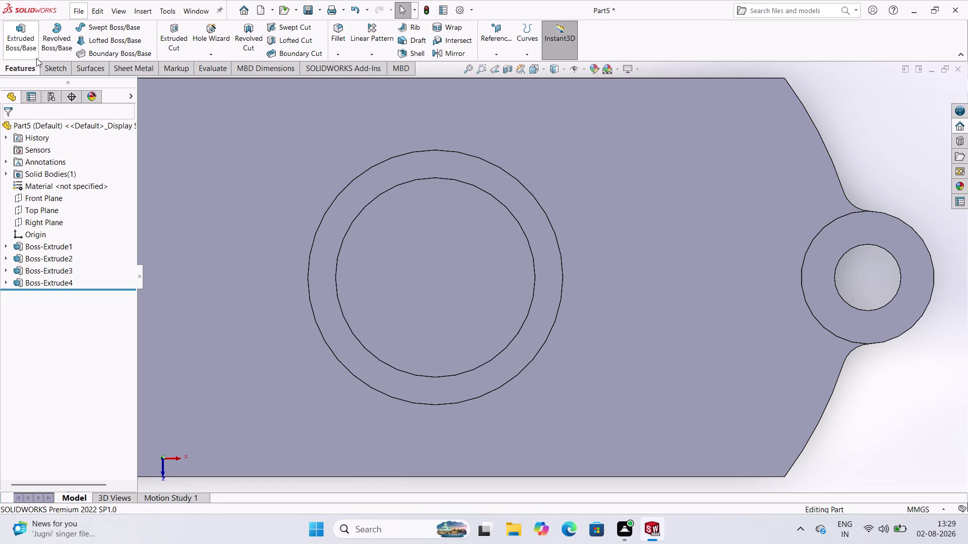
click(53, 67)
click(25, 38)
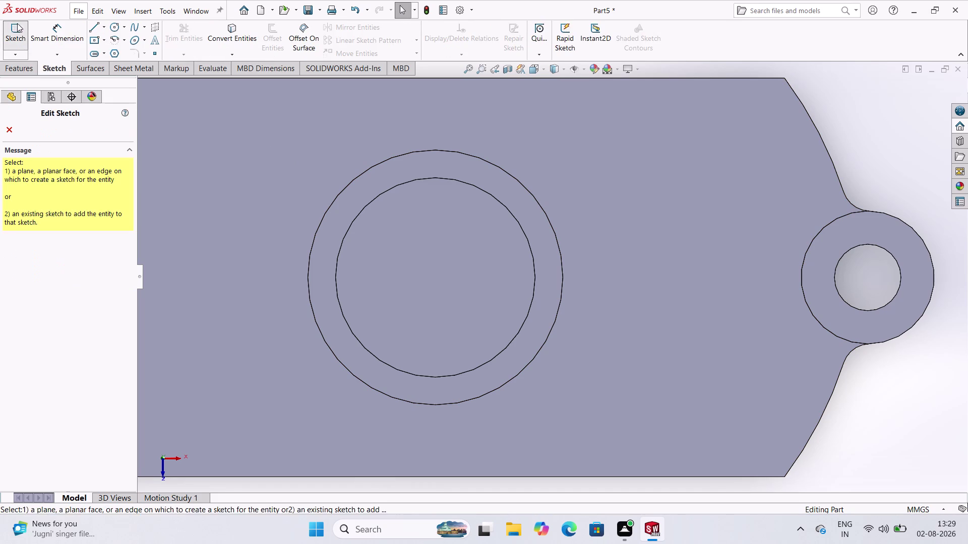
click(404, 288)
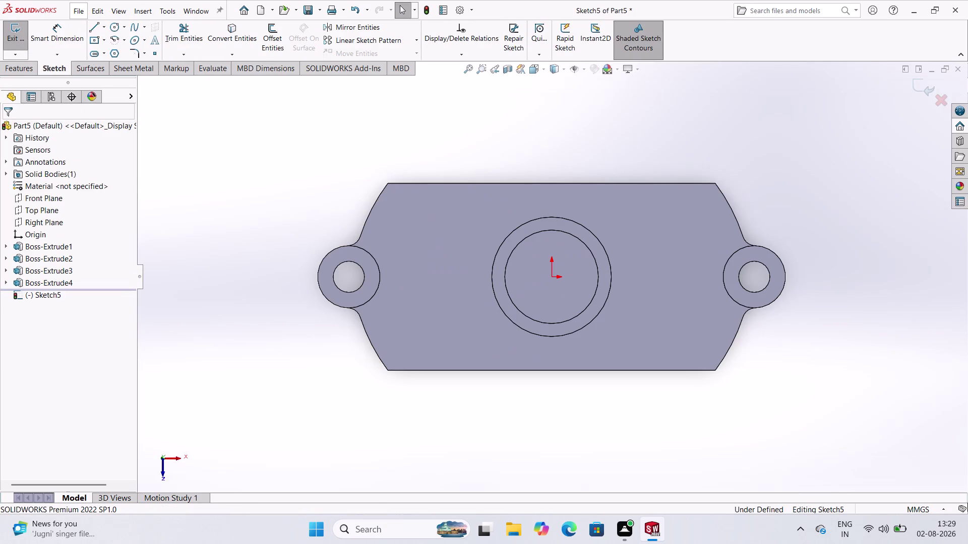
Draw a circle centred on the sketch origin of the boss.
scroll(down, 3)
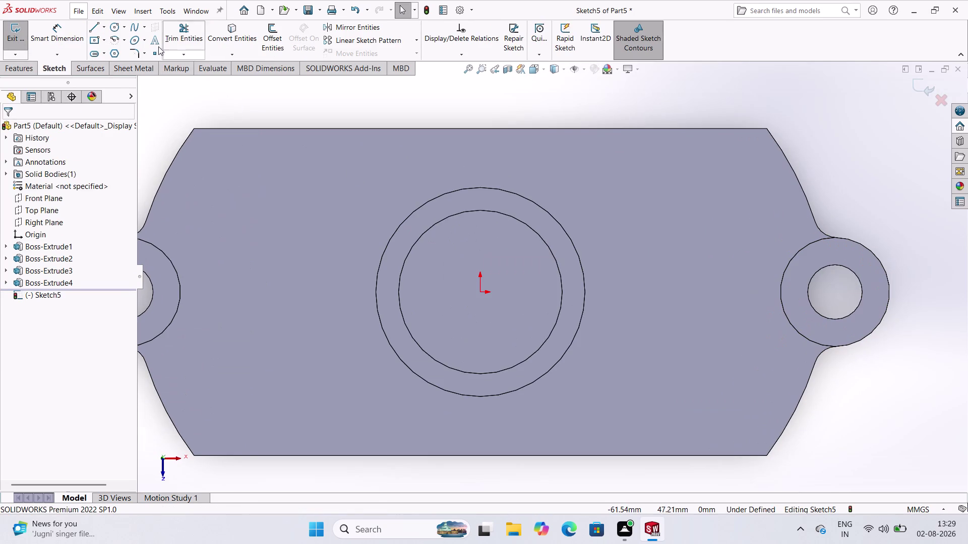
click(116, 28)
scroll(down, 3)
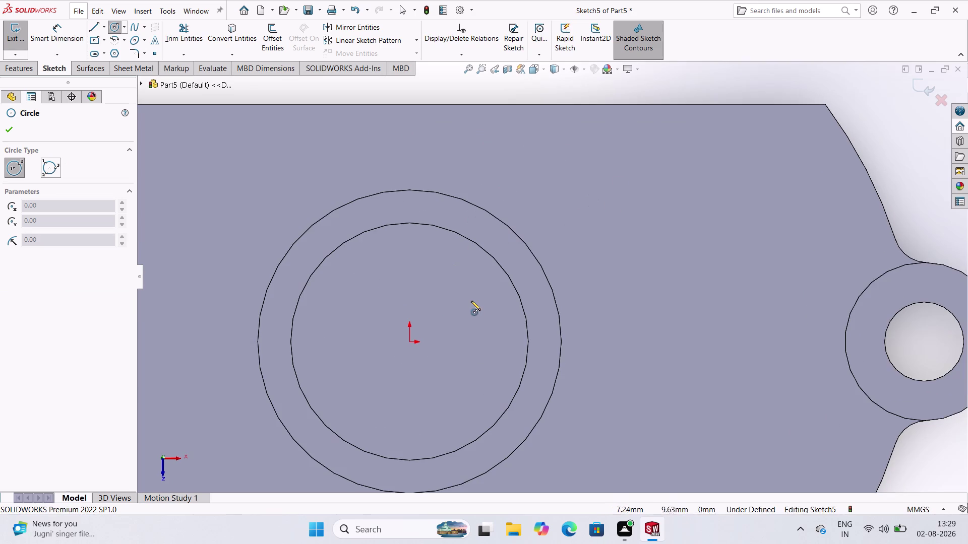
scroll(up, 3)
scroll(down, 3)
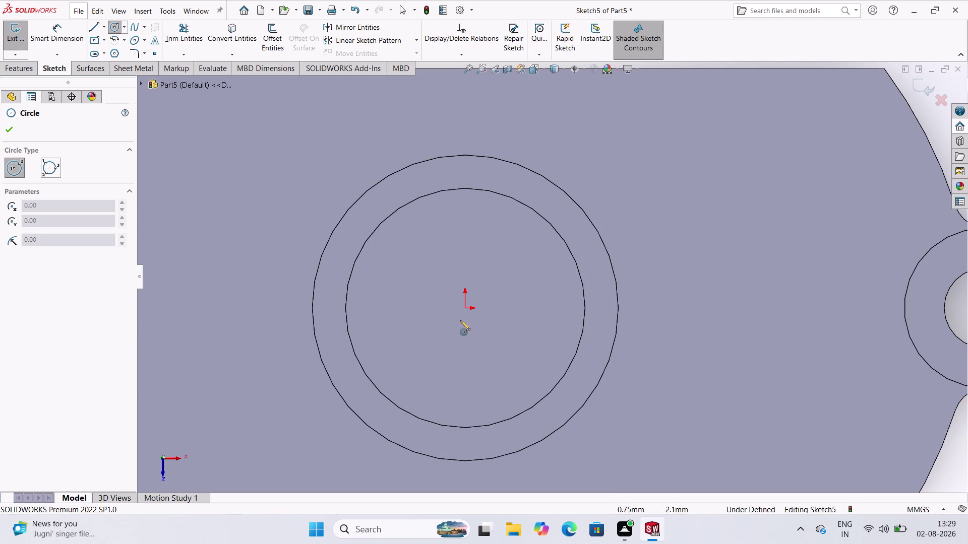
click(466, 307)
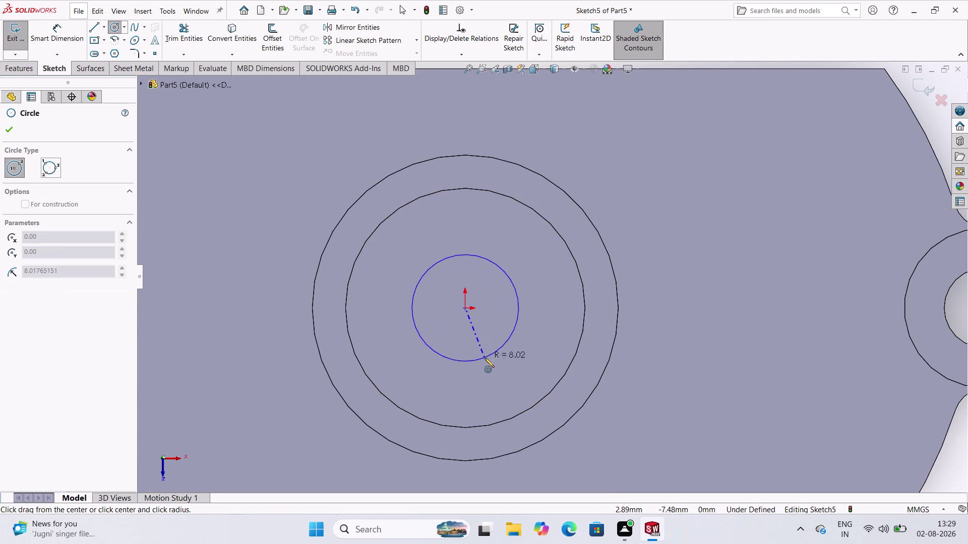
click(484, 364)
click(75, 41)
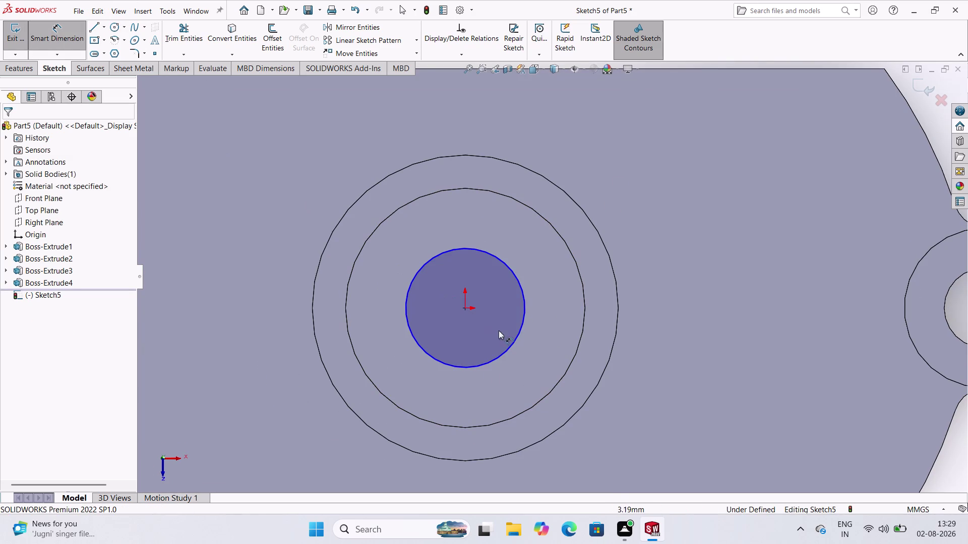
Dimension the circle to 26 mm diameter and exit Sketch5.
click(525, 302)
click(722, 222)
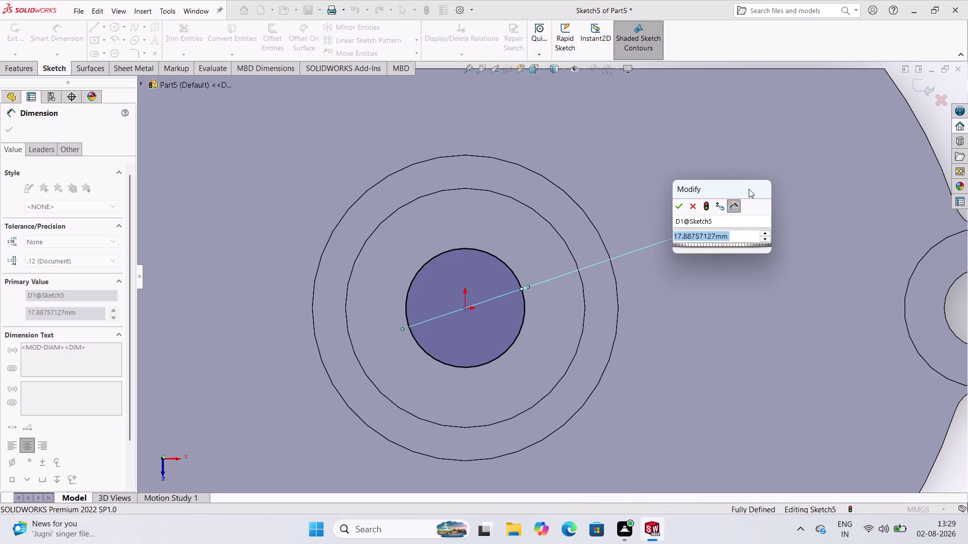
text(26)
key(Return)
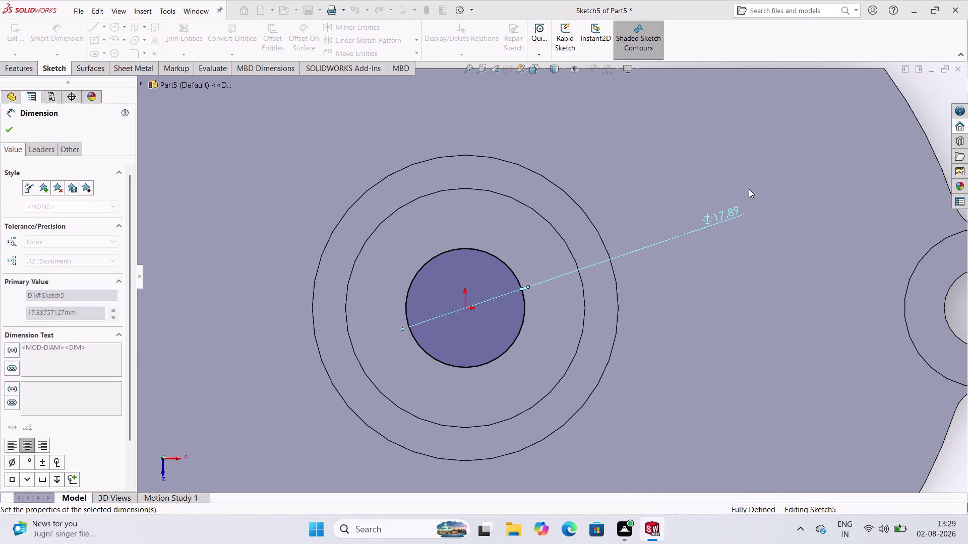
click(10, 126)
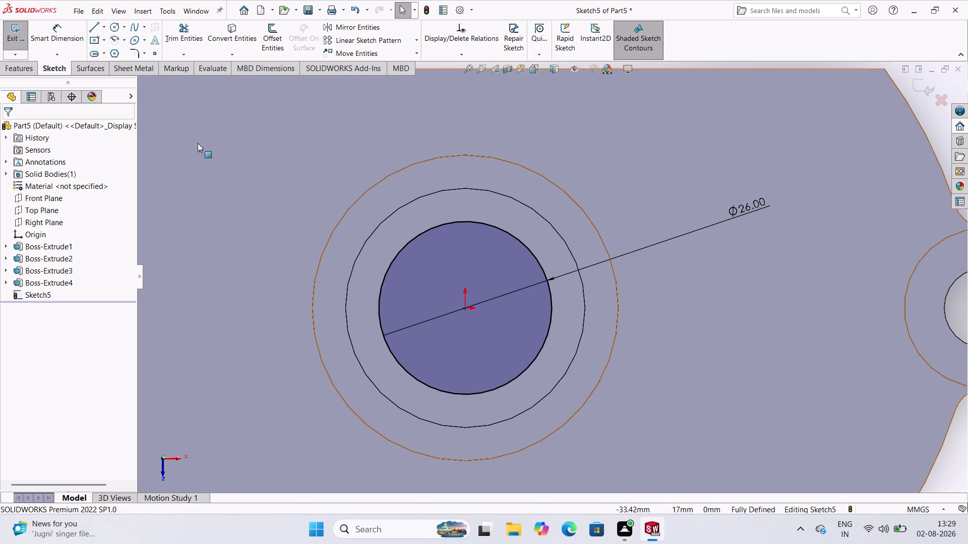
scroll(up, 3)
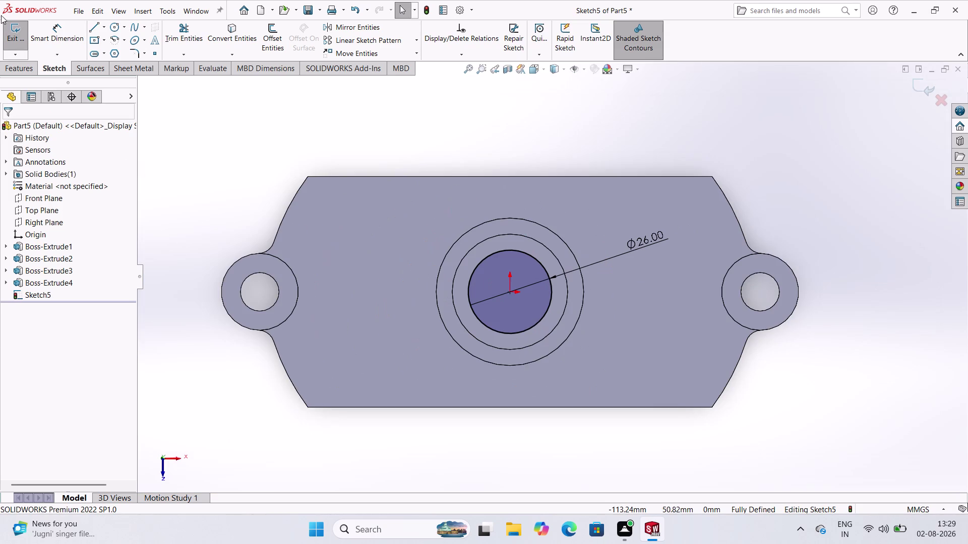
click(6, 31)
click(33, 73)
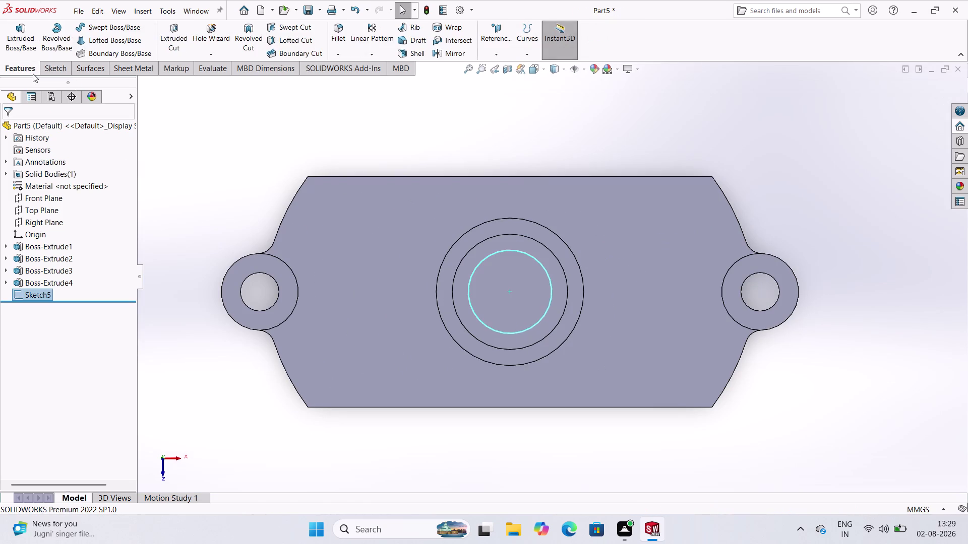
Extruded-cut the 26 mm circle with the Up To Next end condition.
click(173, 30)
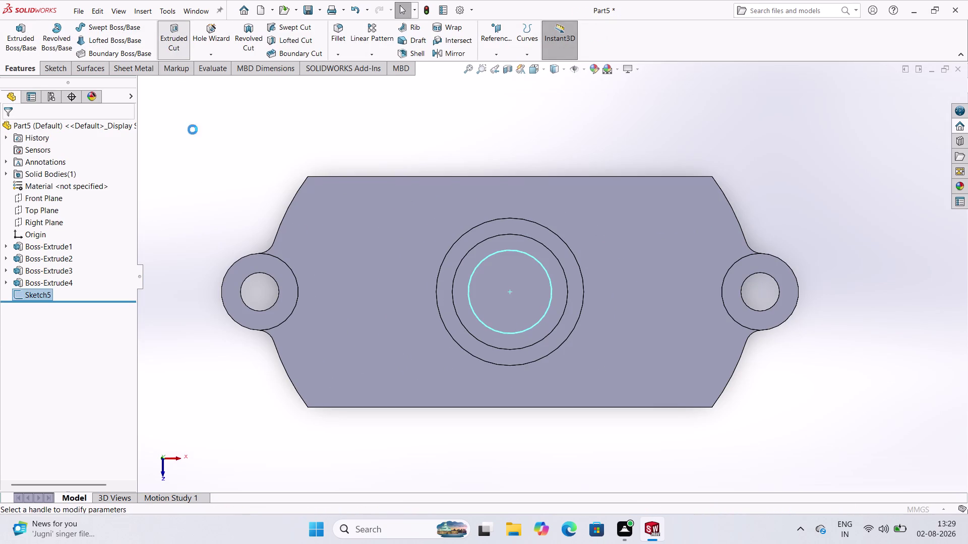
scroll(up, 3)
middle_drag(541, 370, 567, 271)
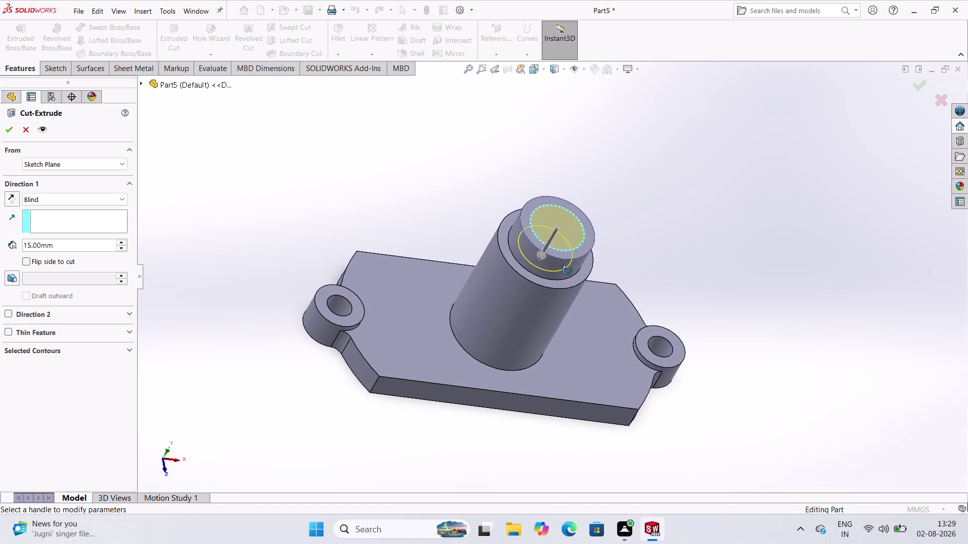
middle_drag(567, 271, 564, 255)
middle_click(563, 255)
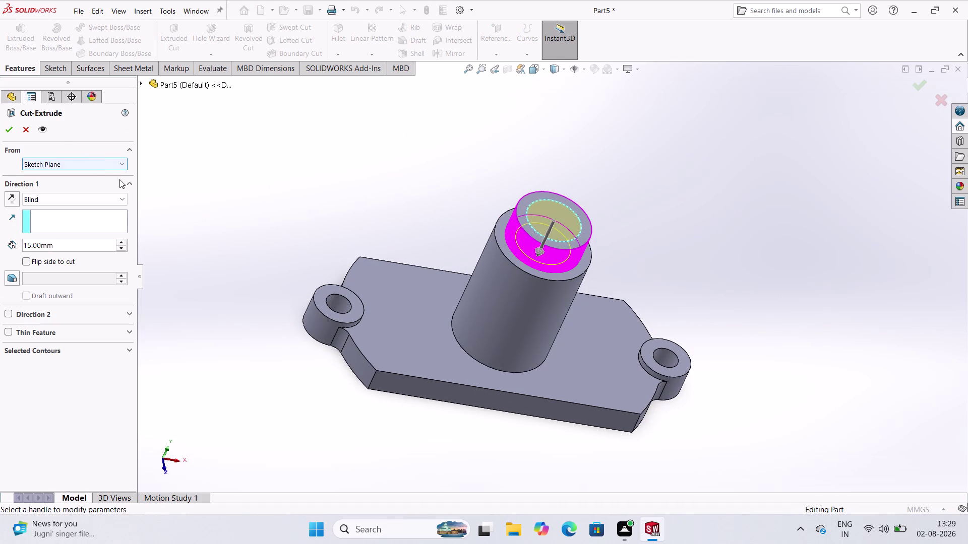
click(123, 195)
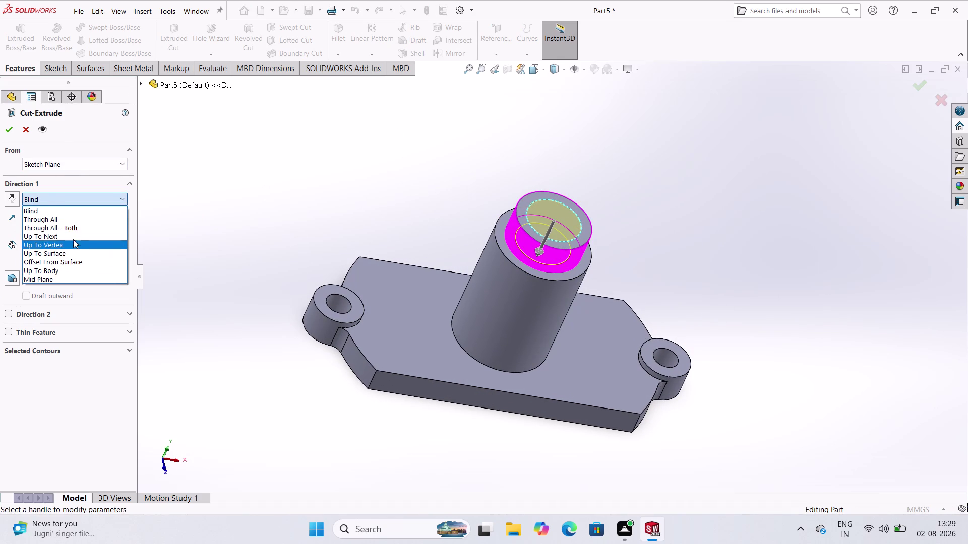
click(75, 238)
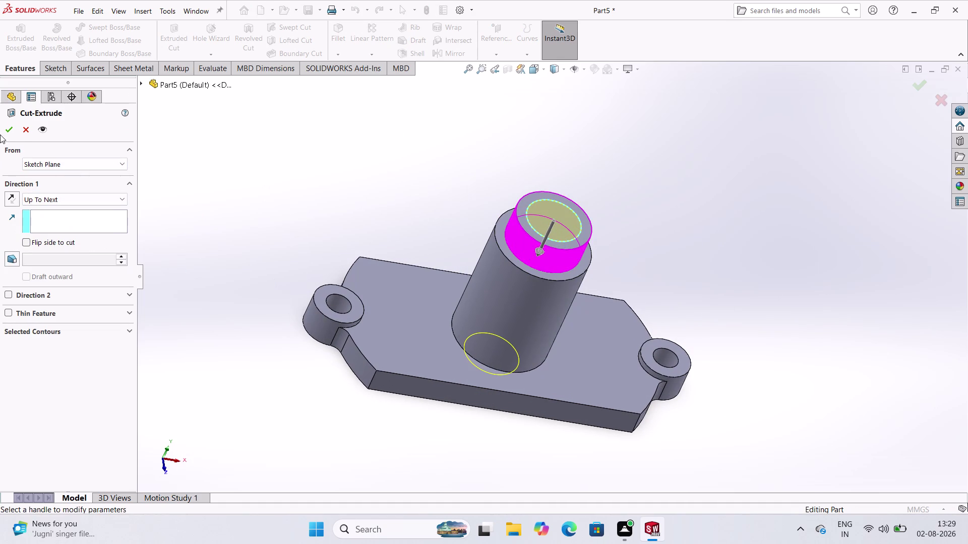
click(14, 130)
Orbit around to inspect the new bore, then select the Front Plane.
click(451, 180)
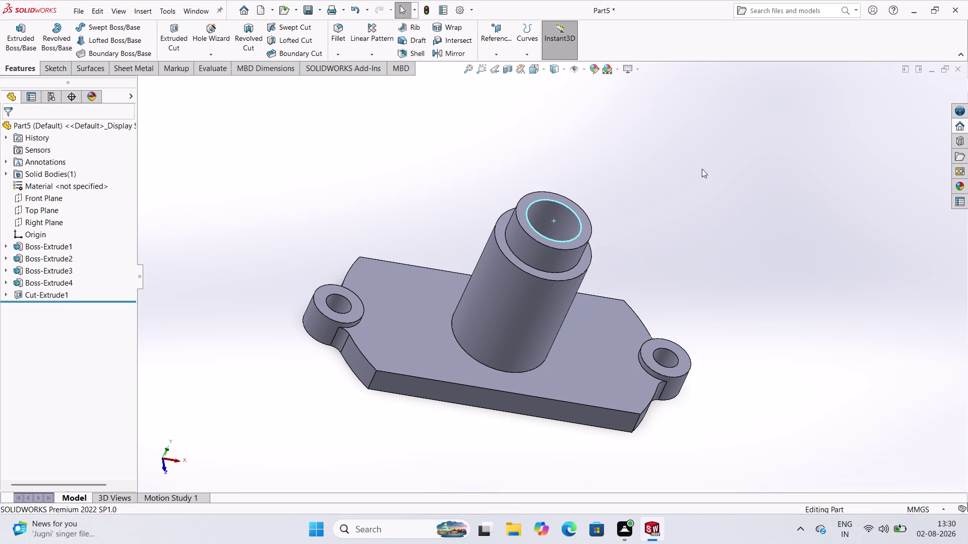
middle_drag(705, 165, 684, 144)
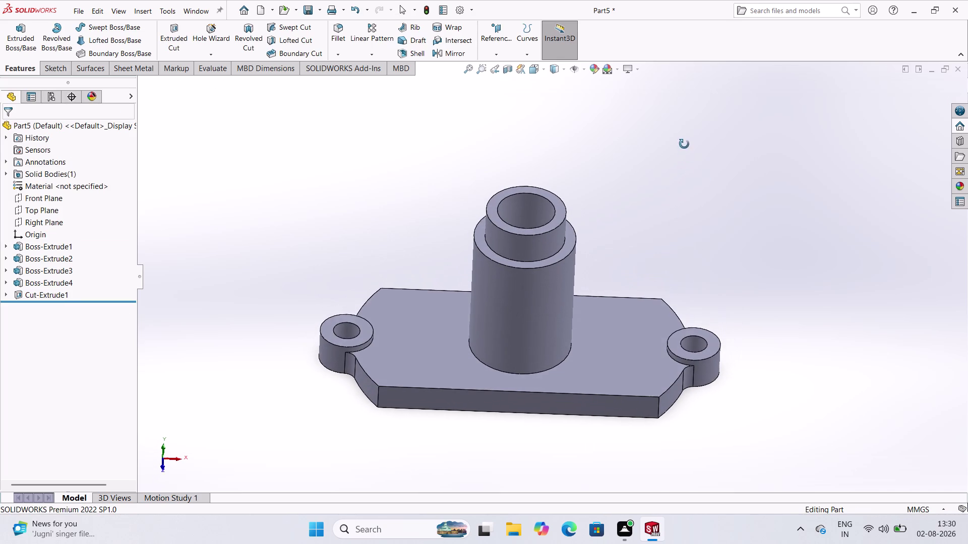
middle_drag(684, 144, 684, 143)
middle_click(684, 143)
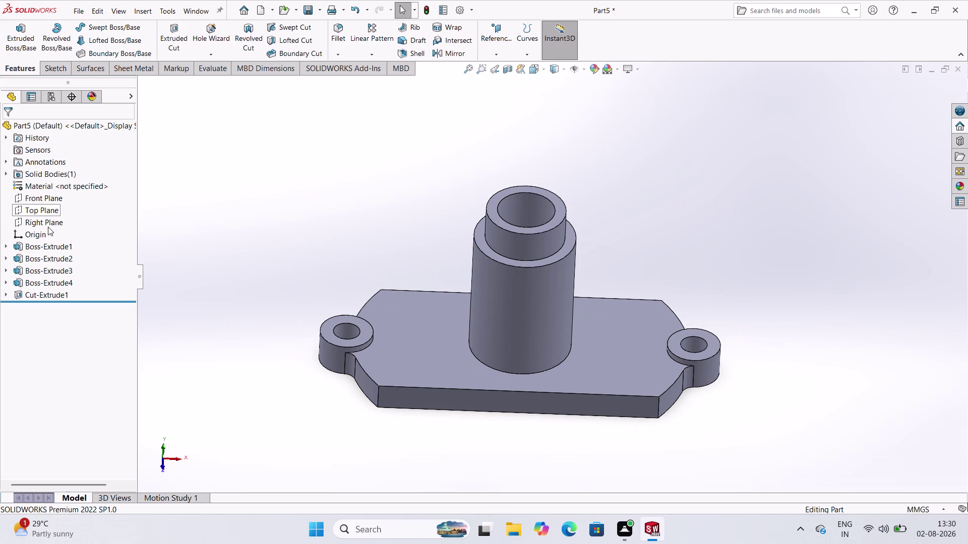
click(41, 200)
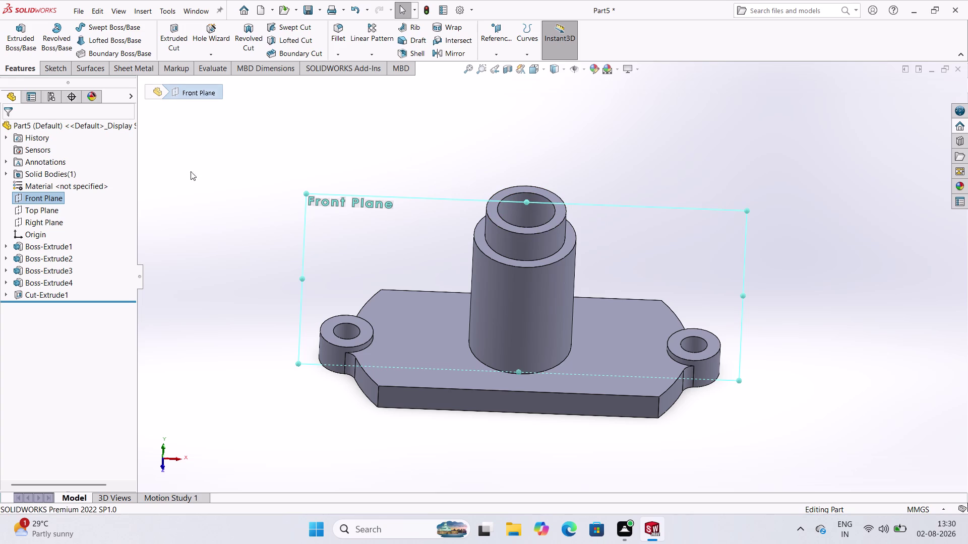
Open a new sketch on the Front Plane, viewed normal-to and zoomed in.
click(50, 67)
click(13, 36)
click(738, 249)
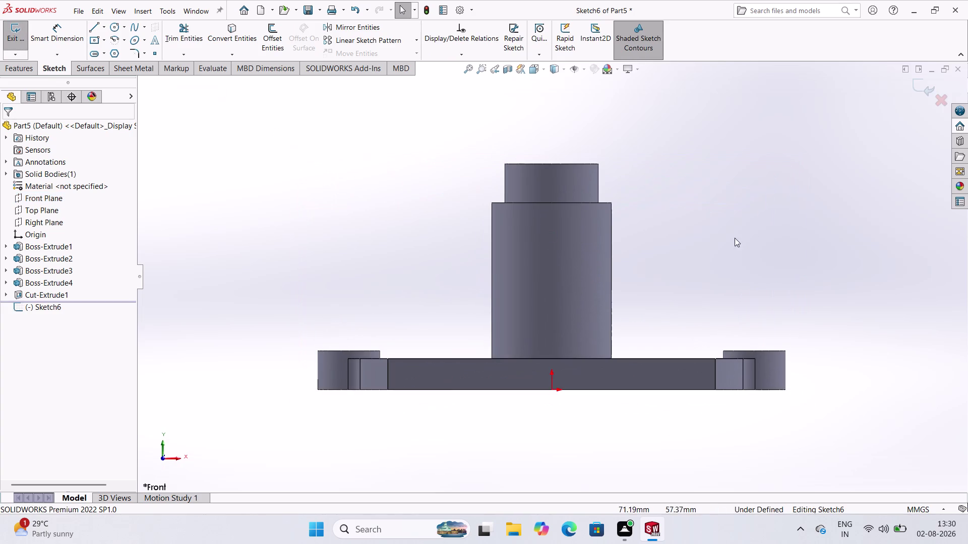
scroll(down, 3)
scroll(up, 3)
scroll(down, 3)
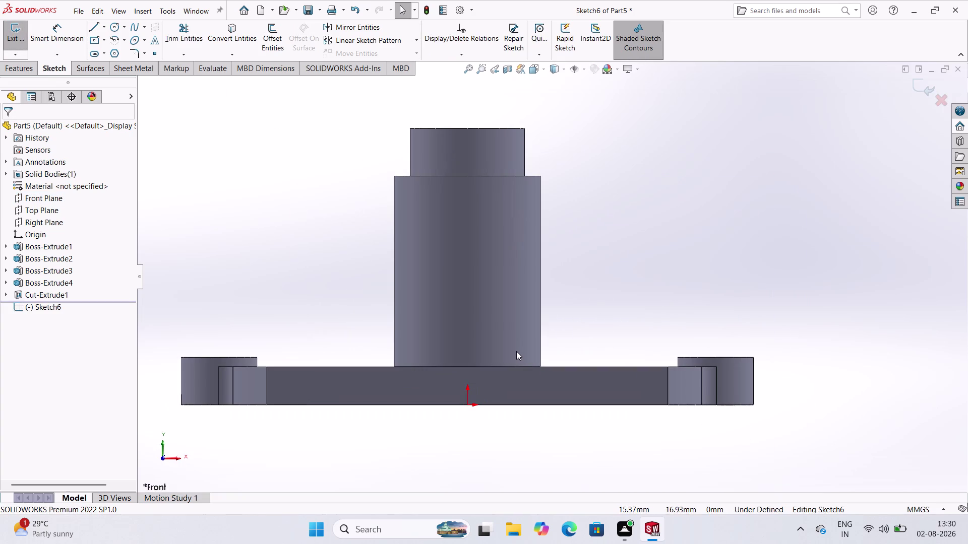
scroll(up, 3)
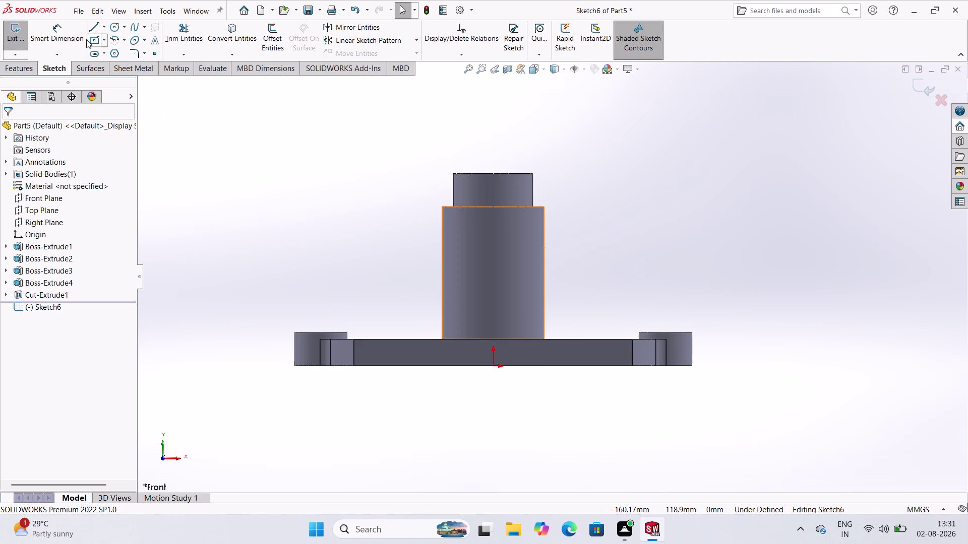
click(236, 38)
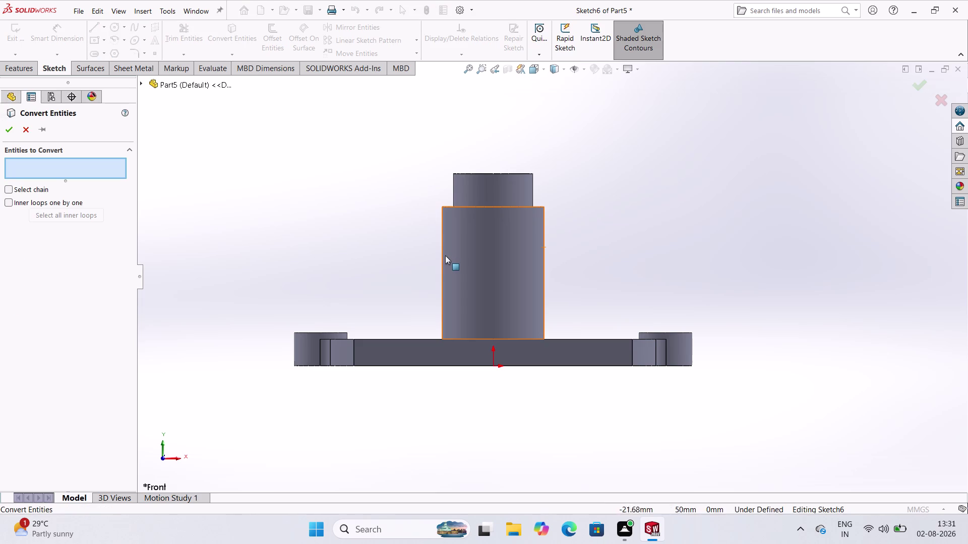
Convert the plate's 126 mm top edge into Sketch6 and zoom on the cylinder base.
click(395, 270)
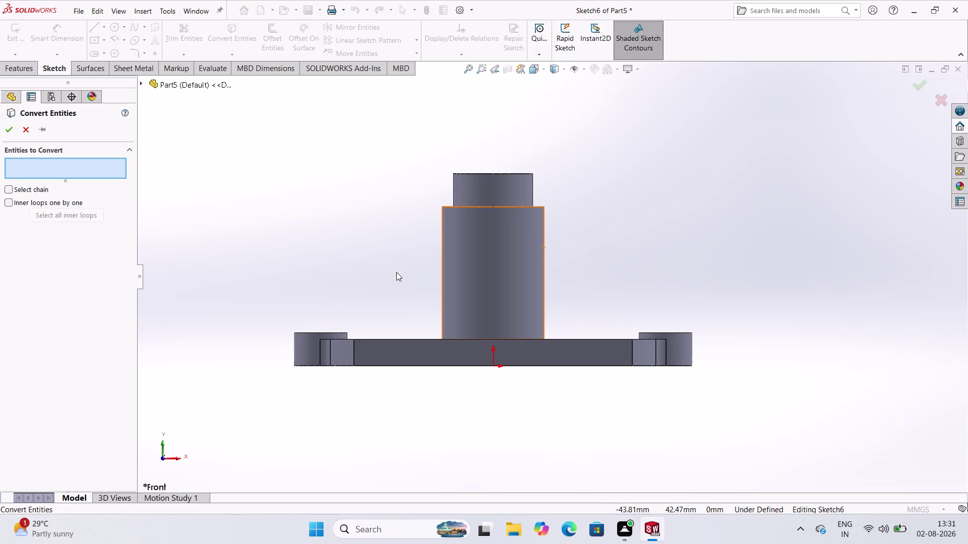
click(425, 339)
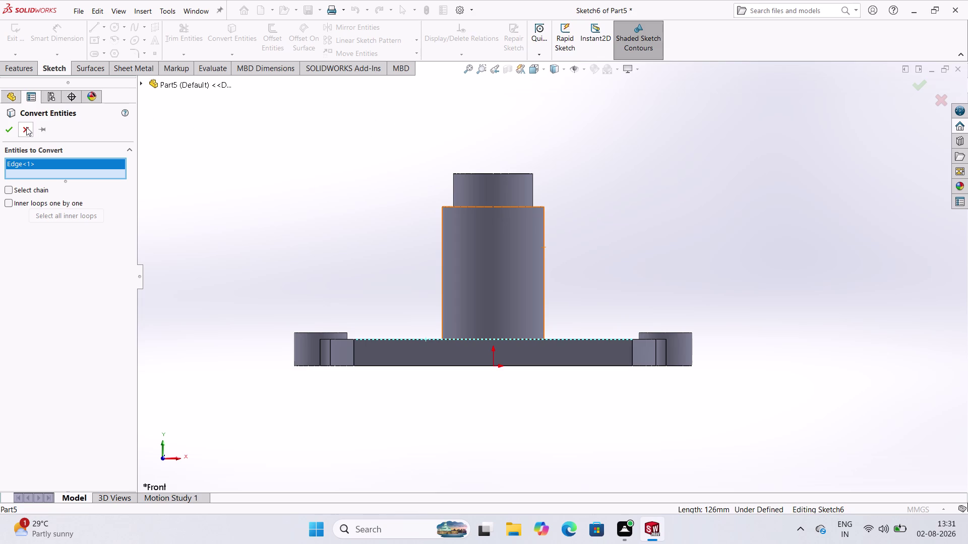
click(9, 127)
scroll(down, 3)
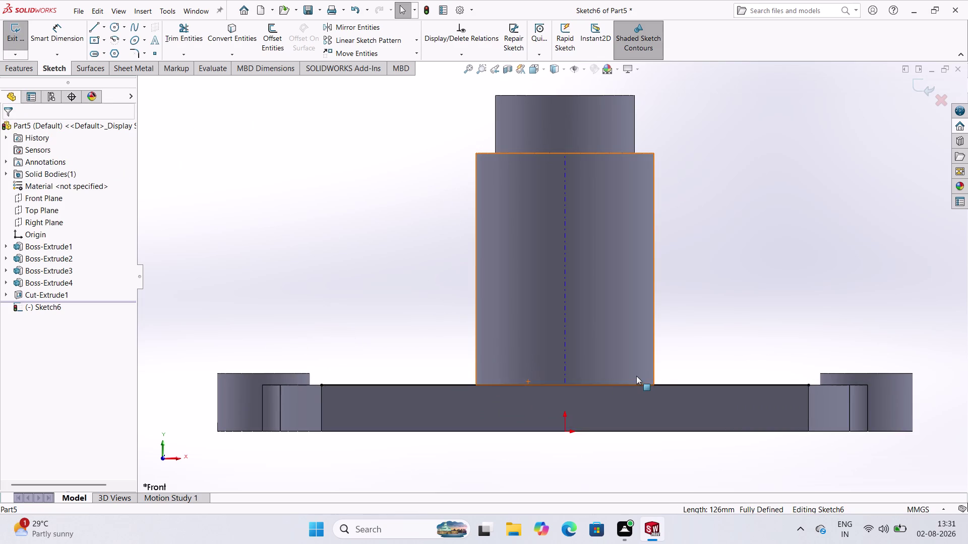
scroll(up, 3)
scroll(down, 3)
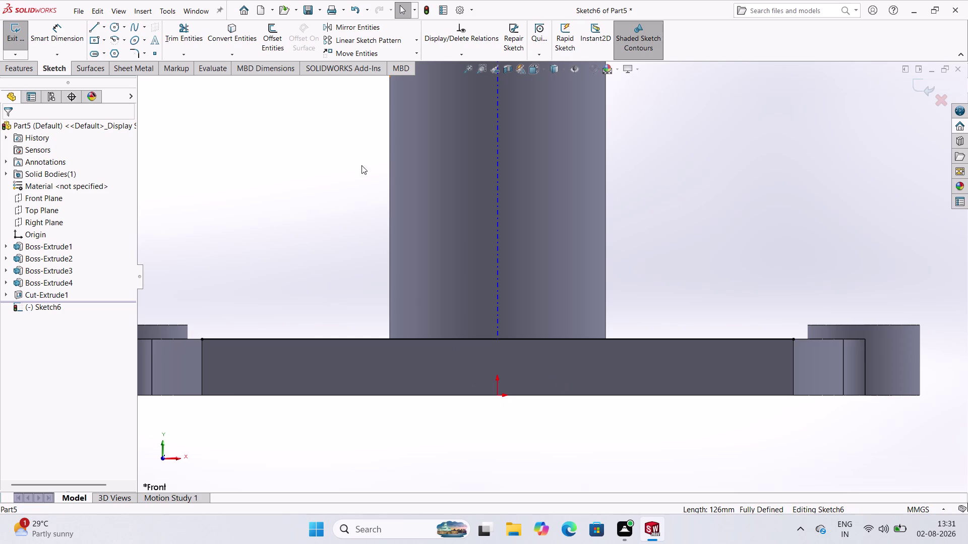
click(93, 25)
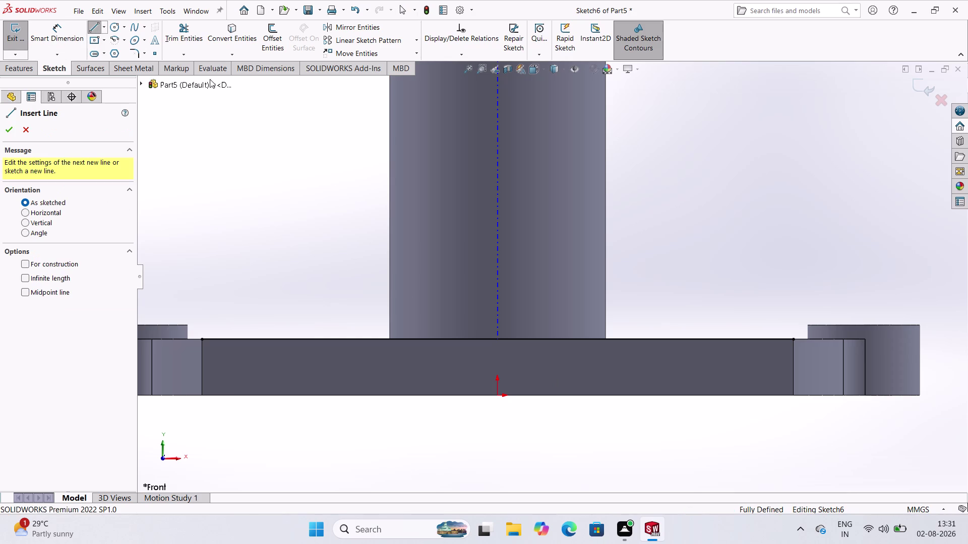
Draw a line up the cylinder's left side, then slope it down to the plate edge.
scroll(up, 3)
scroll(down, 3)
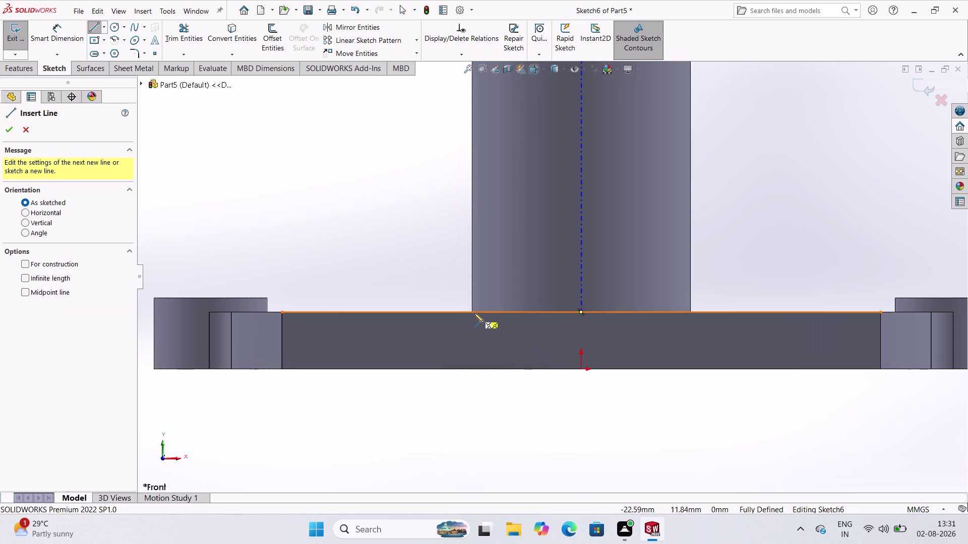
click(471, 311)
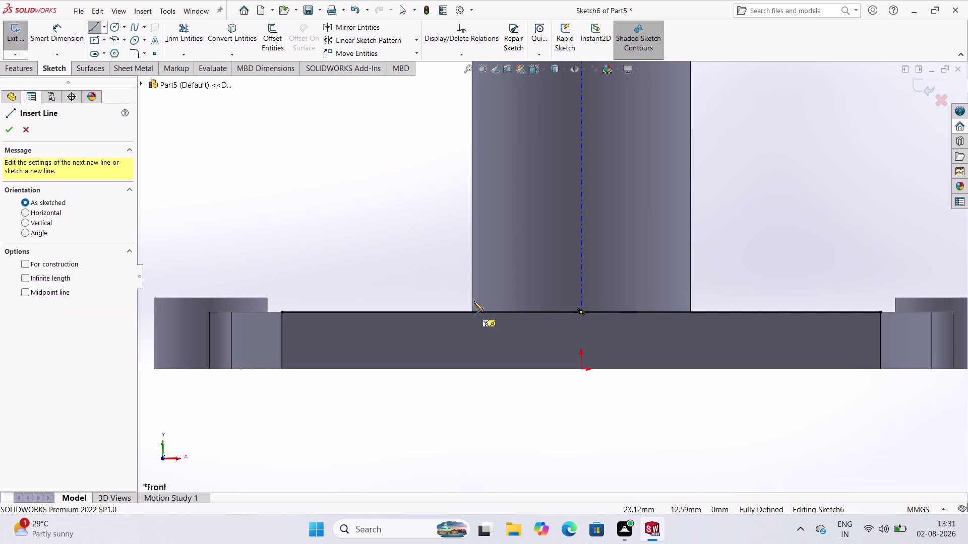
scroll(up, 3)
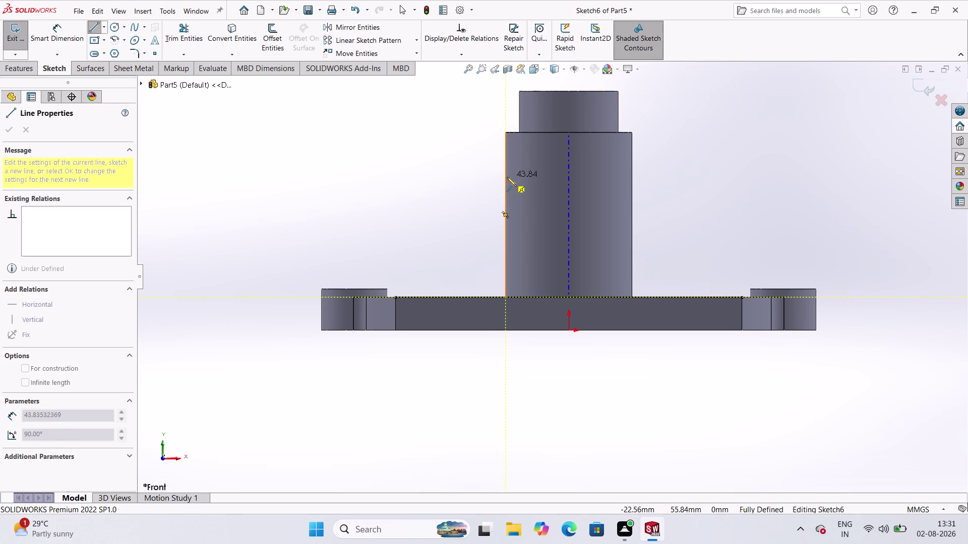
click(507, 177)
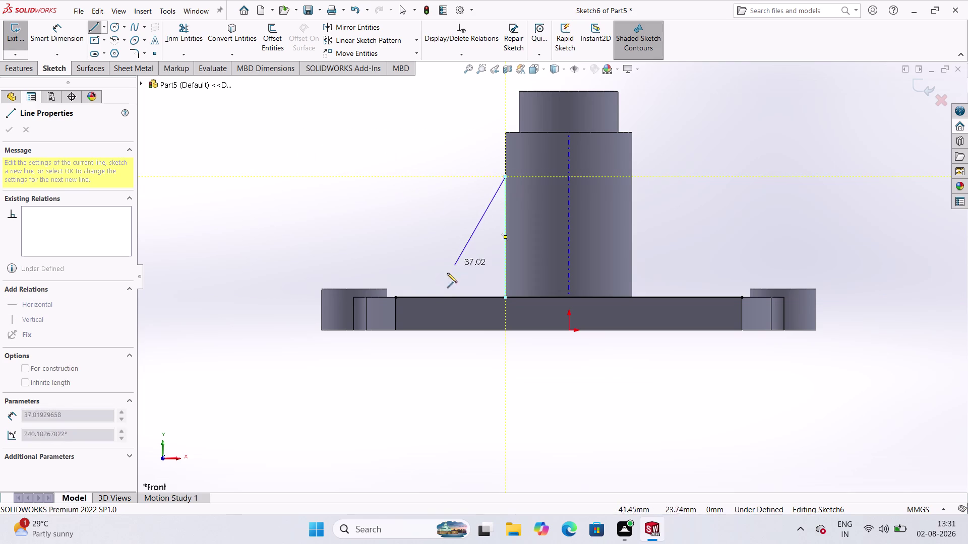
click(421, 296)
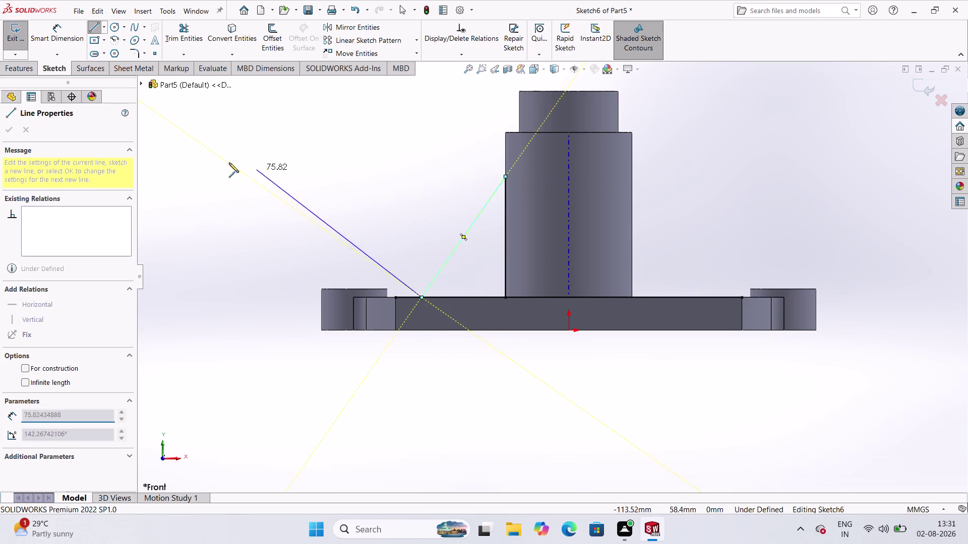
key(Escape)
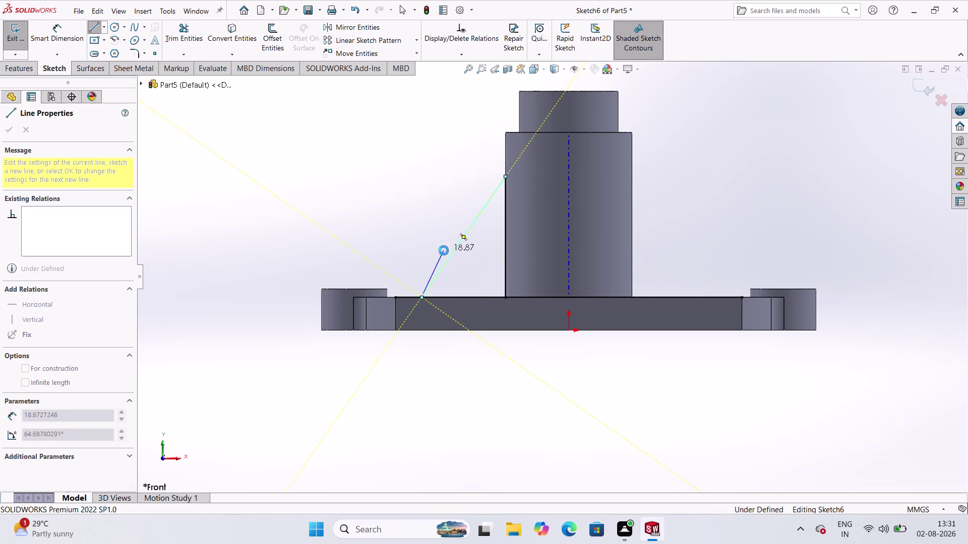
drag(73, 38, 73, 39)
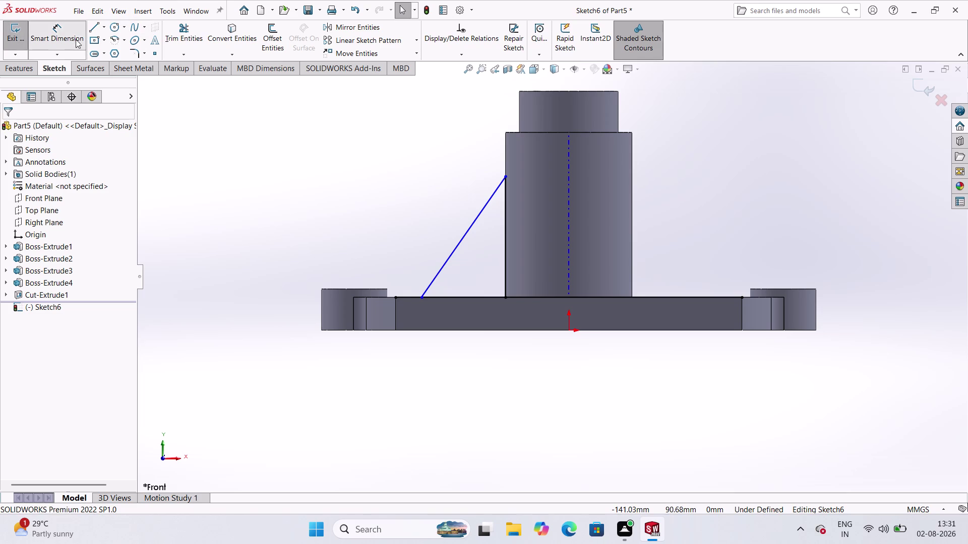
Dimension the web's vertical side to a 30 mm height above the plate.
drag(73, 39, 78, 40)
click(507, 251)
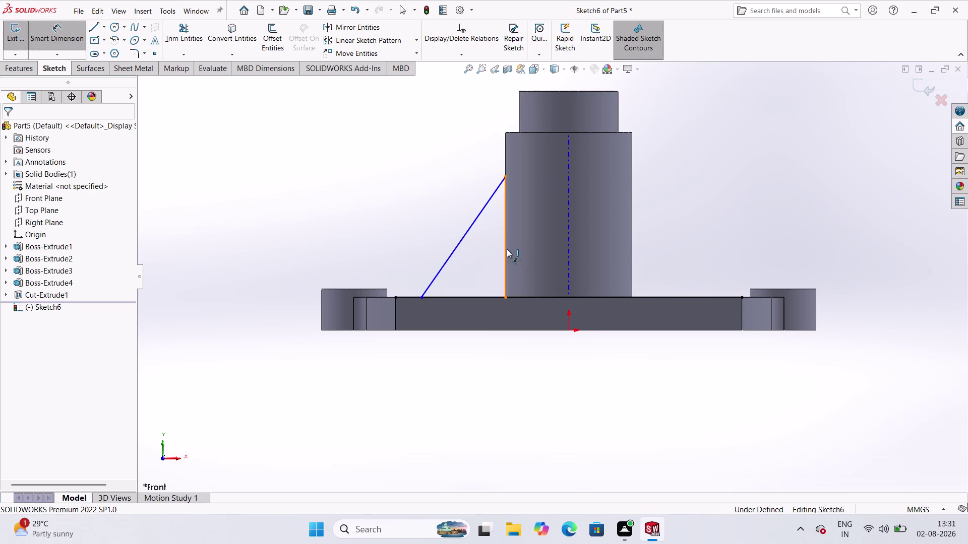
click(675, 240)
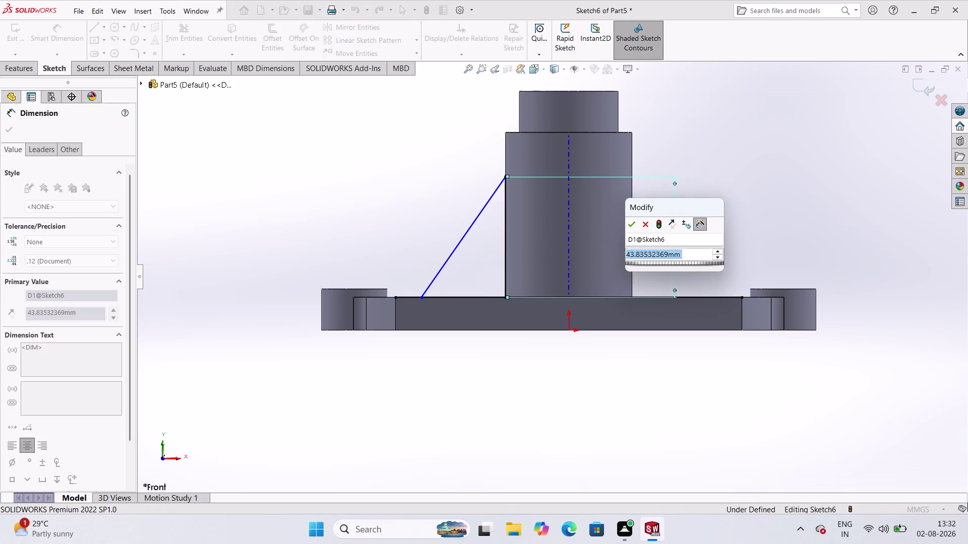
text(30)
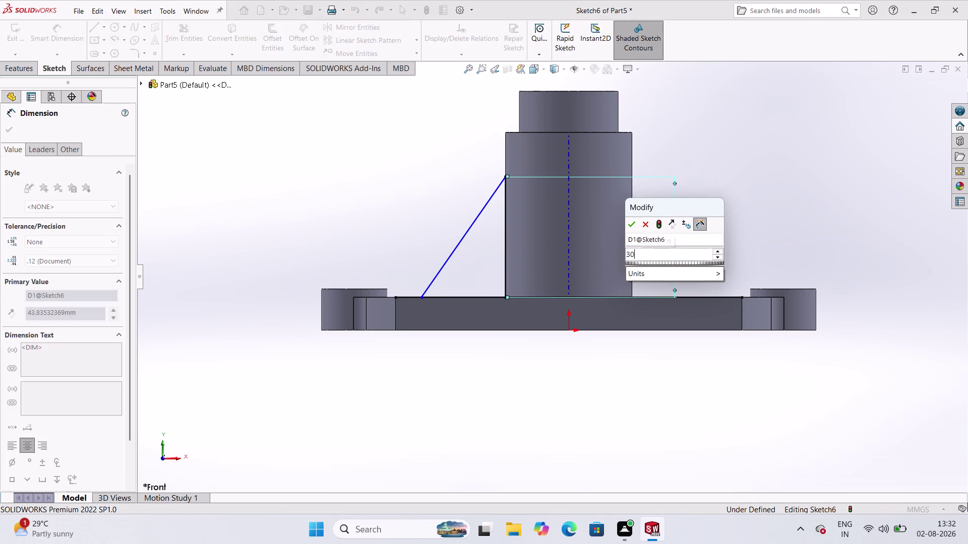
key(Return)
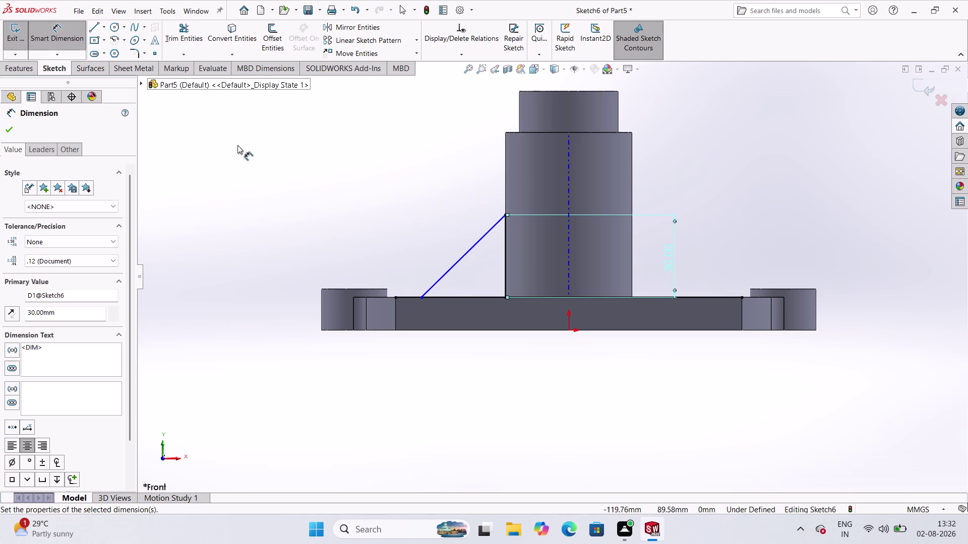
click(188, 37)
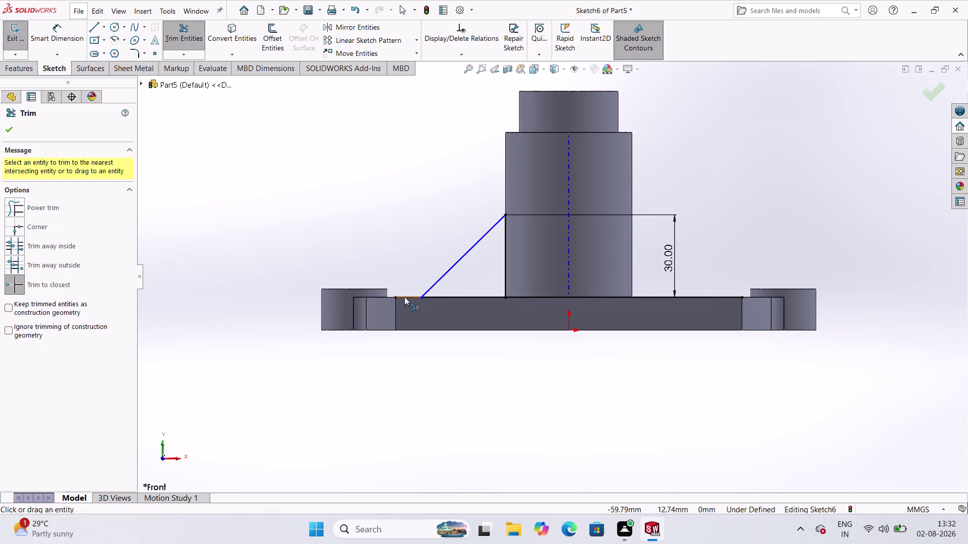
Power-trim the three surplus base-line pieces on both sides of the web.
click(404, 297)
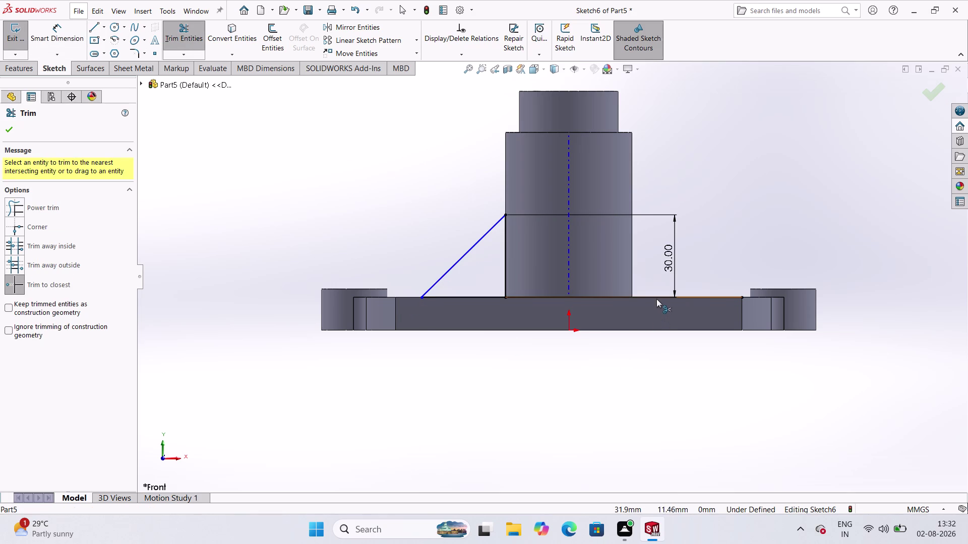
click(657, 296)
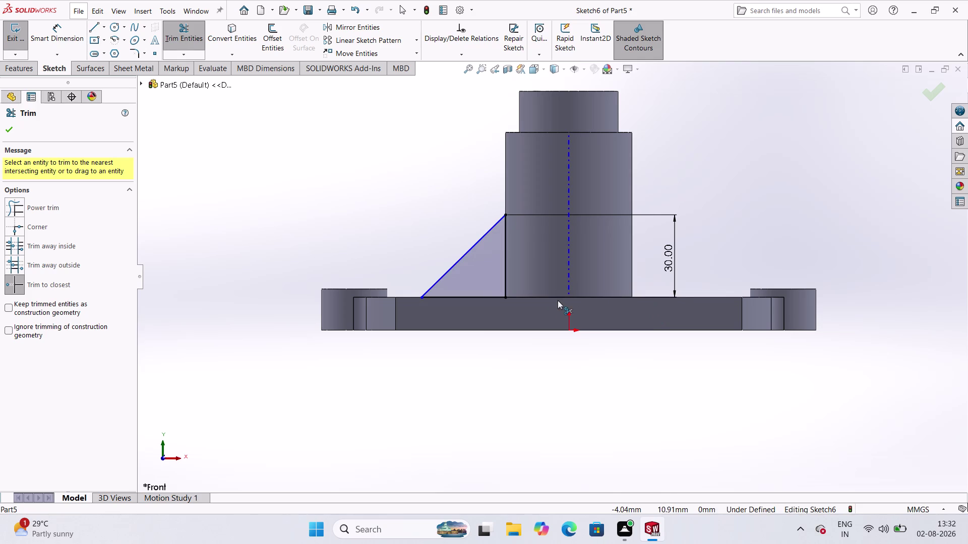
click(535, 296)
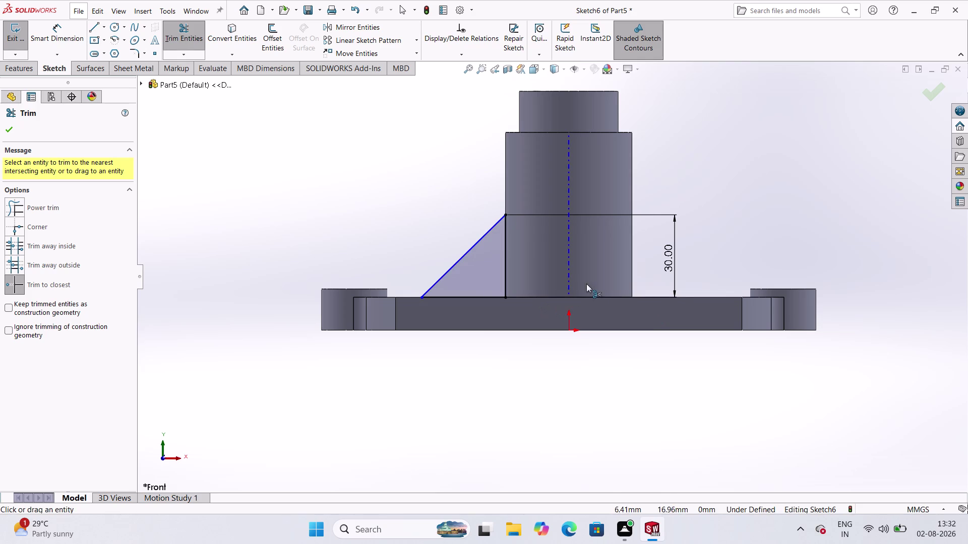
click(77, 36)
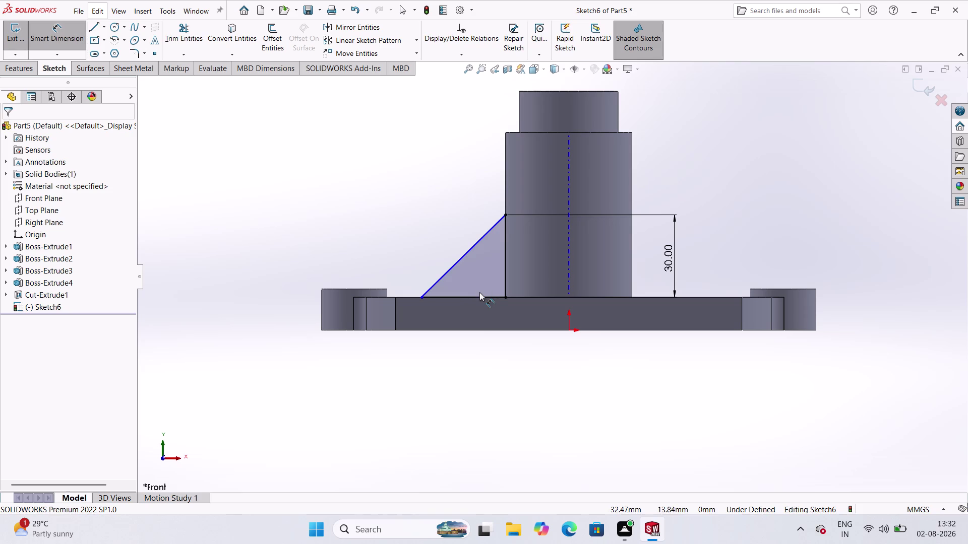
Dimension the web triangle's base to 31 mm.
click(476, 298)
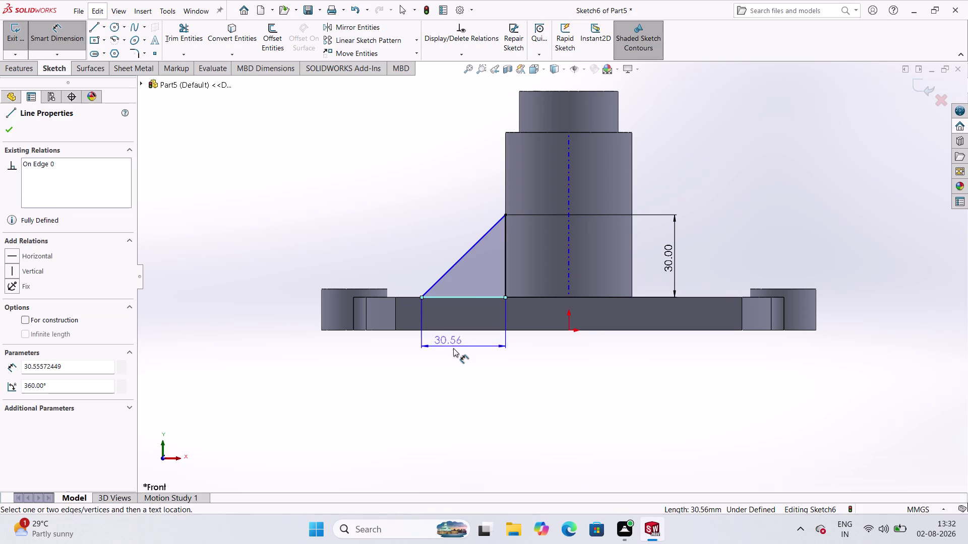
click(454, 348)
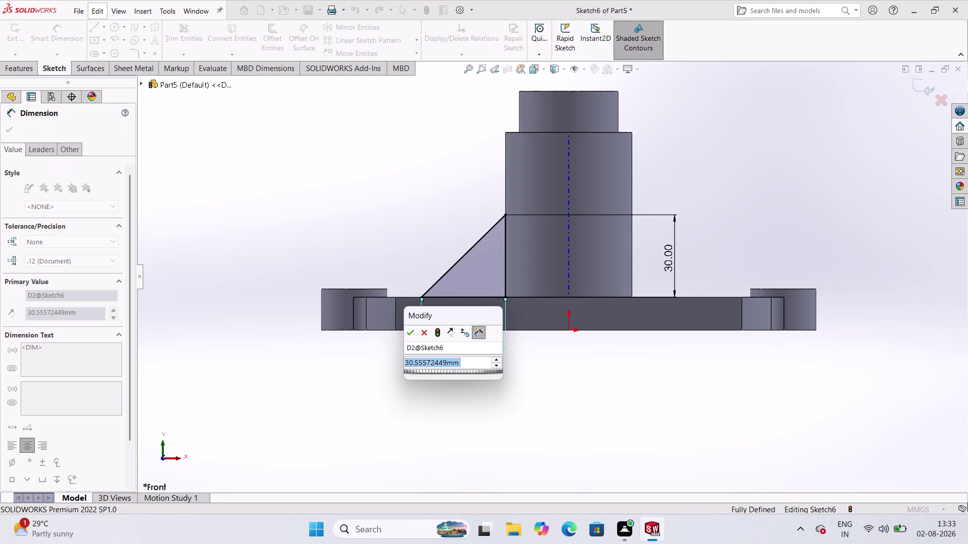
text(31)
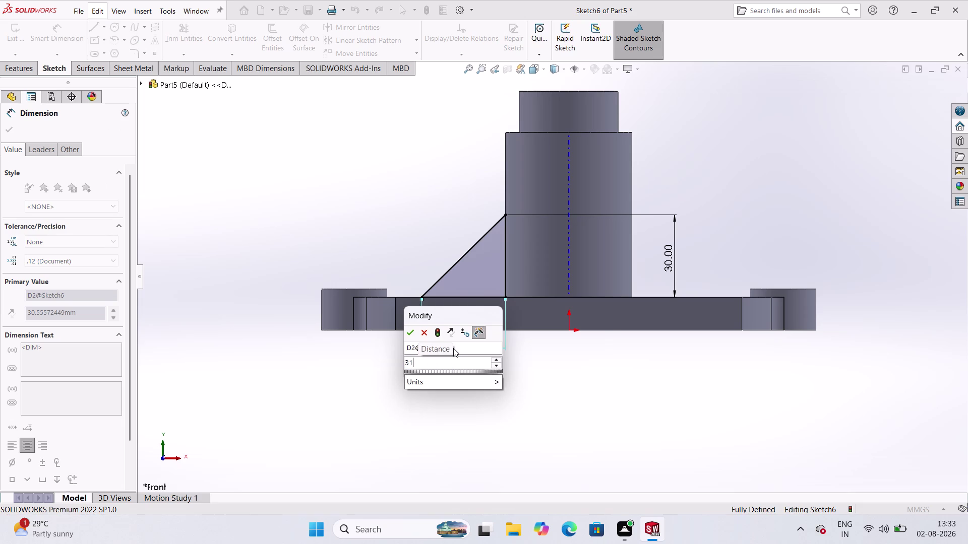
key(Return)
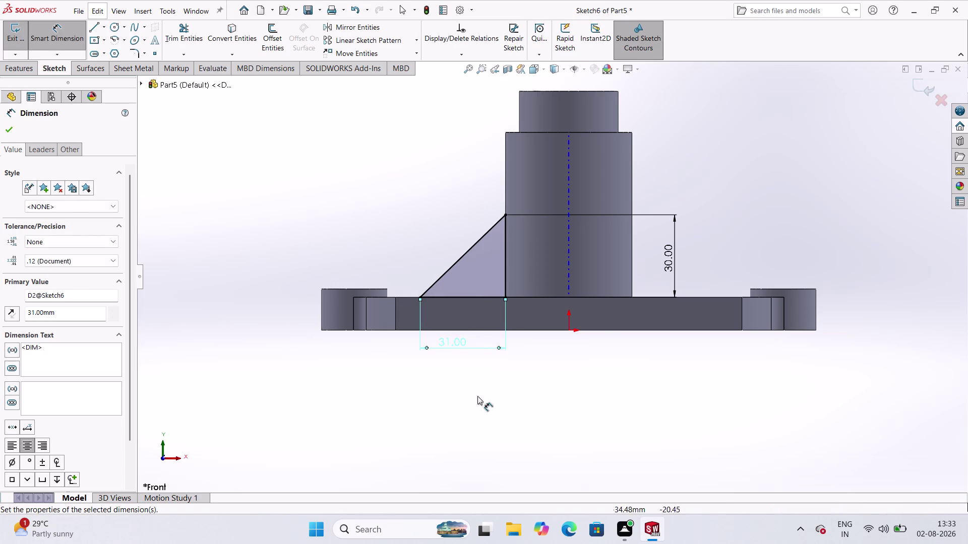
drag(480, 385, 490, 385)
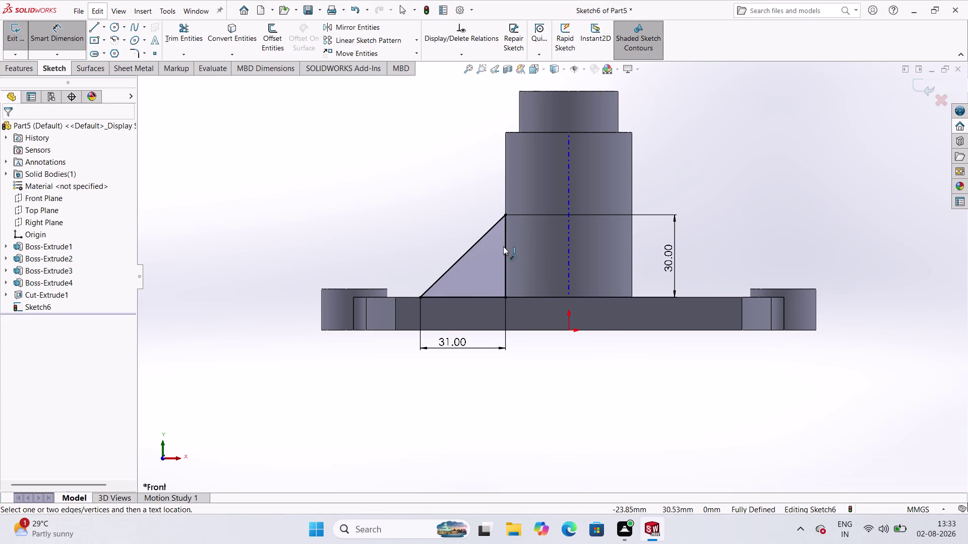
Dimension the vertical side 23 mm from the origin and exit the sketch.
click(503, 247)
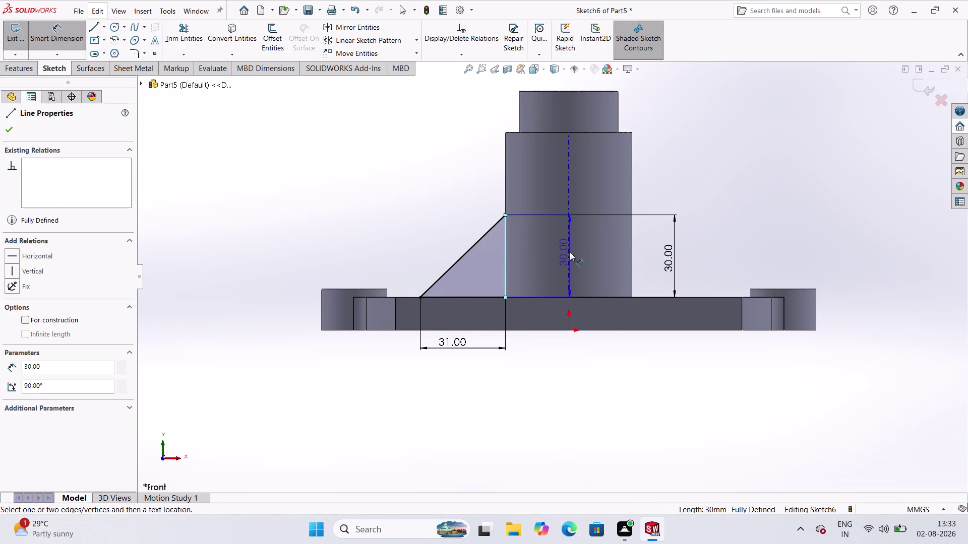
click(570, 333)
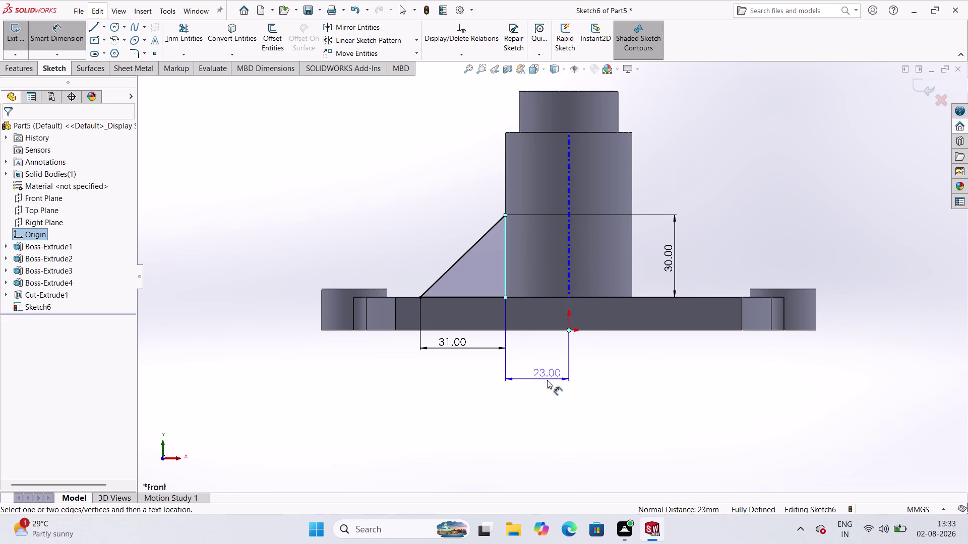
click(543, 375)
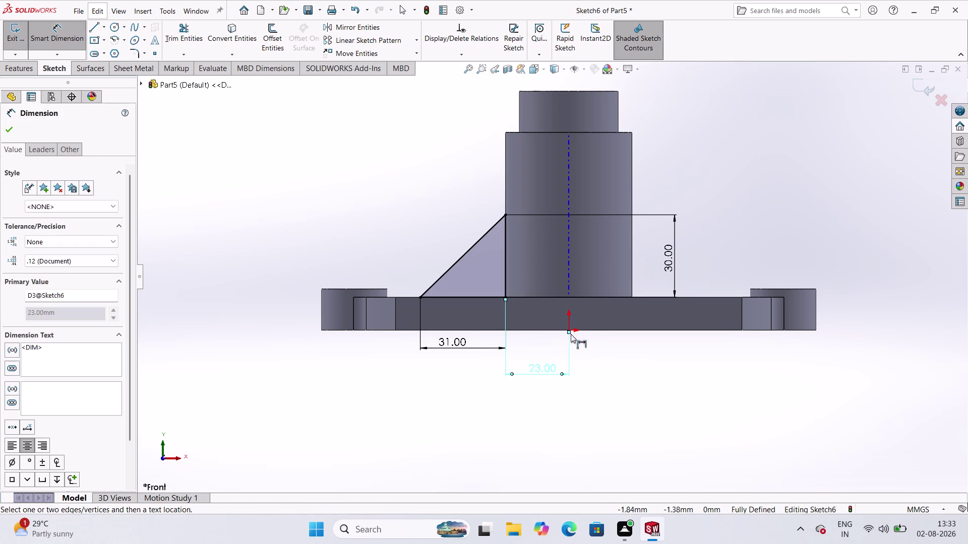
drag(325, 371, 330, 372)
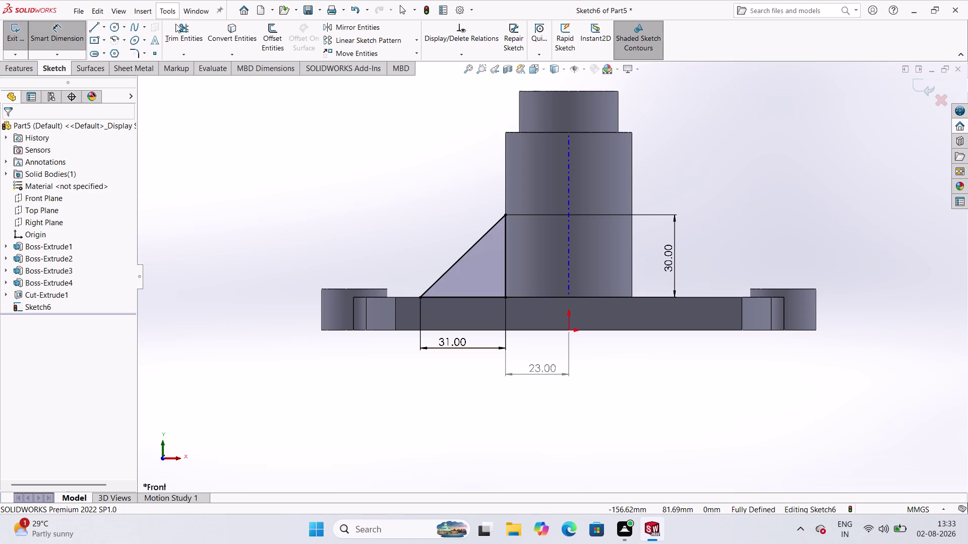
click(75, 38)
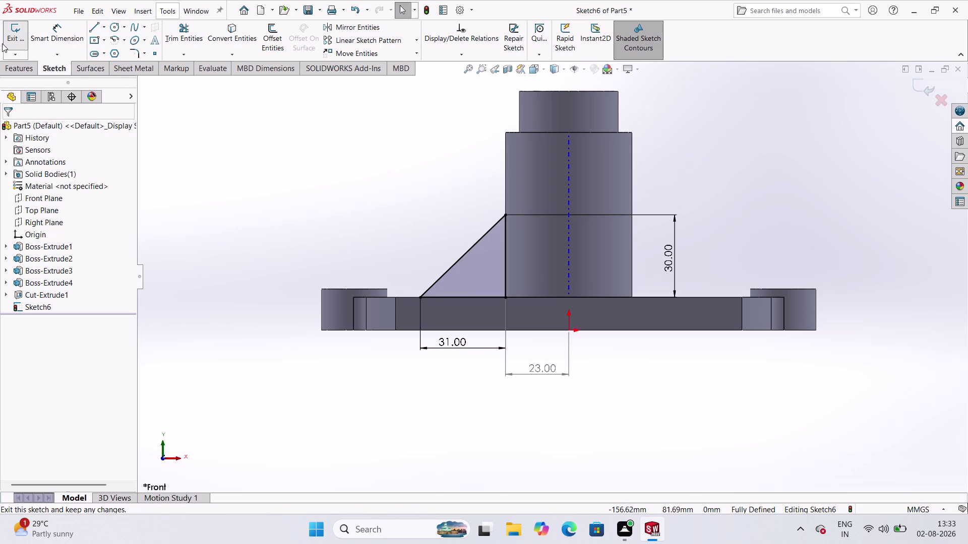
click(15, 32)
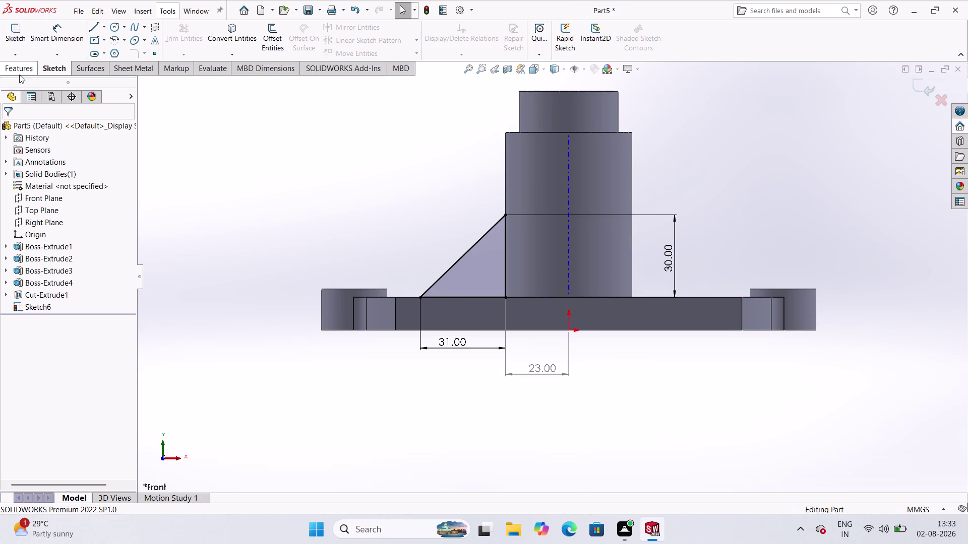
click(24, 73)
click(32, 36)
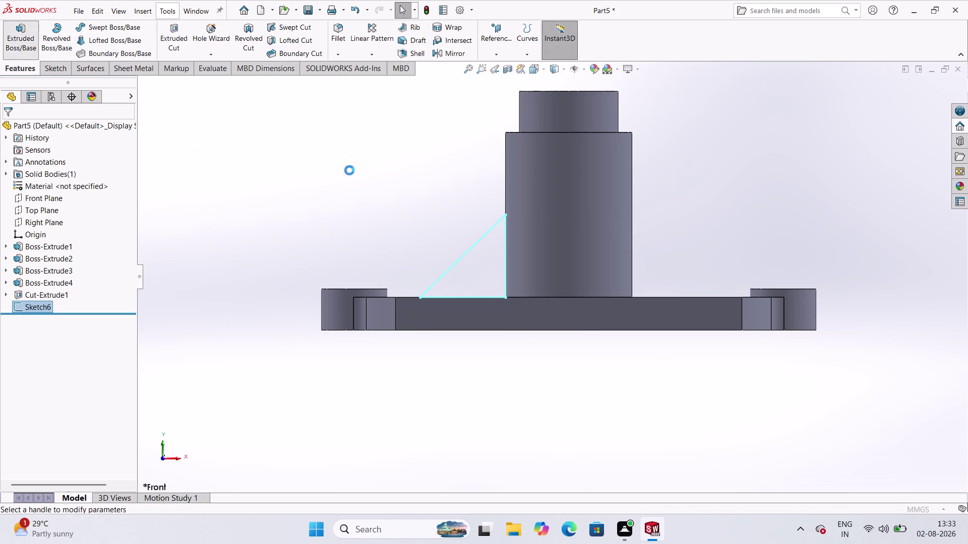
scroll(up, 3)
middle_drag(460, 174, 440, 275)
scroll(down, 3)
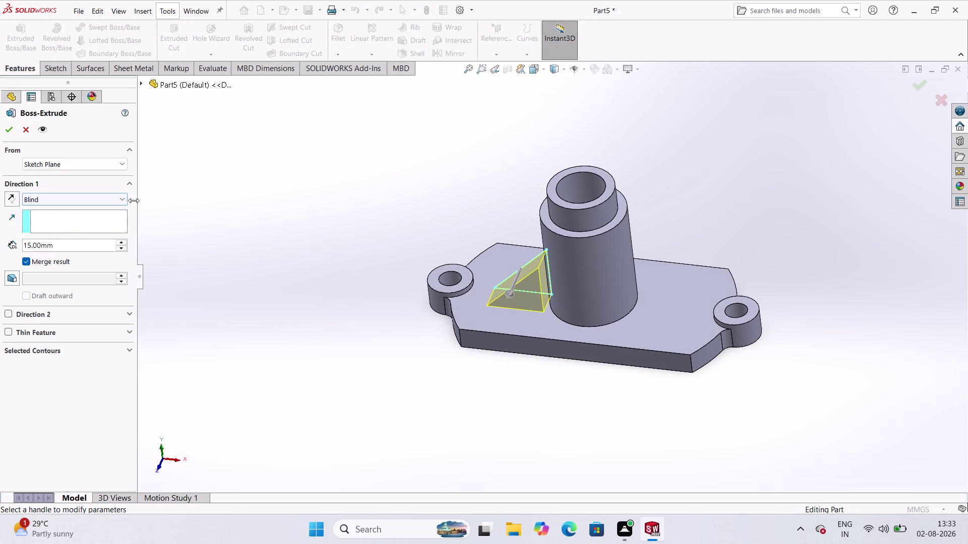
click(120, 199)
click(65, 263)
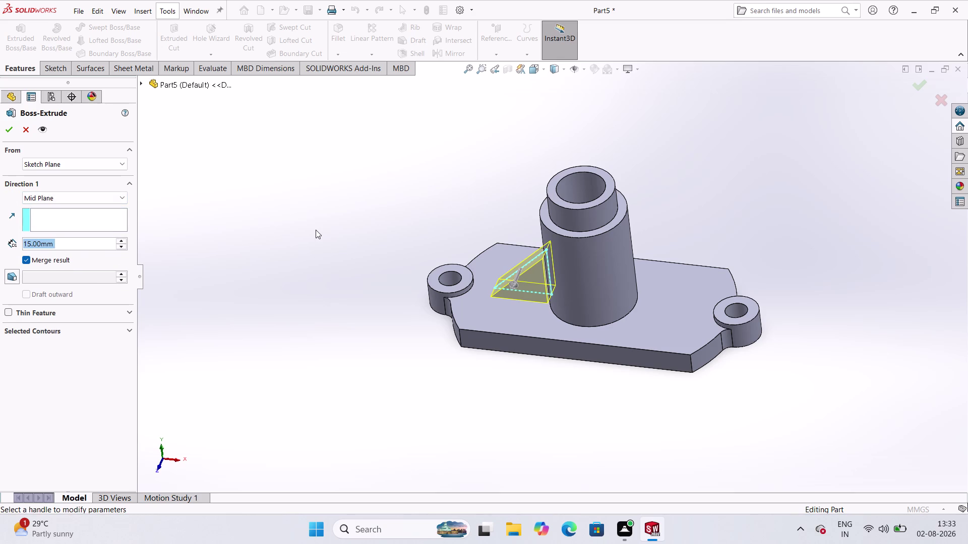
text(10)
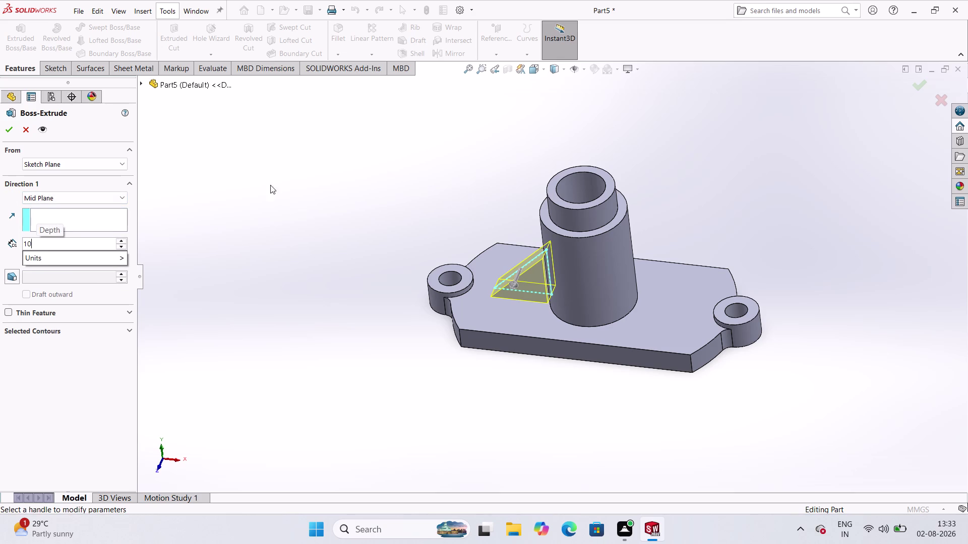
click(3, 129)
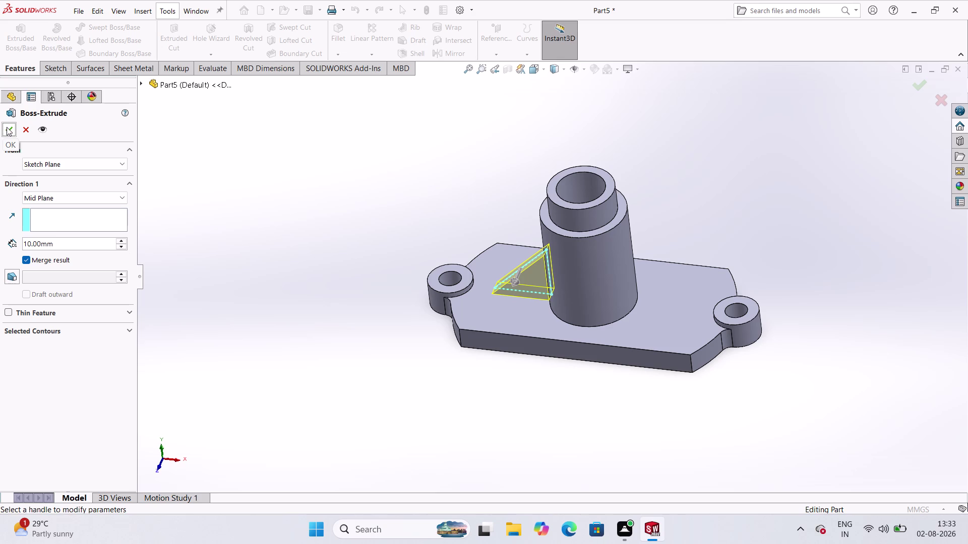
click(8, 126)
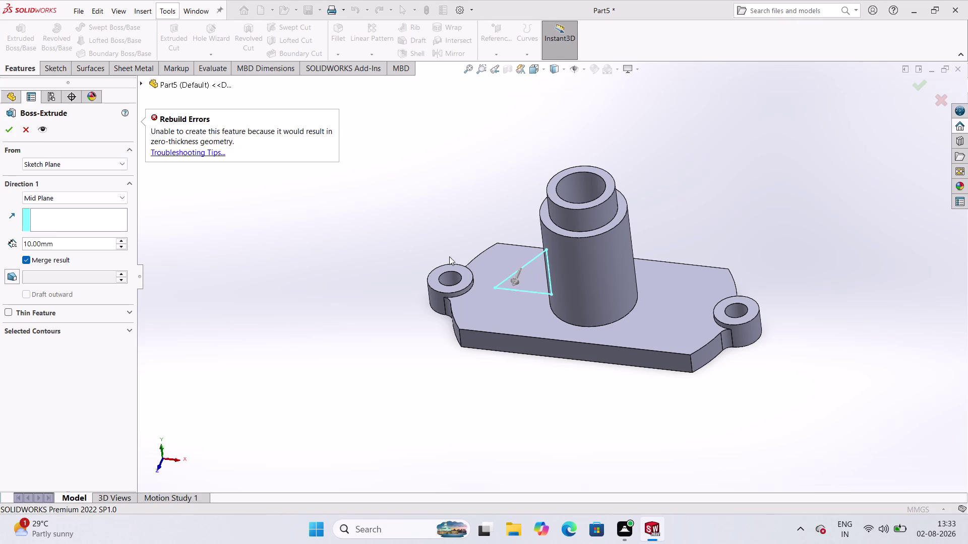
click(253, 225)
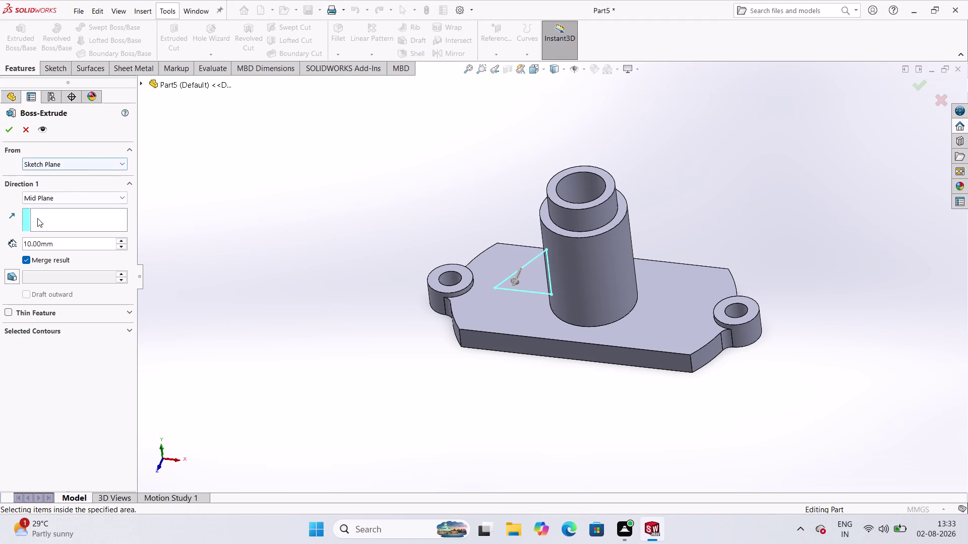
key(Escape)
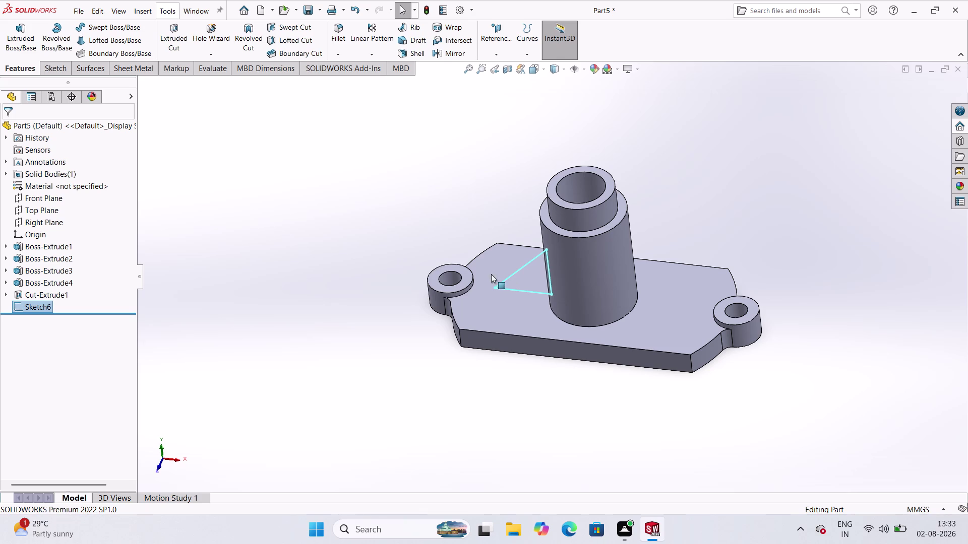
Extrude the triangular web sketch 10 mm with a Mid Plane end condition.
click(34, 38)
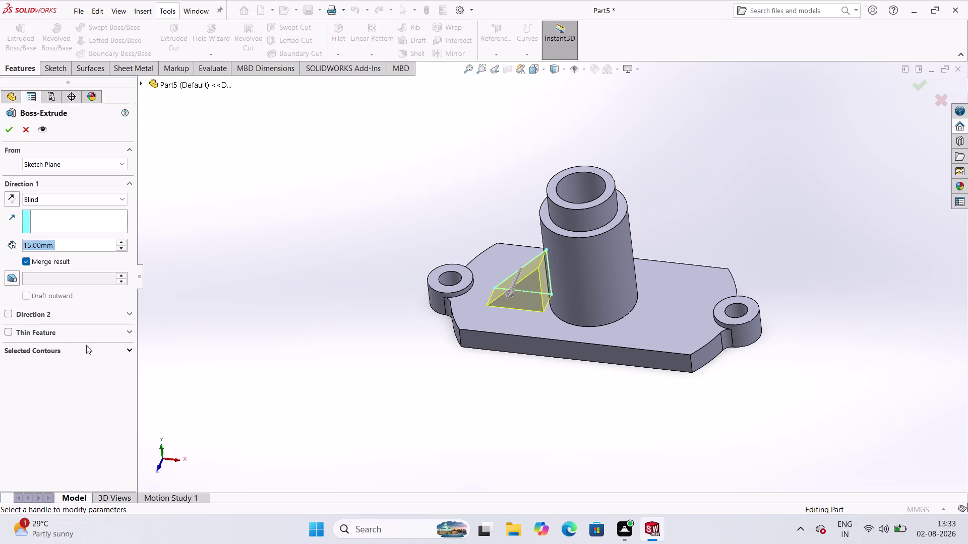
text(1)
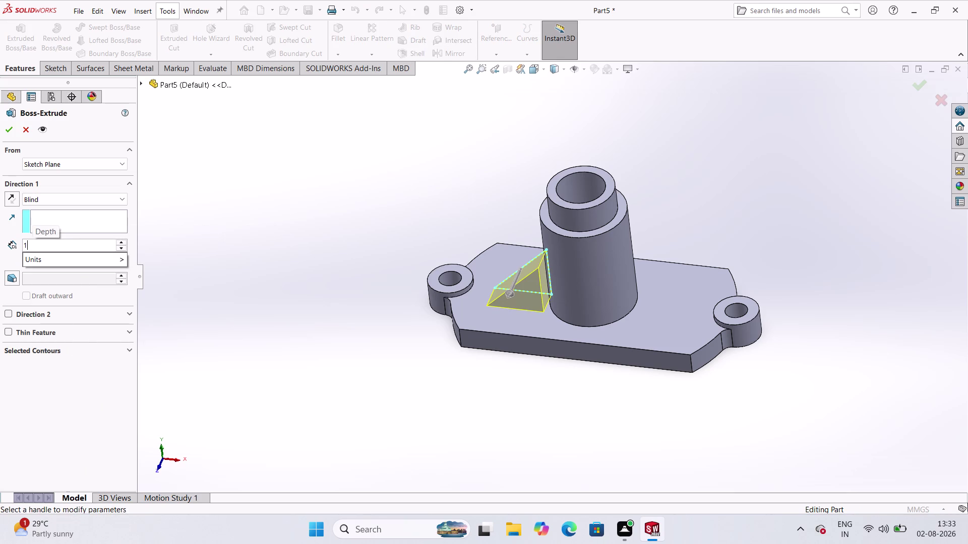
text(0)
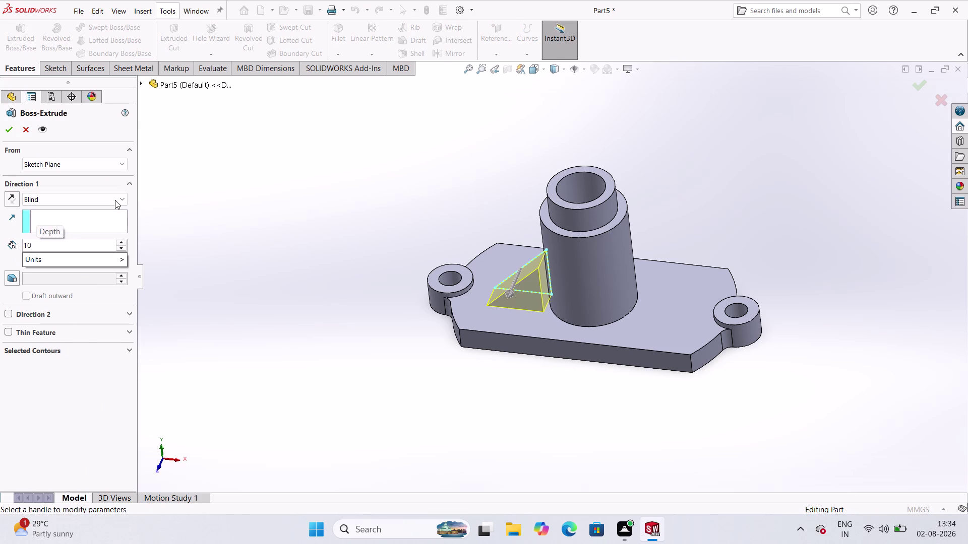
click(122, 199)
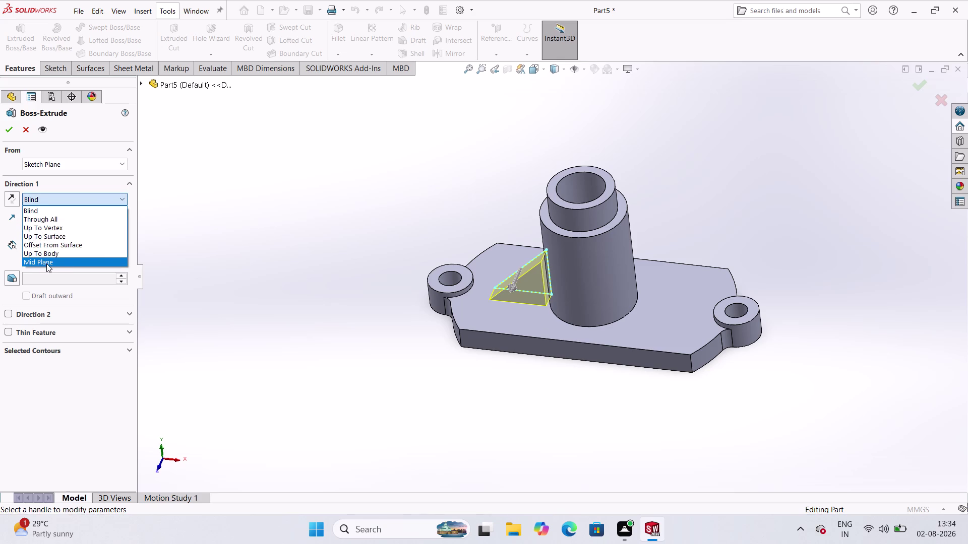
click(47, 264)
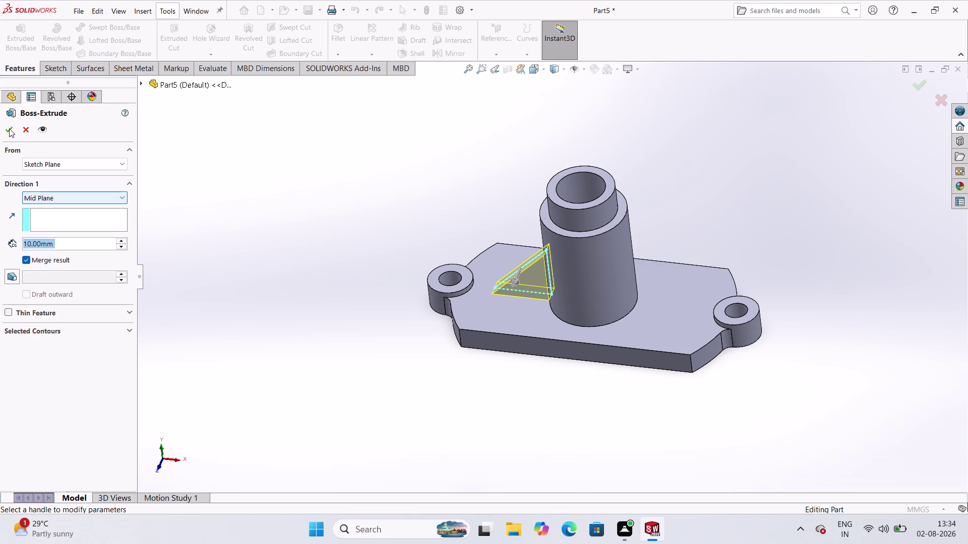
click(10, 129)
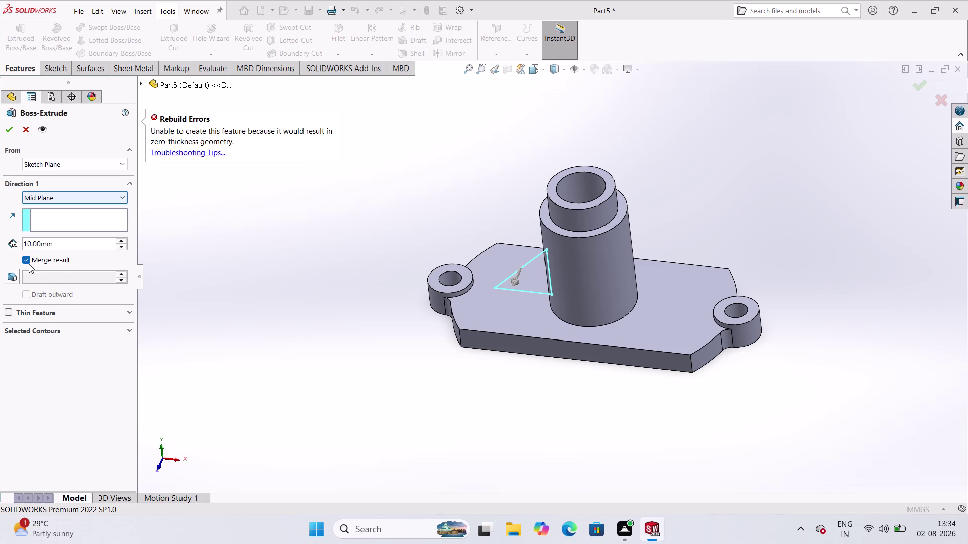
Inspect the web, then clear Merge result so it stays a separate body.
scroll(up, 3)
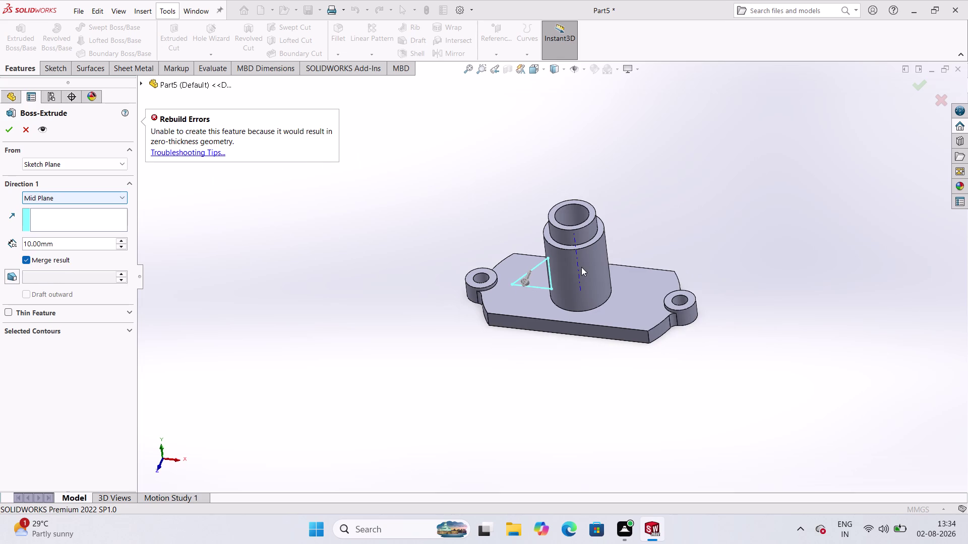
scroll(down, 3)
scroll(down, 3)
middle_drag(655, 328, 692, 295)
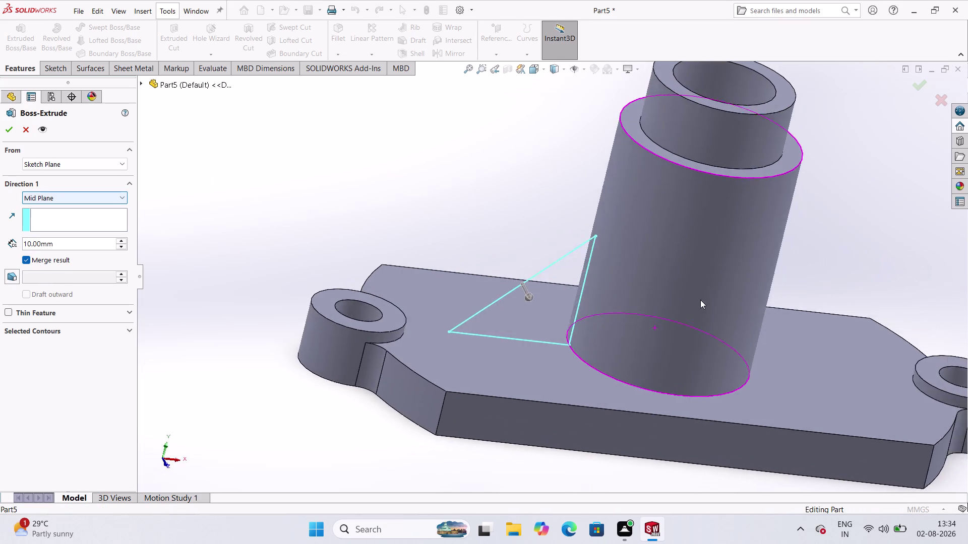
middle_drag(692, 295, 693, 295)
middle_drag(699, 298, 723, 352)
scroll(up, 3)
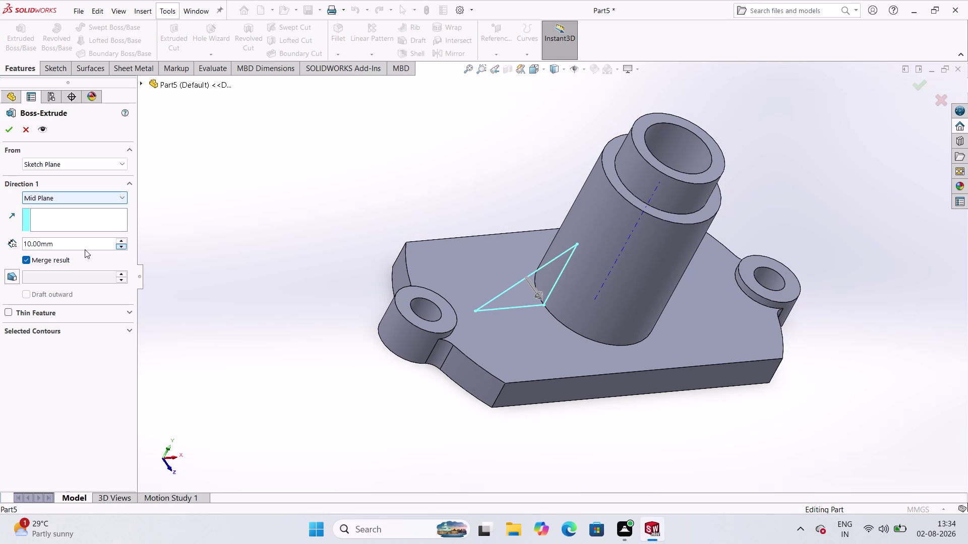
click(22, 257)
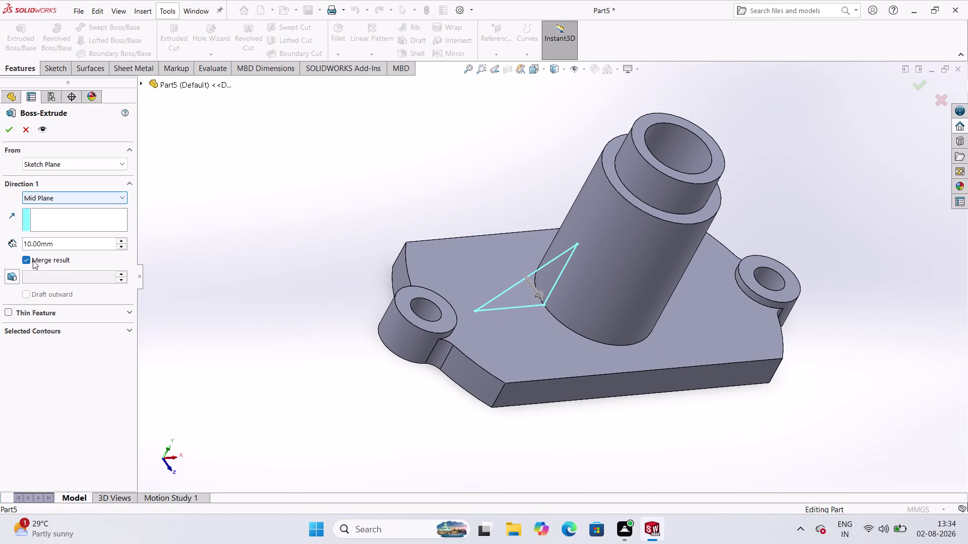
click(26, 260)
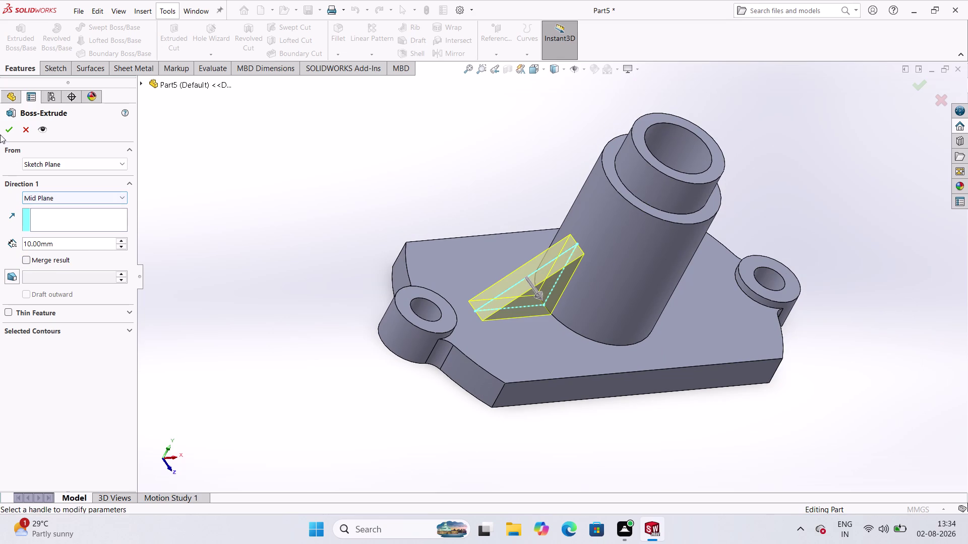
click(4, 131)
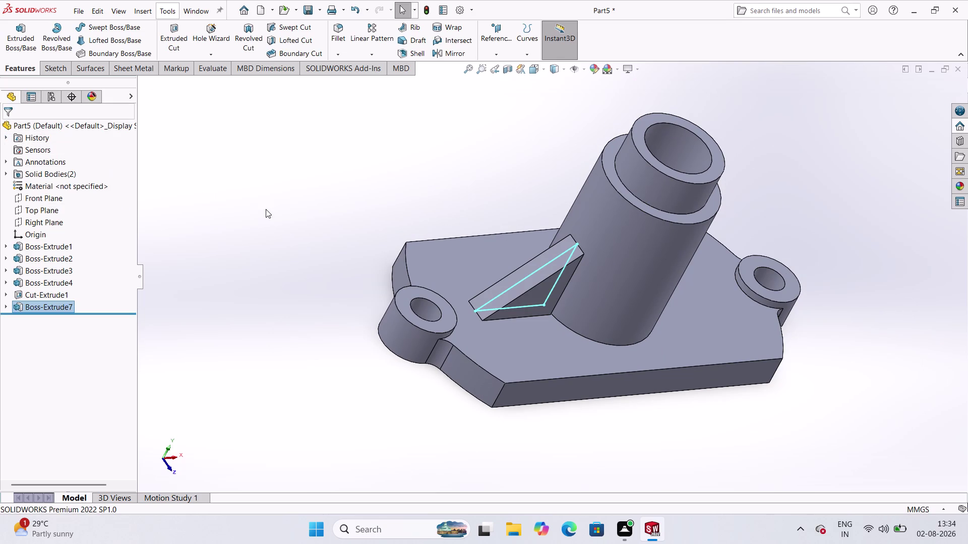
click(229, 207)
scroll(up, 3)
middle_drag(664, 272, 661, 271)
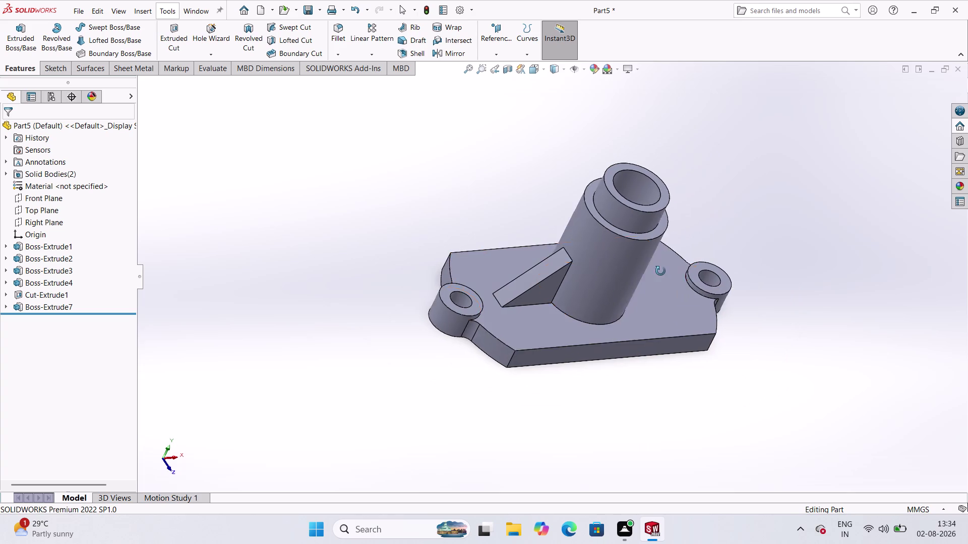
middle_drag(660, 271, 623, 139)
scroll(up, 3)
scroll(down, 3)
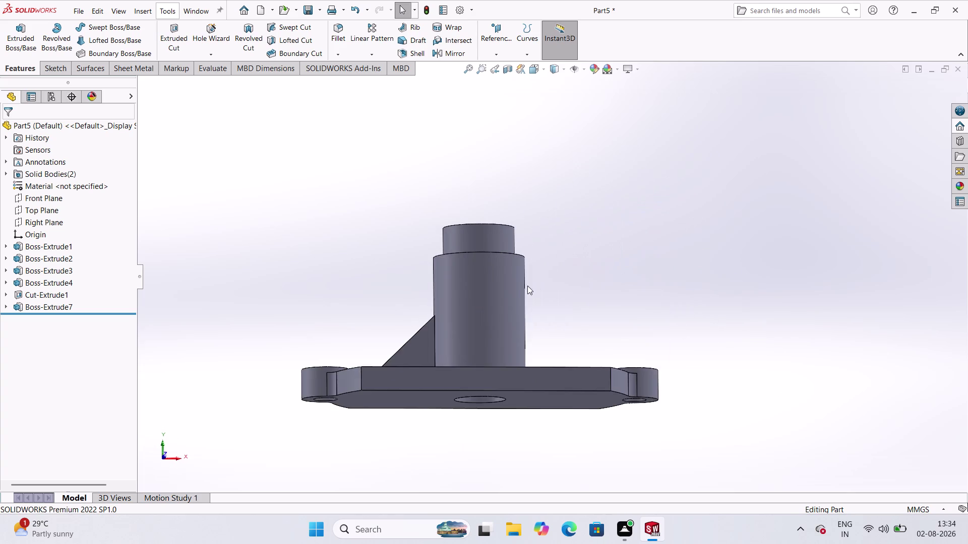
scroll(up, 3)
scroll(down, 3)
scroll(down, 3)
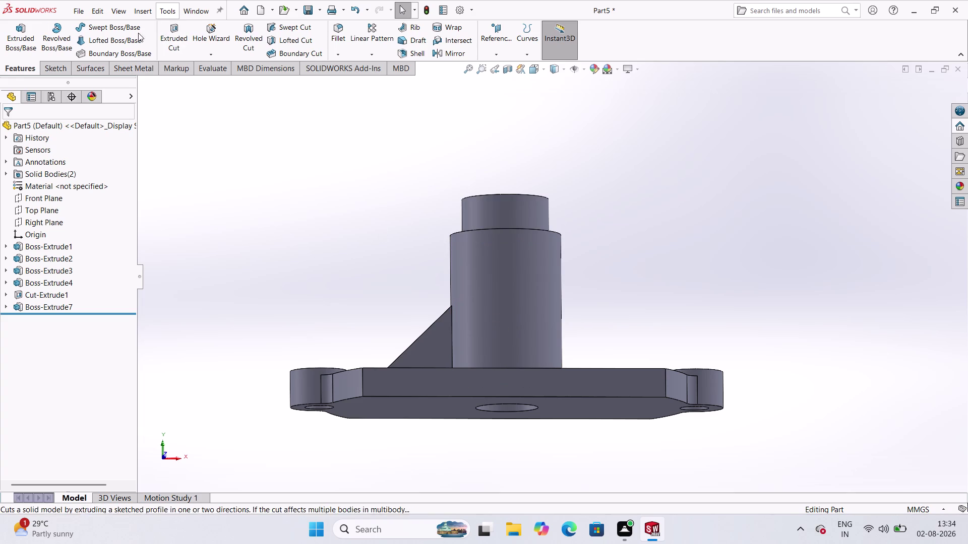
click(52, 197)
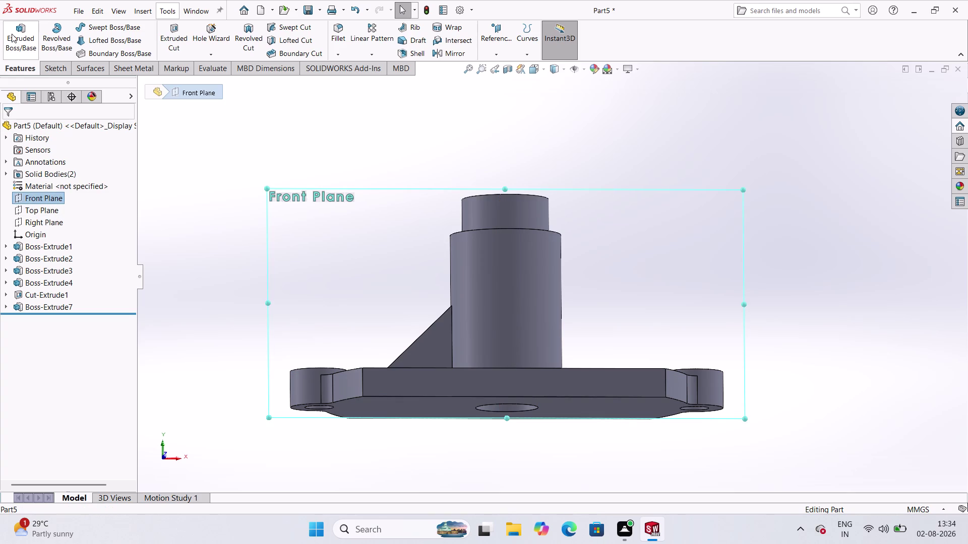
click(54, 72)
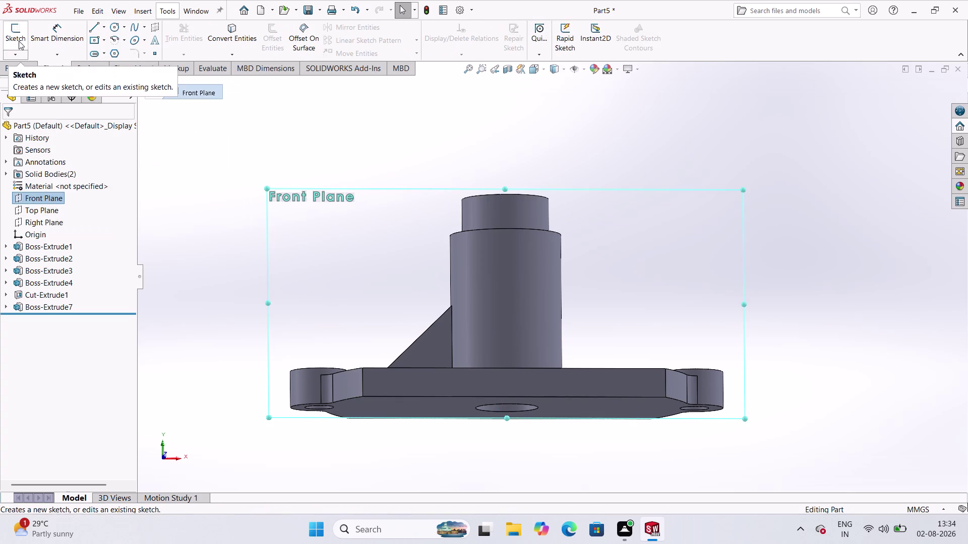
click(18, 41)
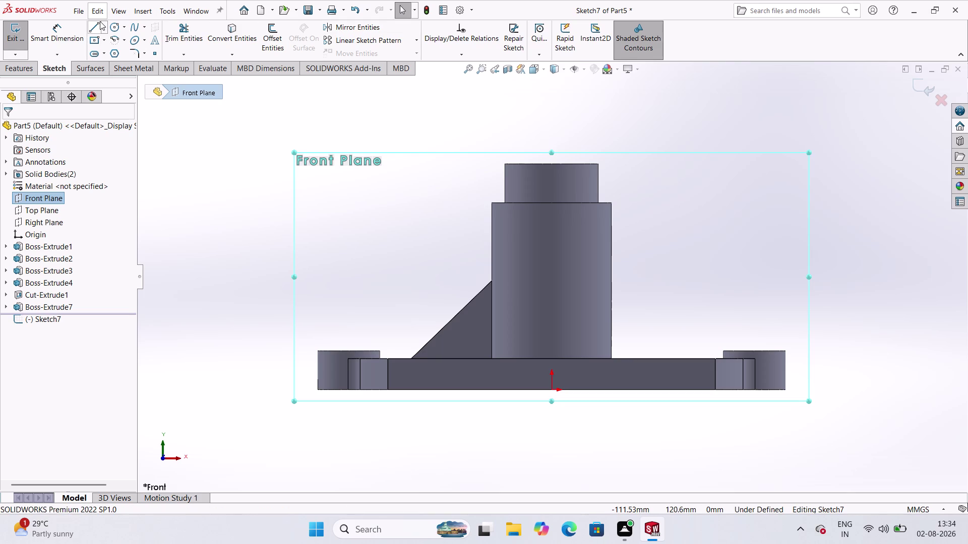
click(359, 28)
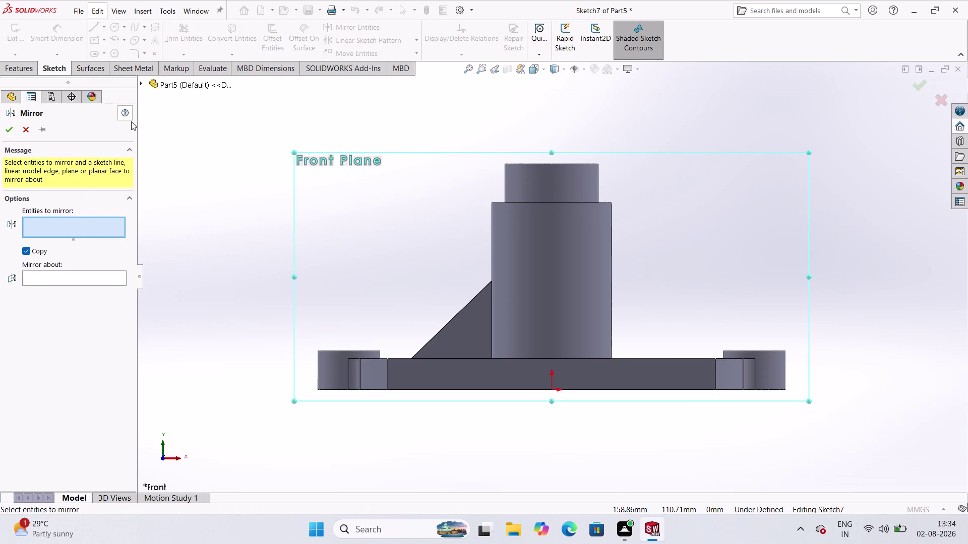
click(154, 84)
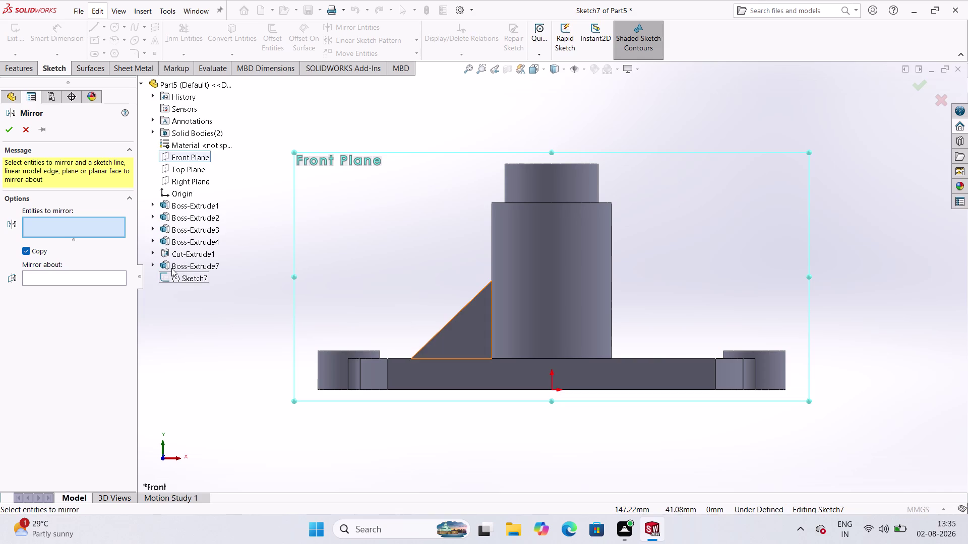
click(177, 261)
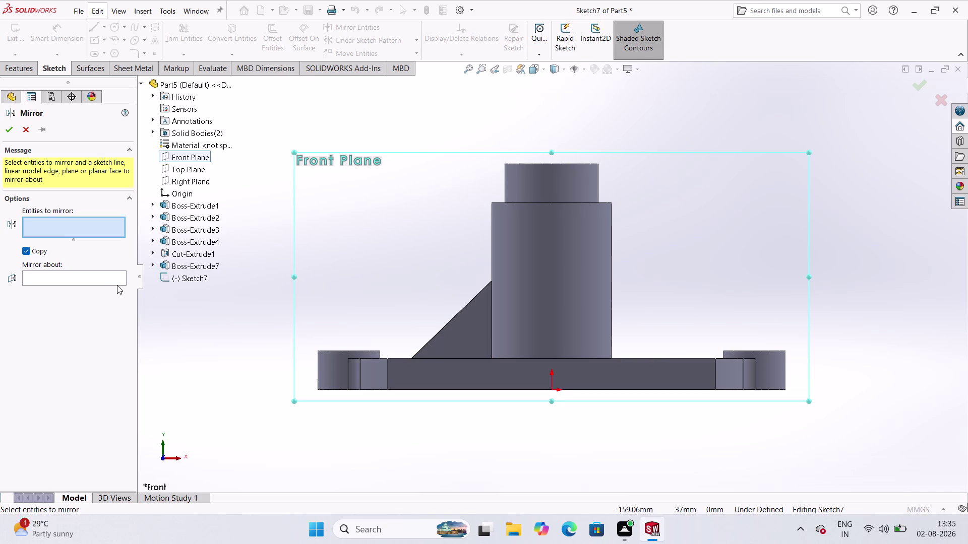
click(183, 262)
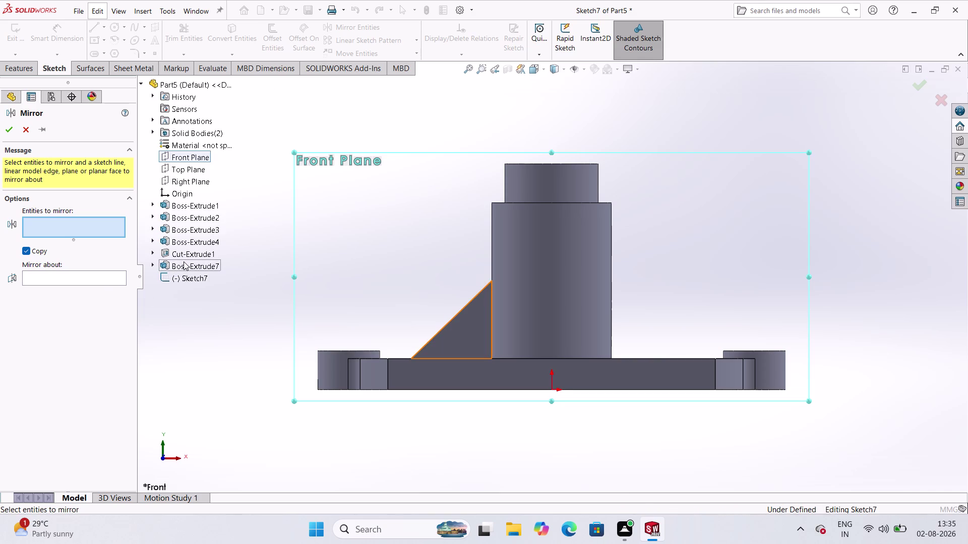
double_click(183, 261)
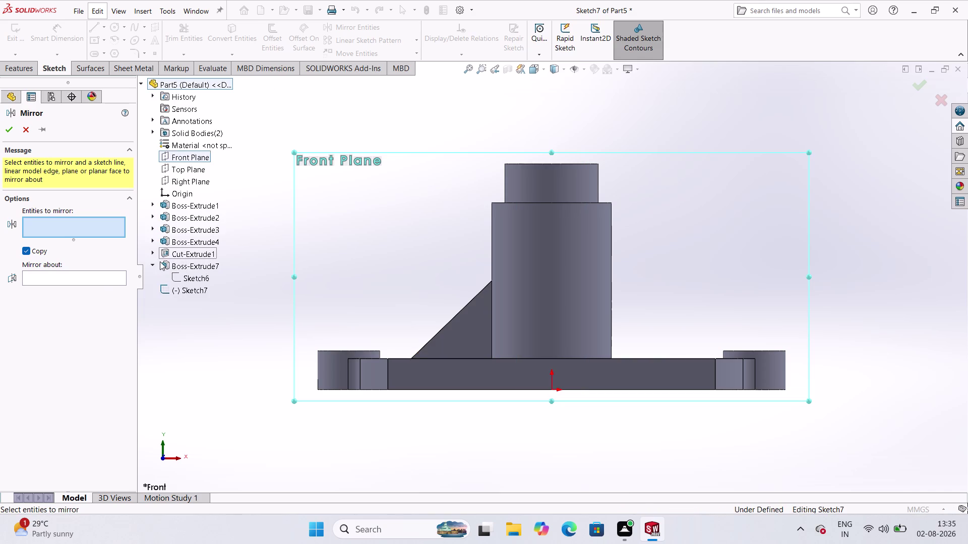
click(163, 262)
click(182, 272)
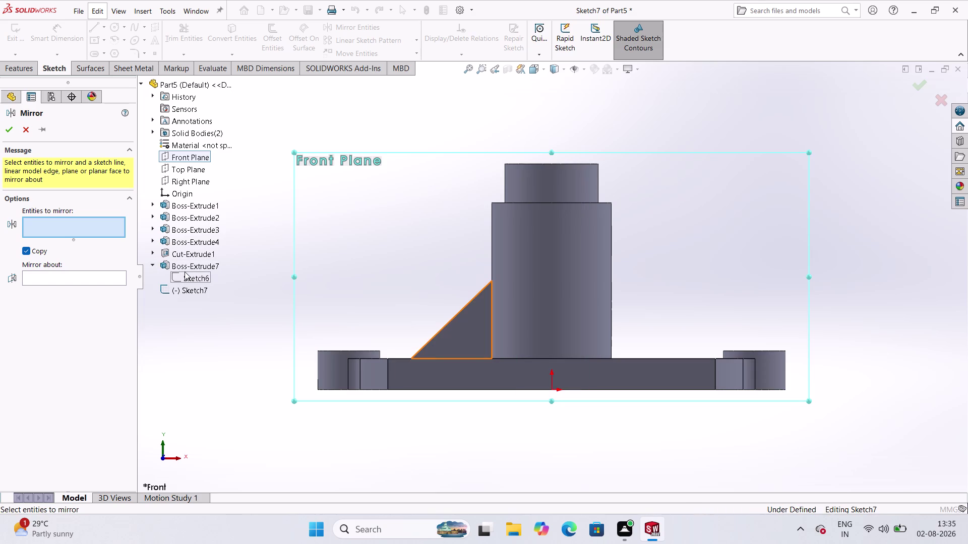
key(Escape)
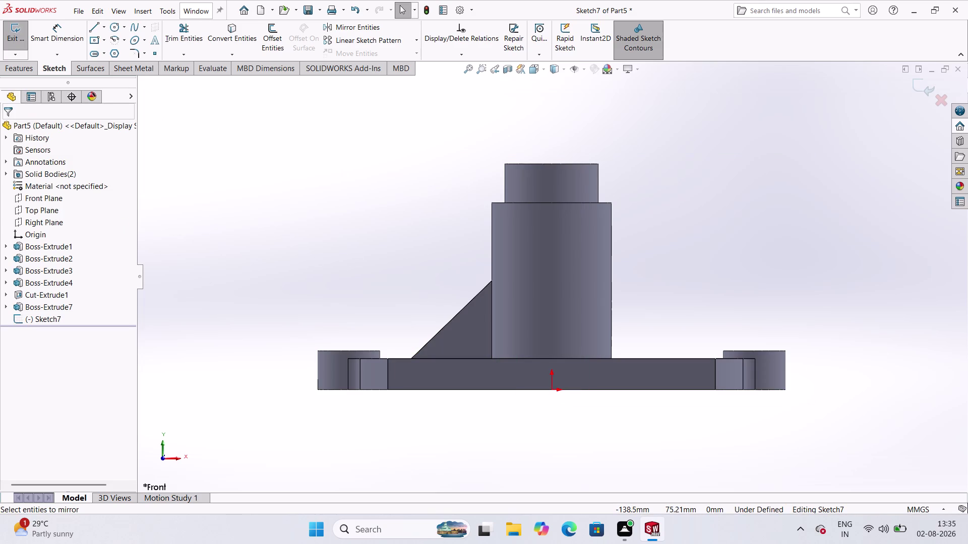
scroll(down, 3)
middle_drag(267, 125, 297, 161)
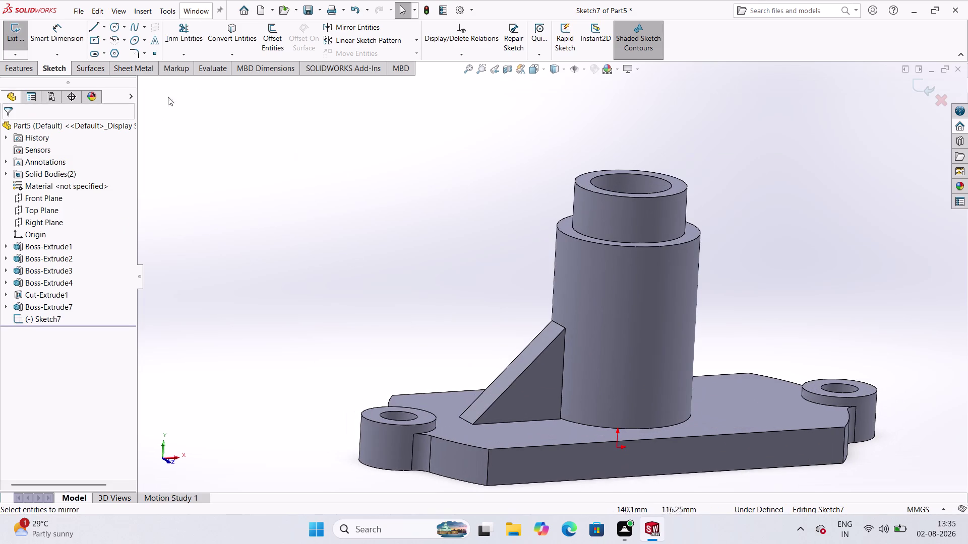
click(27, 70)
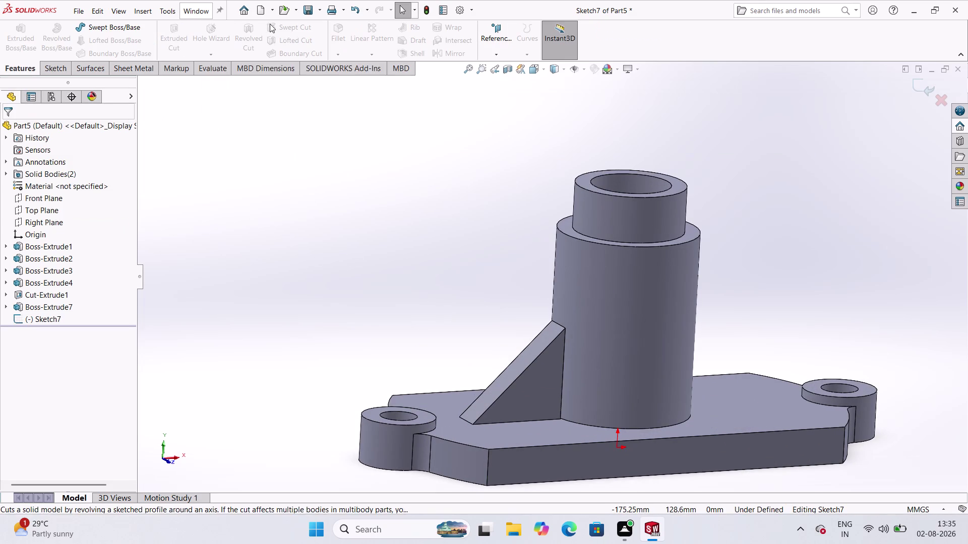
click(276, 157)
click(47, 70)
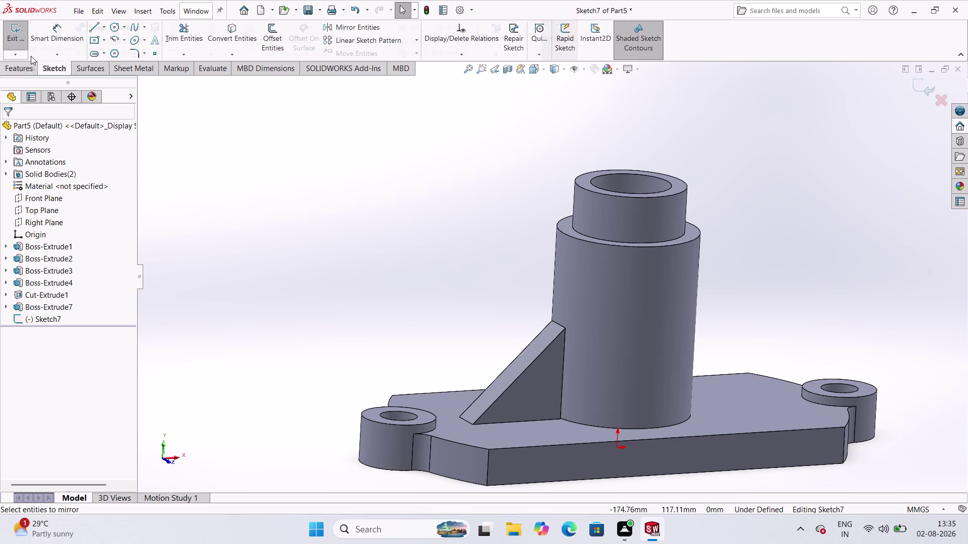
click(11, 37)
click(4, 71)
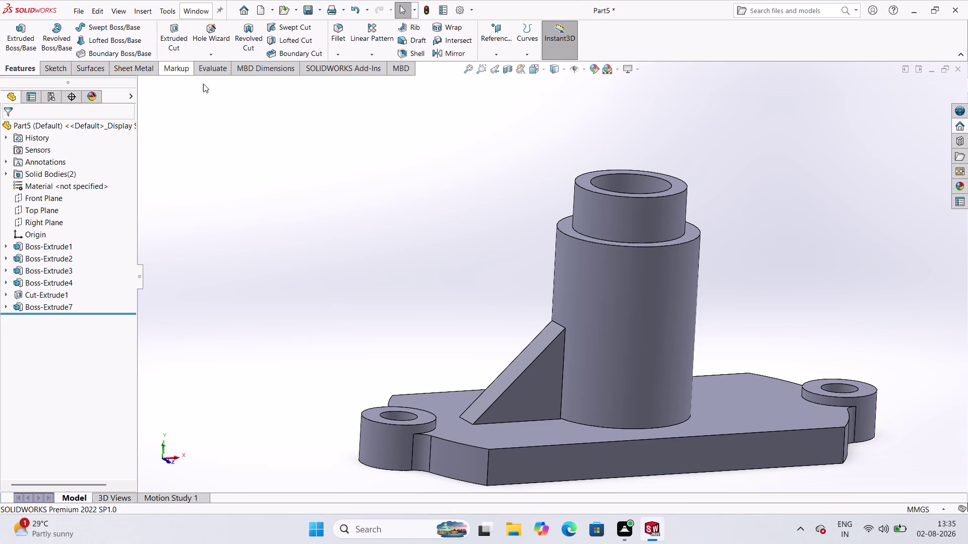
click(451, 55)
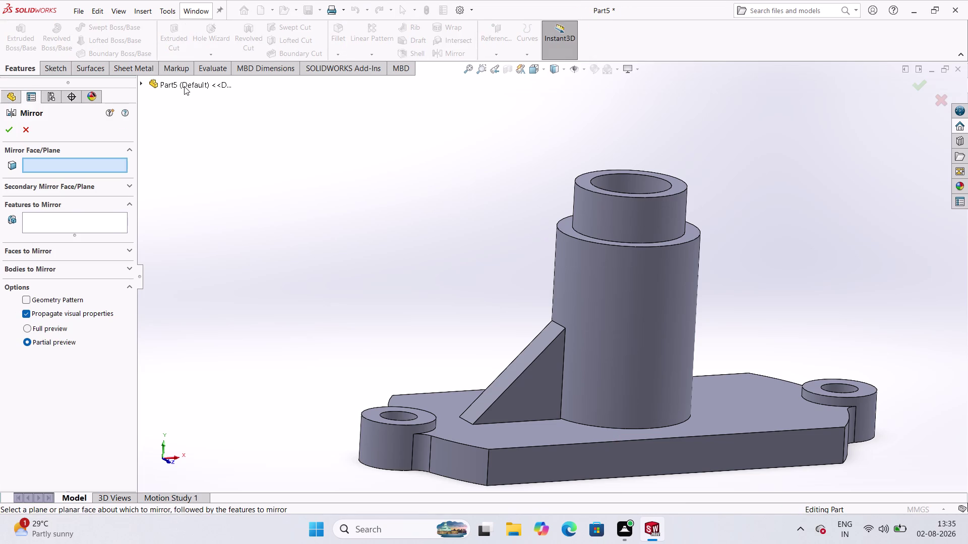
click(79, 211)
click(67, 220)
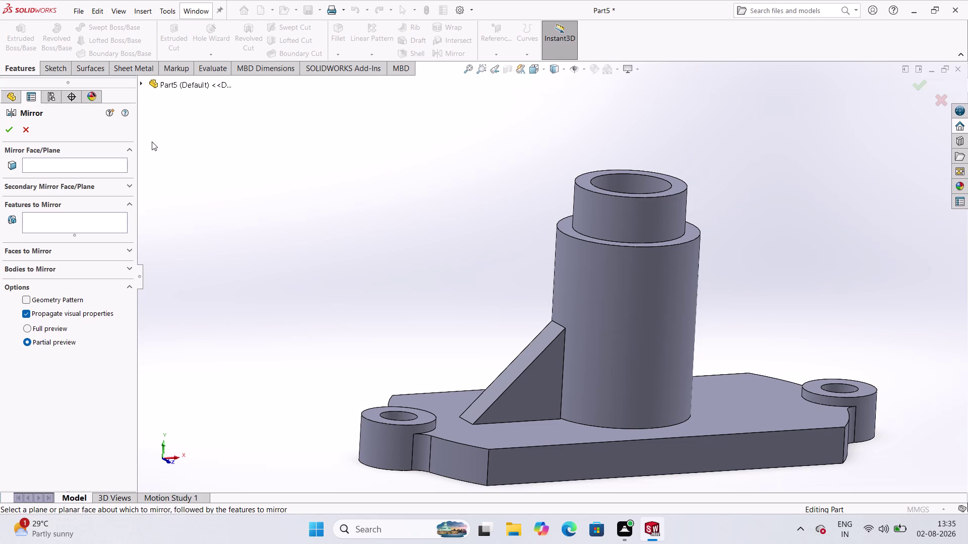
click(174, 84)
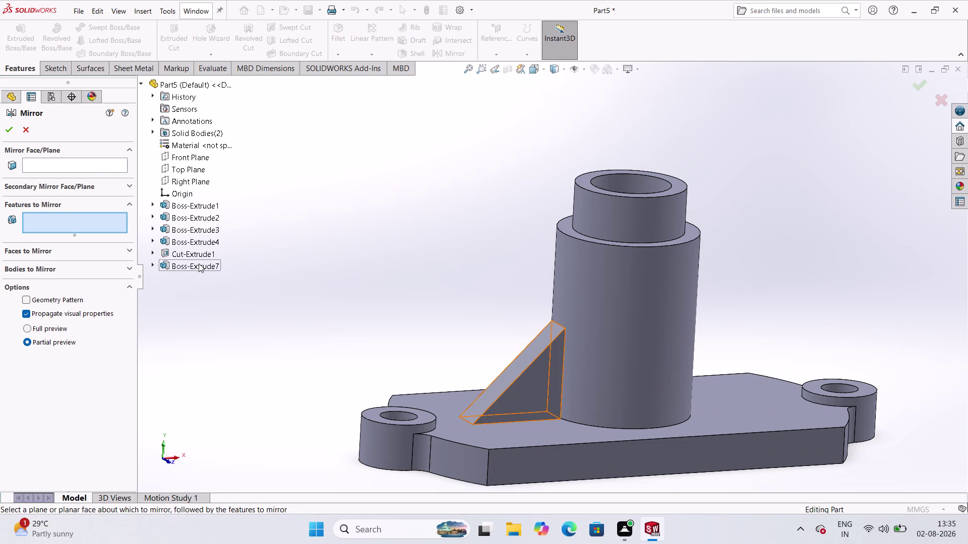
click(198, 264)
click(92, 166)
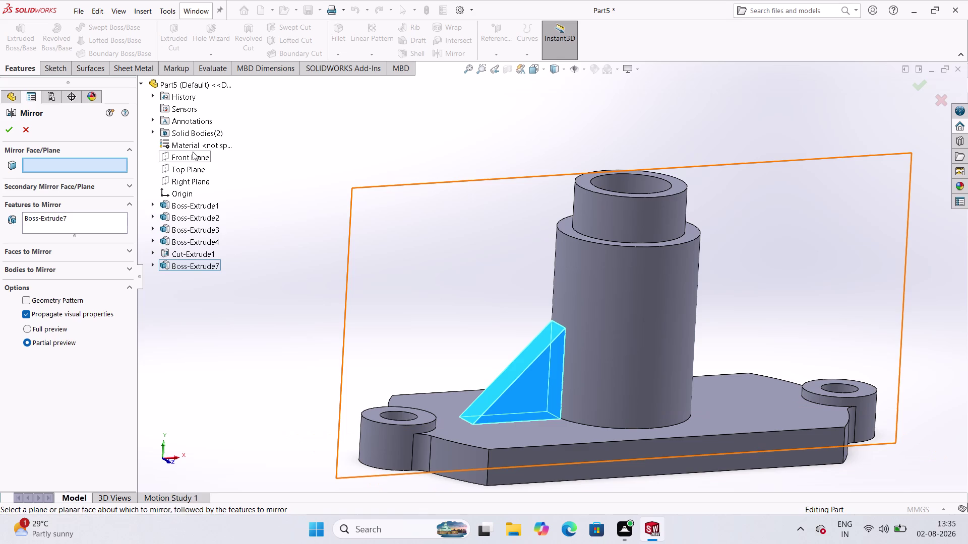
click(196, 185)
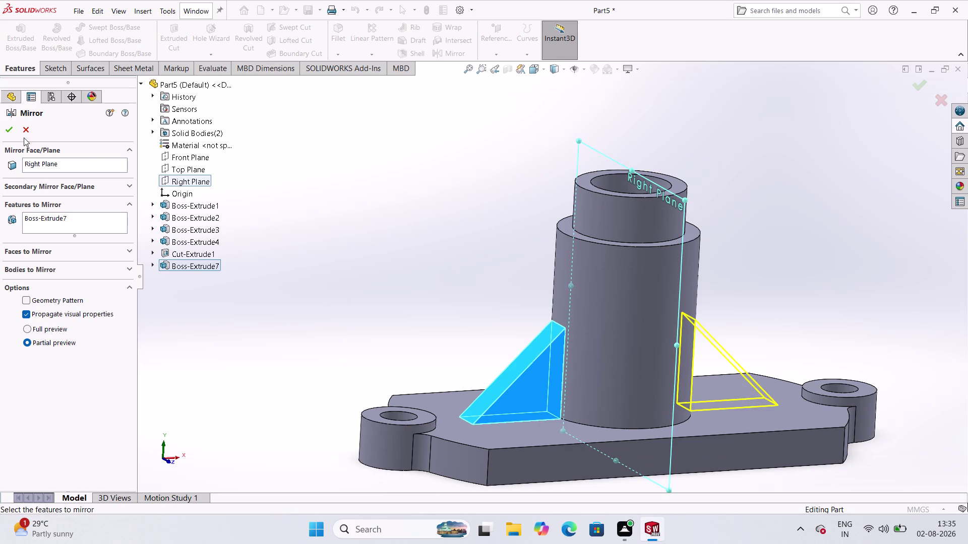
click(8, 133)
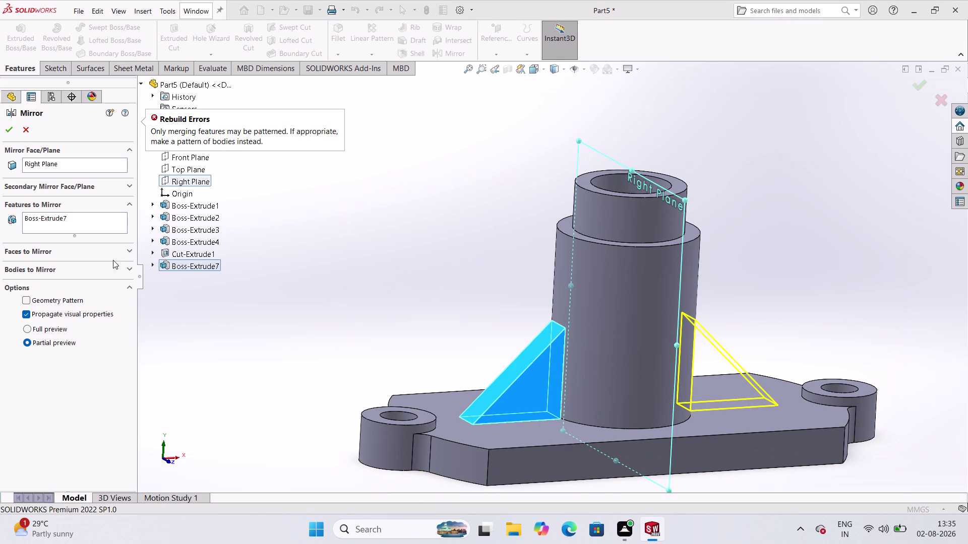
middle_drag(457, 338, 433, 337)
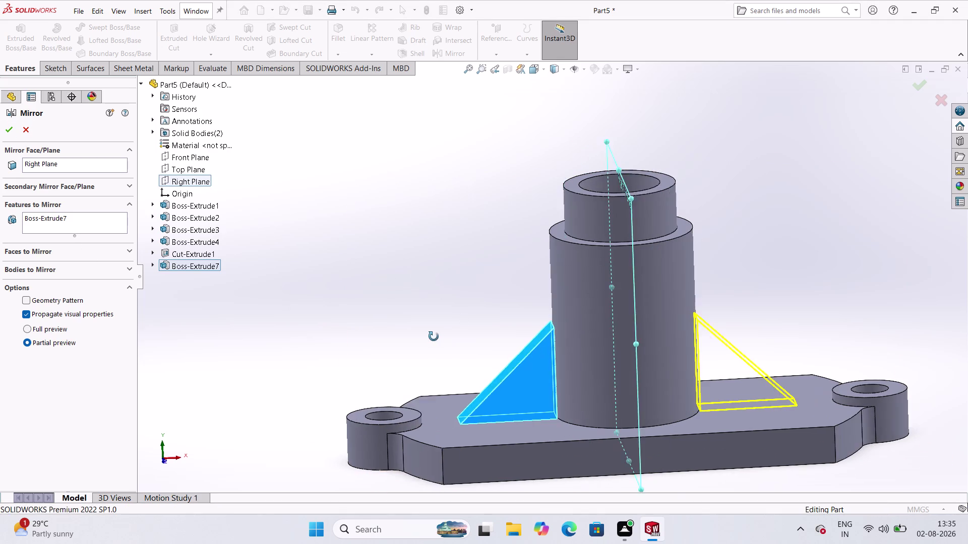
middle_drag(434, 337, 404, 346)
middle_click(403, 345)
middle_click(403, 345)
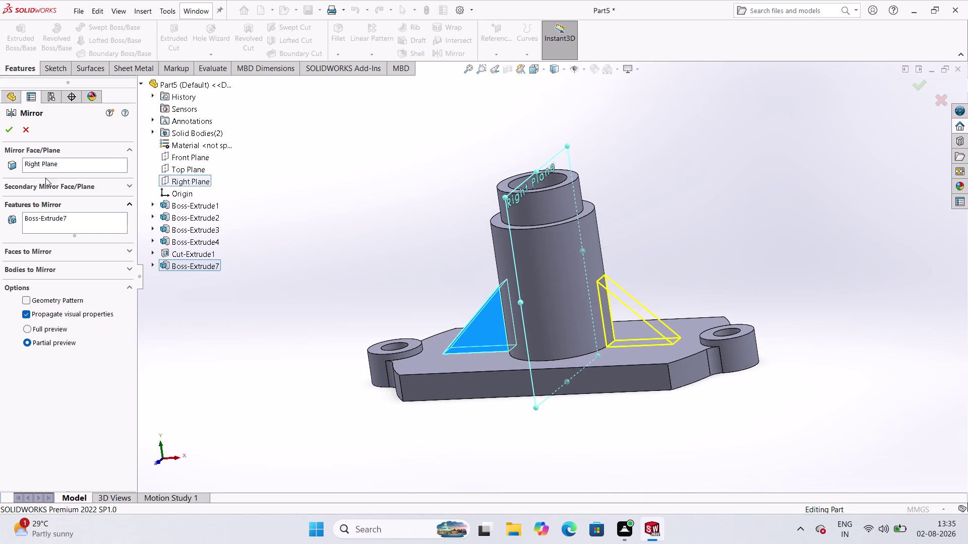
click(4, 129)
double_click(4, 128)
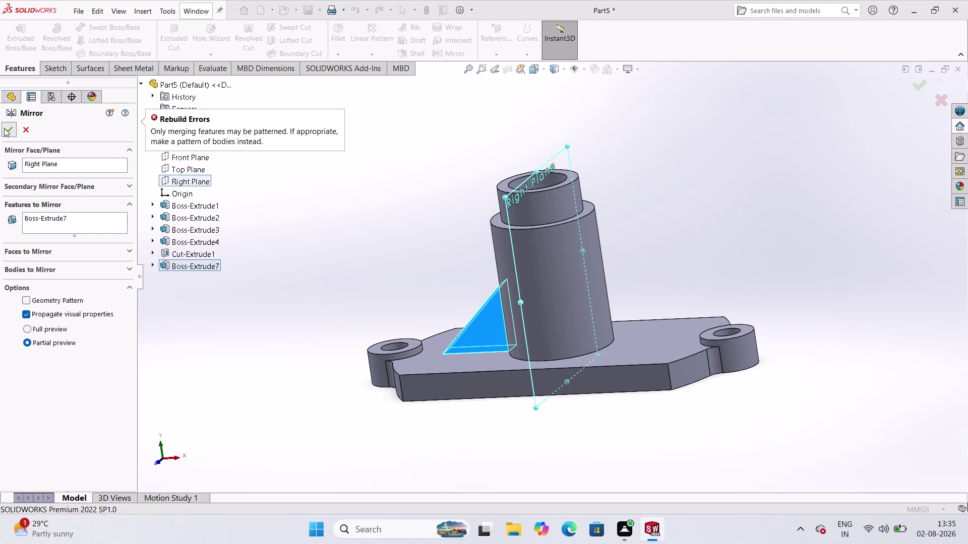
click(332, 246)
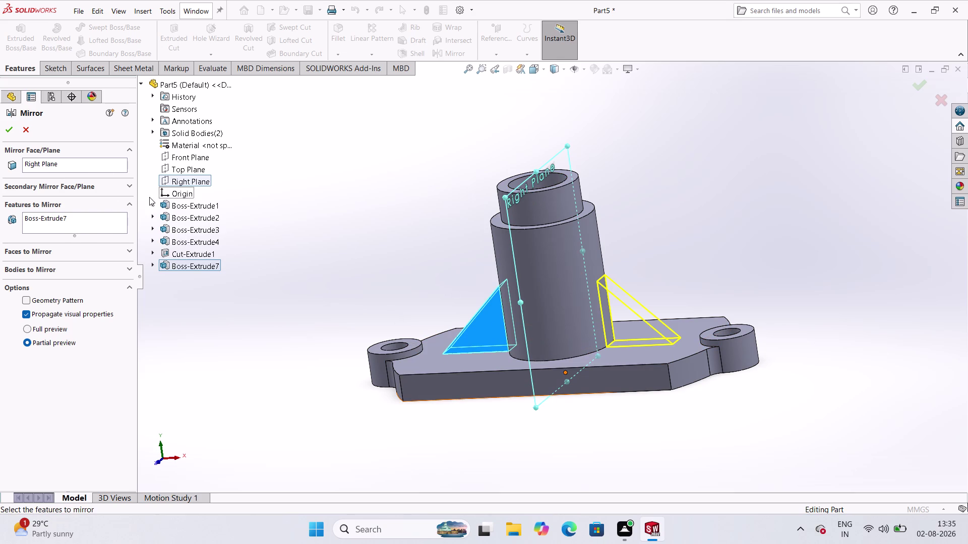
click(14, 132)
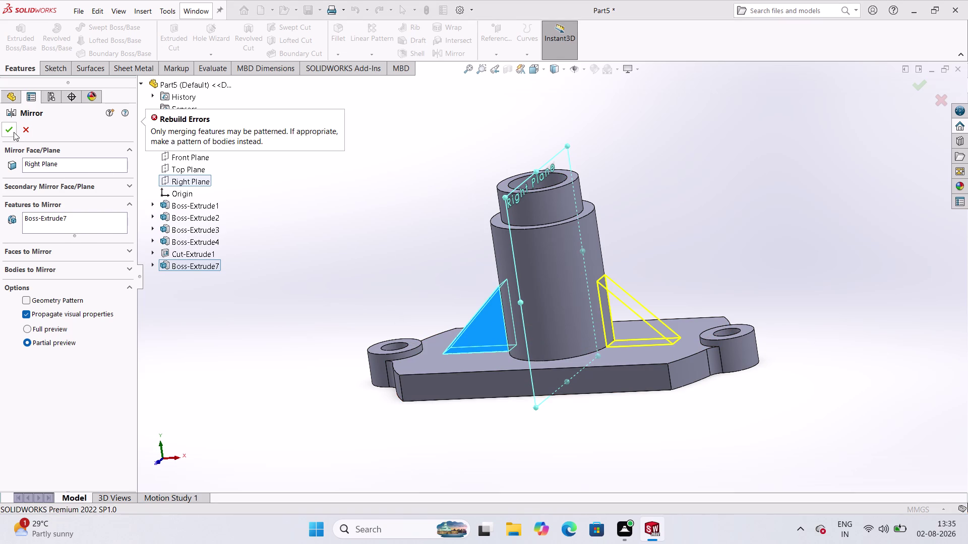
click(385, 243)
key(Escape)
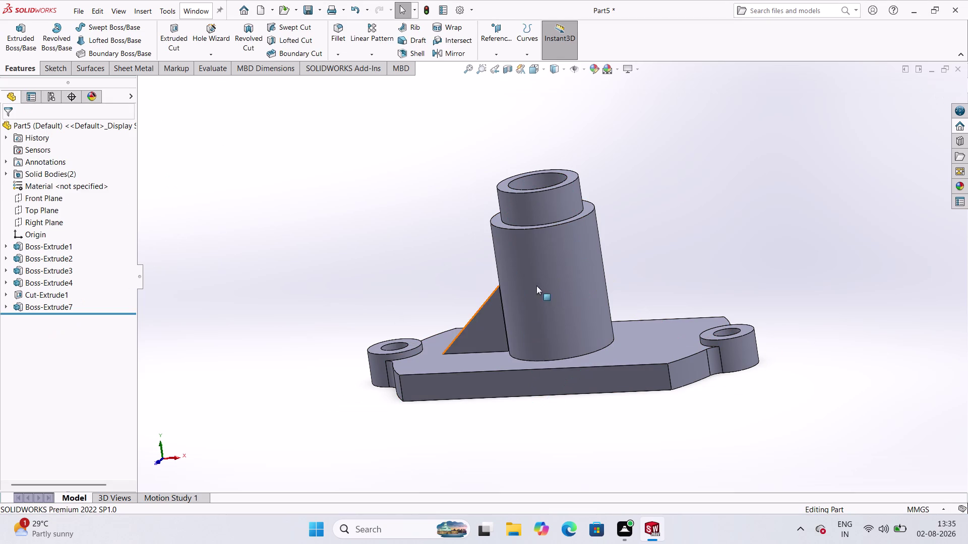
Start a new sketch on the Front Plane.
click(62, 199)
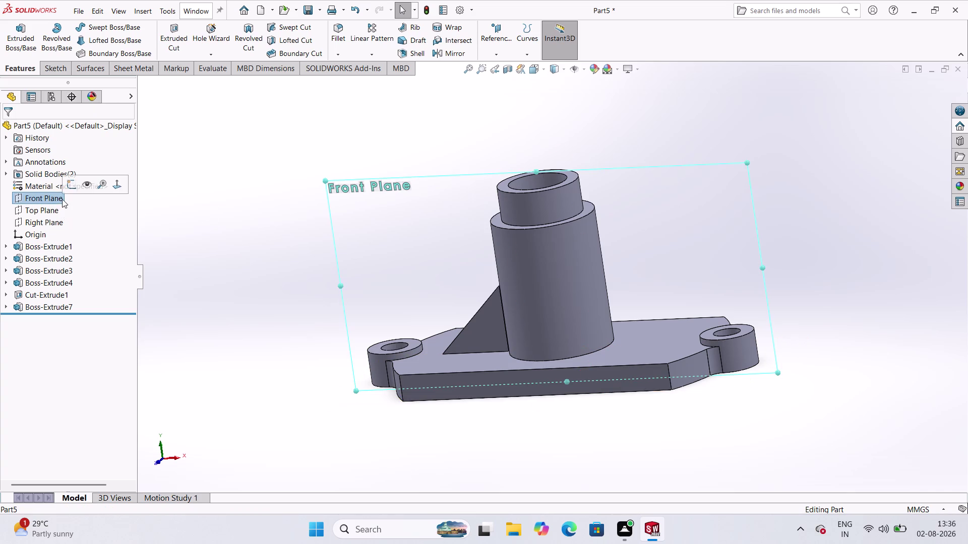
click(55, 70)
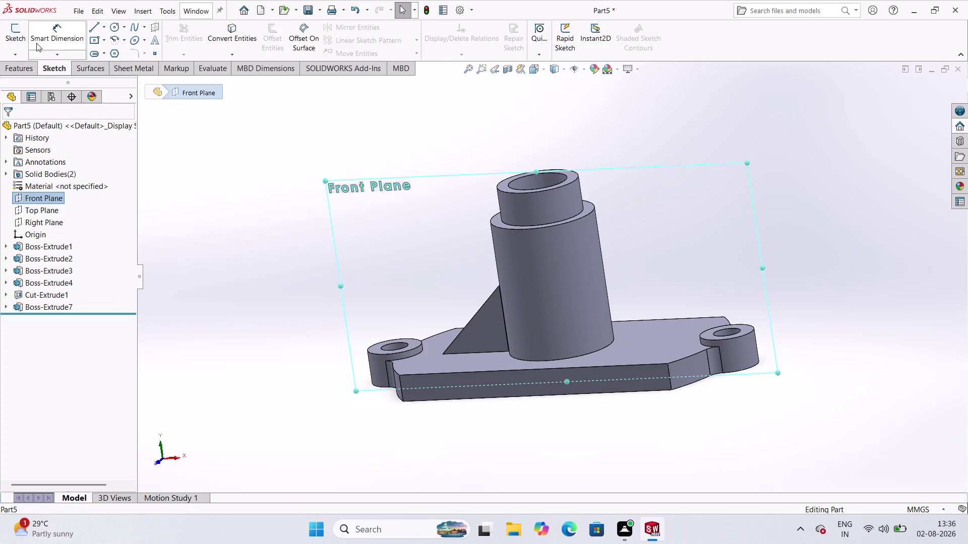
click(15, 35)
scroll(down, 3)
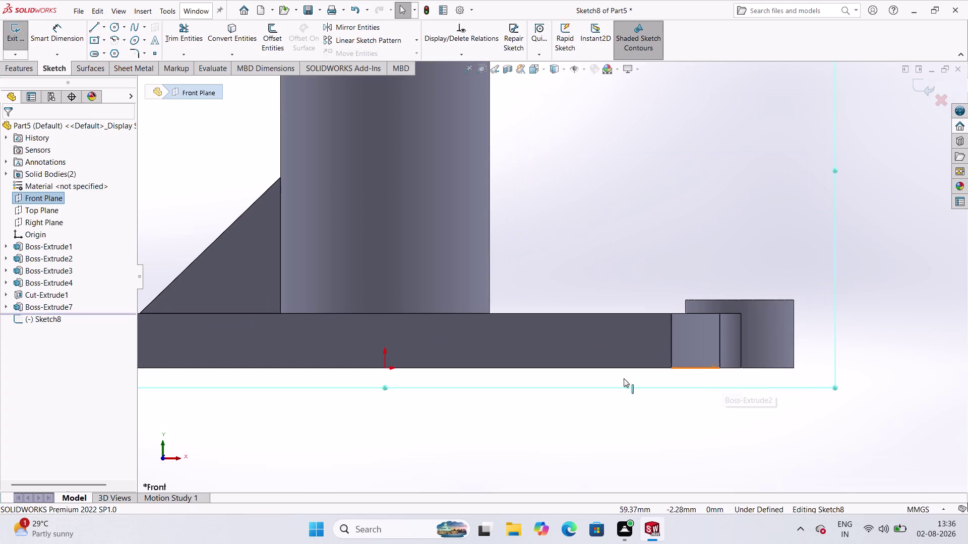
scroll(up, 3)
scroll(down, 3)
scroll(up, 3)
scroll(down, 3)
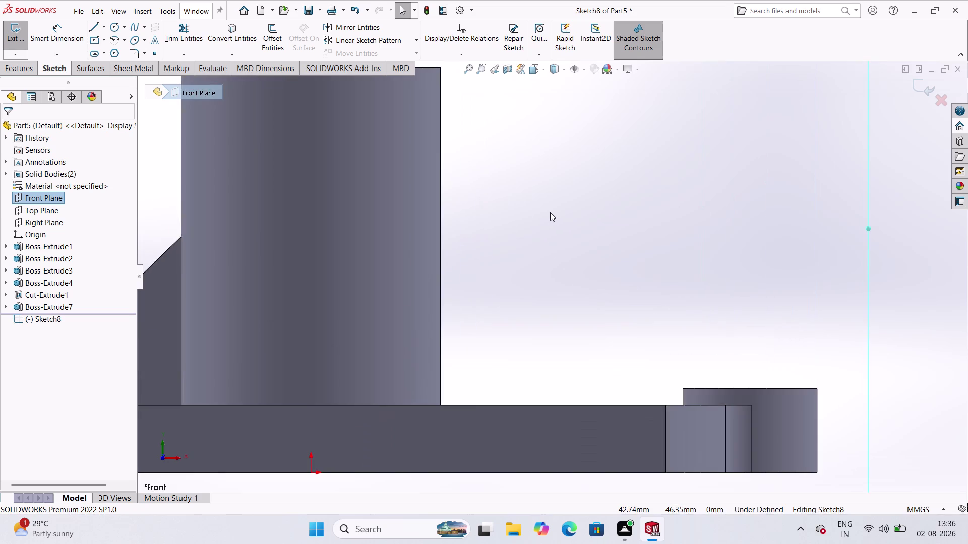
scroll(up, 3)
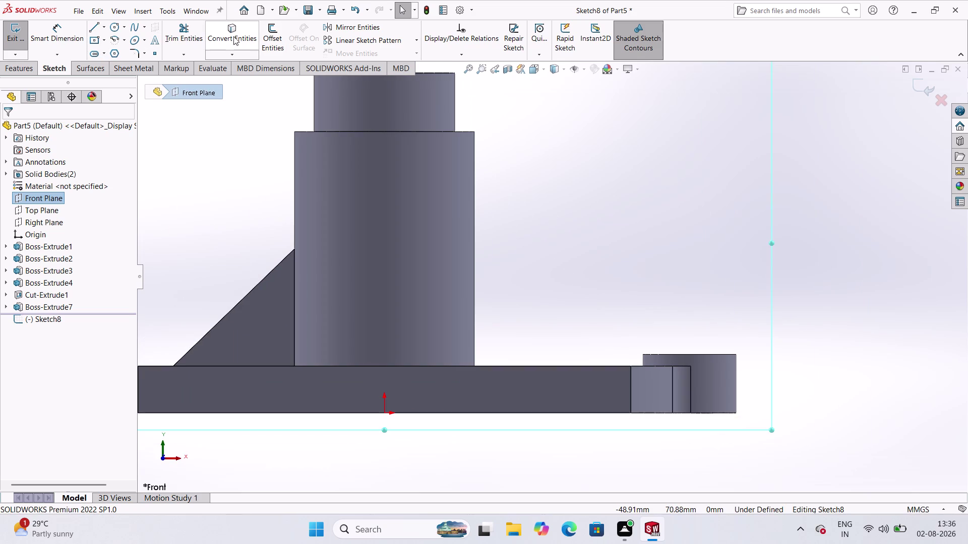
Convert the base plate's top edge into a sketch line.
click(233, 36)
click(561, 366)
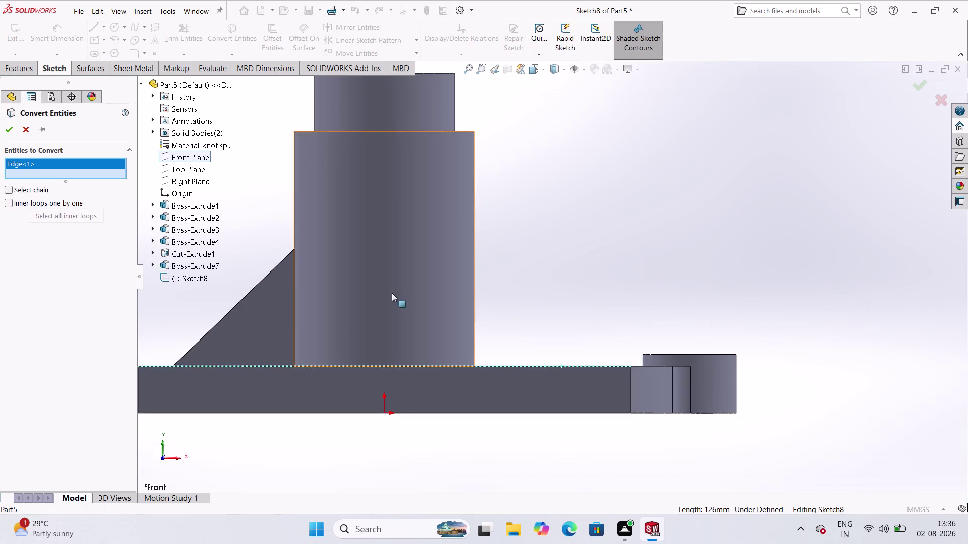
click(7, 129)
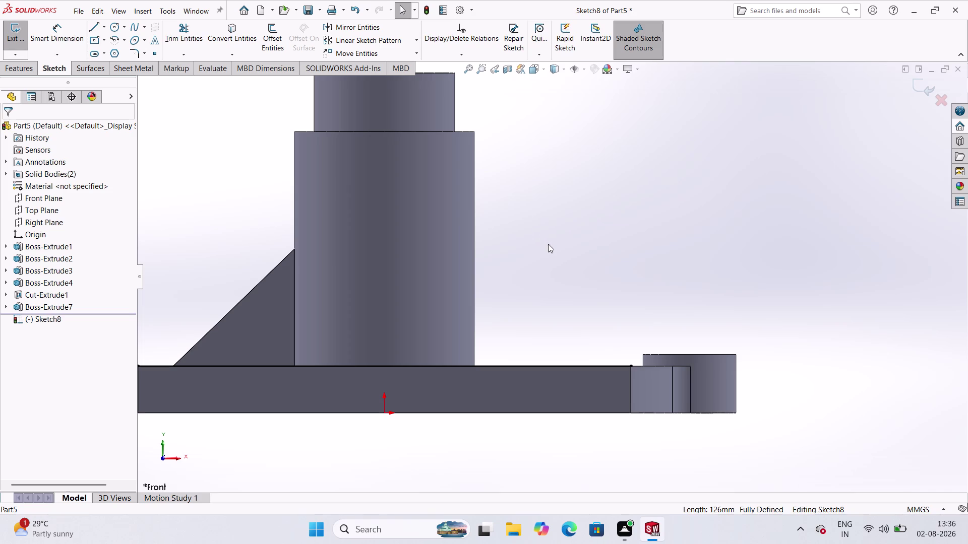
click(550, 244)
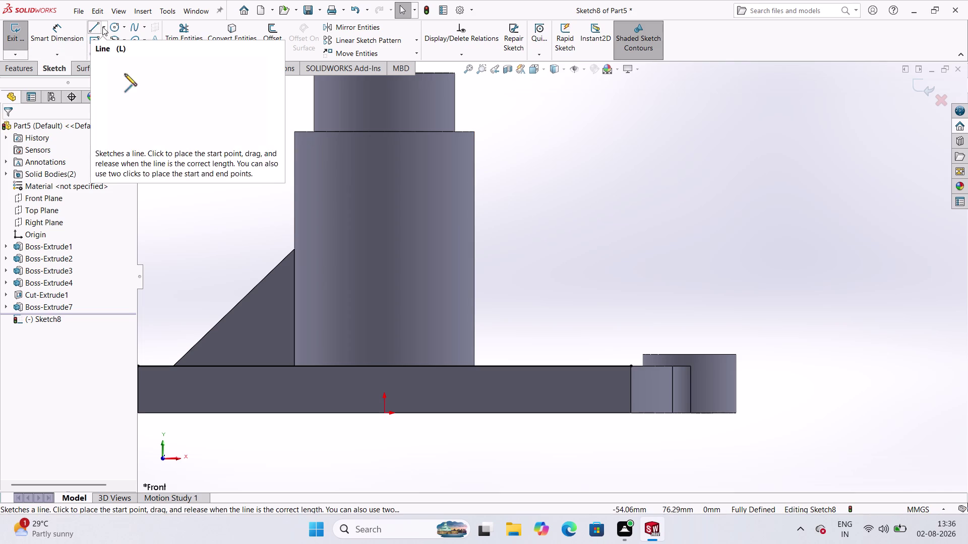
Draw a vertical line up the cylinder's right side and a sloped line down to the plate.
click(103, 27)
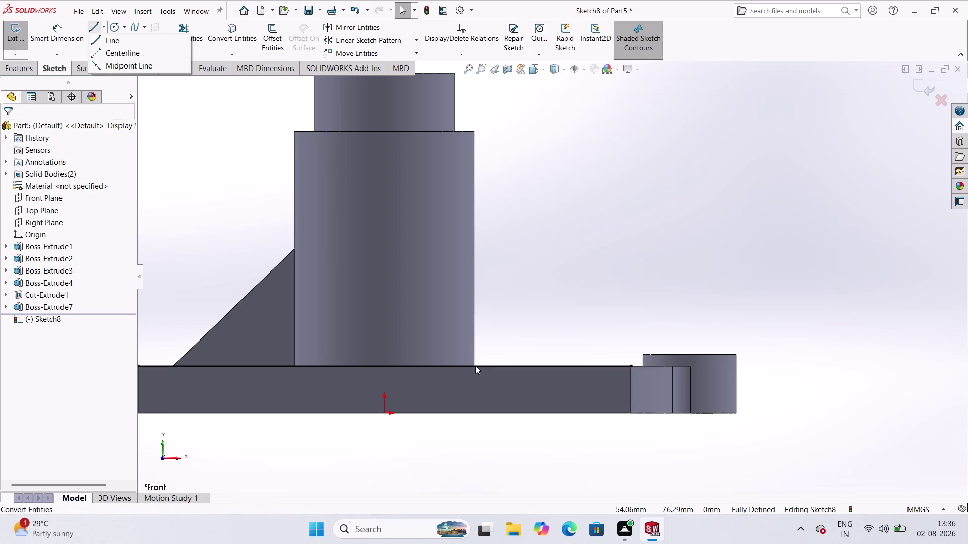
click(473, 366)
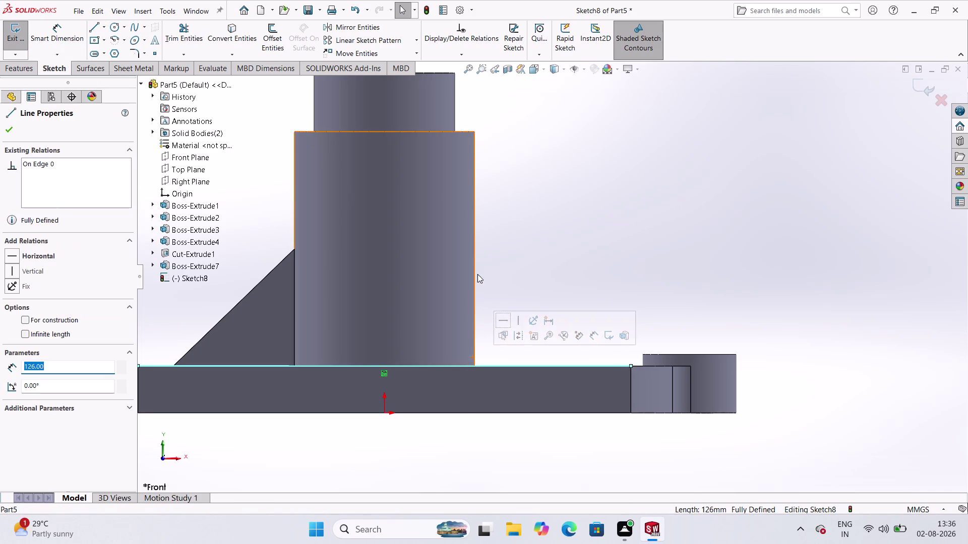
key(Escape)
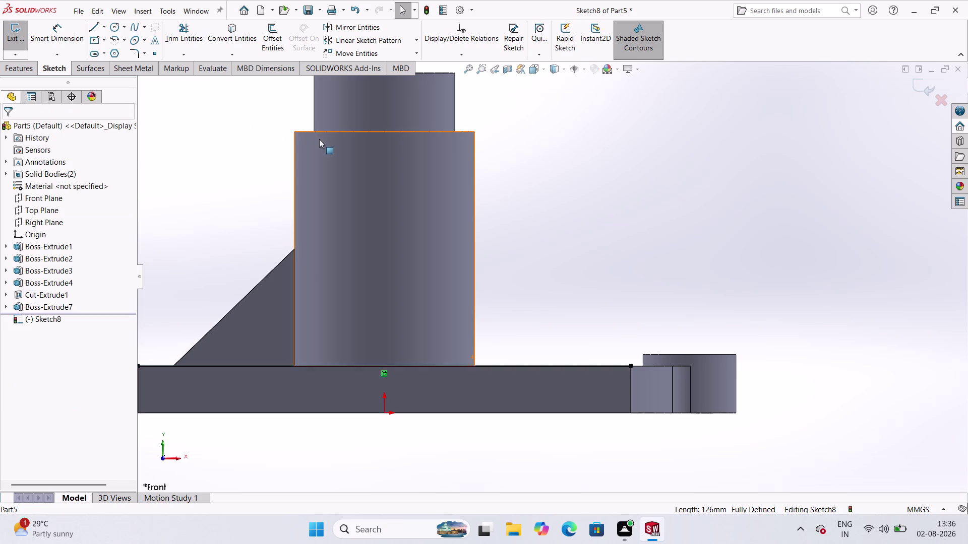
click(89, 27)
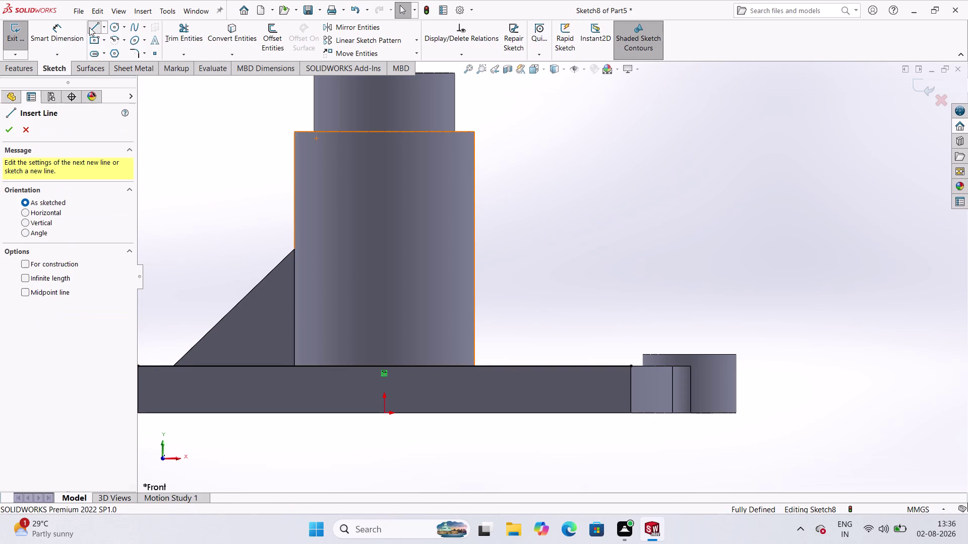
click(474, 364)
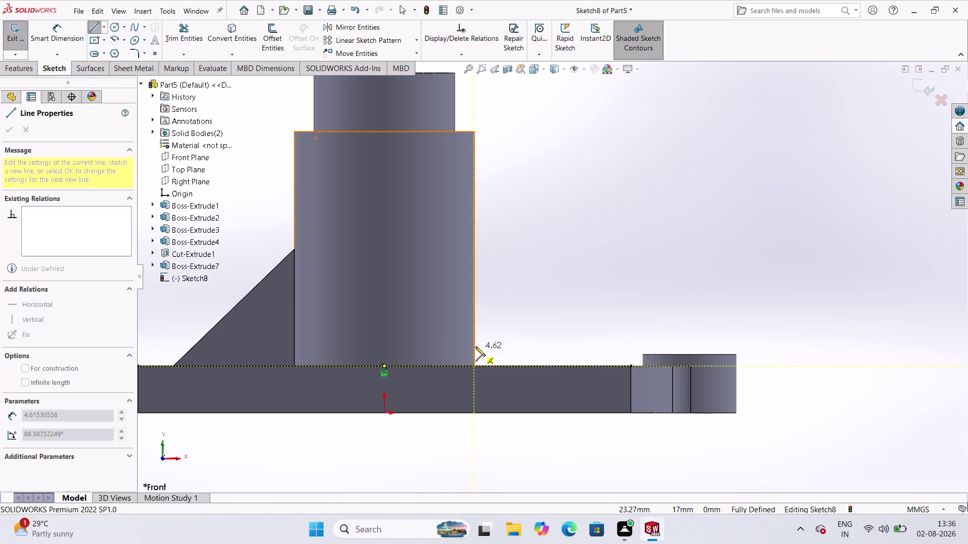
click(474, 228)
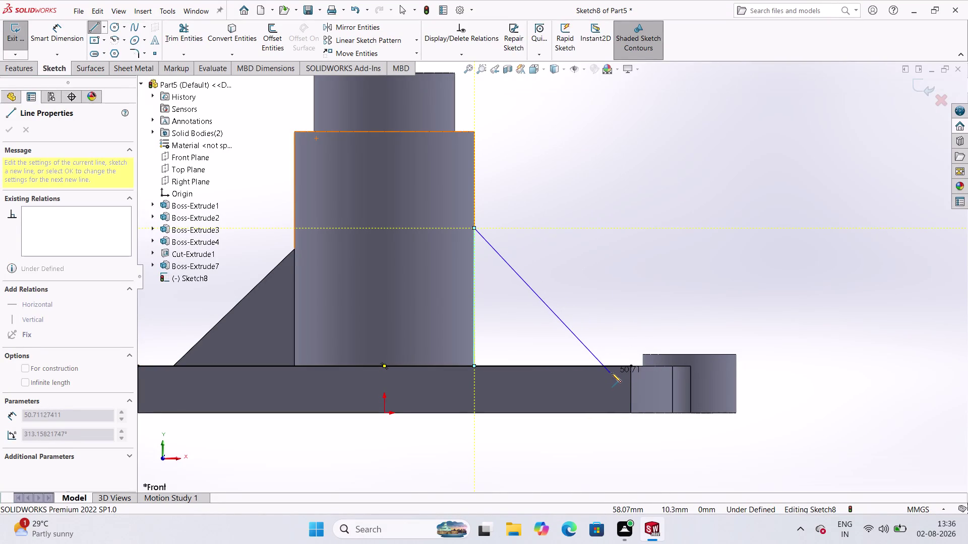
click(611, 373)
key(Escape)
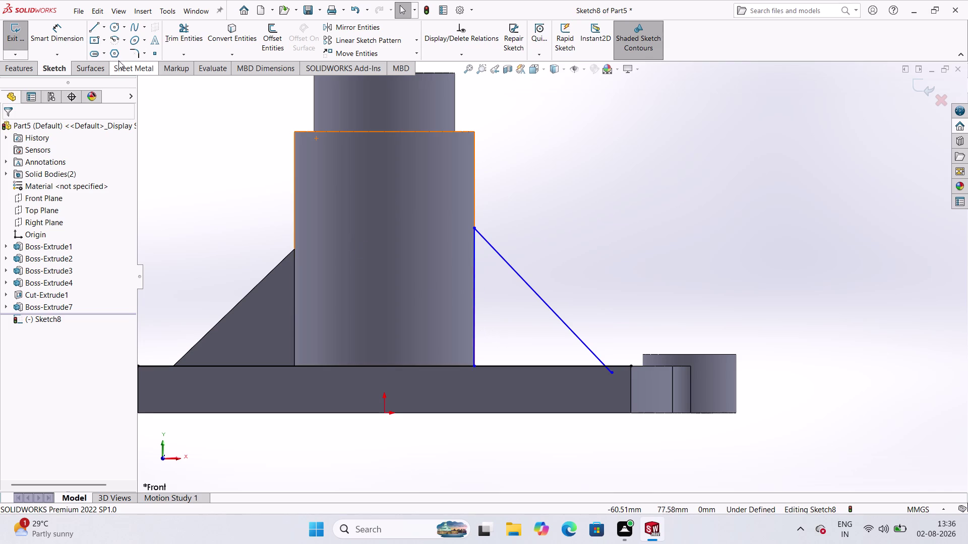
click(60, 36)
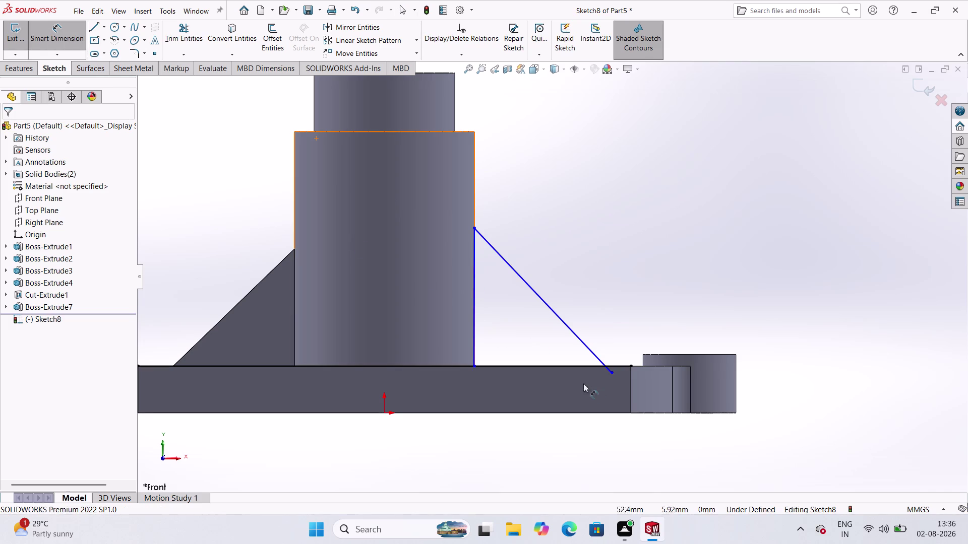
Dimension the web's vertical line to 30 mm tall.
click(475, 334)
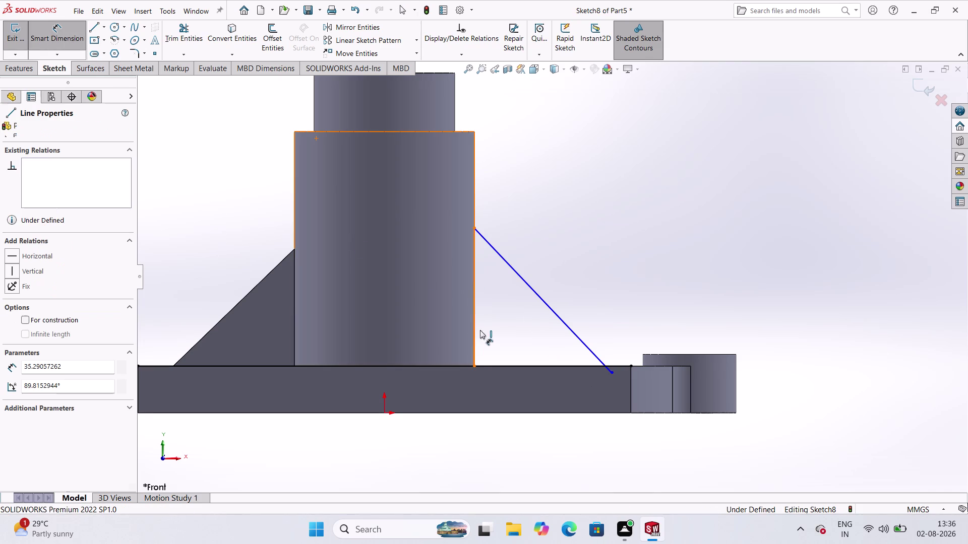
click(739, 270)
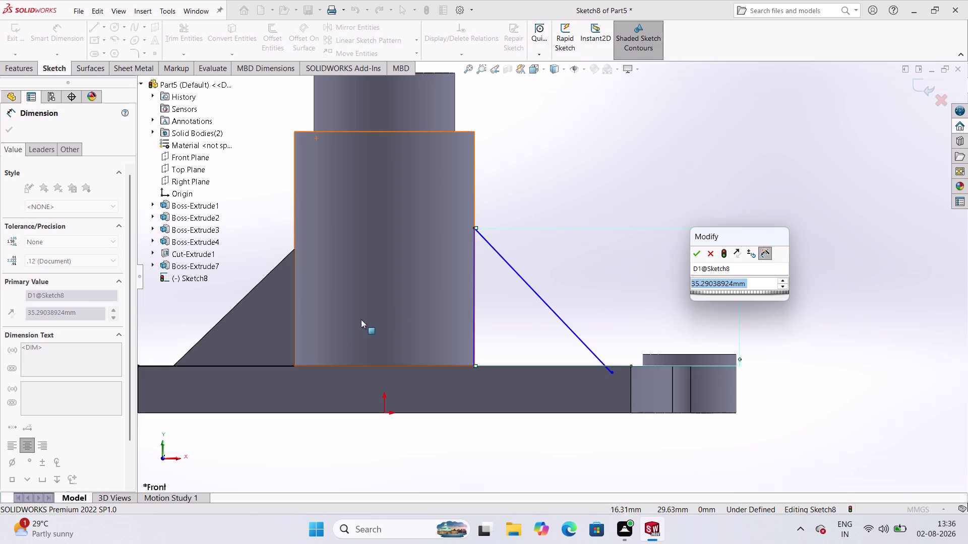
scroll(up, 3)
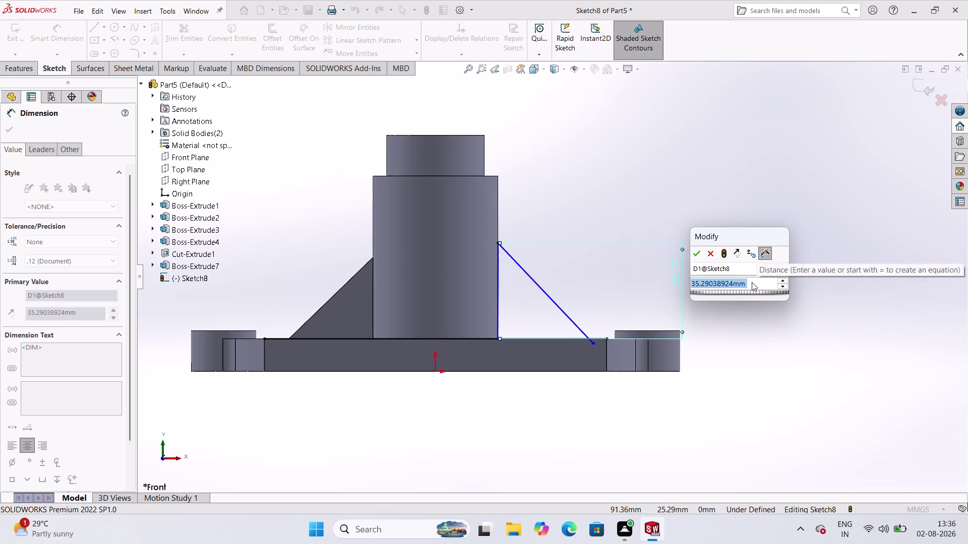
text(30)
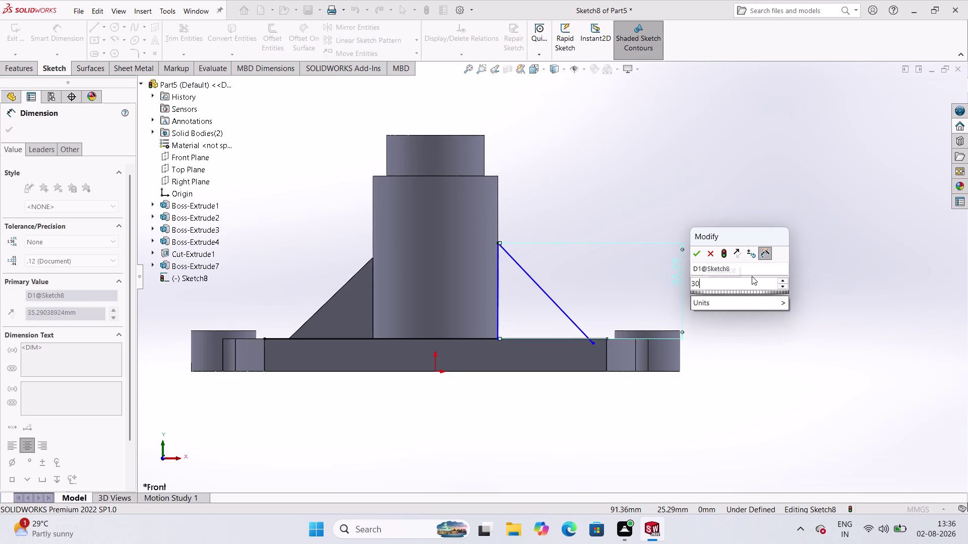
key(Return)
scroll(down, 3)
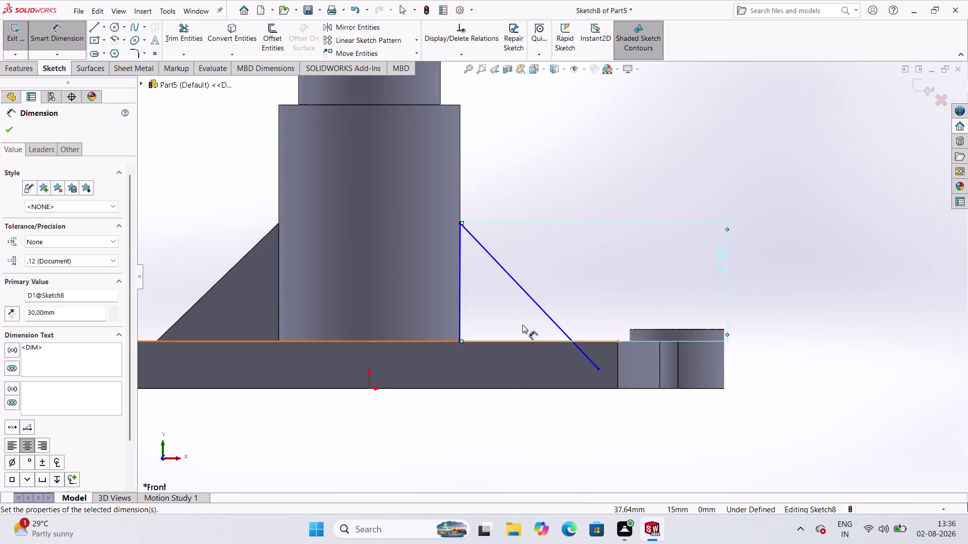
scroll(down, 3)
scroll(up, 3)
scroll(down, 3)
scroll(down, 3)
scroll(down, 3)
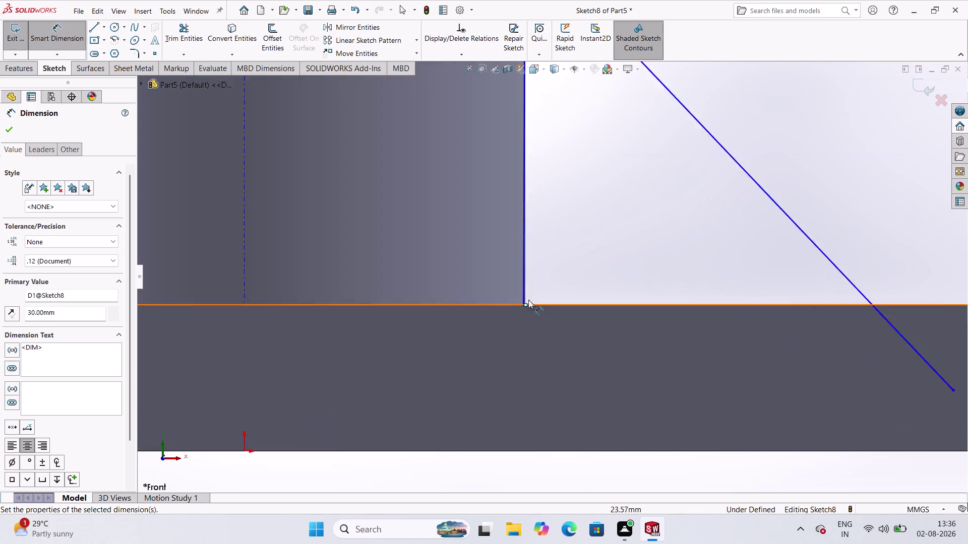
scroll(down, 3)
scroll(down, 3)
scroll(down, 3)
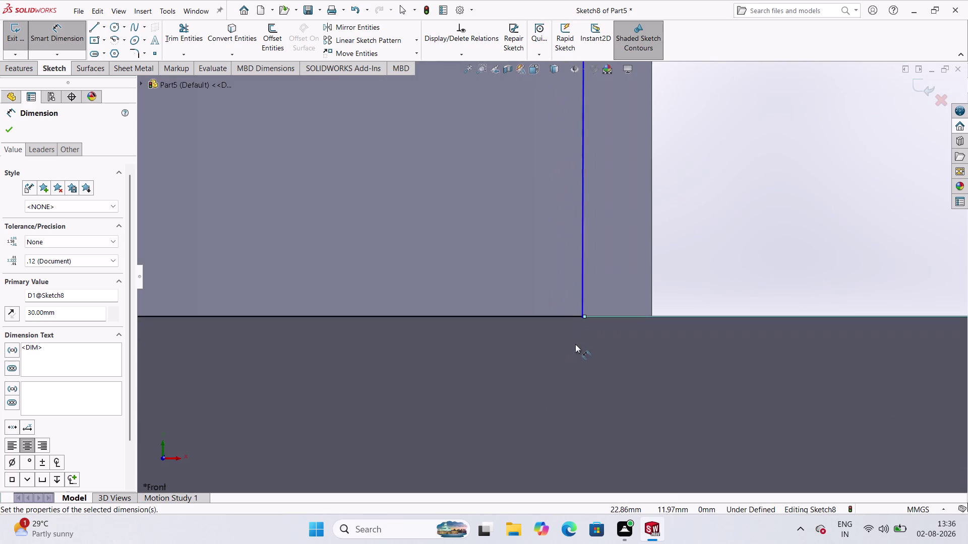
scroll(down, 3)
scroll(down, 3)
scroll(down, 3)
scroll(down, 3)
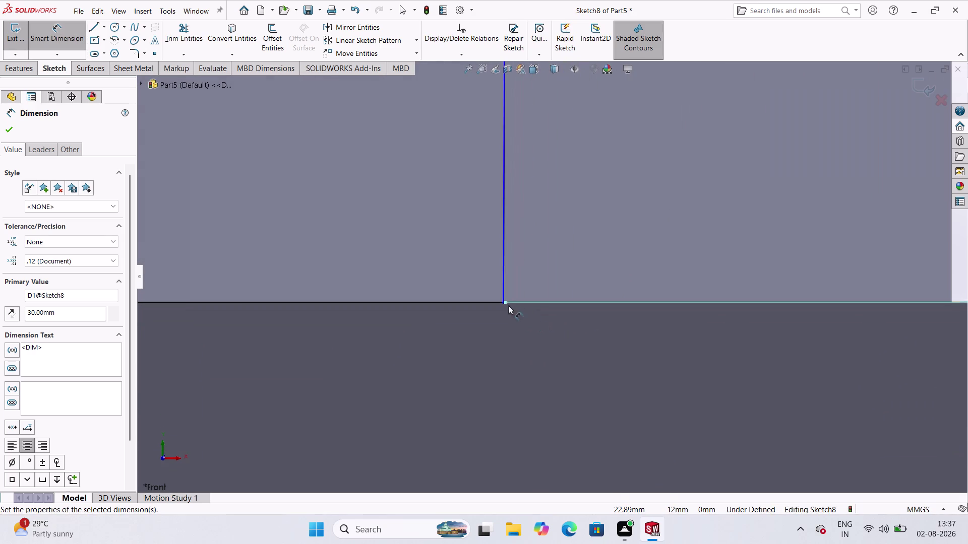
scroll(down, 3)
scroll(up, 3)
scroll(up, 3)
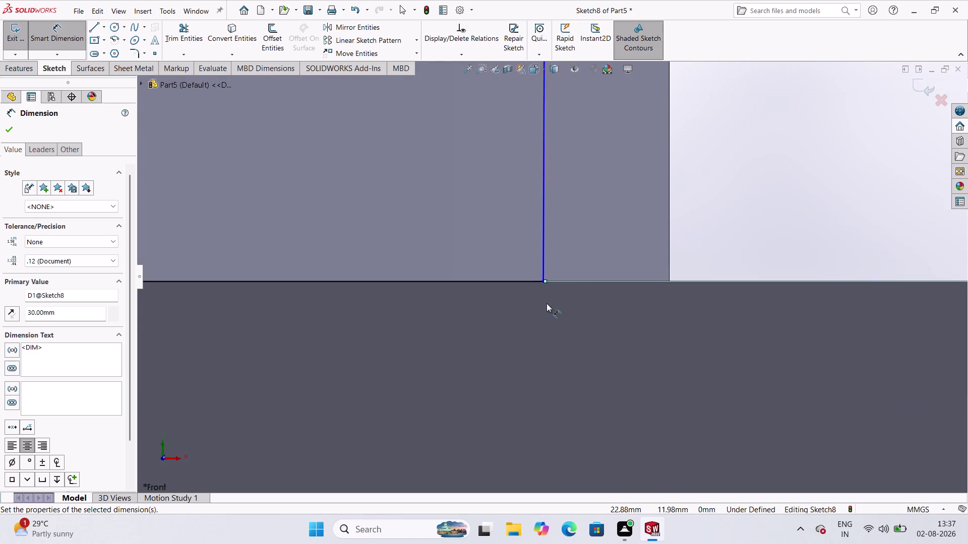
scroll(up, 3)
scroll(up, 3)
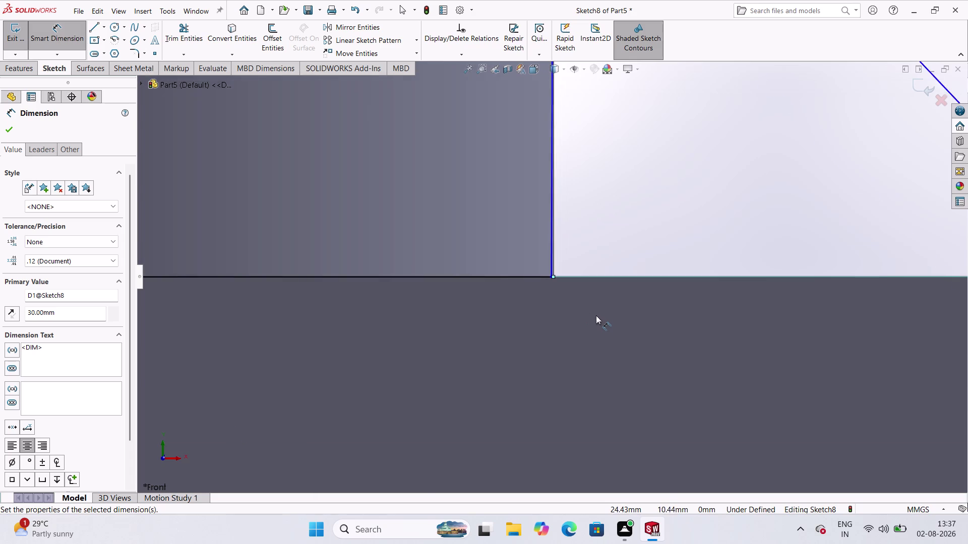
scroll(up, 3)
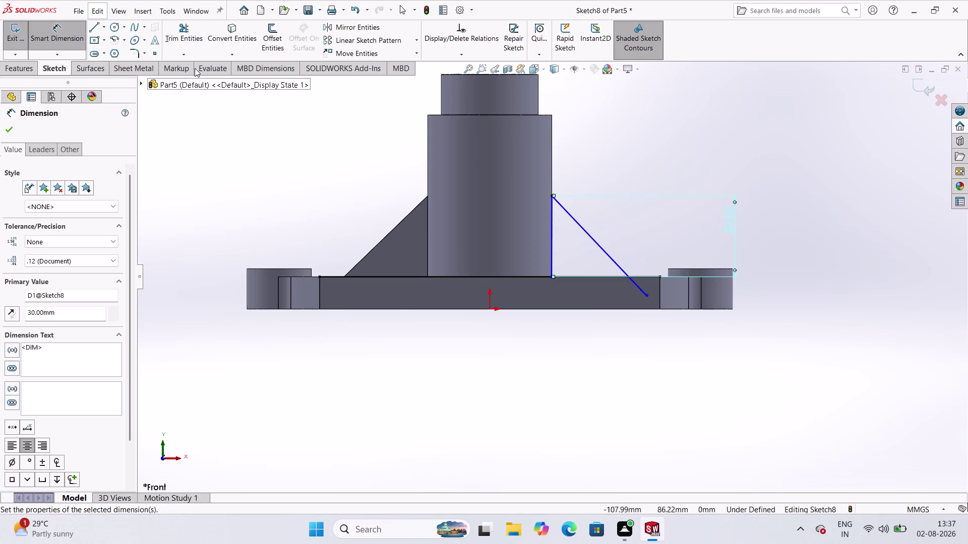
Trim the overhanging diagonal and base line so the triangle closes.
click(188, 38)
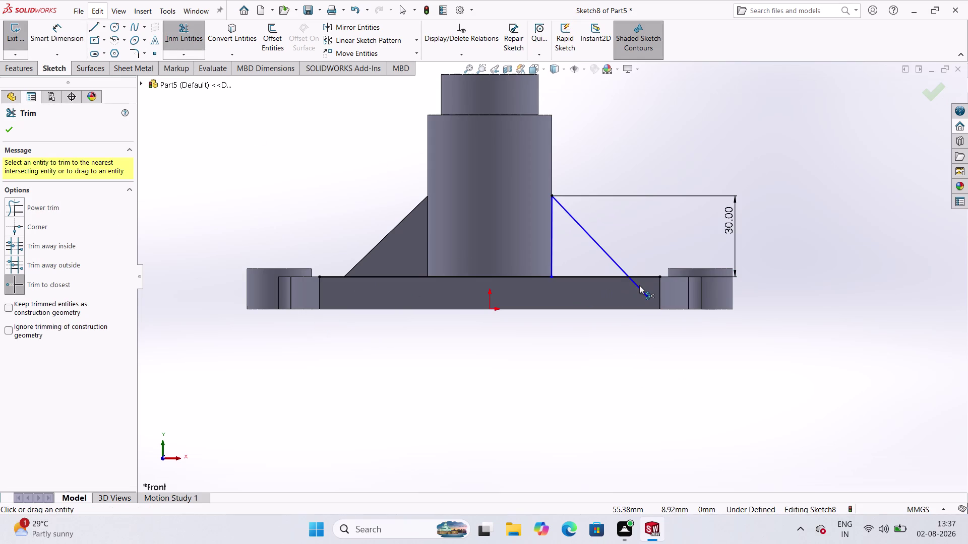
click(639, 285)
click(644, 276)
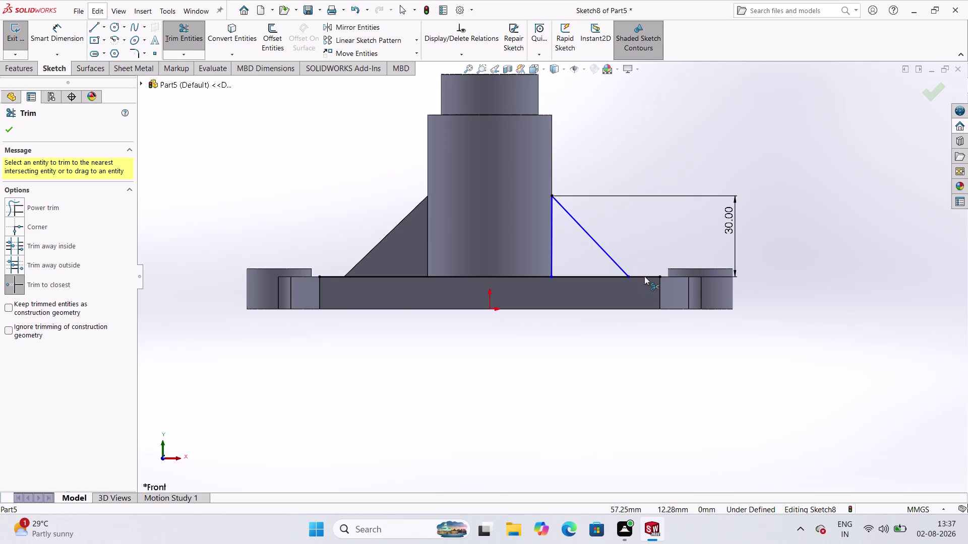
click(503, 277)
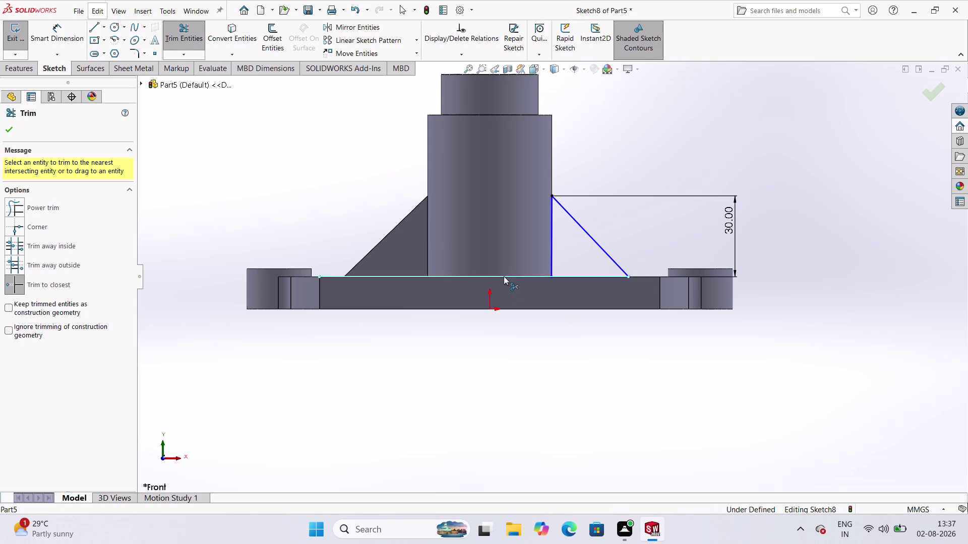
click(61, 30)
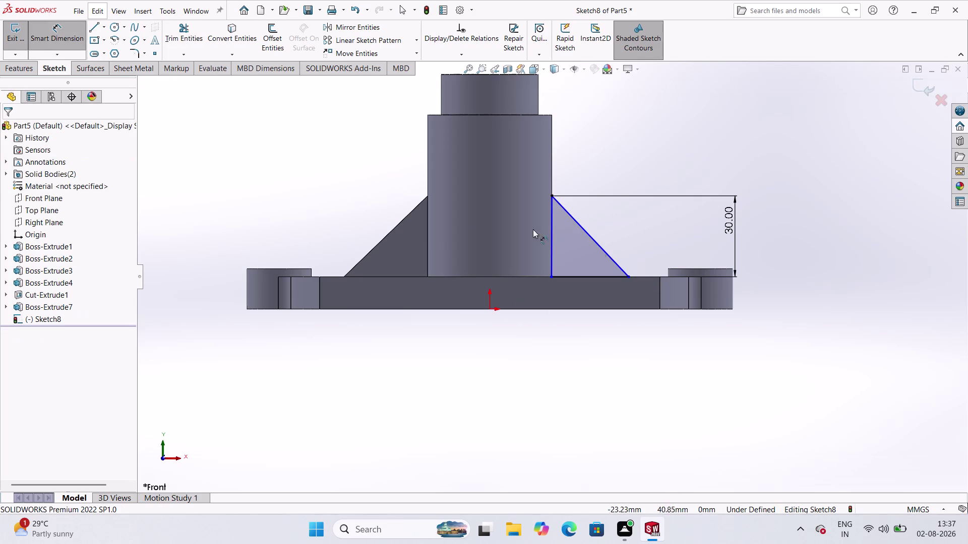
Dimension the triangle's base to 31 mm.
drag(606, 276, 605, 285)
click(607, 348)
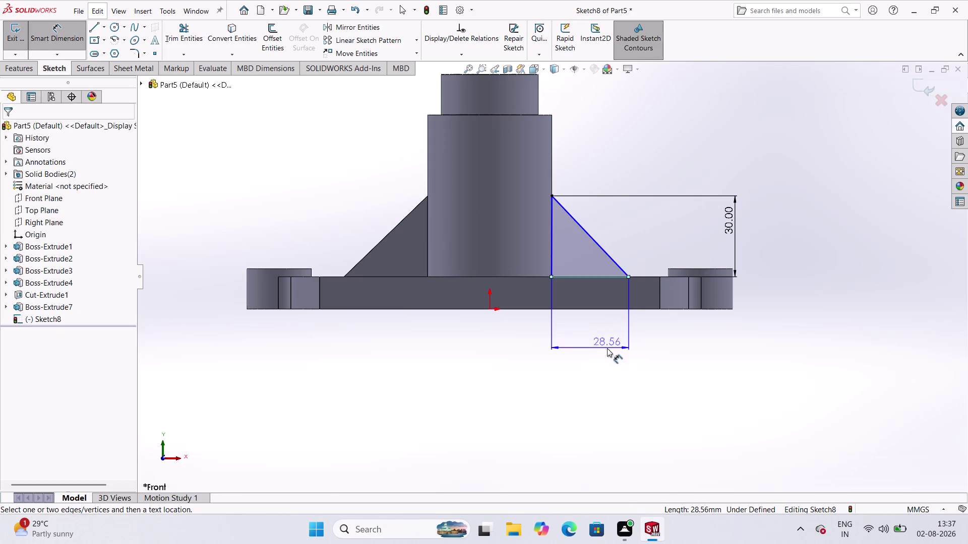
text(31)
key(Return)
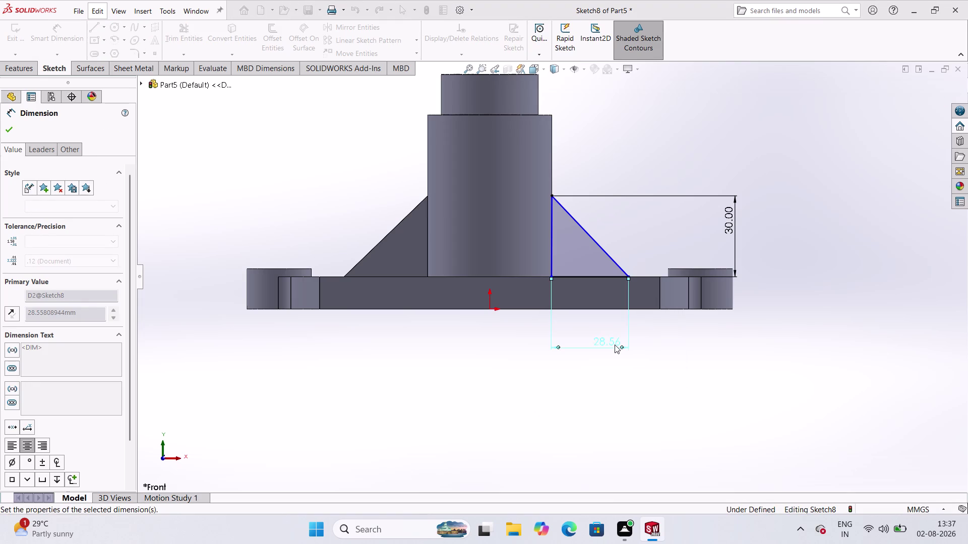
drag(459, 383, 441, 367)
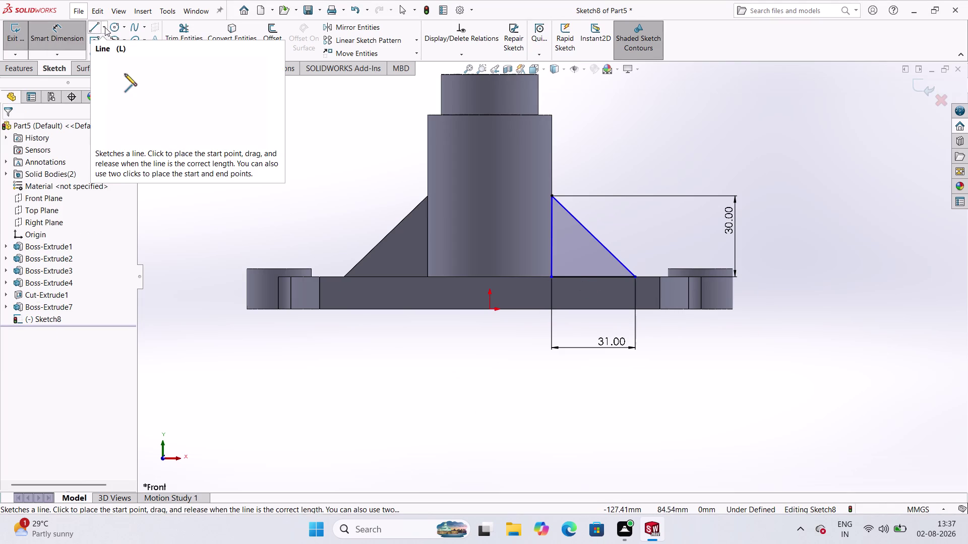
click(107, 28)
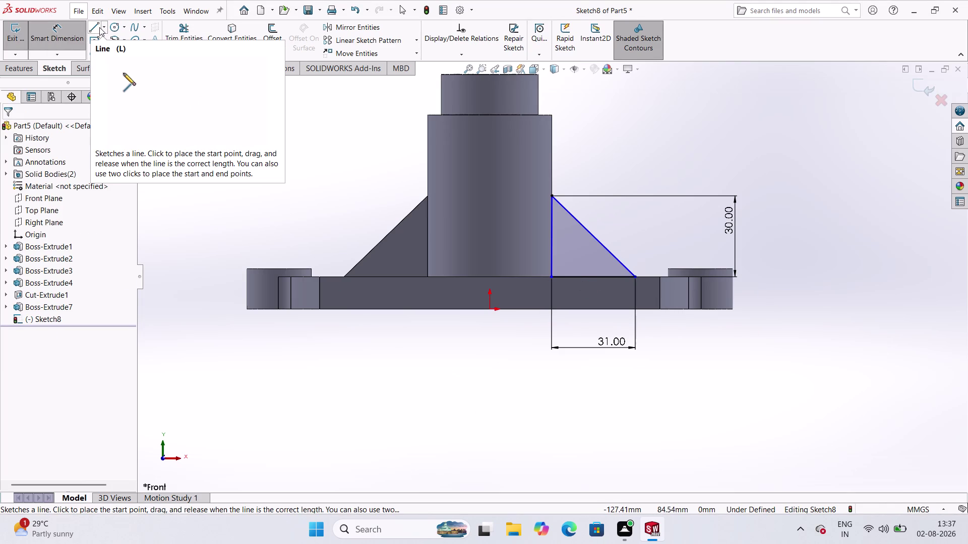
Sketch a solid vertical line from above the boss to below the plate.
click(102, 29)
click(108, 60)
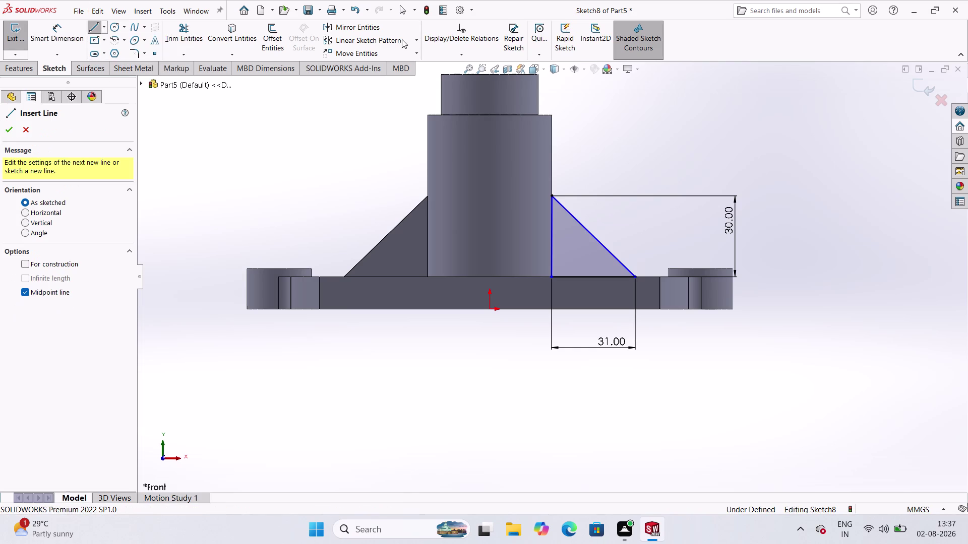
click(106, 28)
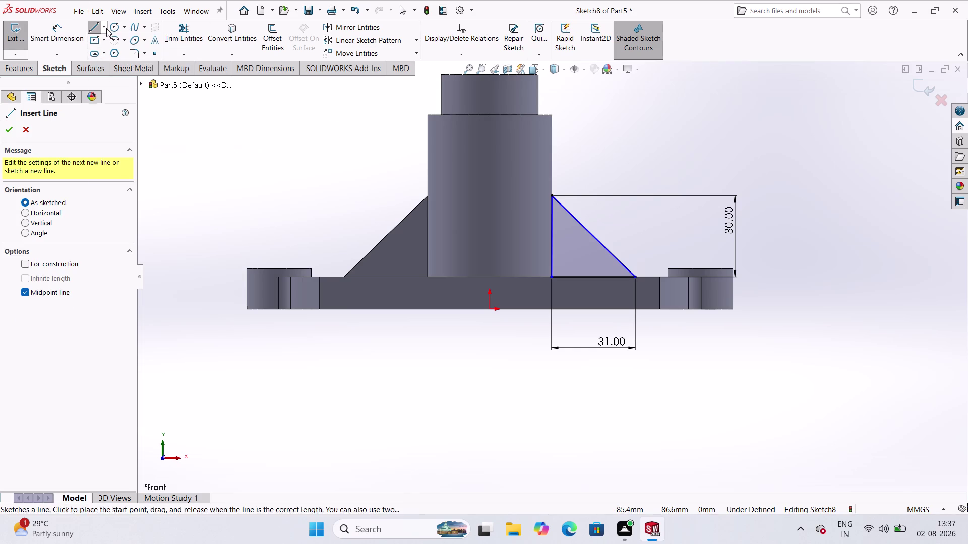
click(96, 46)
scroll(up, 3)
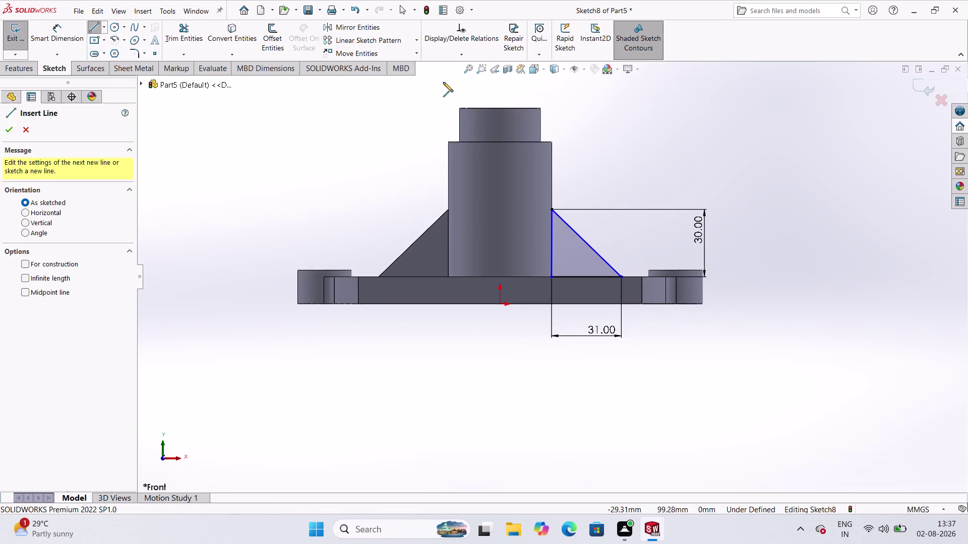
scroll(up, 3)
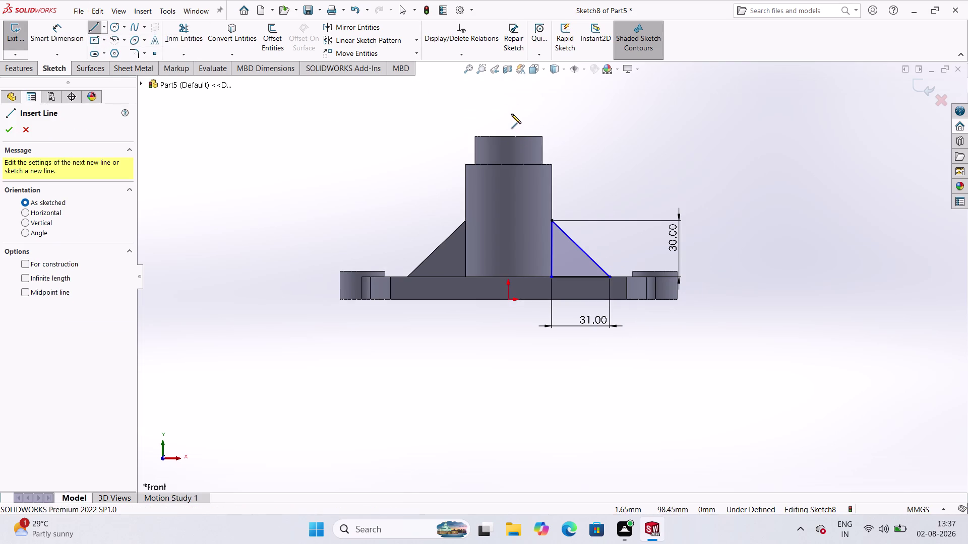
click(508, 113)
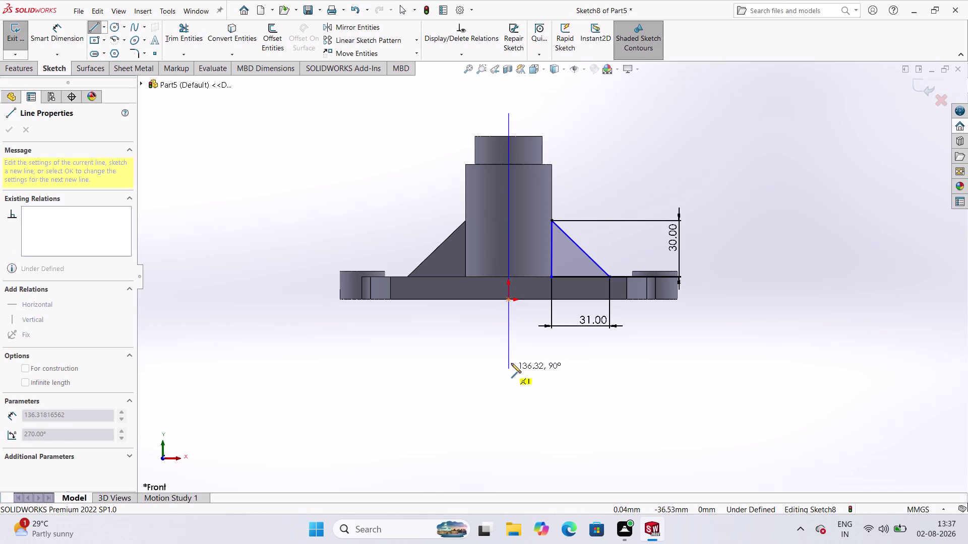
click(511, 362)
key(Escape)
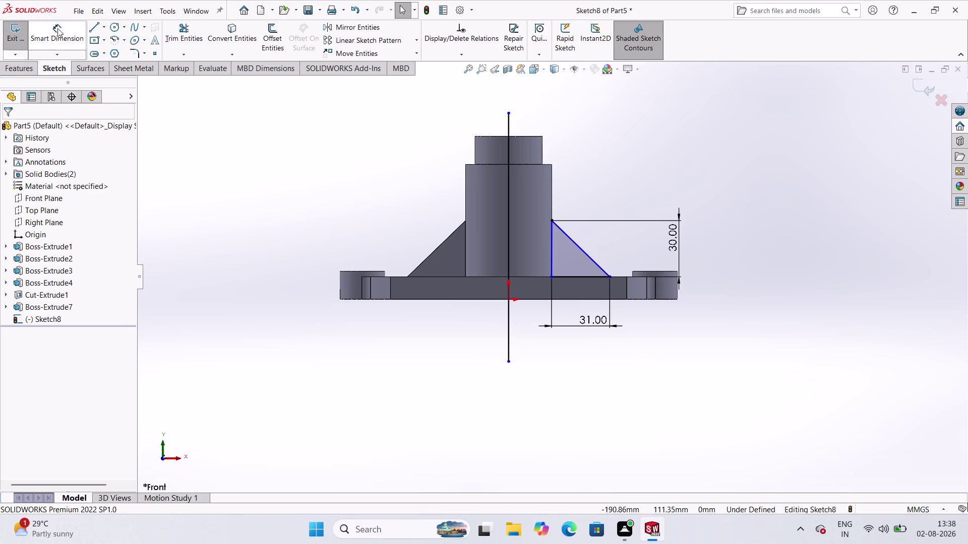
Undo that line and sketch a vertical centerline through the origin instead.
key(ctrl+z)
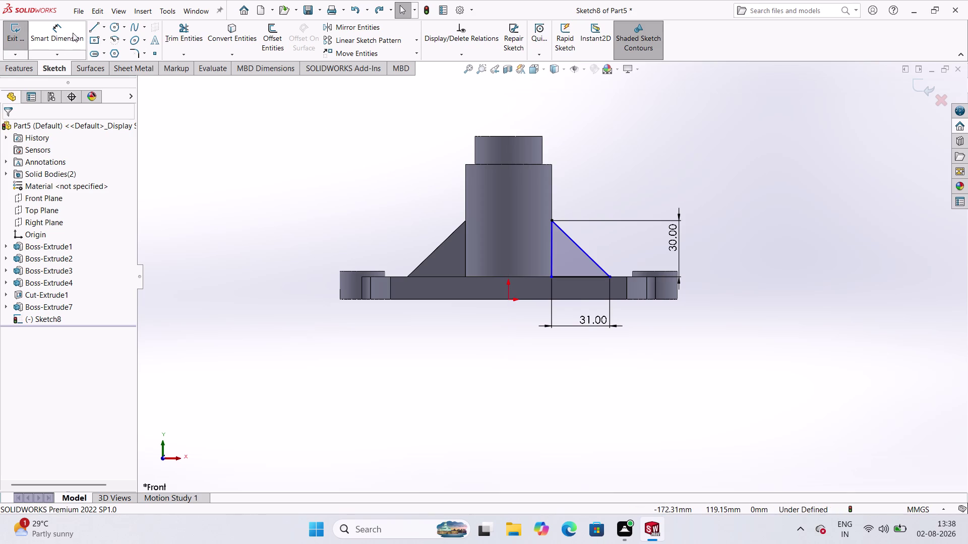
click(102, 28)
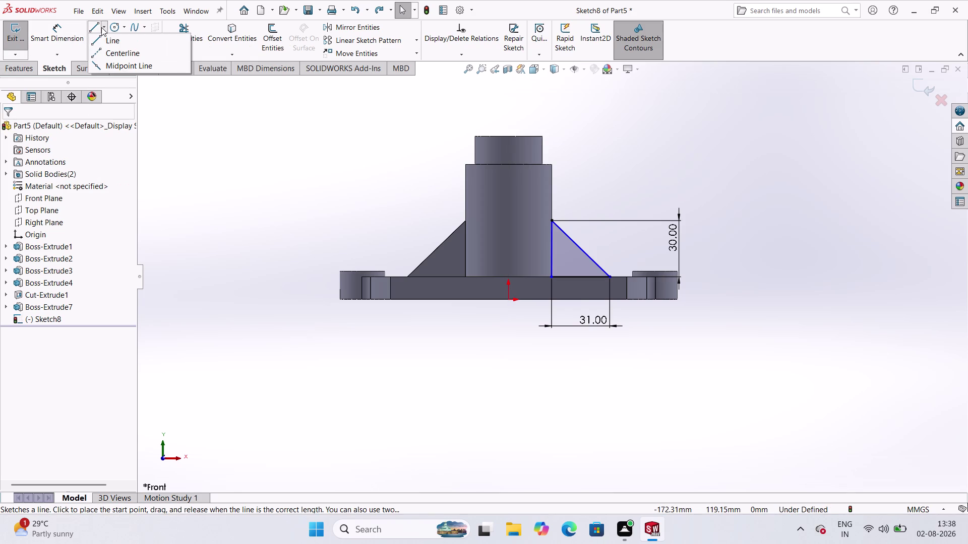
click(114, 47)
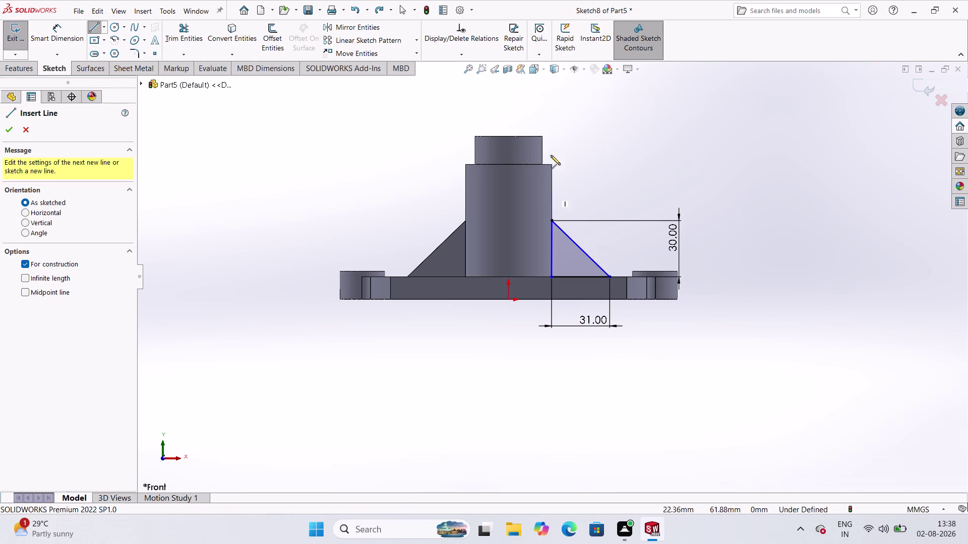
click(511, 102)
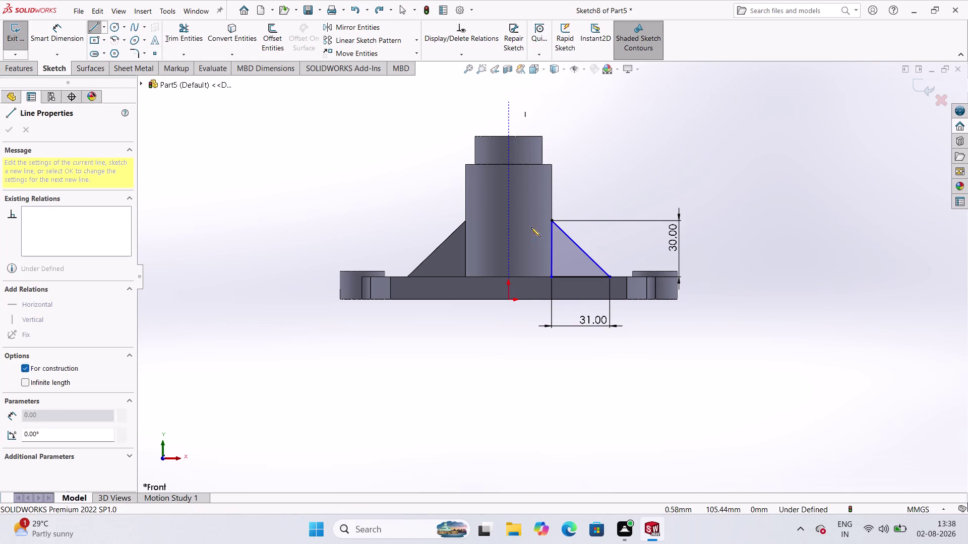
click(506, 409)
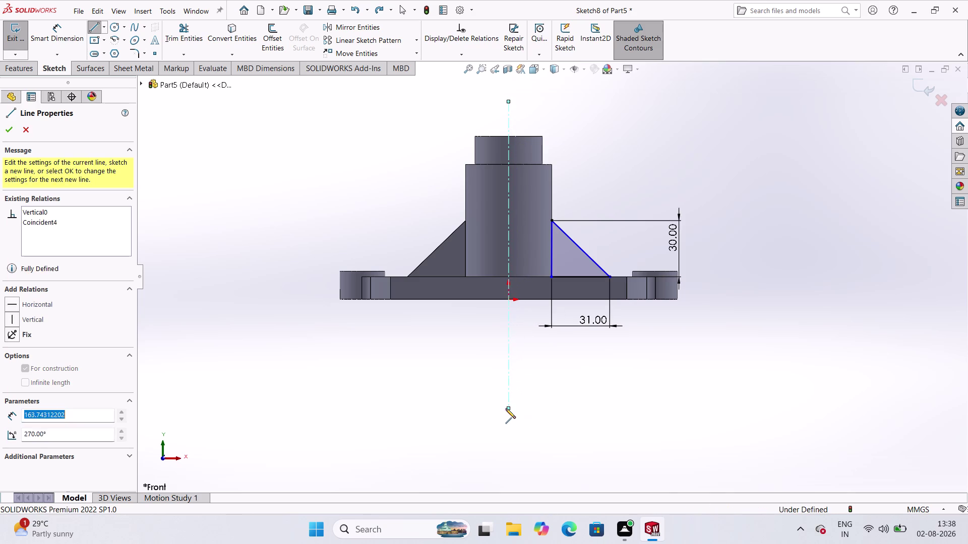
key(Escape)
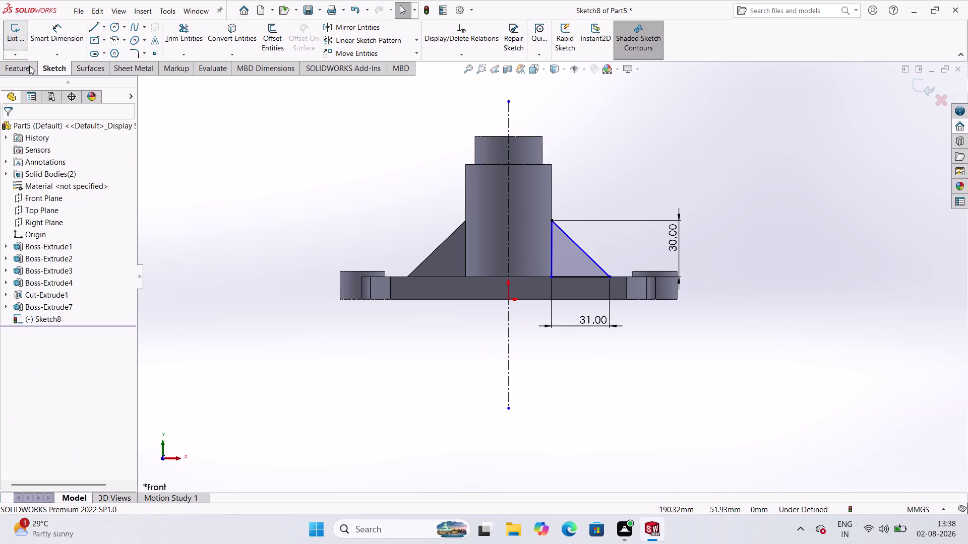
click(46, 35)
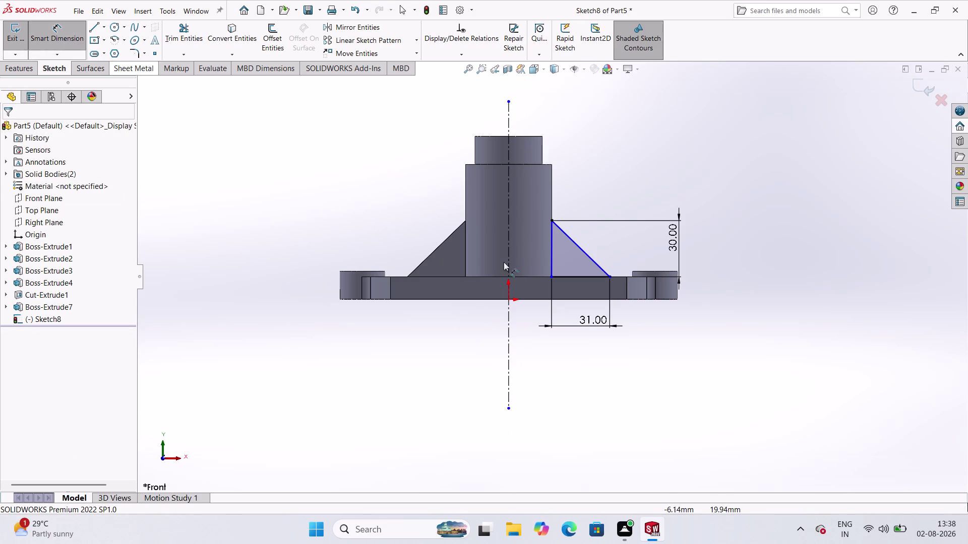
Dimension the distance from the centerline to the triangle's bottom corner.
click(511, 251)
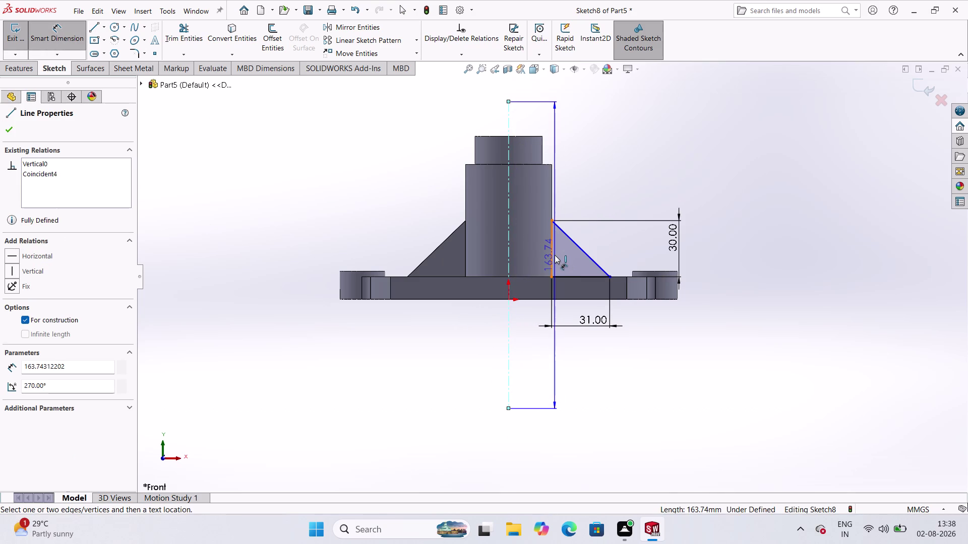
click(552, 254)
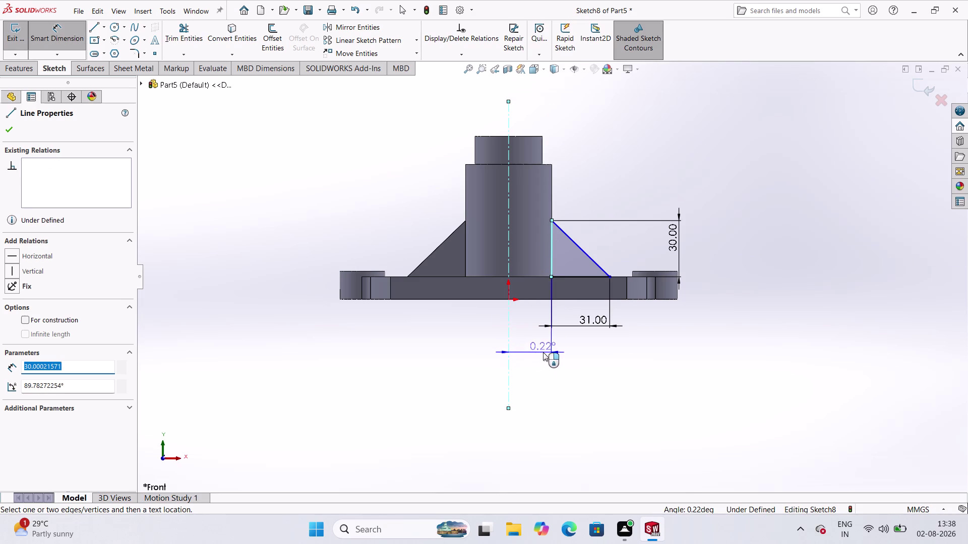
key(Escape)
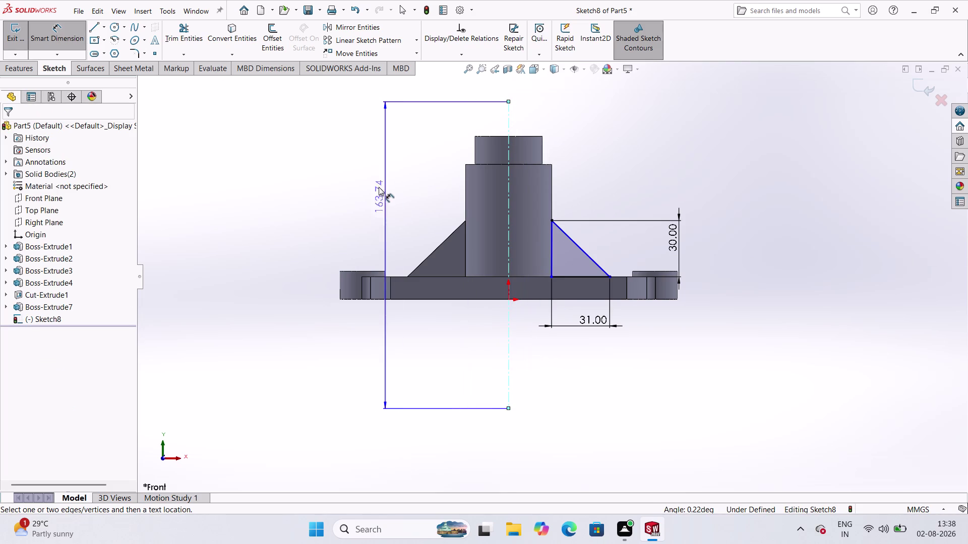
key(Escape)
click(62, 32)
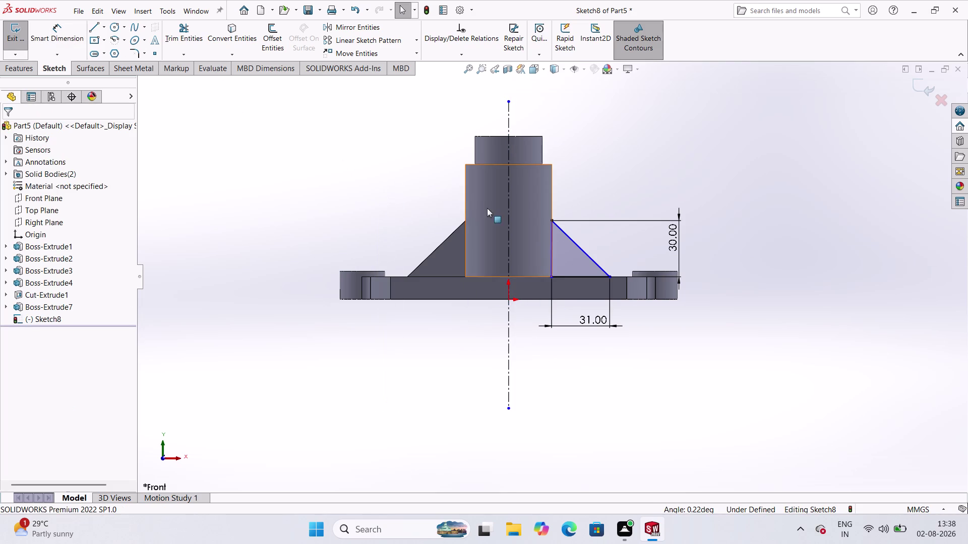
click(510, 223)
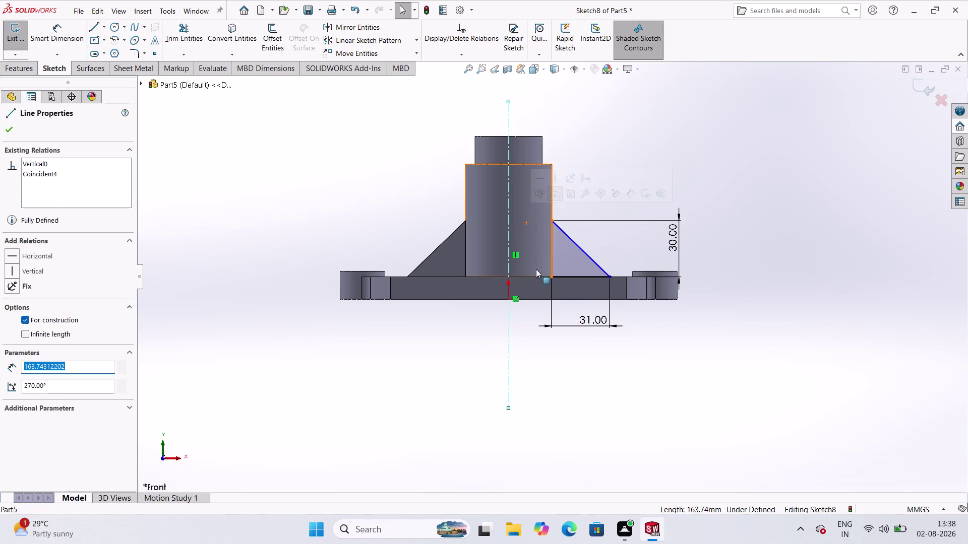
click(552, 279)
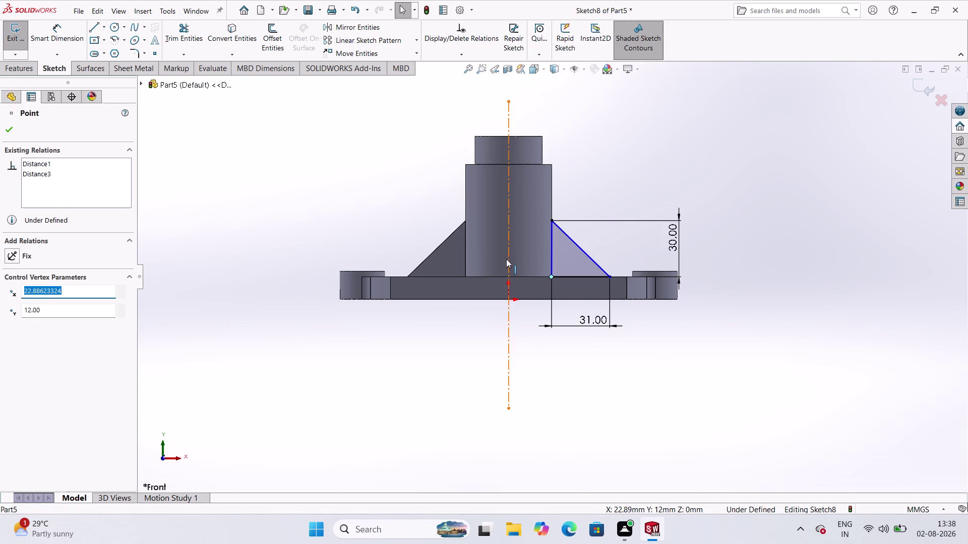
click(50, 32)
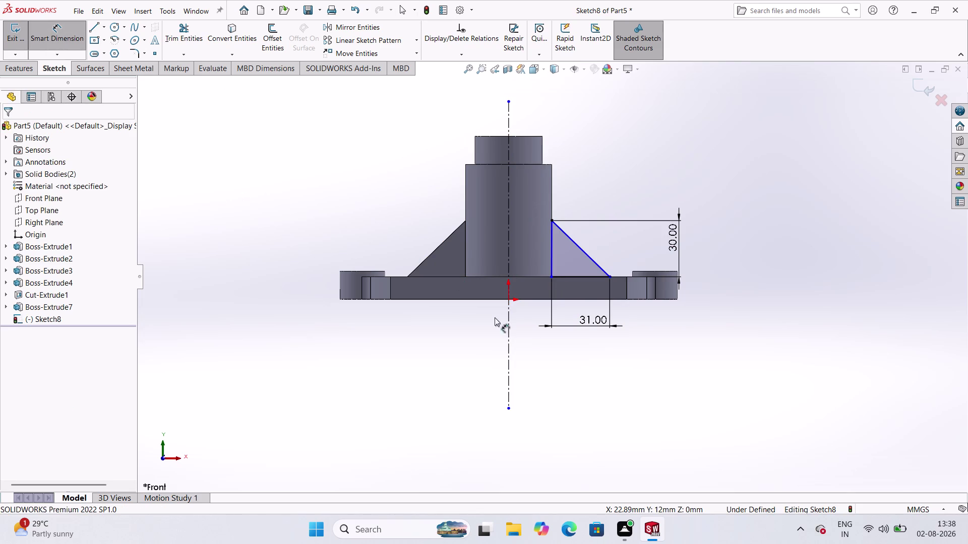
click(511, 265)
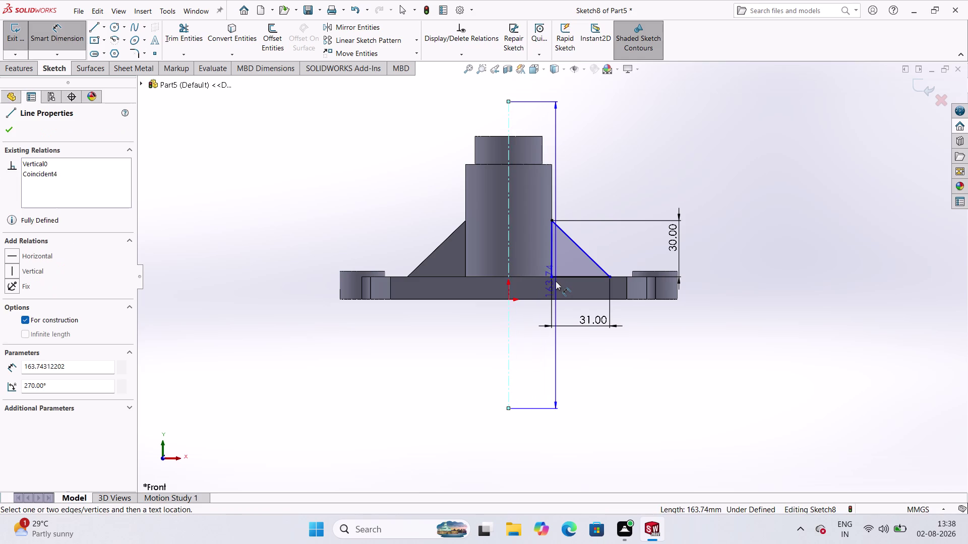
click(554, 277)
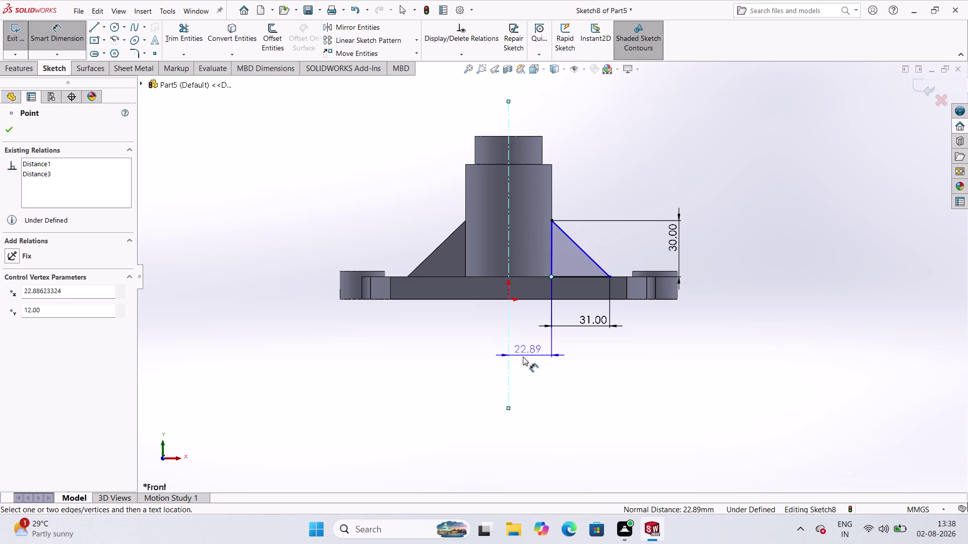
click(530, 361)
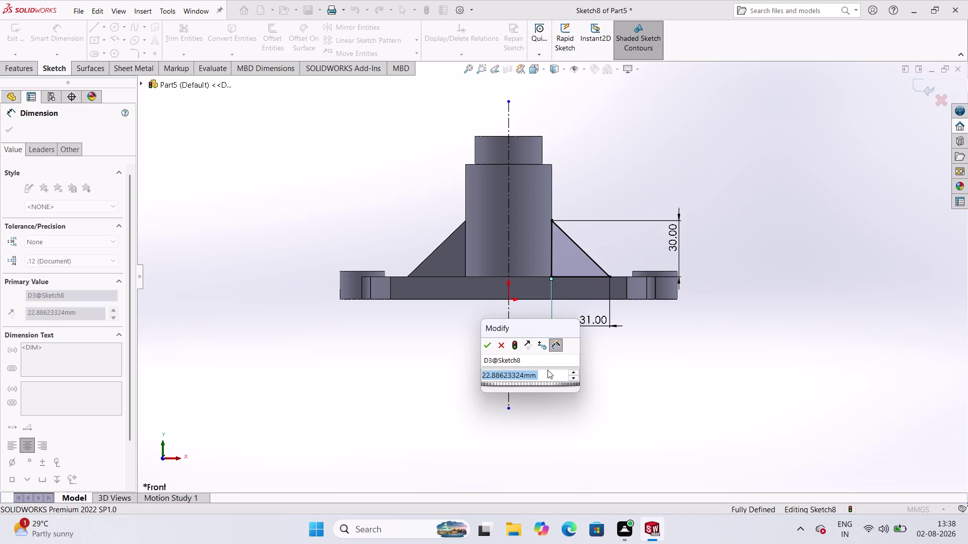
Set that distance to 23 mm and exit the now fully defined sketch.
key(BackSpace)
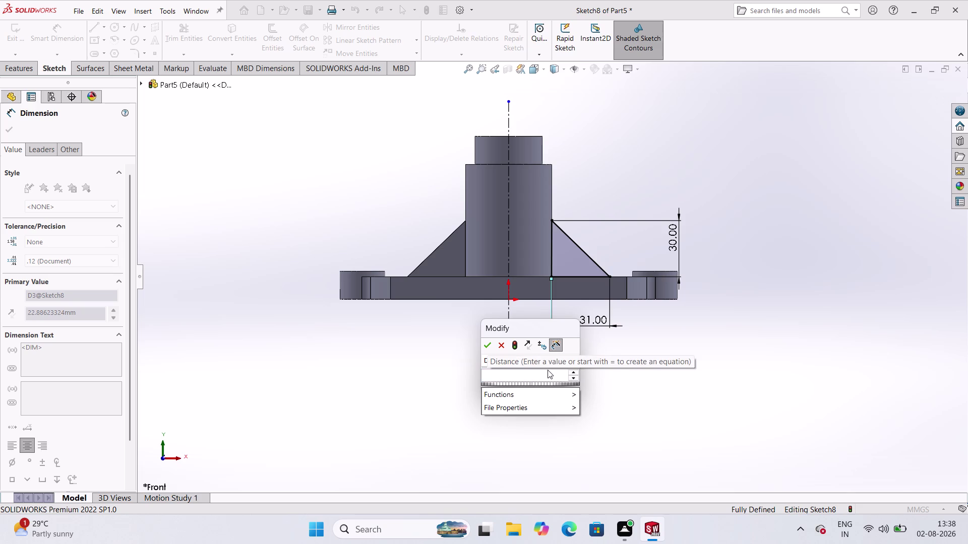
key(2)
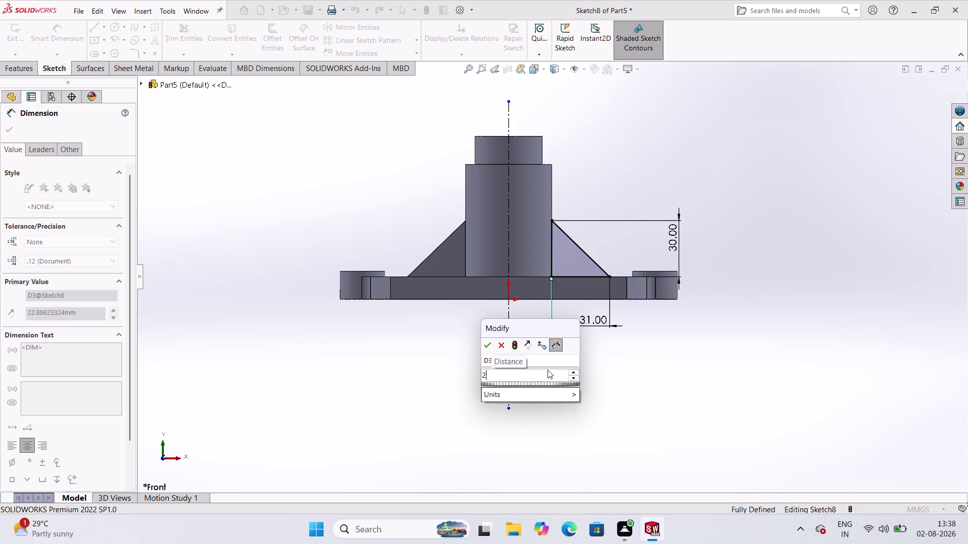
key(2)
key(BackSpace)
key(3)
key(Return)
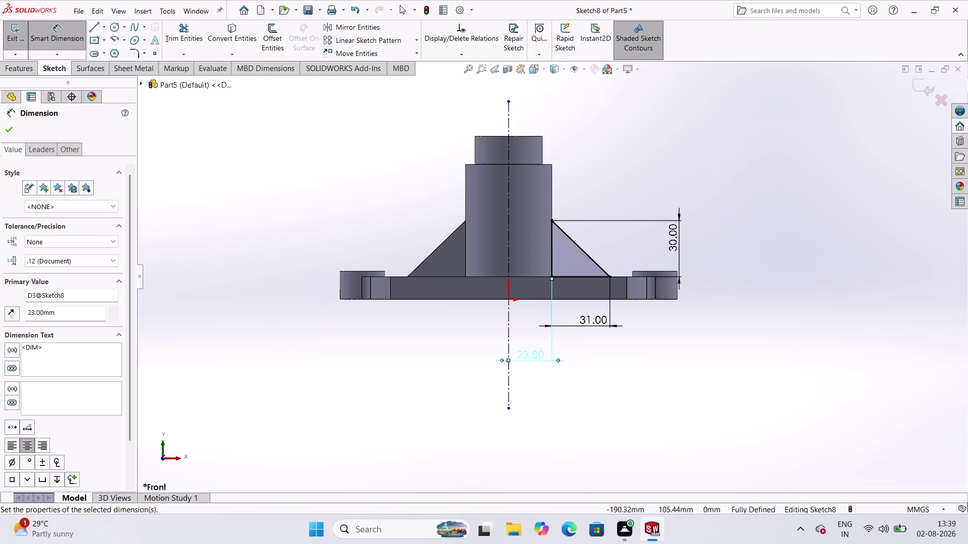
click(11, 124)
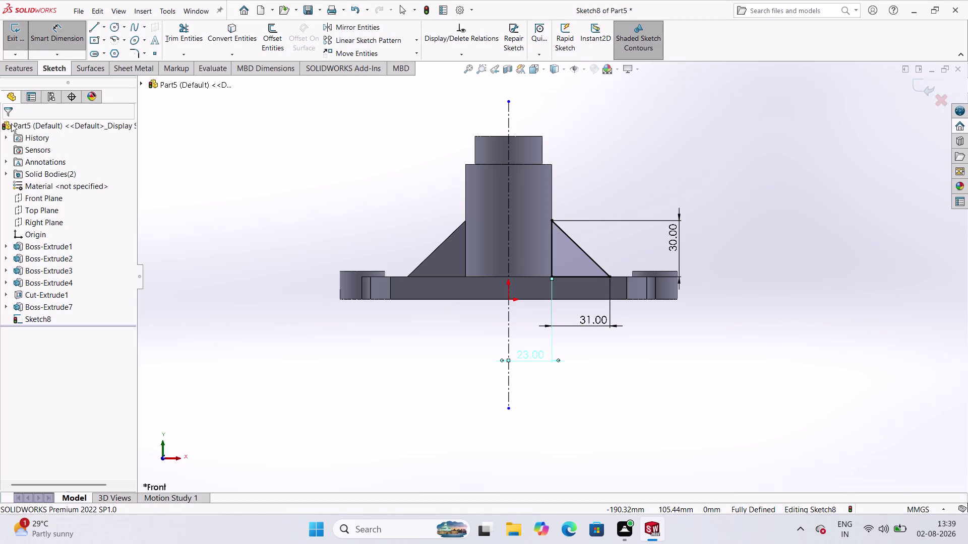
click(272, 318)
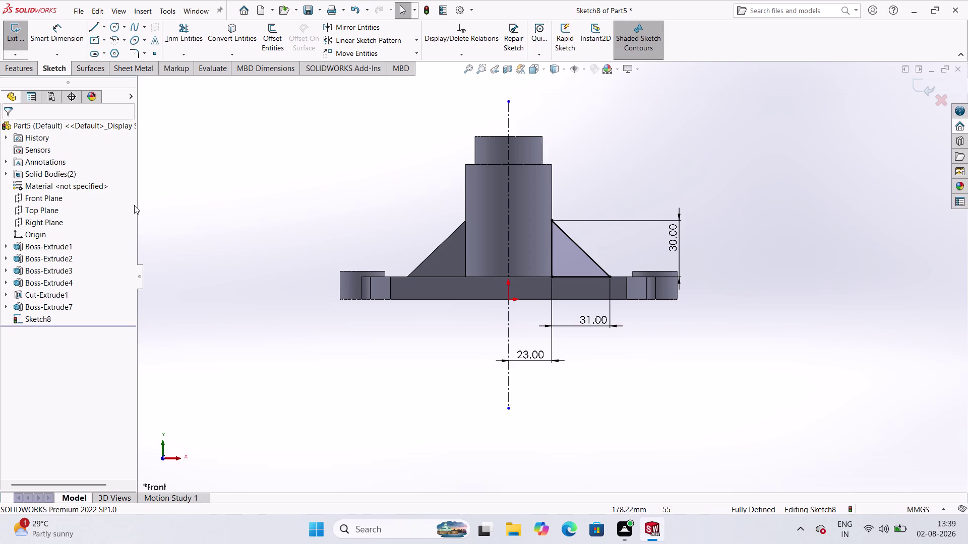
click(15, 34)
click(18, 62)
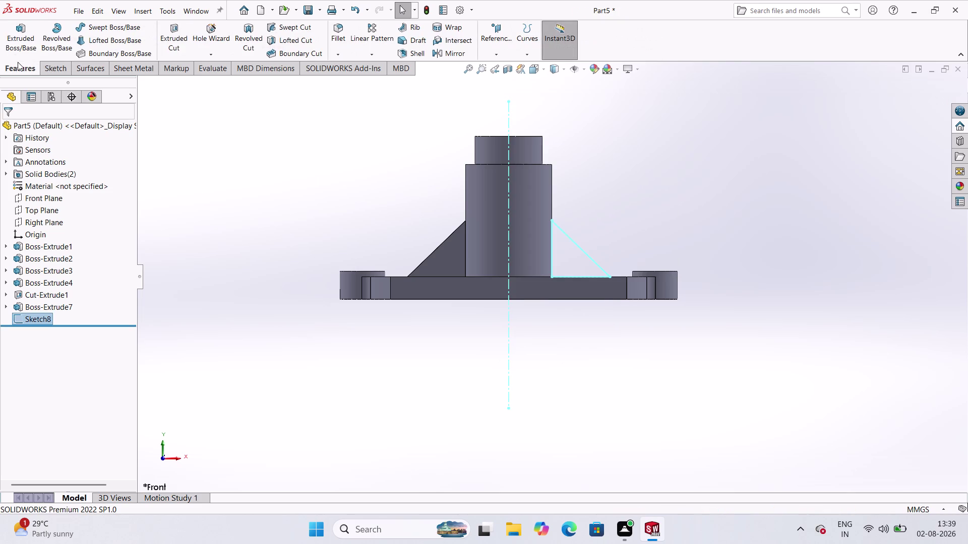
Extrude the right-side web 10 mm mid-plane as a separate, unmerged body.
click(36, 44)
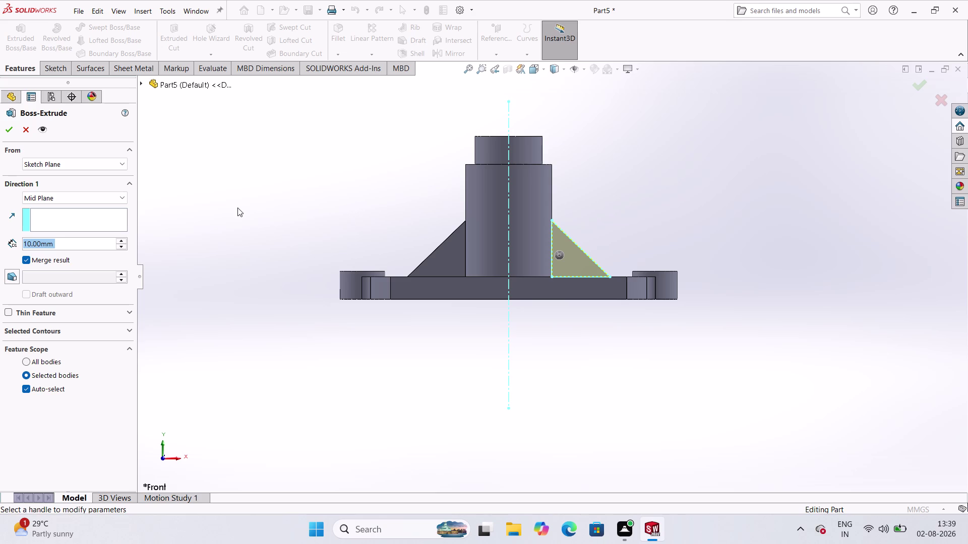
middle_drag(334, 175, 254, 261)
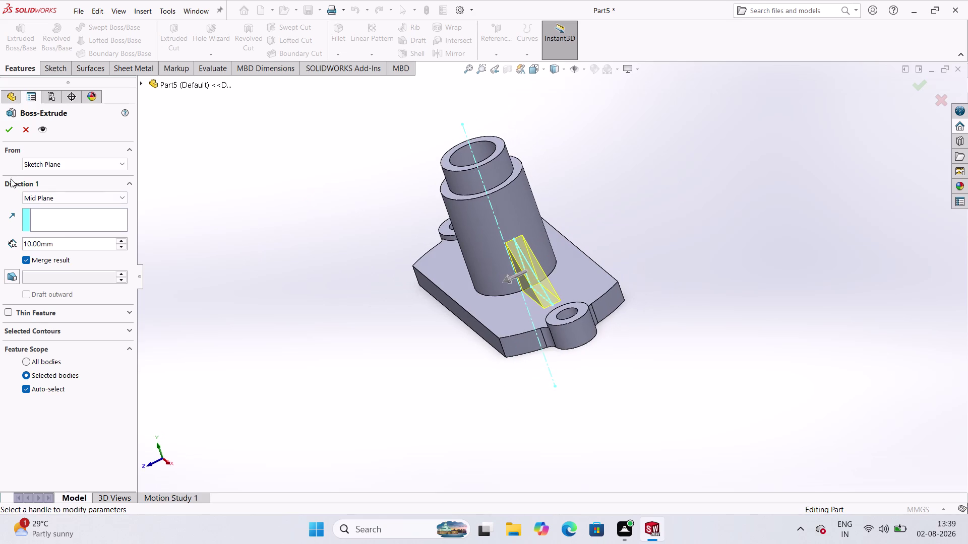
click(8, 129)
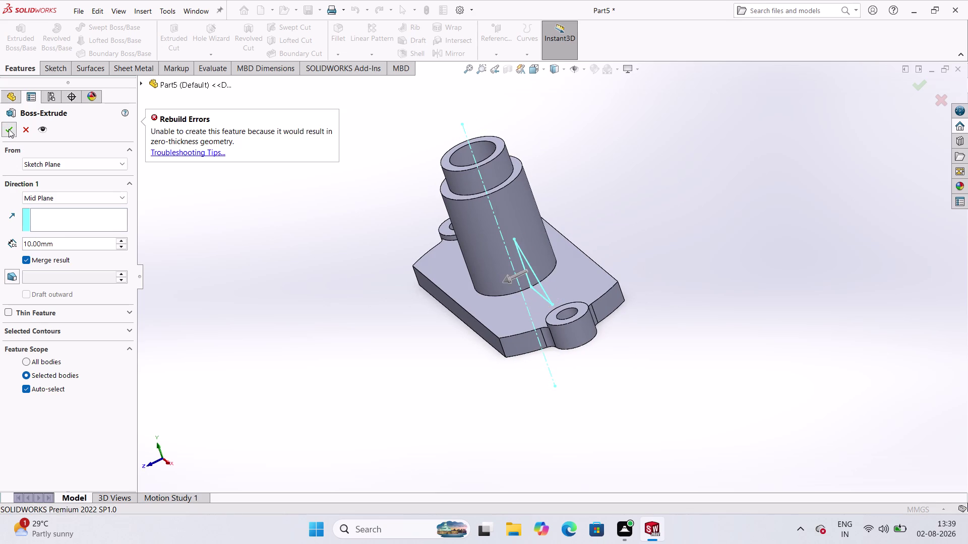
click(29, 259)
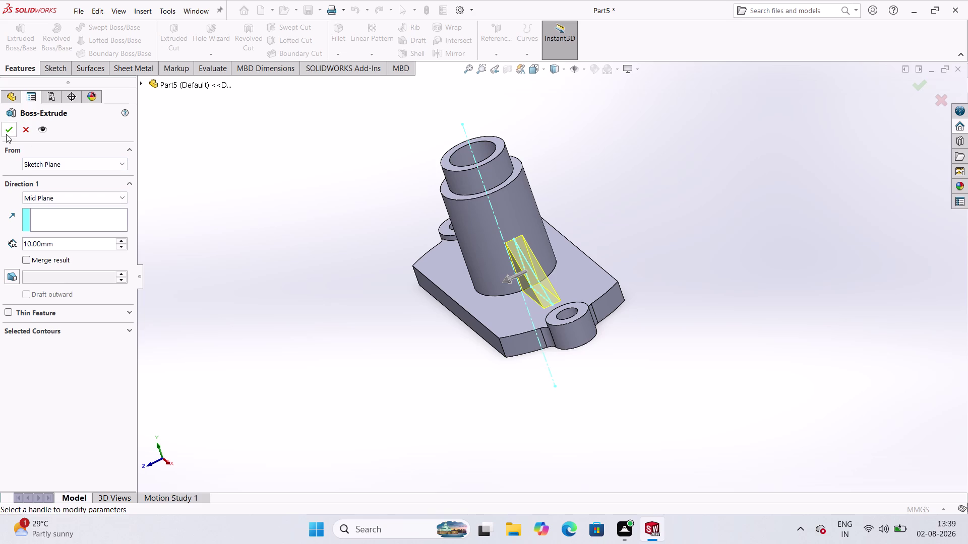
click(6, 134)
Orbit the model to inspect the new web, Boss-Extrude9.
click(299, 271)
scroll(up, 3)
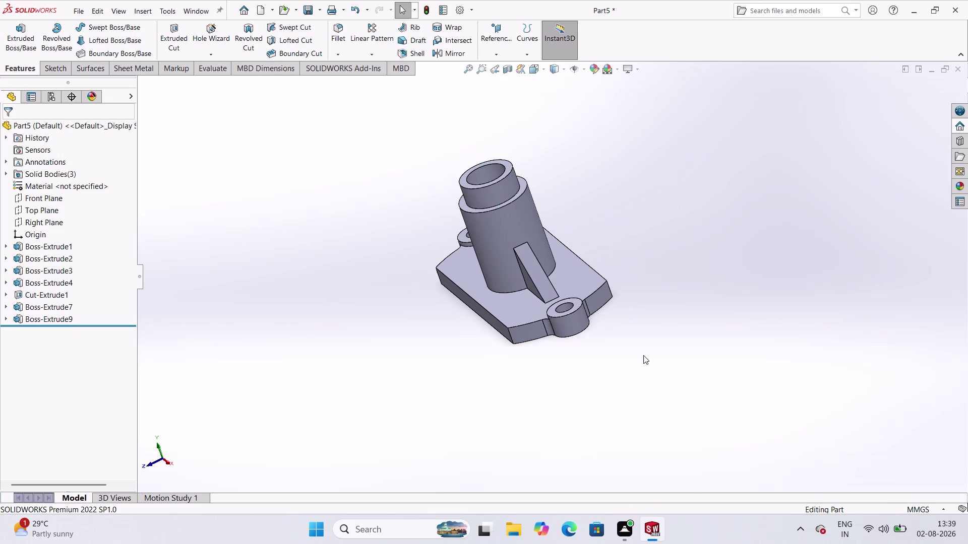
scroll(up, 3)
scroll(down, 3)
middle_drag(495, 300, 576, 225)
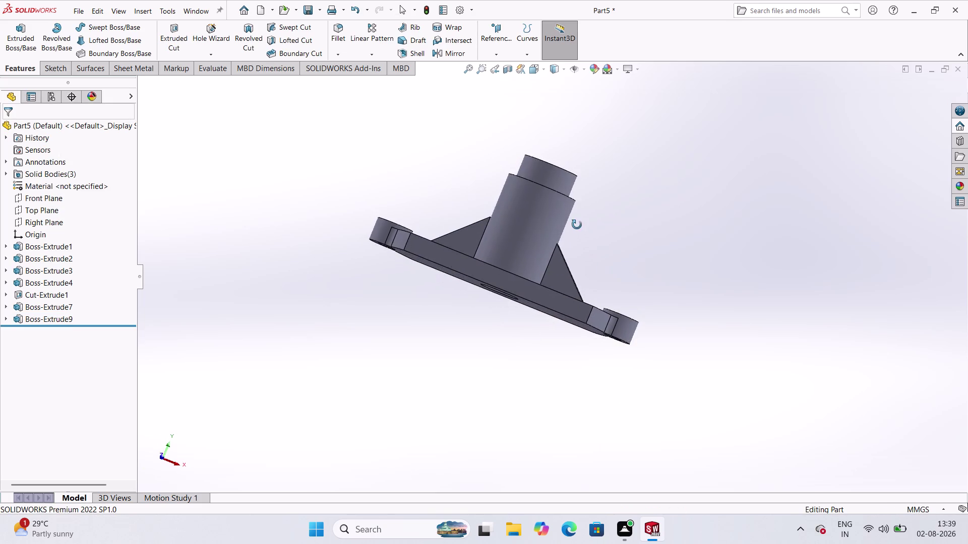
middle_drag(577, 225, 569, 204)
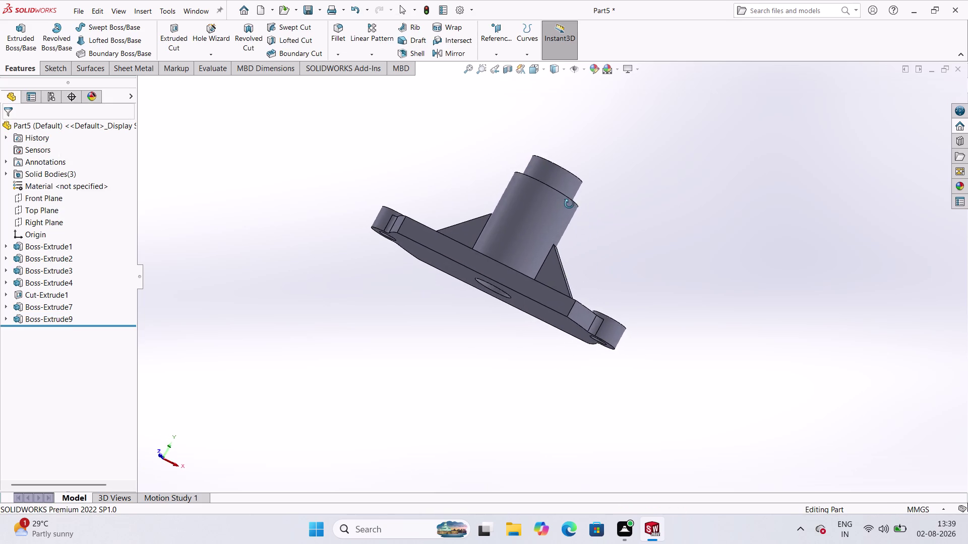
middle_drag(569, 204, 559, 346)
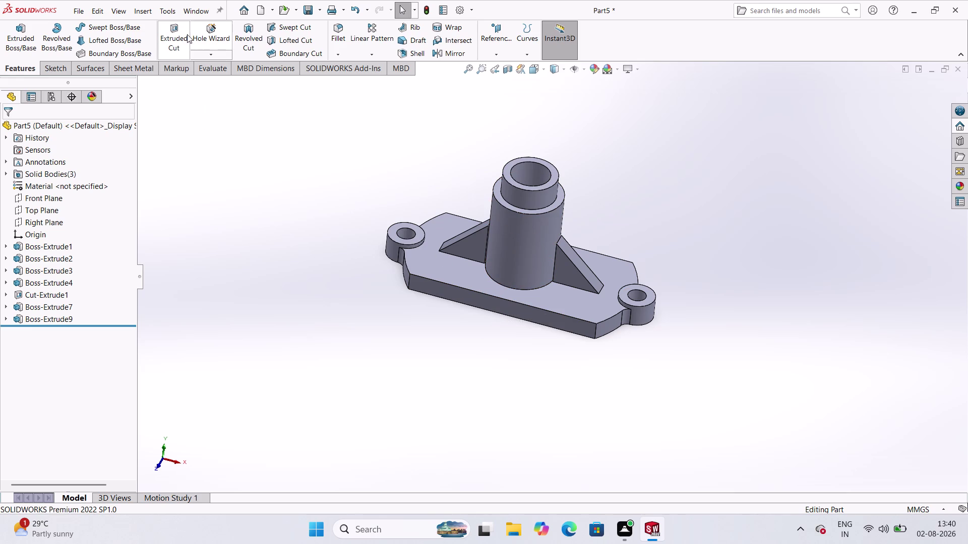
Open a sketch on the Right Plane and convert the plate's top edge into it.
click(59, 70)
click(21, 42)
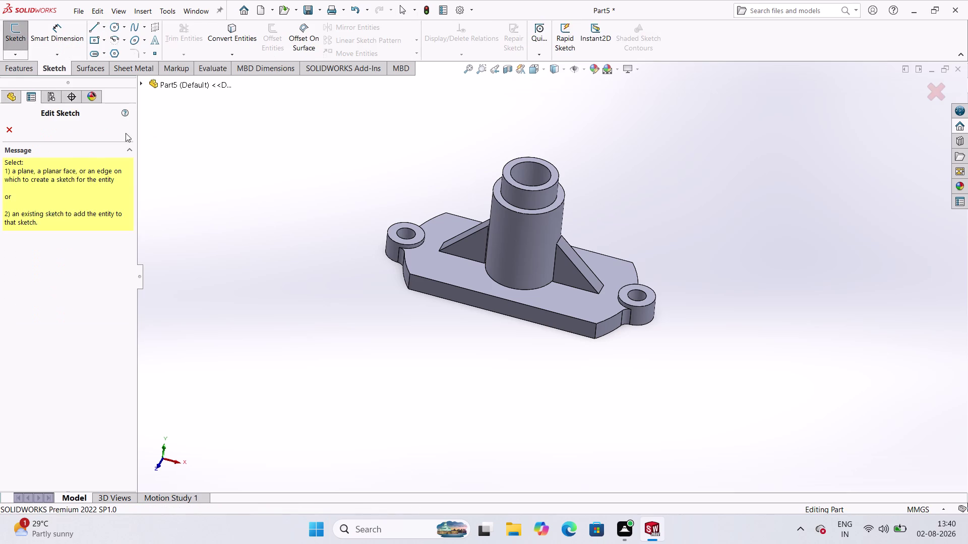
click(166, 84)
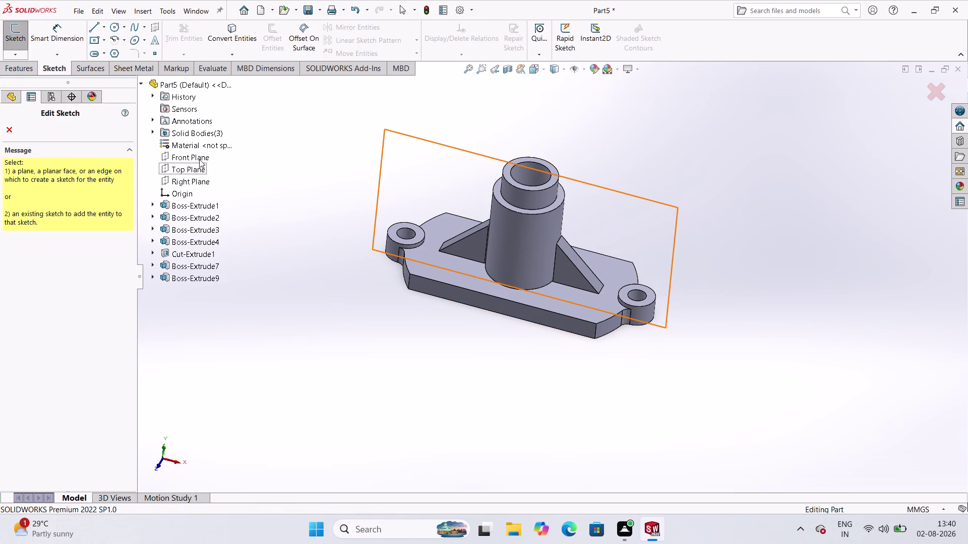
click(192, 181)
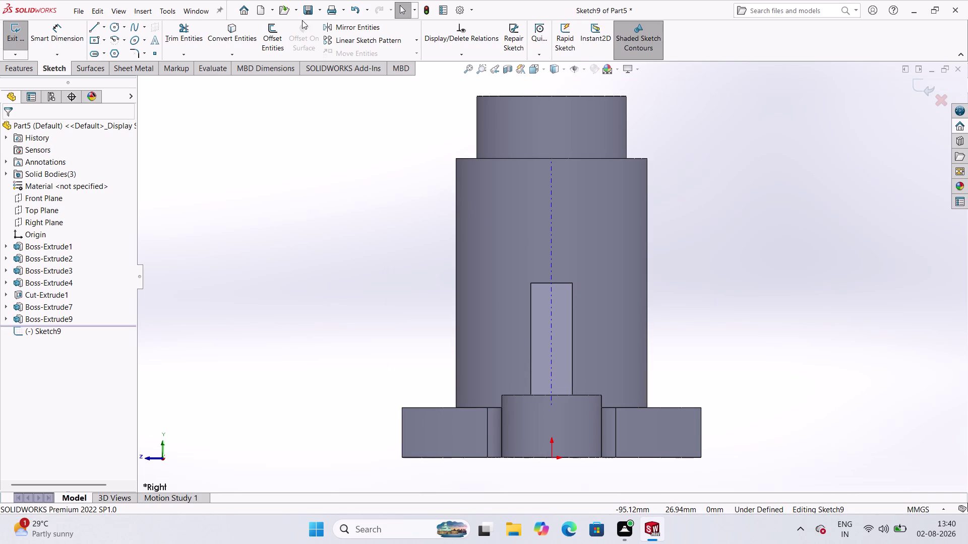
click(236, 43)
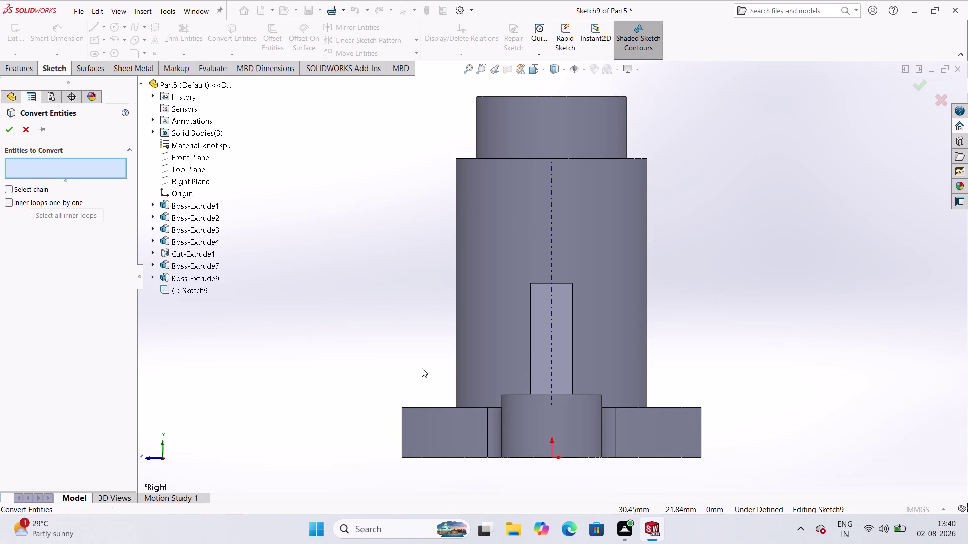
click(420, 409)
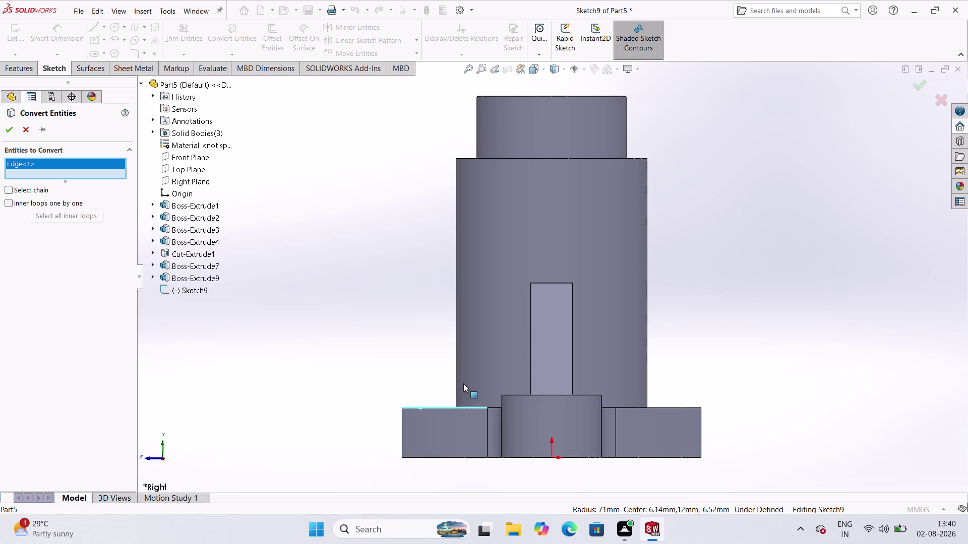
click(11, 128)
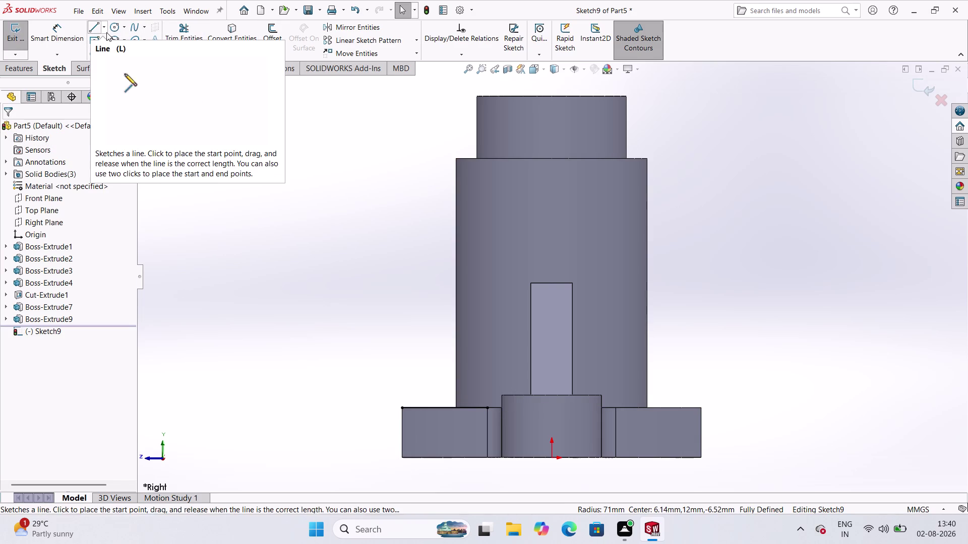
Draw a slanted line from the plate edge to the cylinder's left side, then a vertical line down.
click(94, 25)
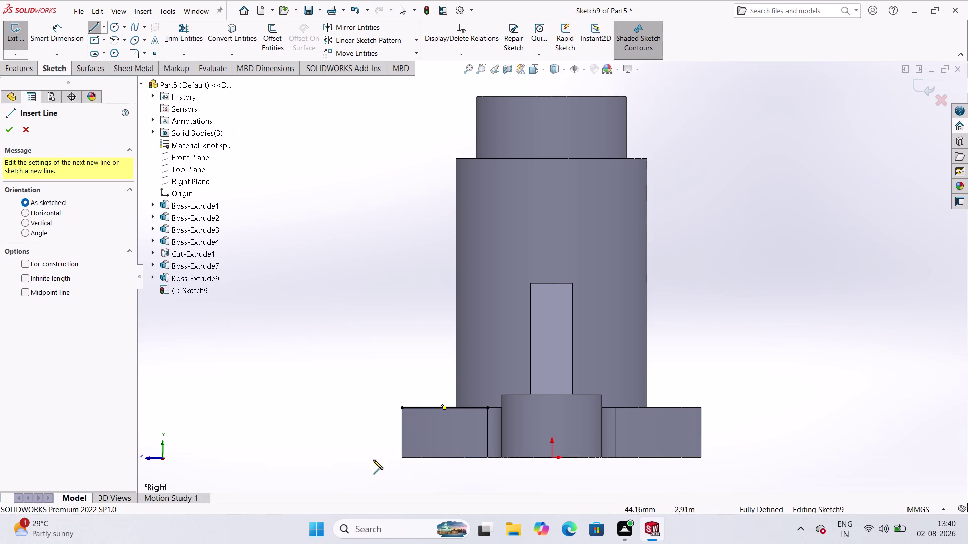
click(401, 411)
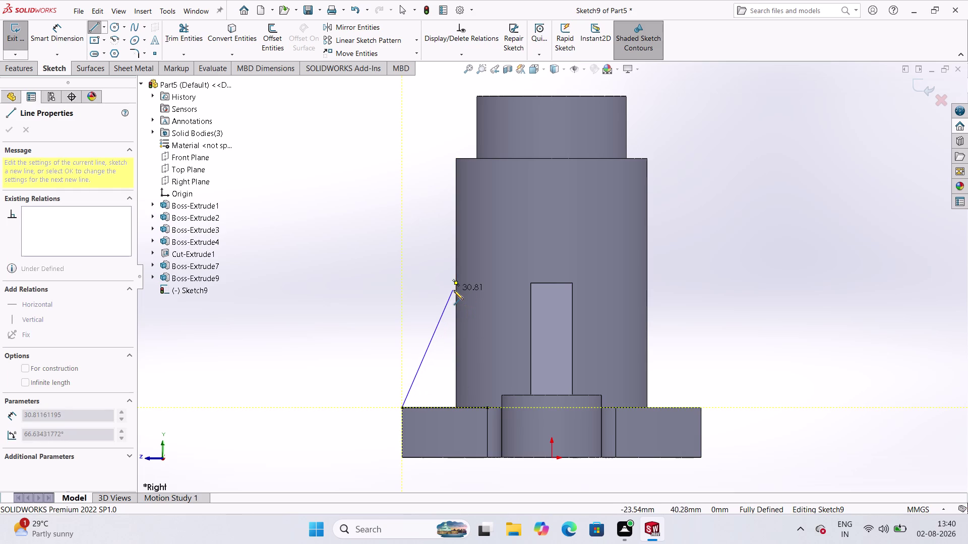
click(454, 289)
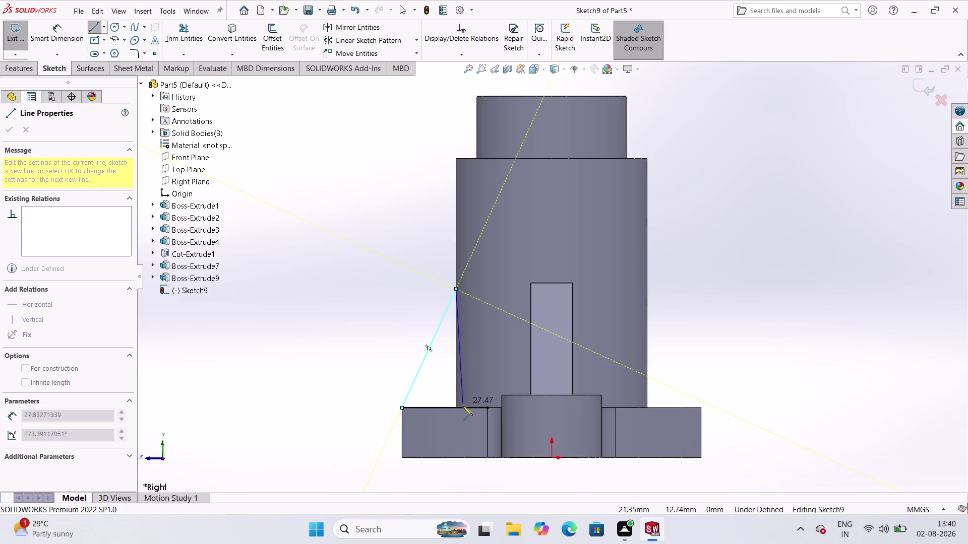
click(453, 425)
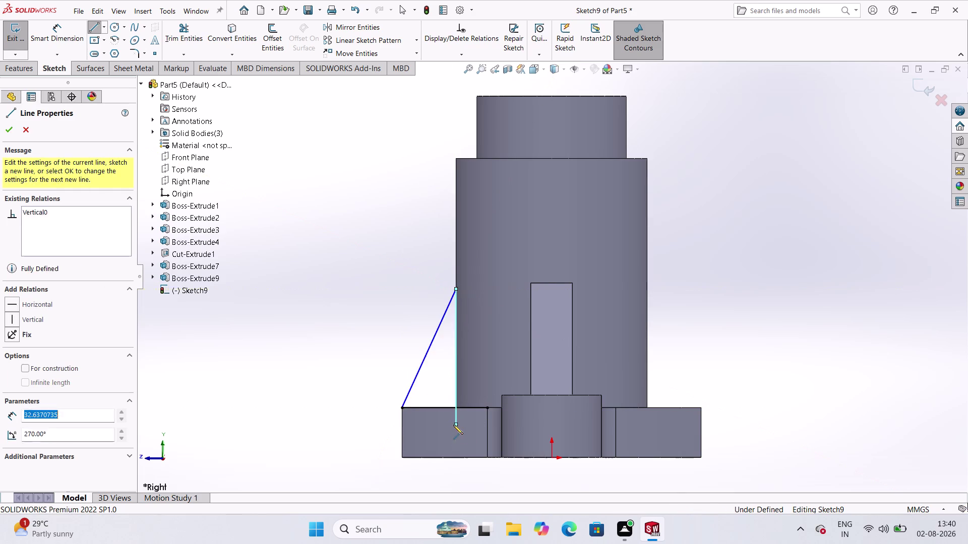
key(Escape)
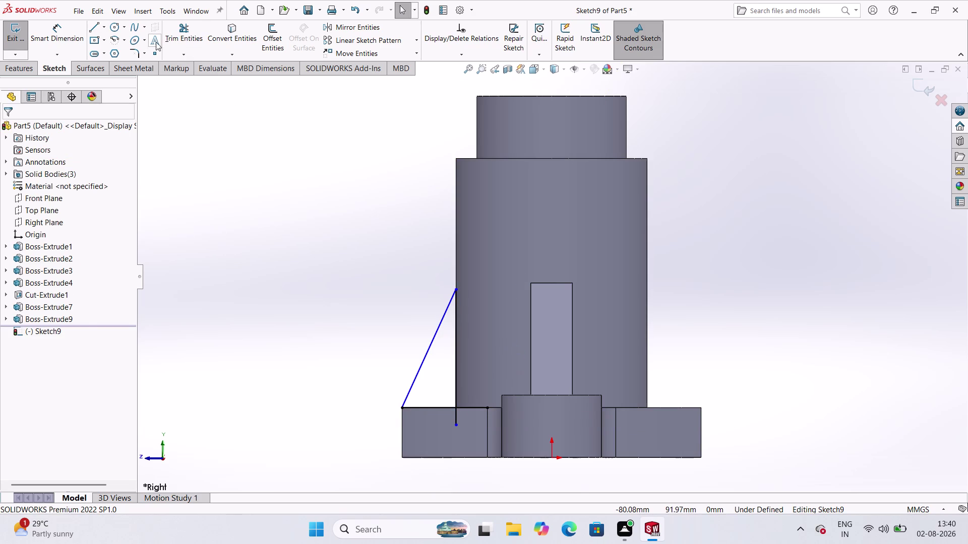
Trim the excess plate-edge and vertical segments to close the triangle.
click(198, 23)
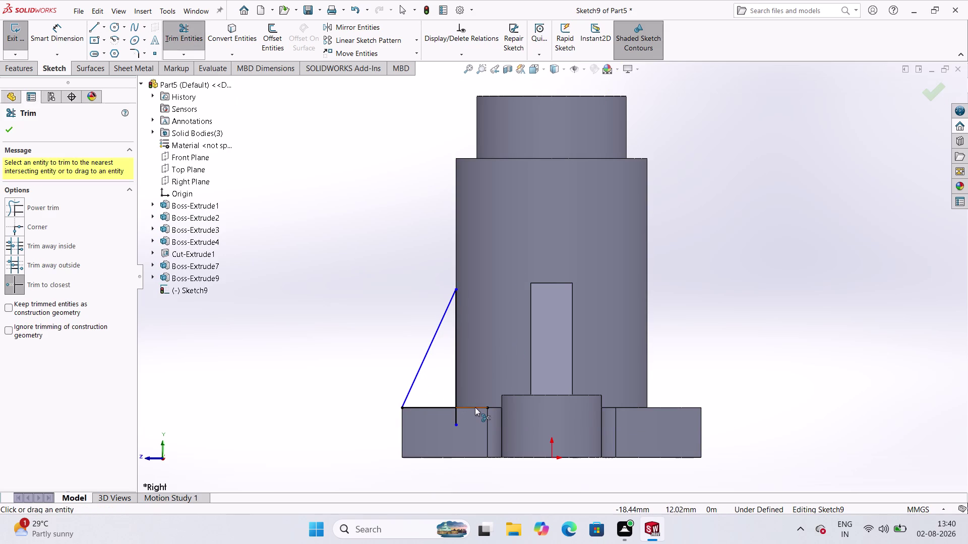
click(475, 407)
click(457, 418)
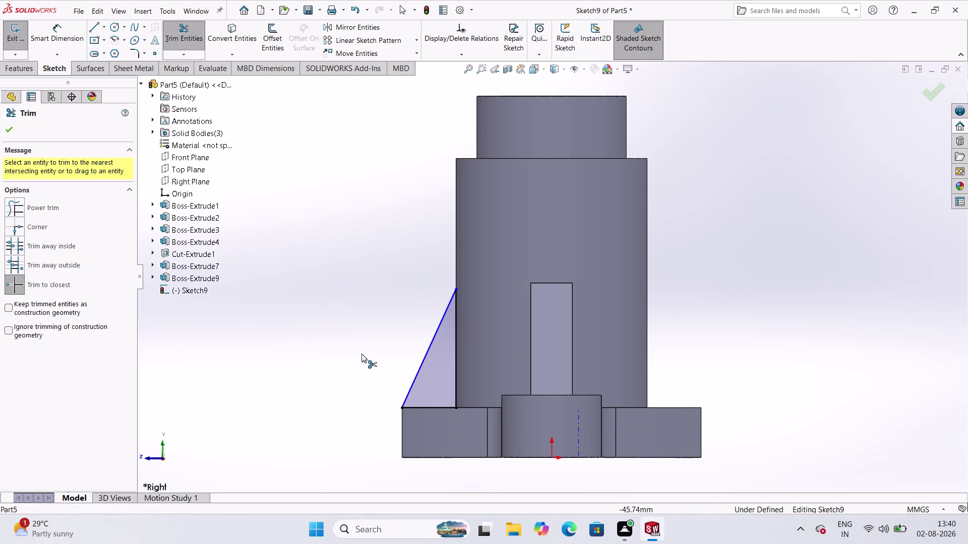
click(361, 354)
key(Escape)
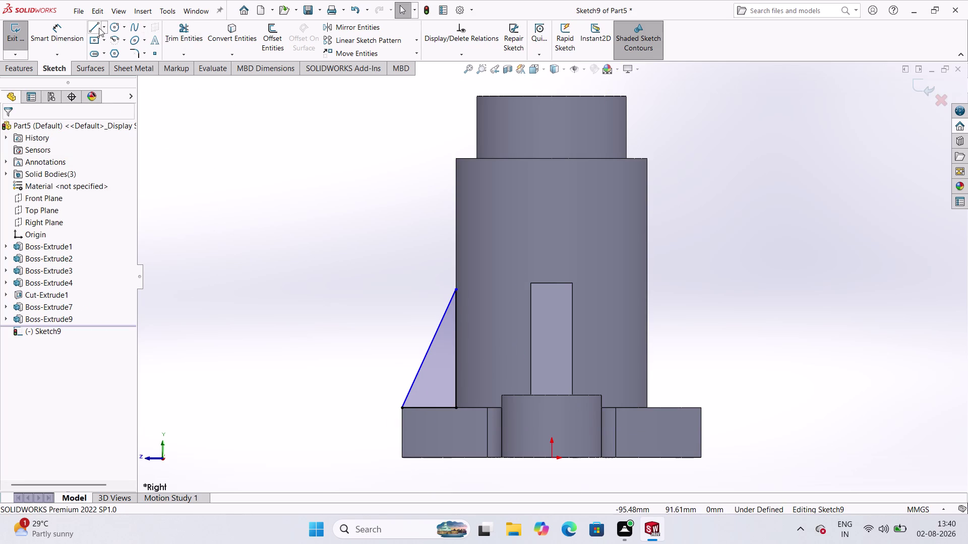
click(83, 30)
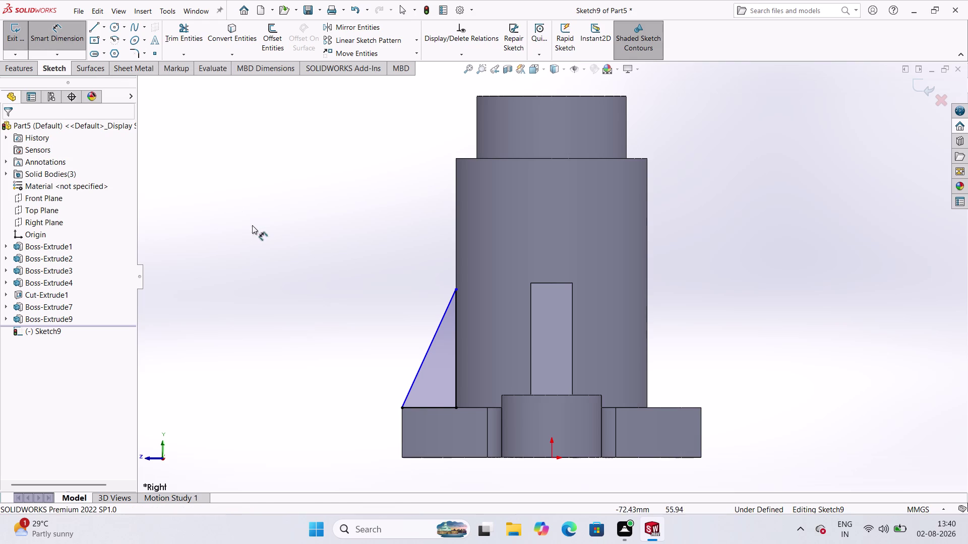
Dimension the web triangle's bottom edge to a 13 mm width.
click(427, 410)
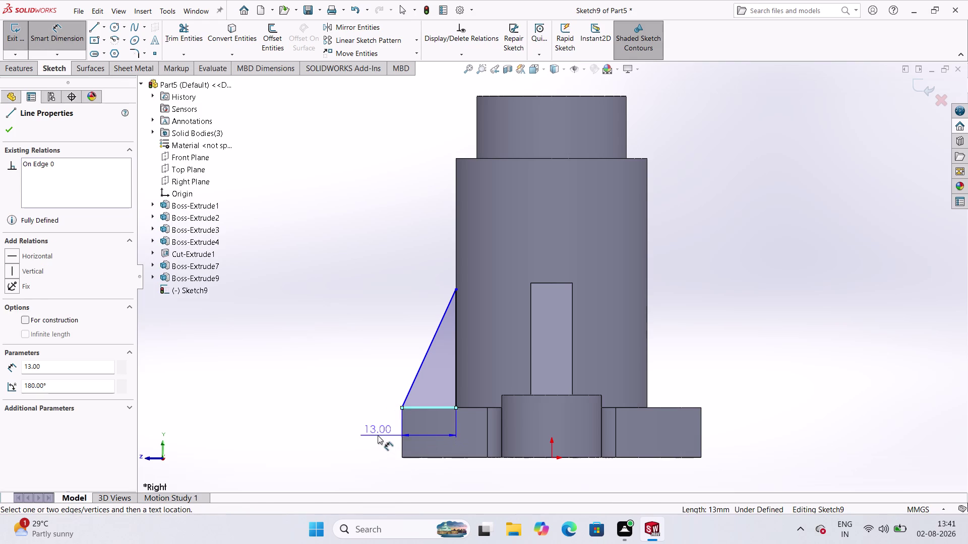
click(377, 435)
key(Escape)
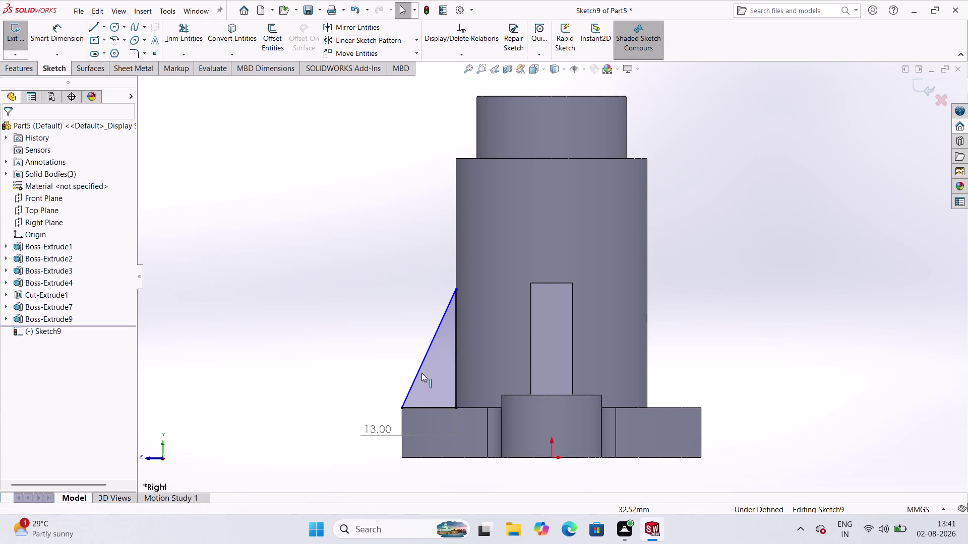
click(455, 385)
key(Escape)
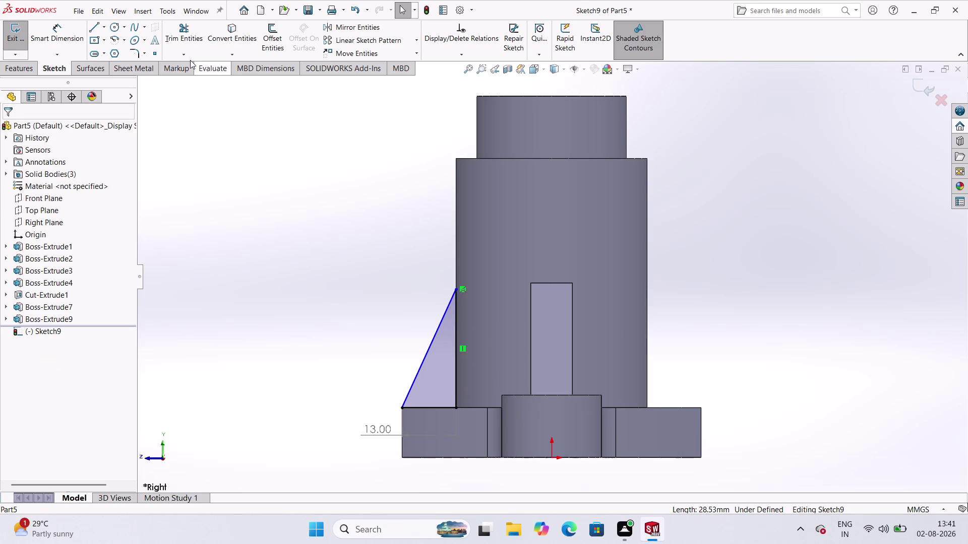
Give the triangle's vertical edge a 30 mm height dimension, then select the triangle's lines.
click(67, 39)
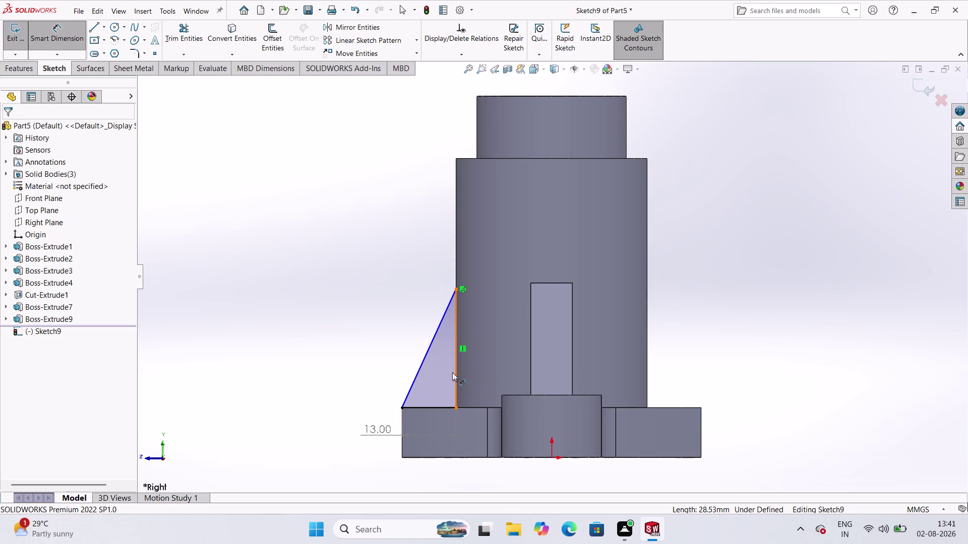
click(457, 382)
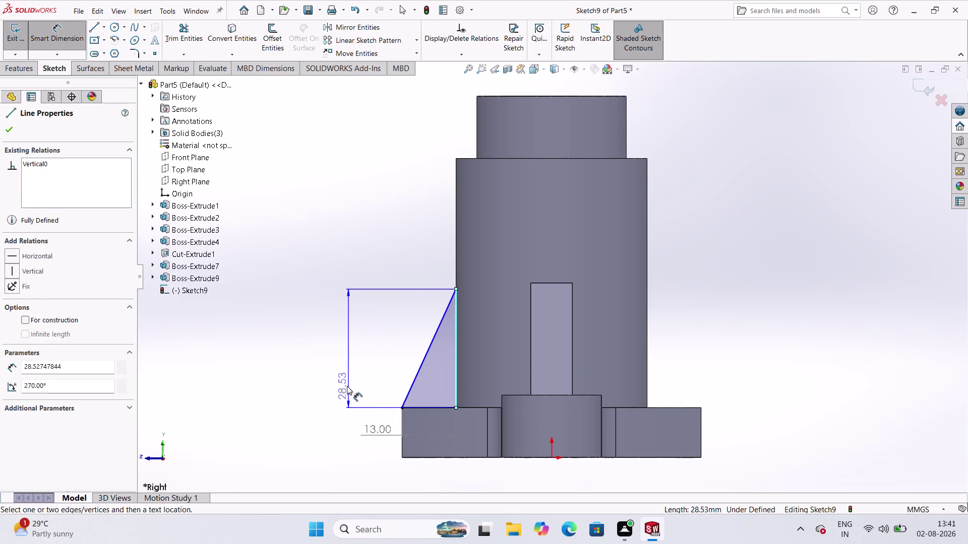
click(346, 386)
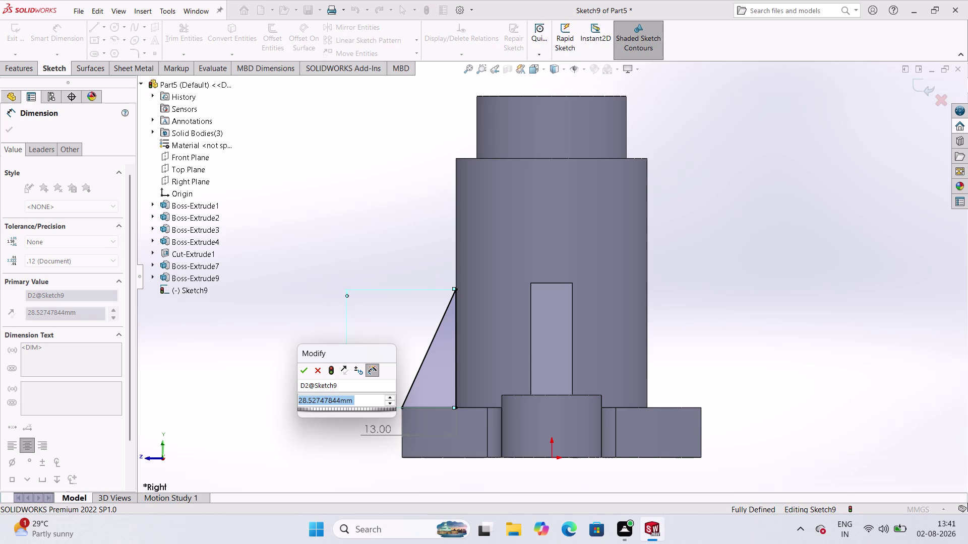
text(30)
key(Return)
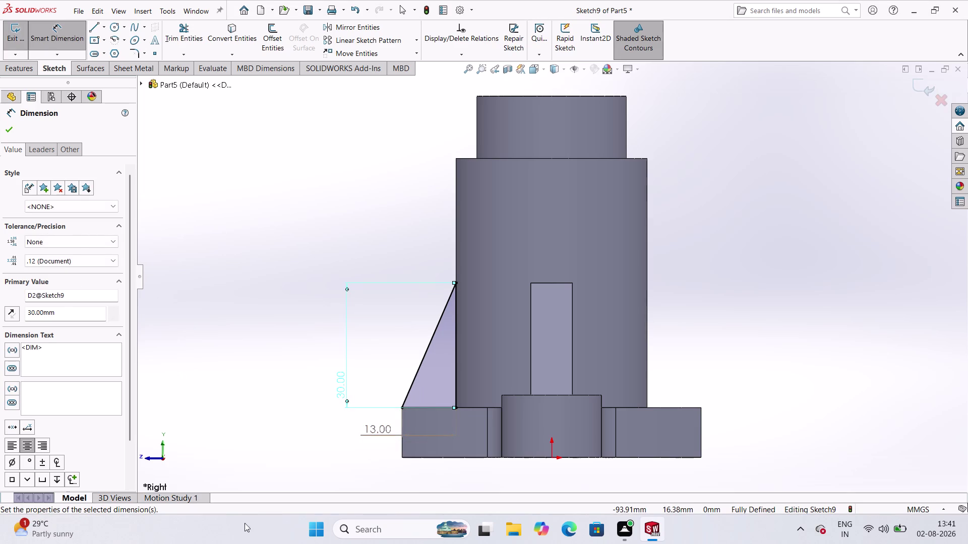
click(282, 401)
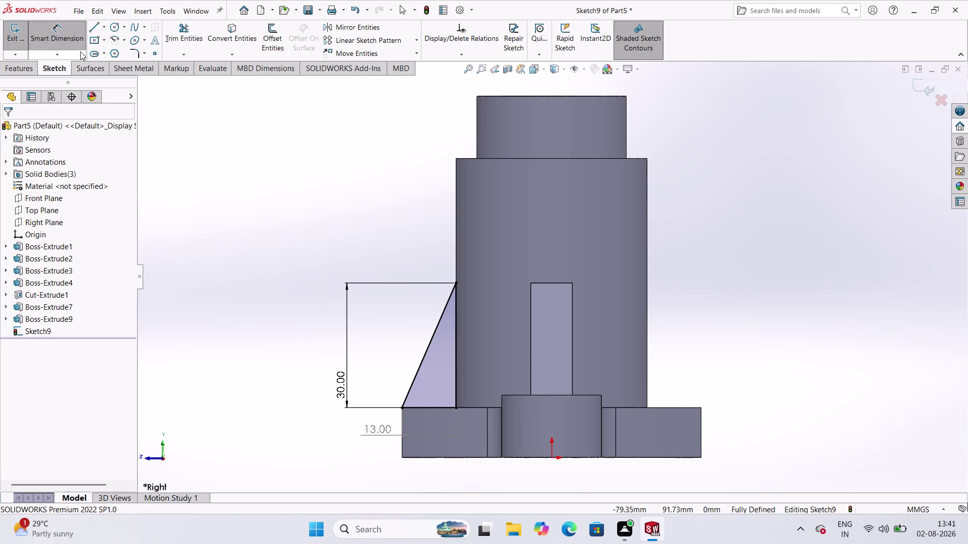
click(74, 26)
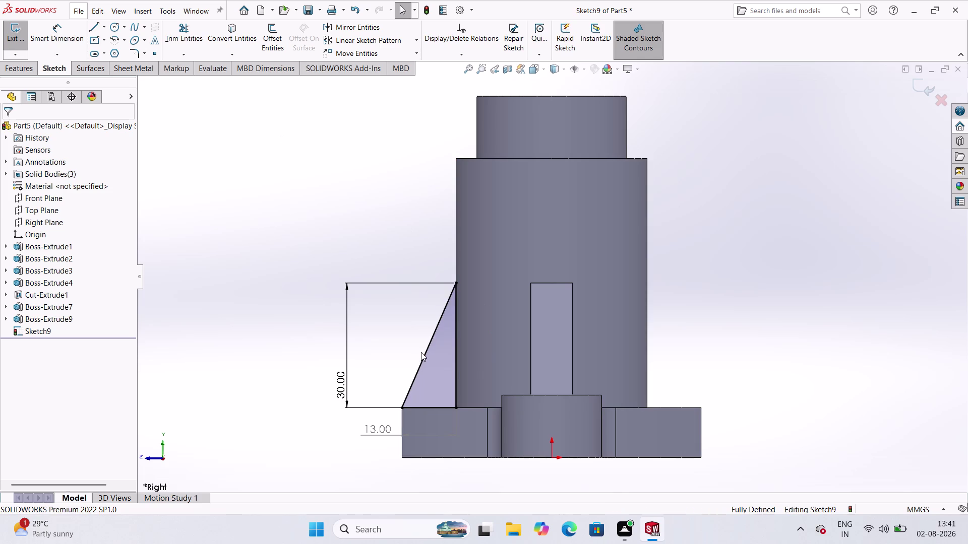
click(428, 357)
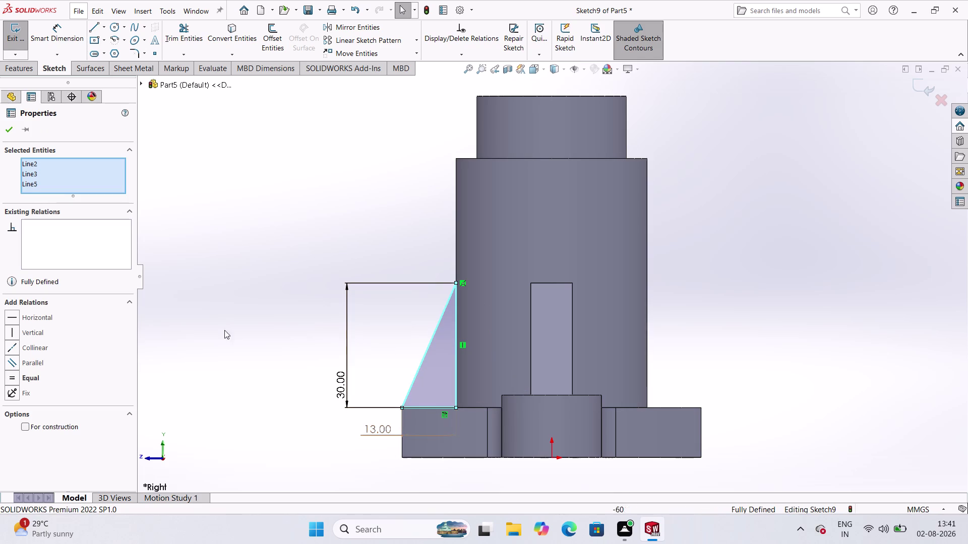
Mirror the three selected triangle lines about the Front Plane.
click(366, 28)
click(80, 287)
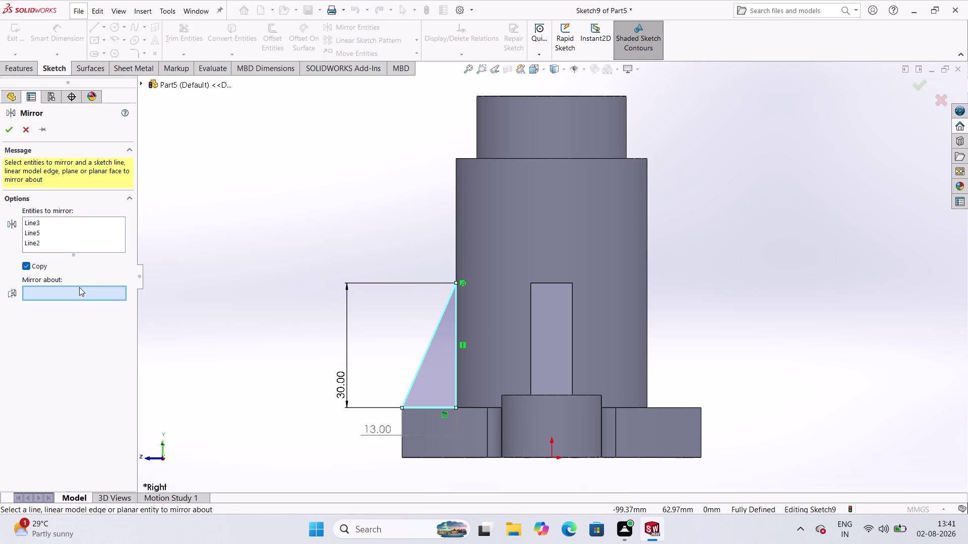
click(200, 89)
click(203, 77)
click(212, 88)
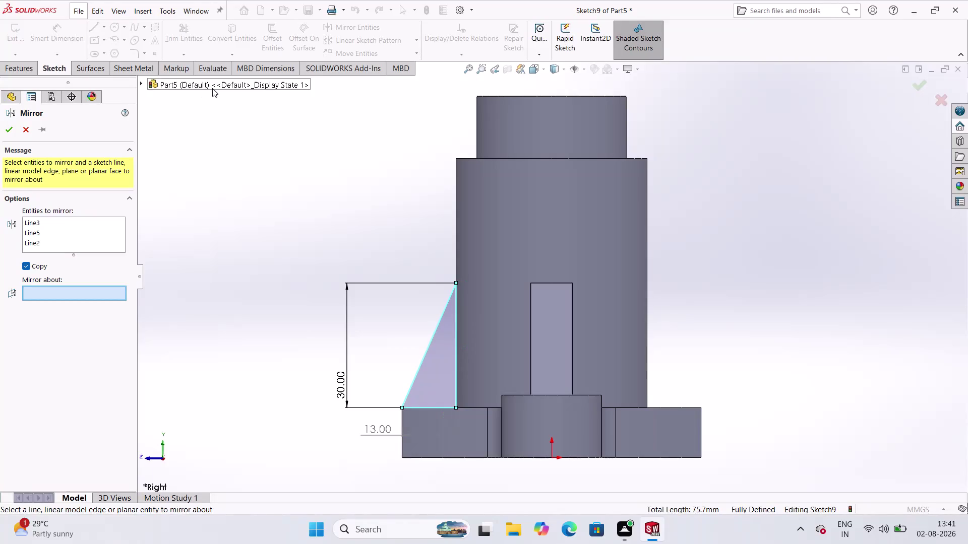
click(165, 85)
double_click(165, 84)
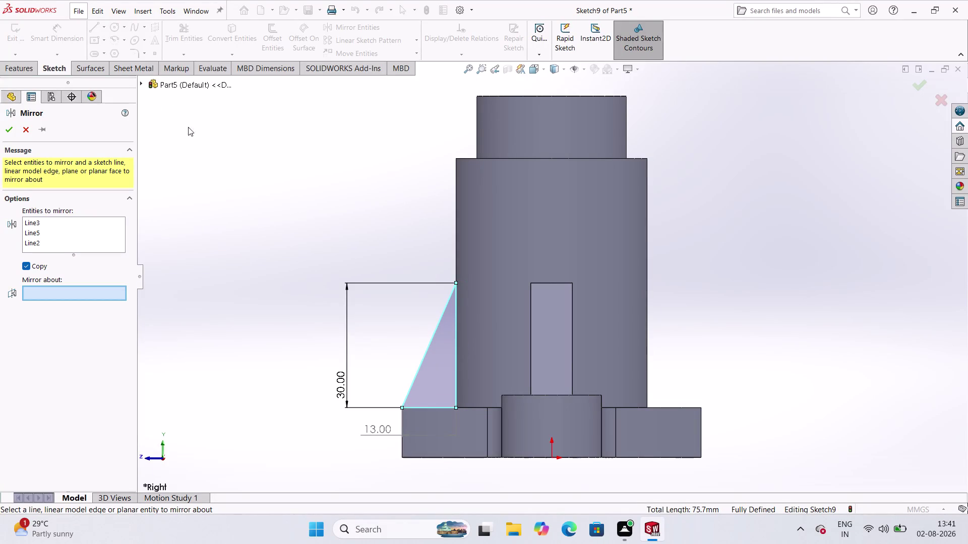
middle_drag(249, 190, 266, 234)
scroll(up, 3)
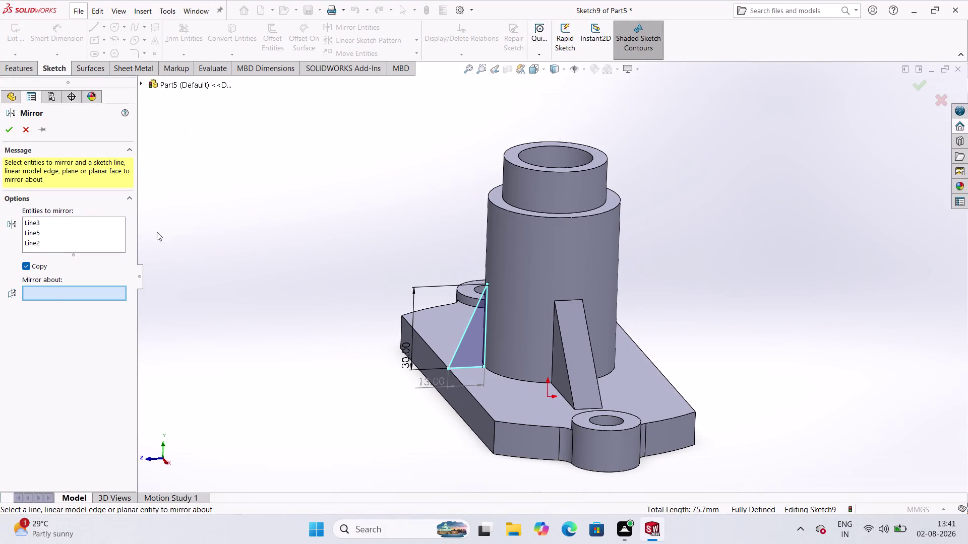
click(51, 297)
click(145, 85)
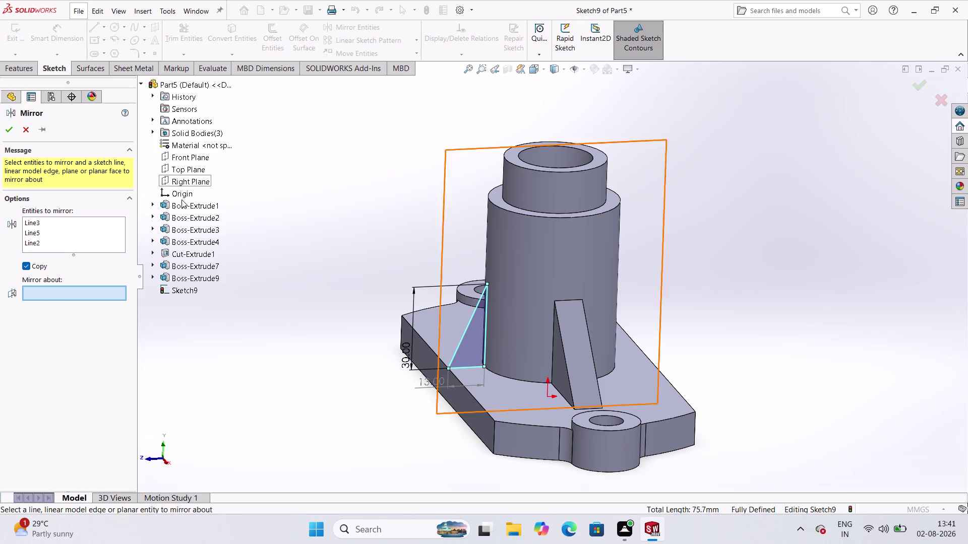
click(182, 155)
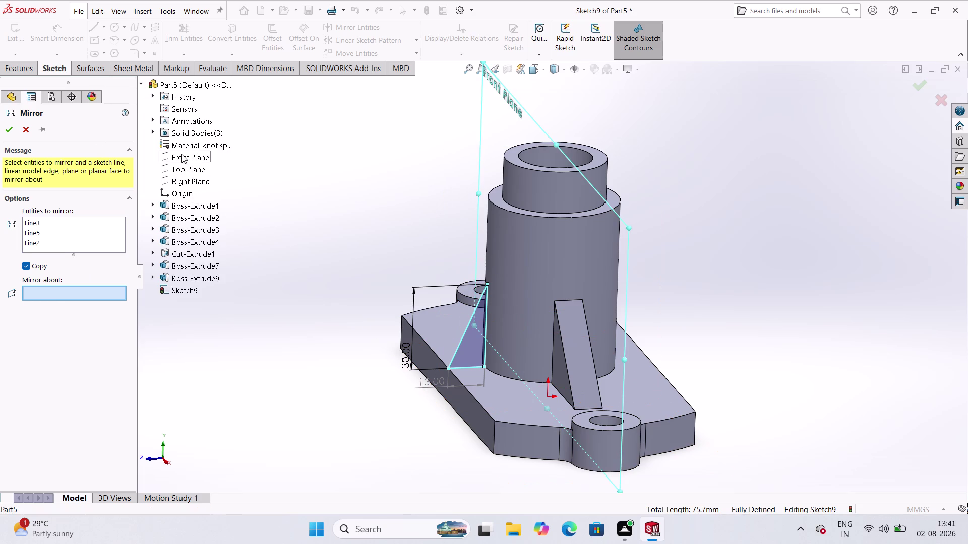
Accept the mirrored triangle, inspect both web profiles, and exit Sketch9.
scroll(up, 3)
middle_drag(658, 361, 657, 362)
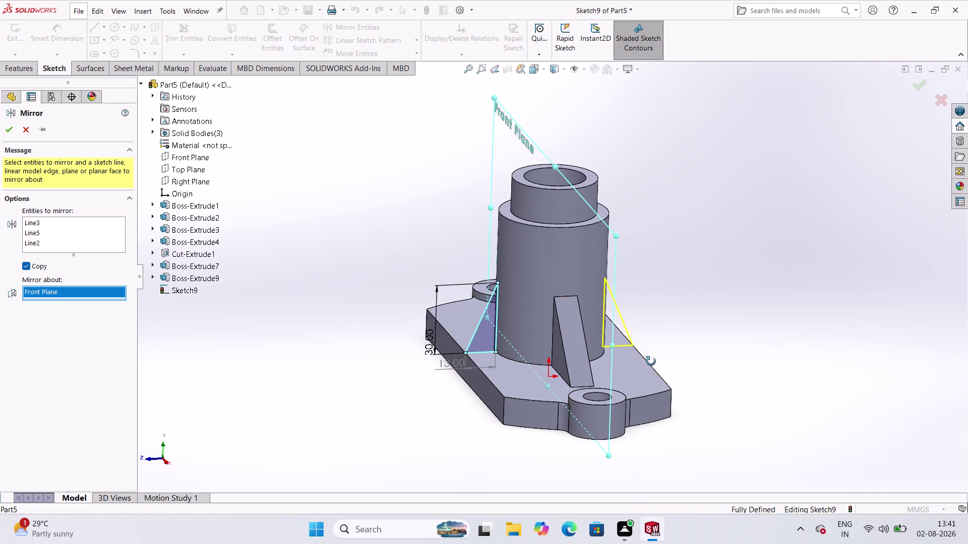
middle_drag(657, 361, 637, 362)
click(9, 128)
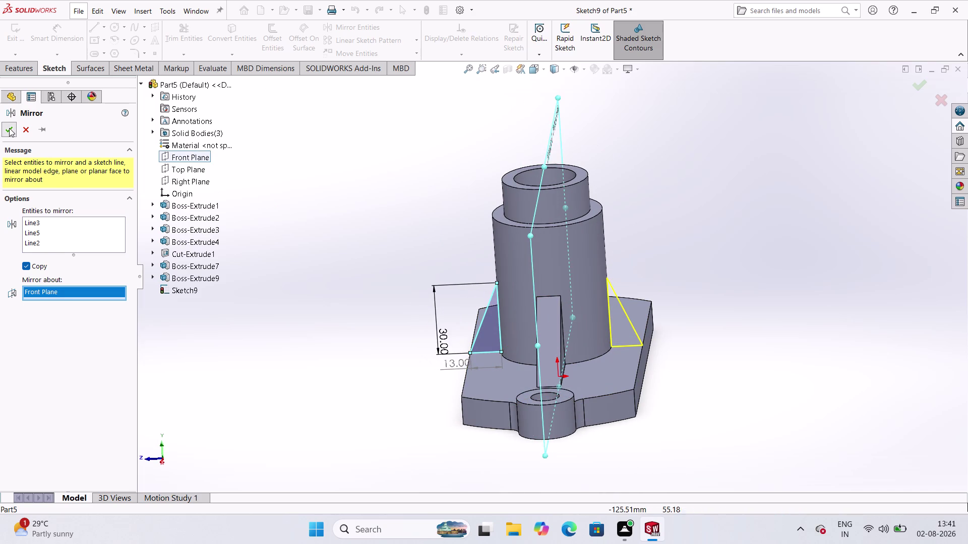
scroll(up, 3)
scroll(down, 3)
scroll(down, 3)
scroll(up, 3)
middle_drag(700, 175, 699, 149)
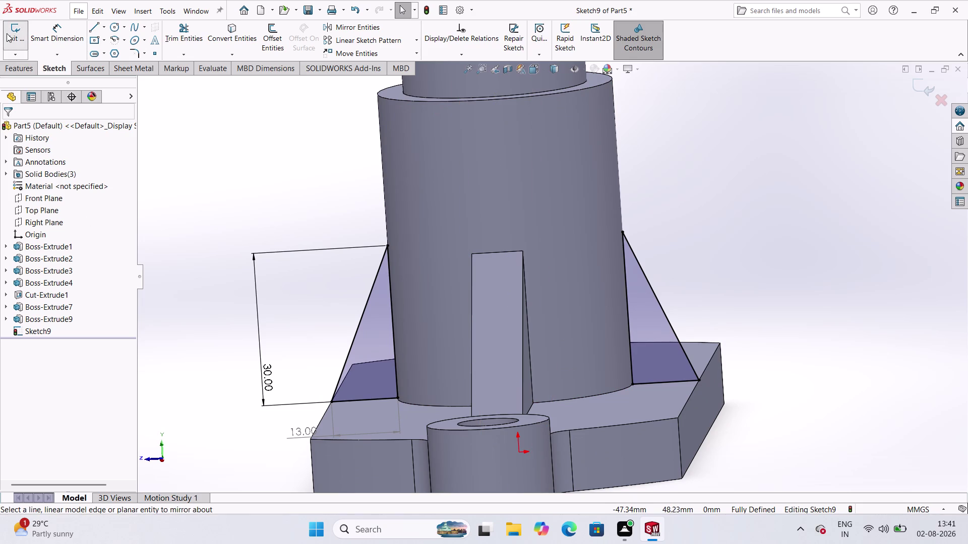
click(6, 34)
click(22, 66)
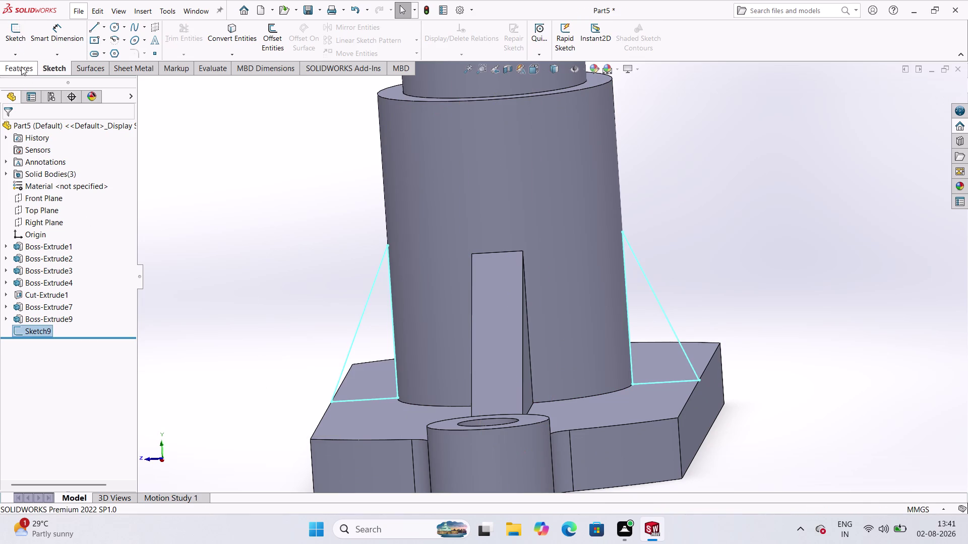
Extrude Sketch9's two triangles 10 mm mid-plane with Merge result off, creating Boss-Extrude11.
click(10, 38)
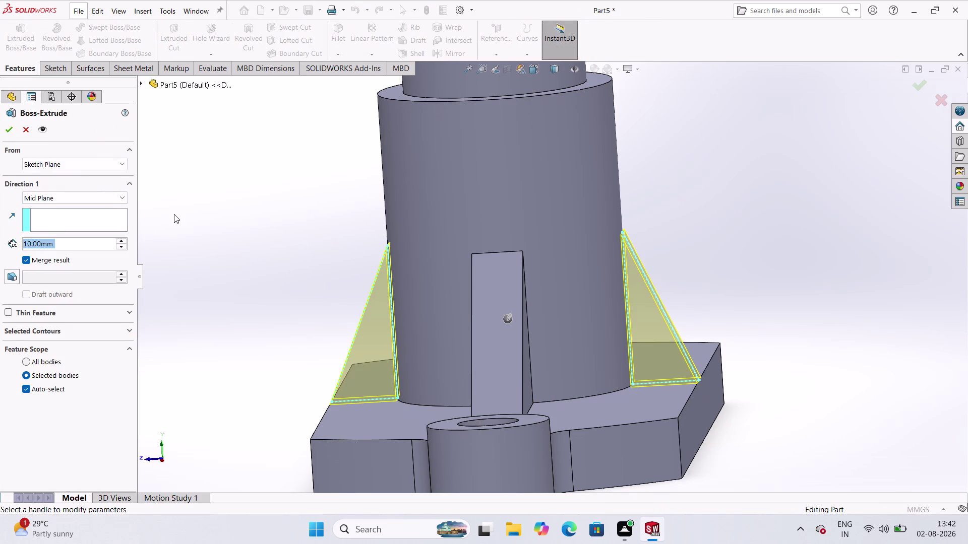
scroll(up, 3)
middle_drag(203, 188, 196, 291)
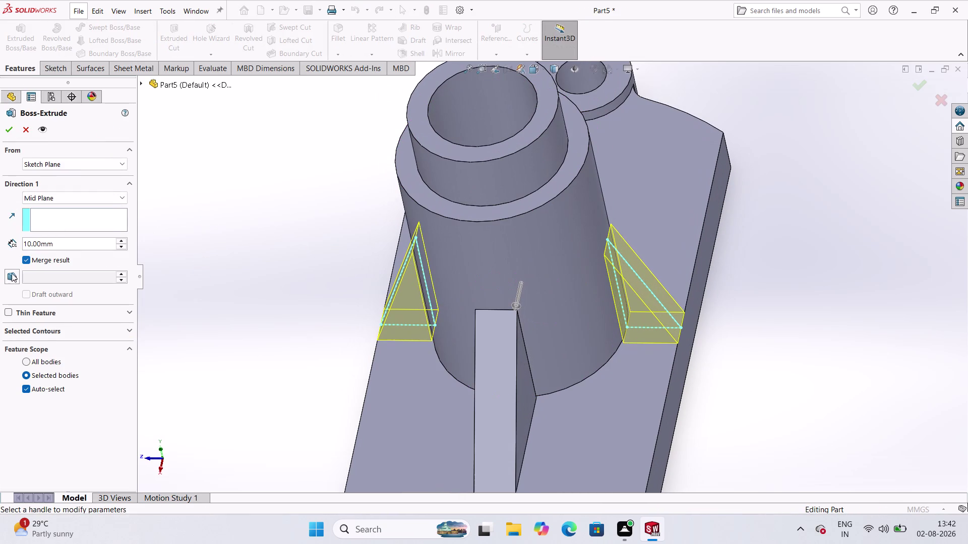
click(12, 131)
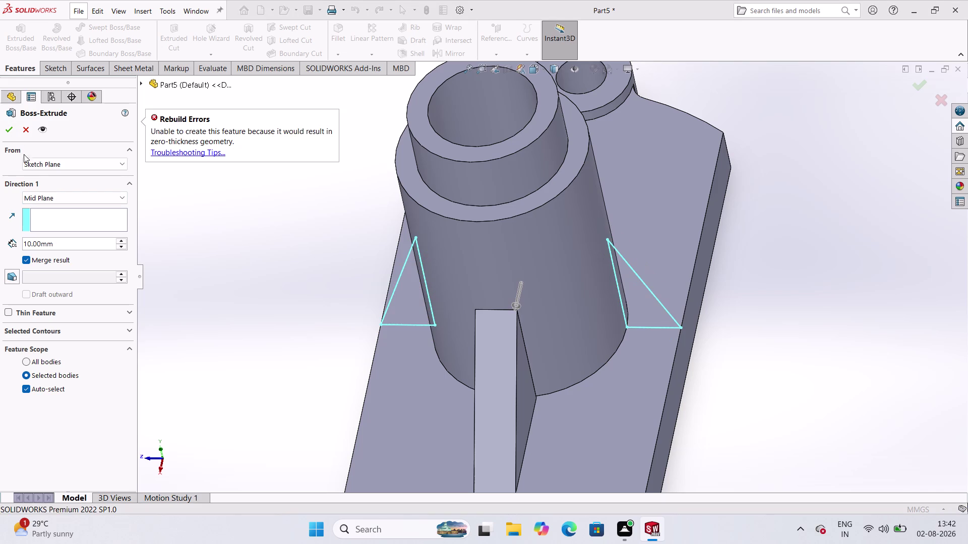
click(23, 260)
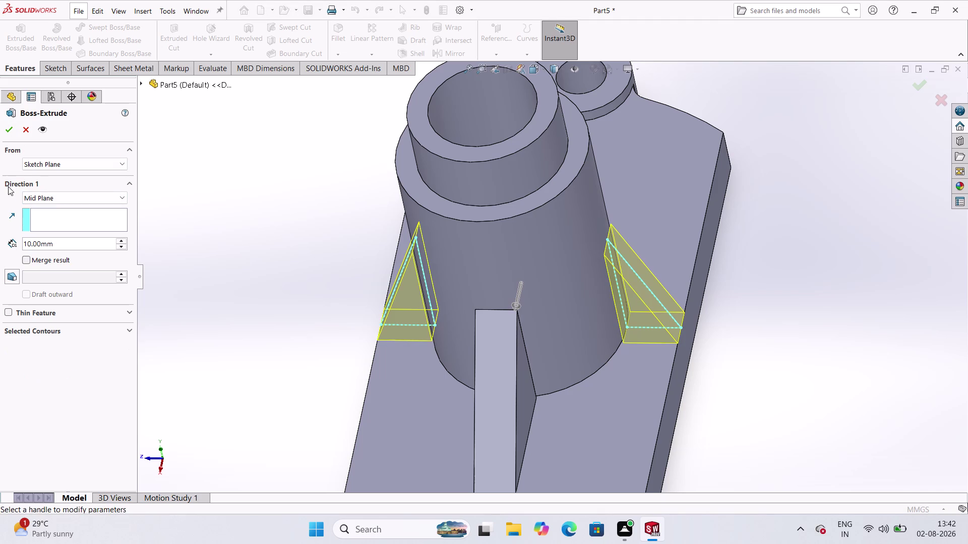
click(7, 130)
click(261, 332)
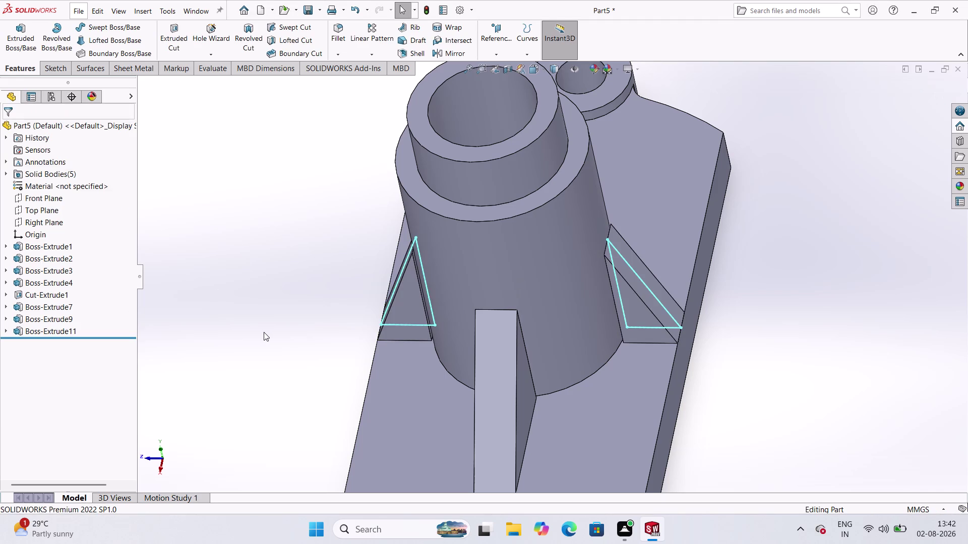
scroll(up, 3)
middle_drag(615, 338, 604, 403)
middle_drag(594, 410, 592, 411)
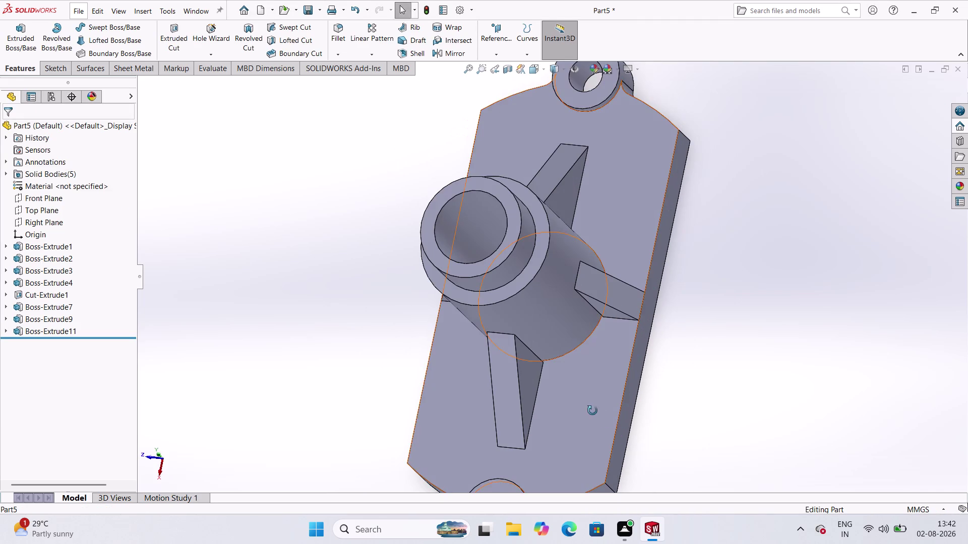
middle_drag(593, 410, 645, 357)
scroll(down, 3)
scroll(up, 3)
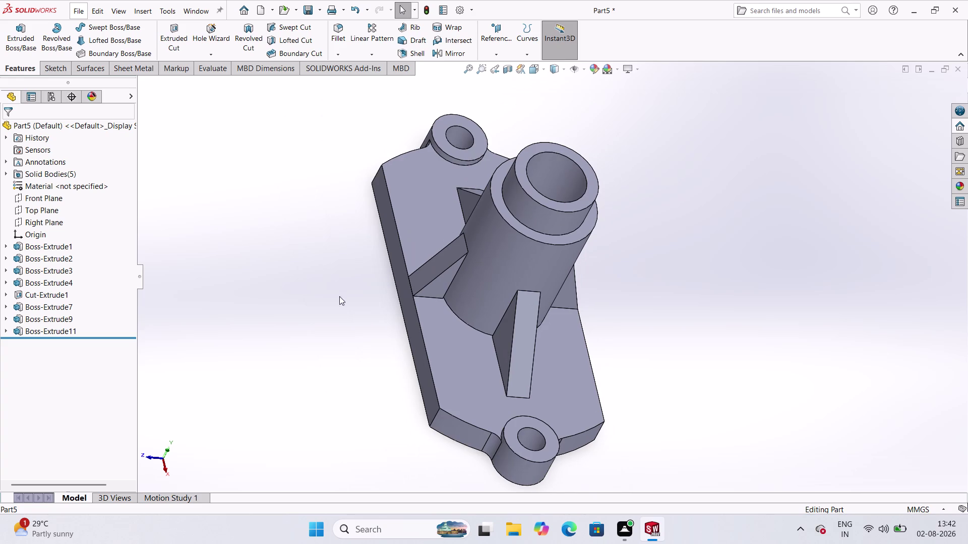
scroll(up, 3)
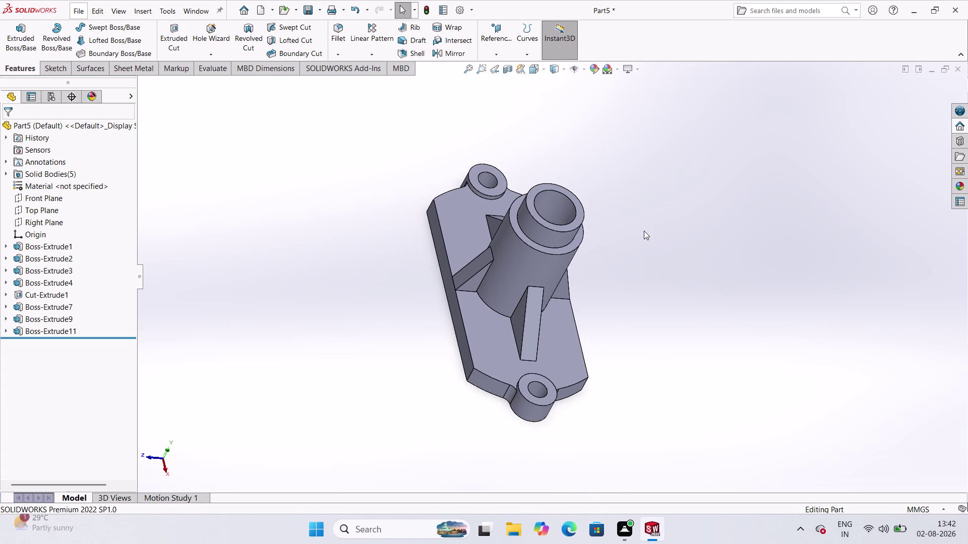
scroll(down, 3)
scroll(down, 3)
middle_drag(667, 203, 646, 235)
scroll(down, 3)
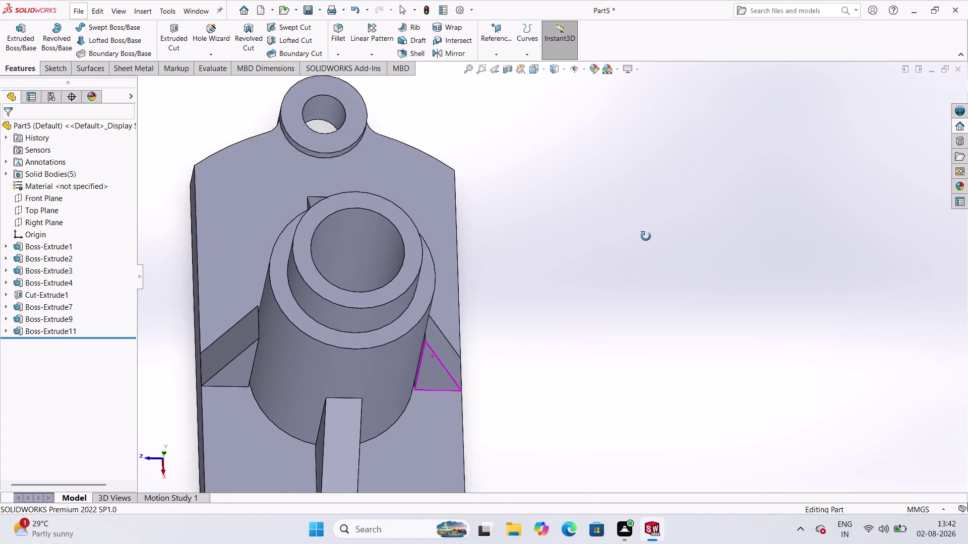
middle_drag(647, 235, 645, 294)
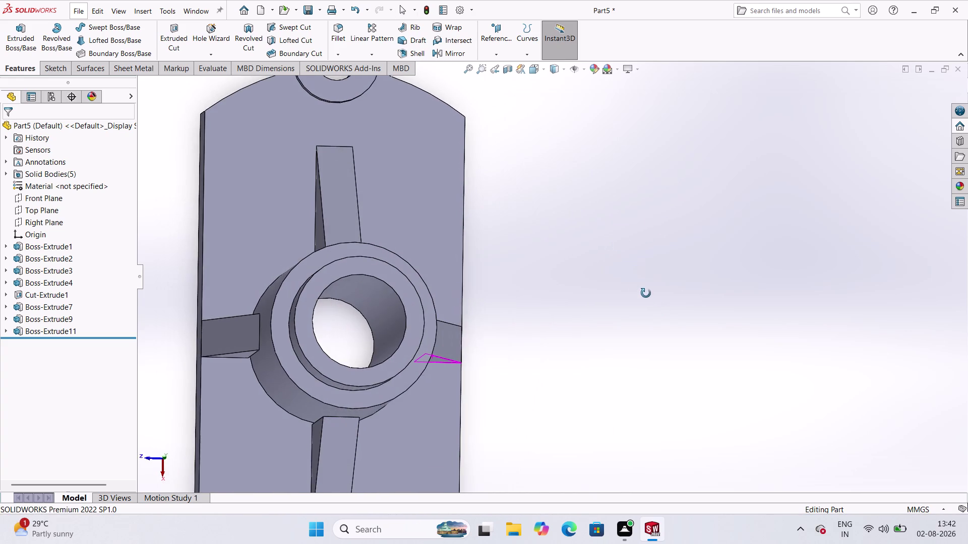
middle_drag(646, 293, 634, 280)
scroll(up, 3)
scroll(up, 3)
middle_drag(574, 321, 635, 244)
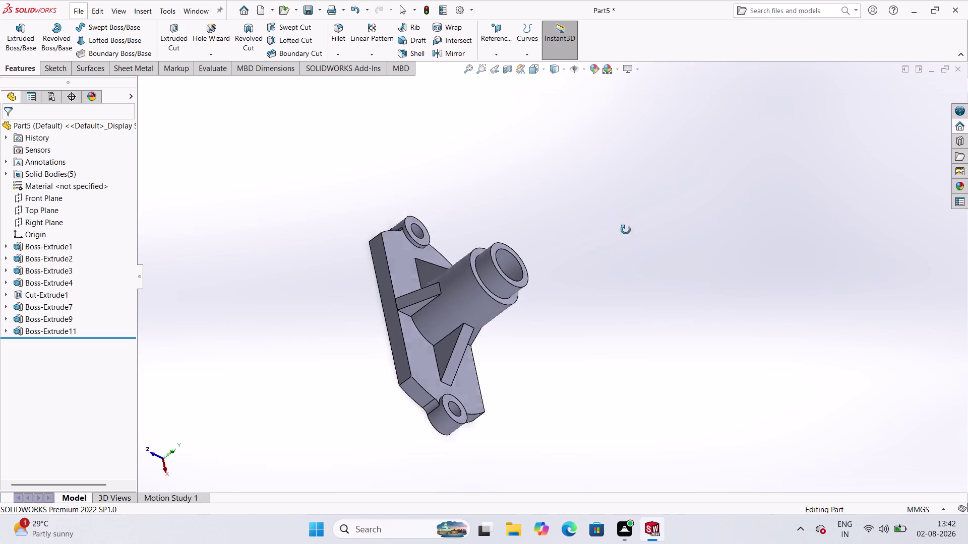
middle_drag(635, 244, 660, 213)
middle_drag(648, 208, 638, 206)
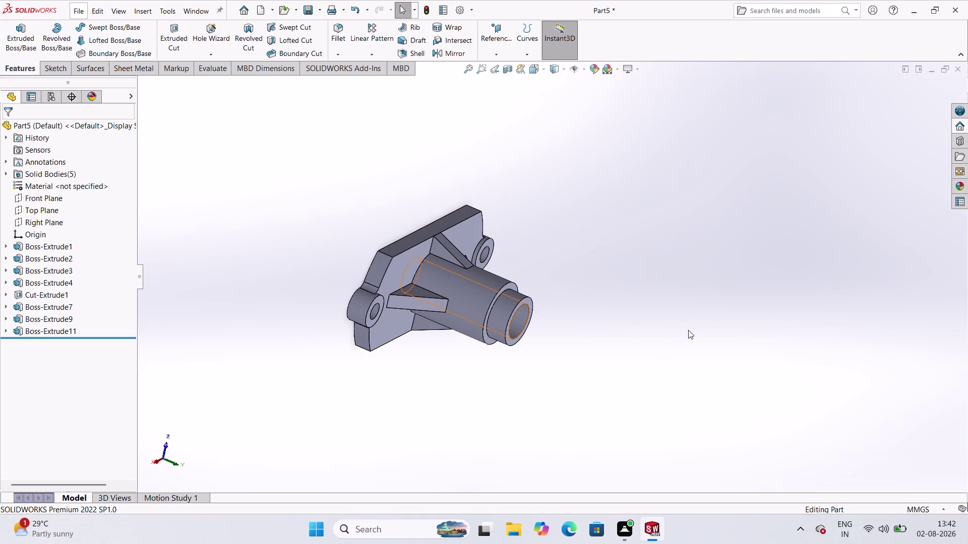
middle_drag(598, 399, 575, 44)
middle_drag(193, 258, 341, 365)
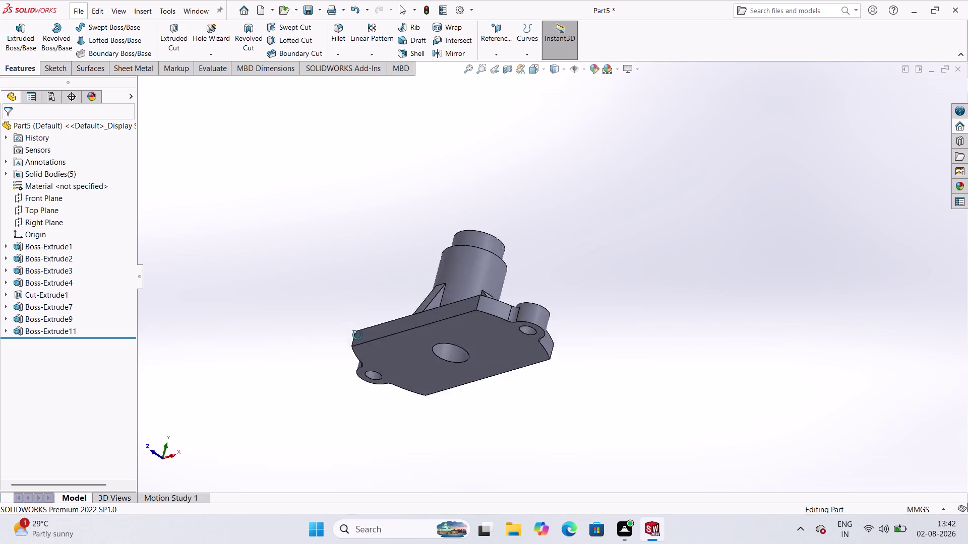
middle_drag(341, 364, 382, 543)
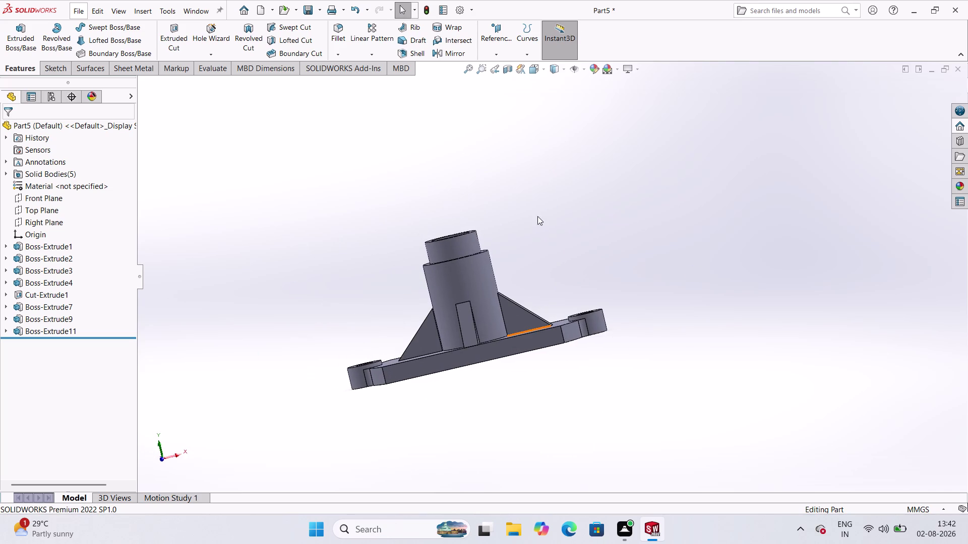
middle_drag(538, 217, 554, 281)
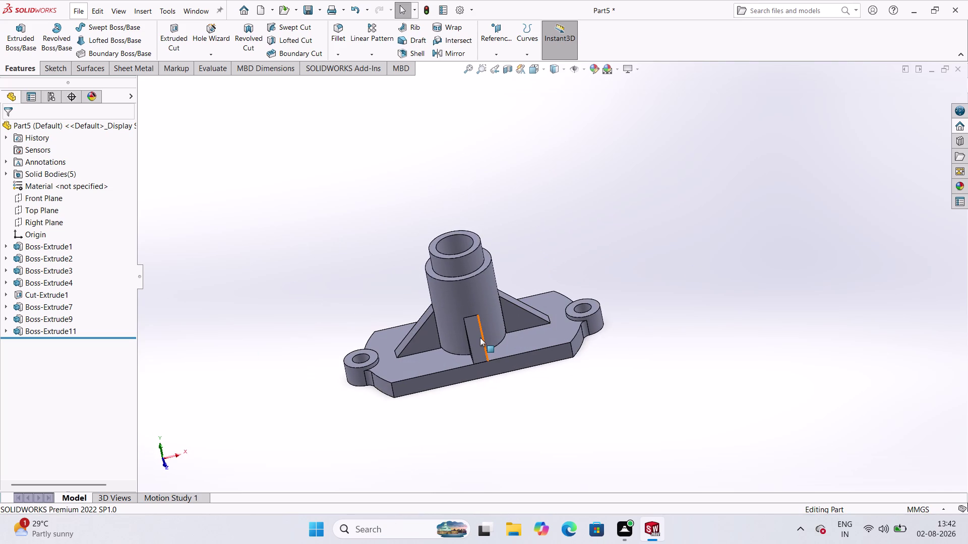
click(59, 71)
click(15, 37)
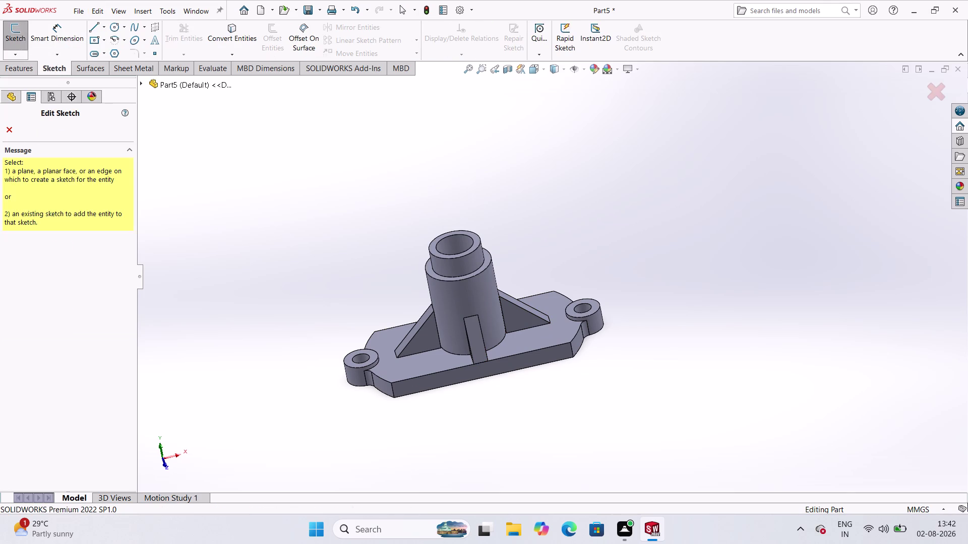
Open Sketch10 on the Front Plane and zoom to frame the part.
click(161, 81)
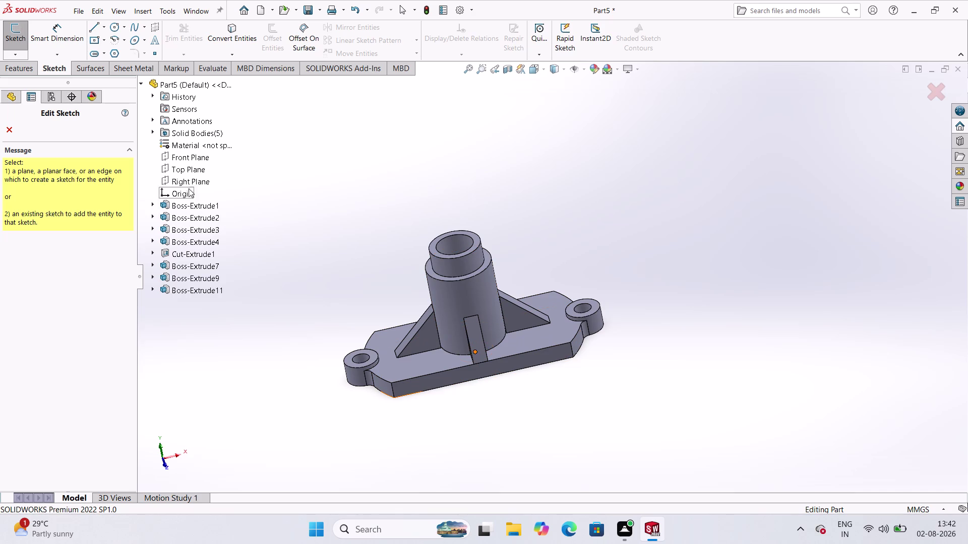
click(186, 159)
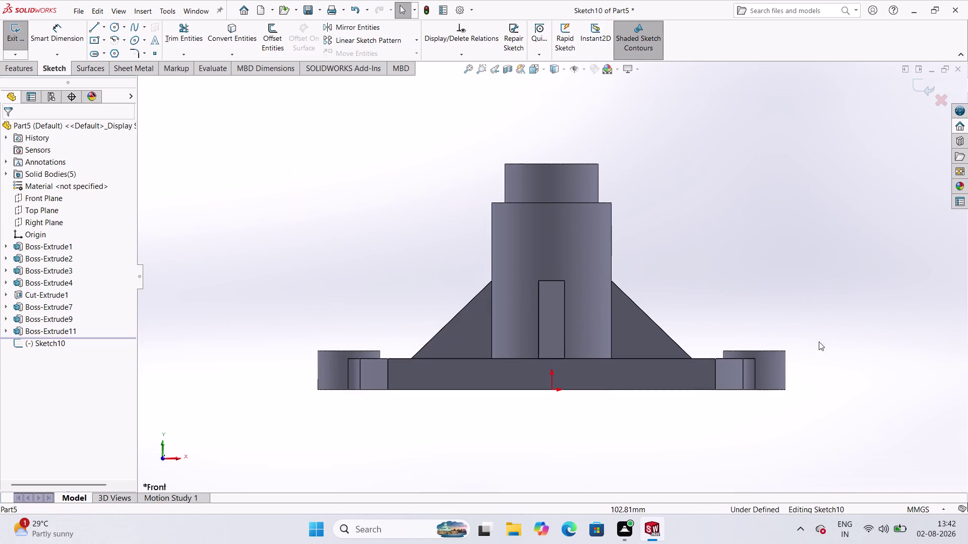
scroll(down, 3)
scroll(up, 3)
scroll(down, 3)
scroll(up, 3)
scroll(down, 3)
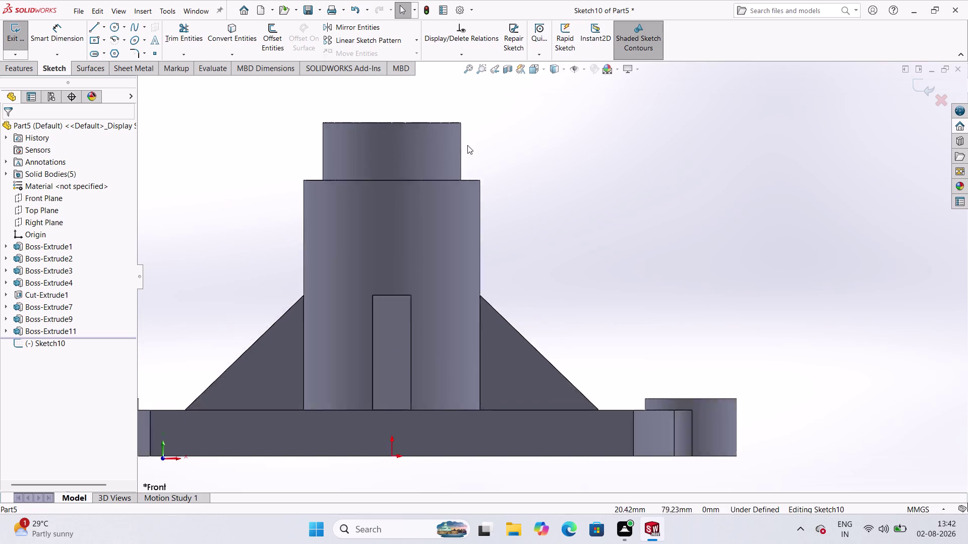
scroll(down, 3)
scroll(up, 3)
scroll(down, 3)
scroll(up, 3)
scroll(down, 3)
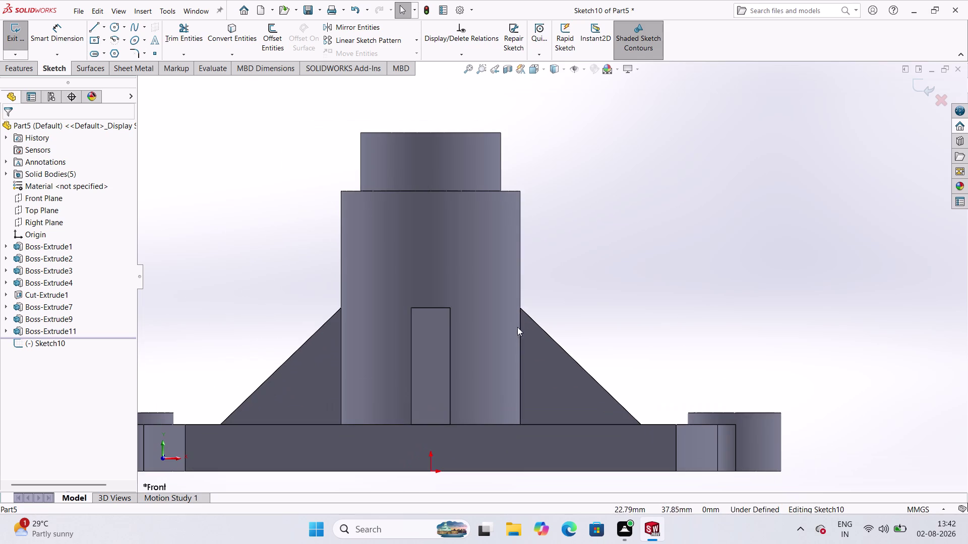
scroll(down, 3)
scroll(up, 3)
scroll(up, 3)
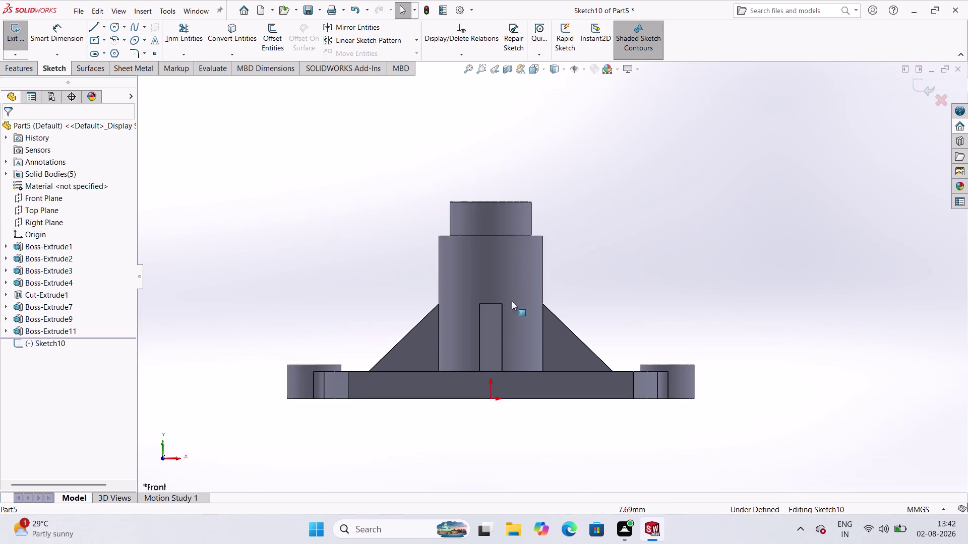
scroll(down, 3)
scroll(up, 3)
scroll(down, 3)
scroll(up, 3)
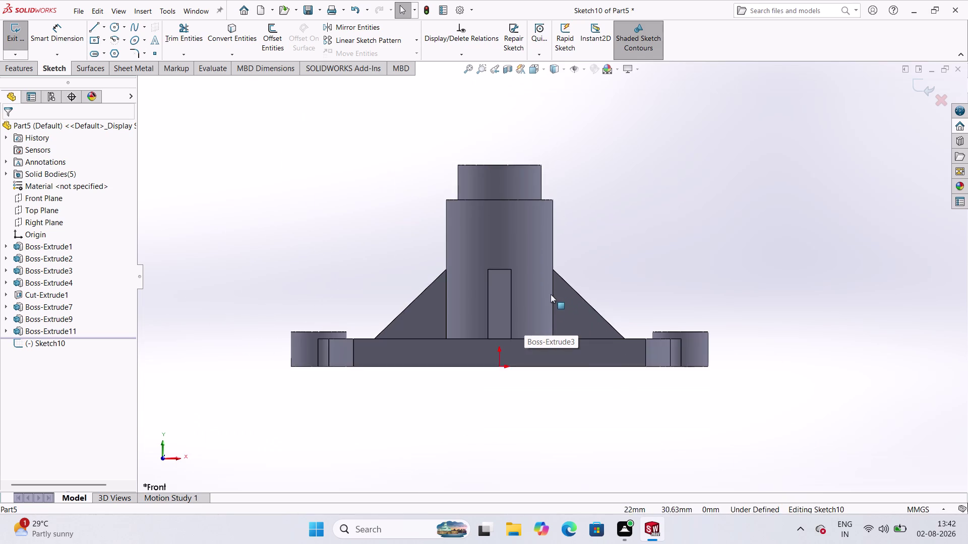
scroll(down, 3)
scroll(up, 3)
scroll(down, 3)
scroll(up, 3)
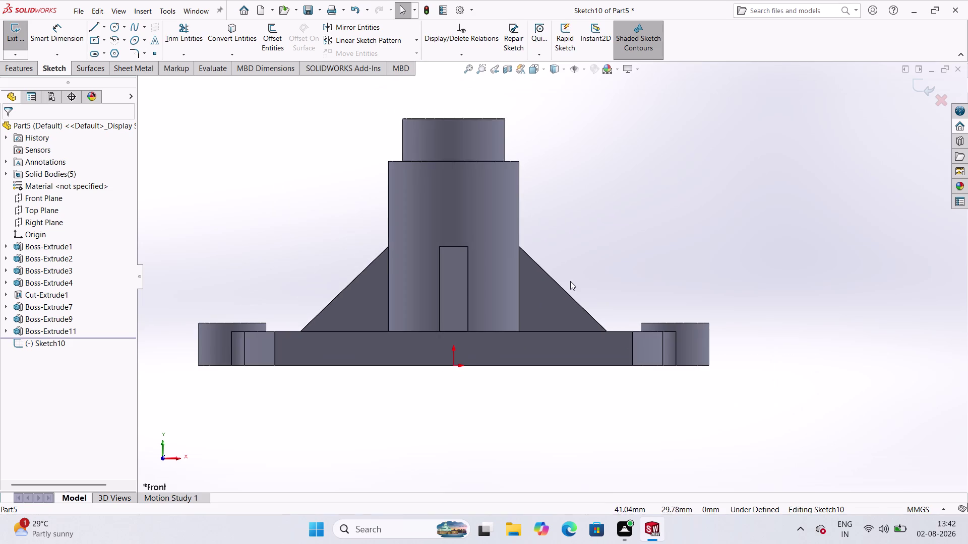
scroll(up, 3)
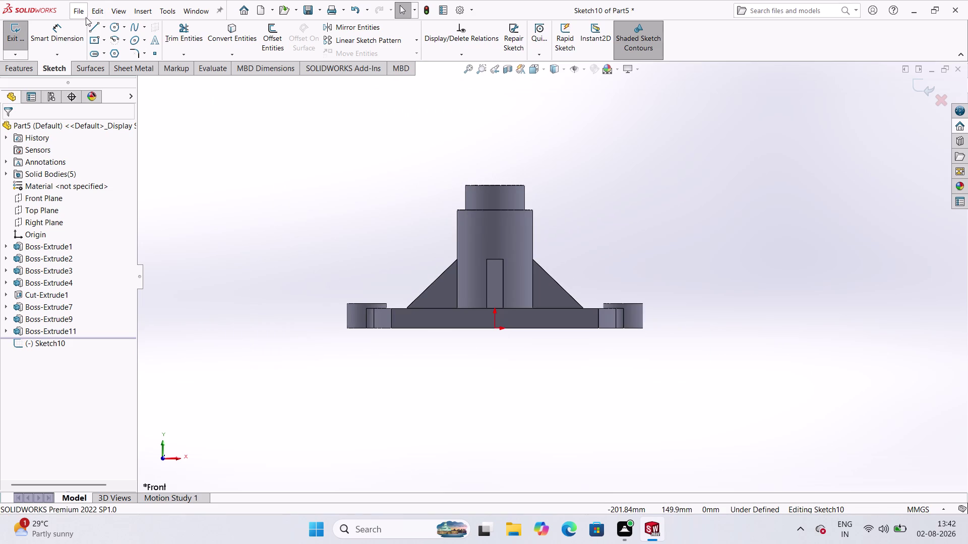
click(104, 22)
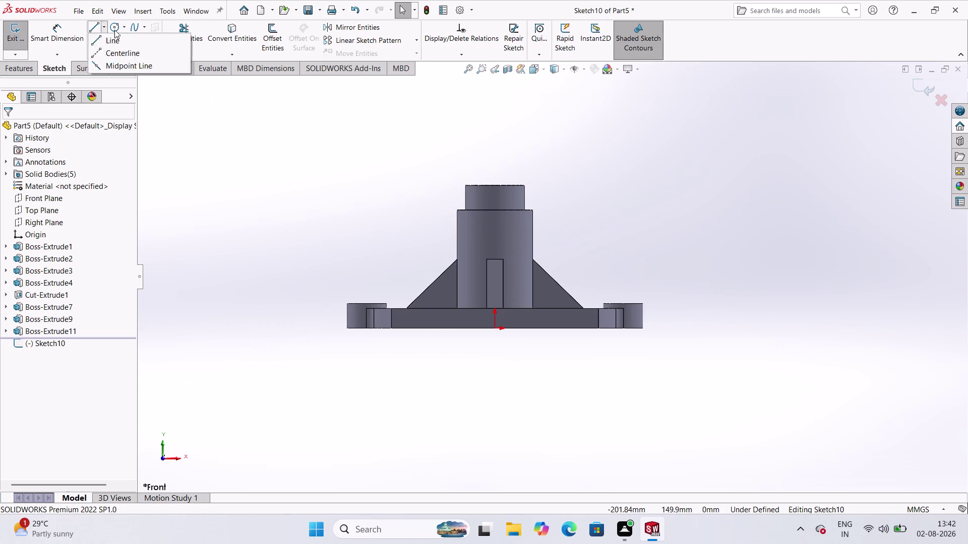
Draw a vertical centerline through the origin from above to below the part.
click(130, 57)
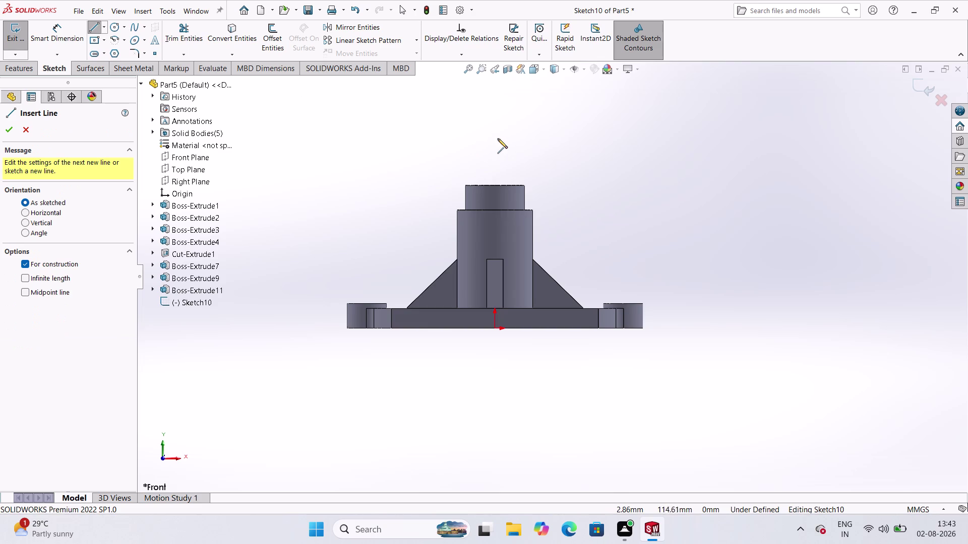
click(493, 135)
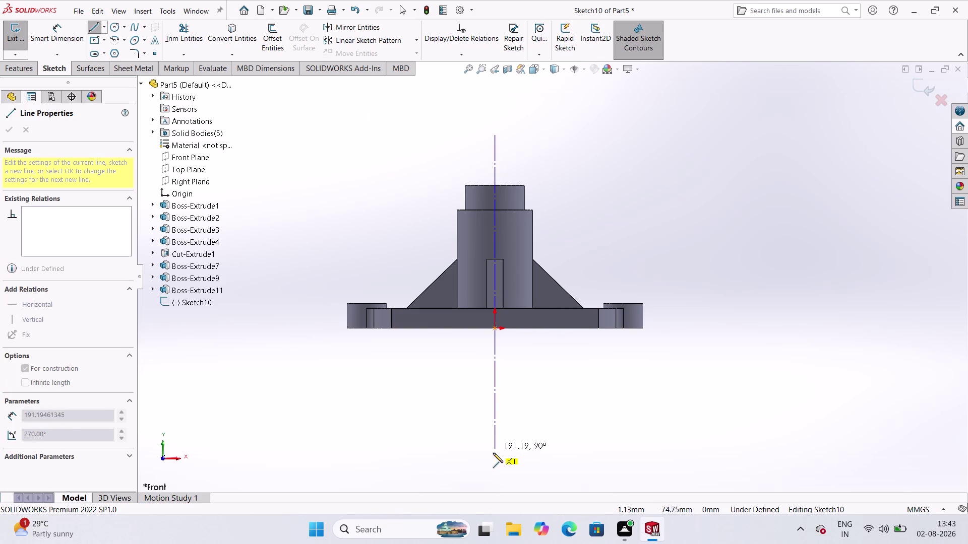
click(493, 453)
key(Escape)
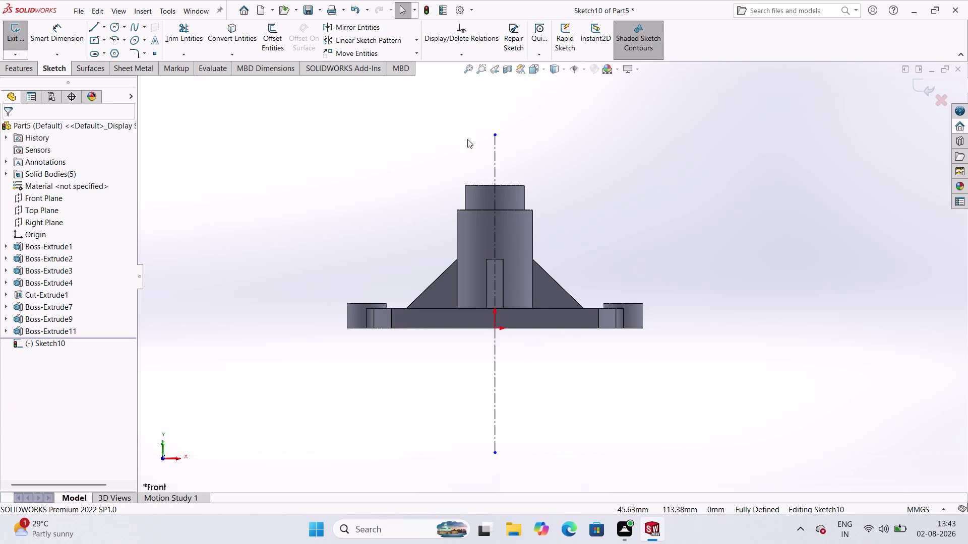
Start a circle with its centre to the right of the boss.
scroll(down, 3)
scroll(up, 3)
scroll(up, 3)
scroll(down, 3)
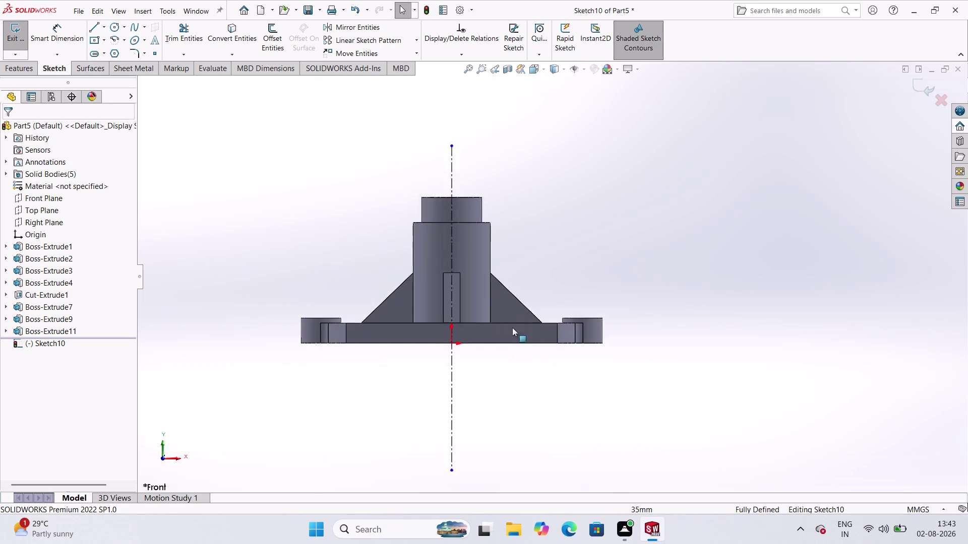
scroll(down, 3)
scroll(up, 3)
scroll(down, 3)
scroll(up, 3)
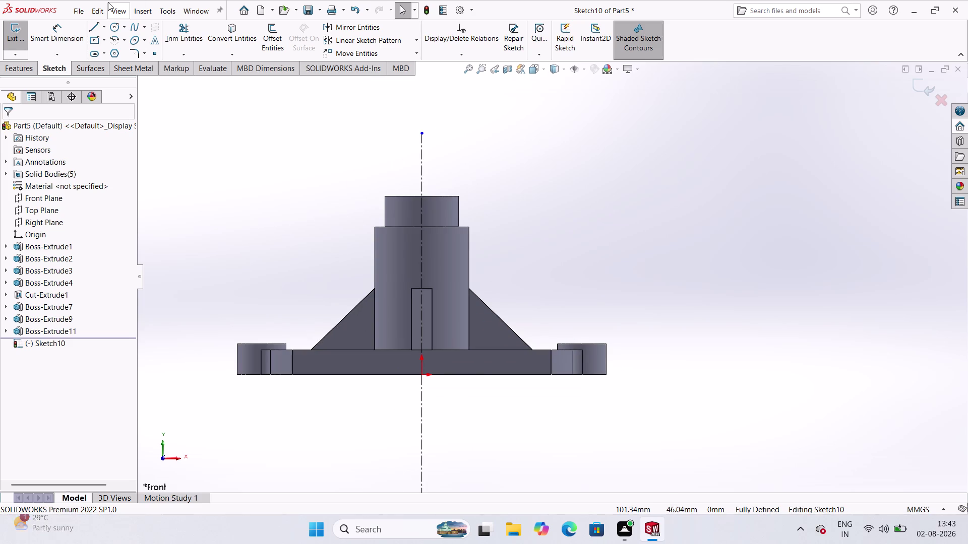
click(109, 32)
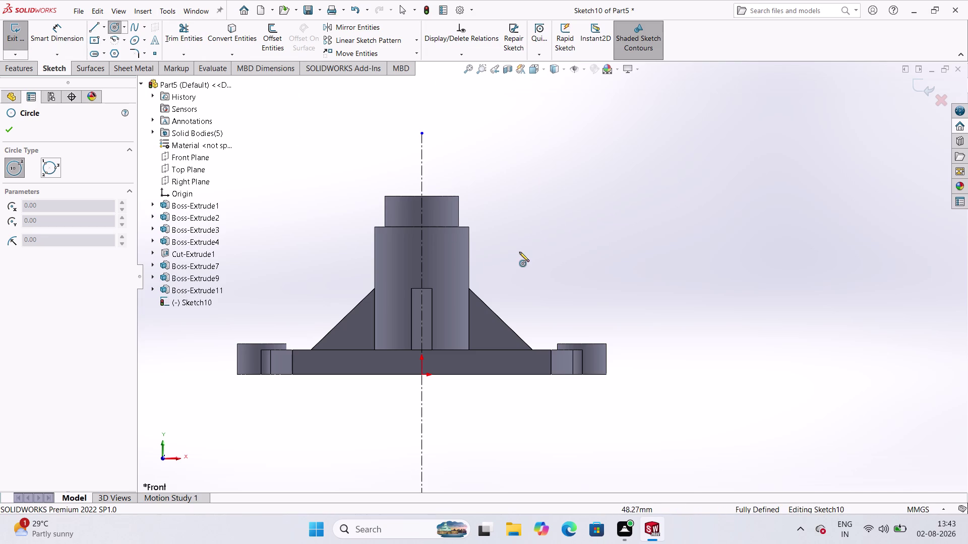
click(499, 254)
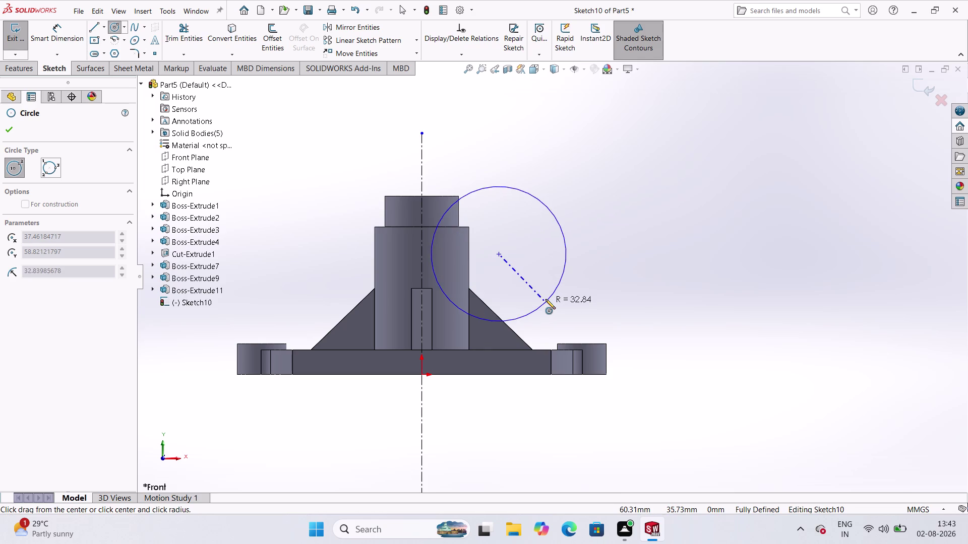
Finish the circle and dimension its diameter to 36 mm.
click(529, 272)
click(66, 42)
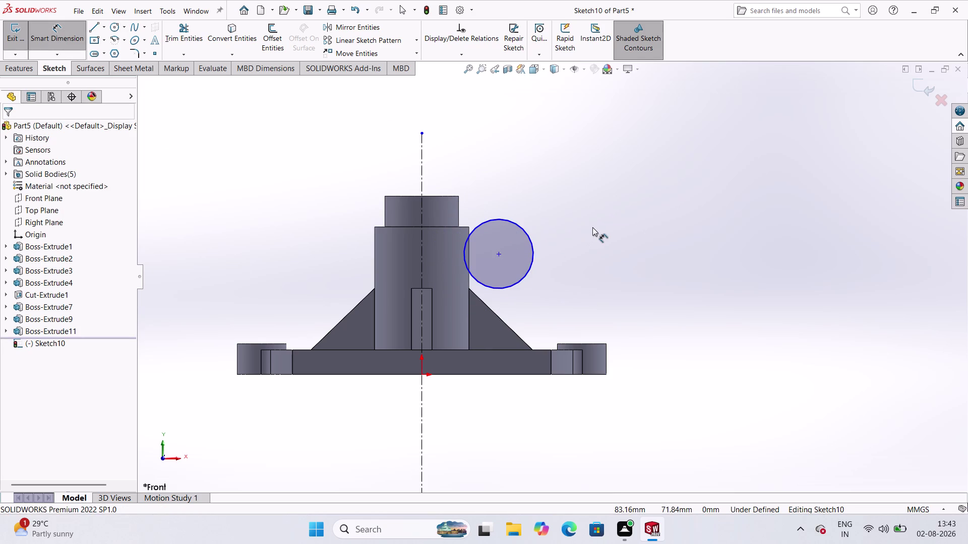
click(530, 268)
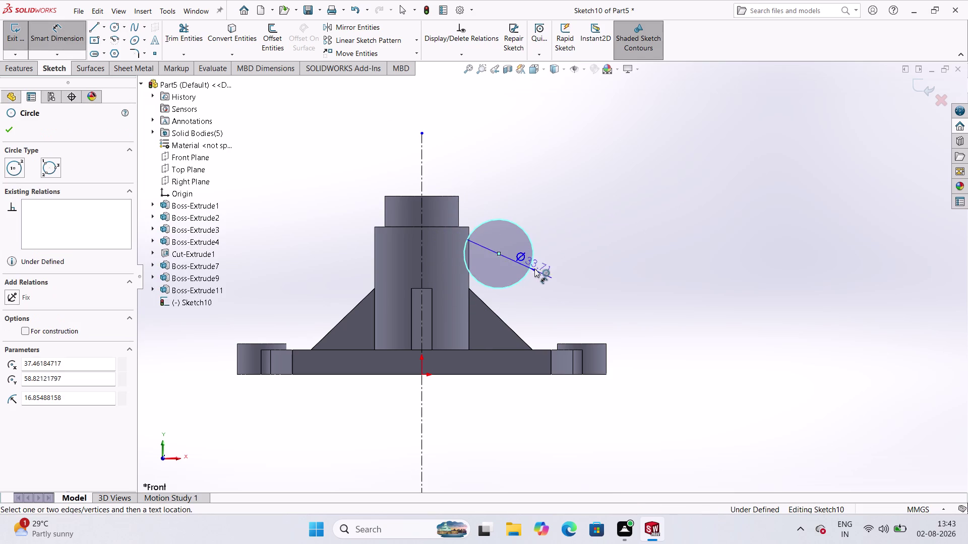
click(616, 267)
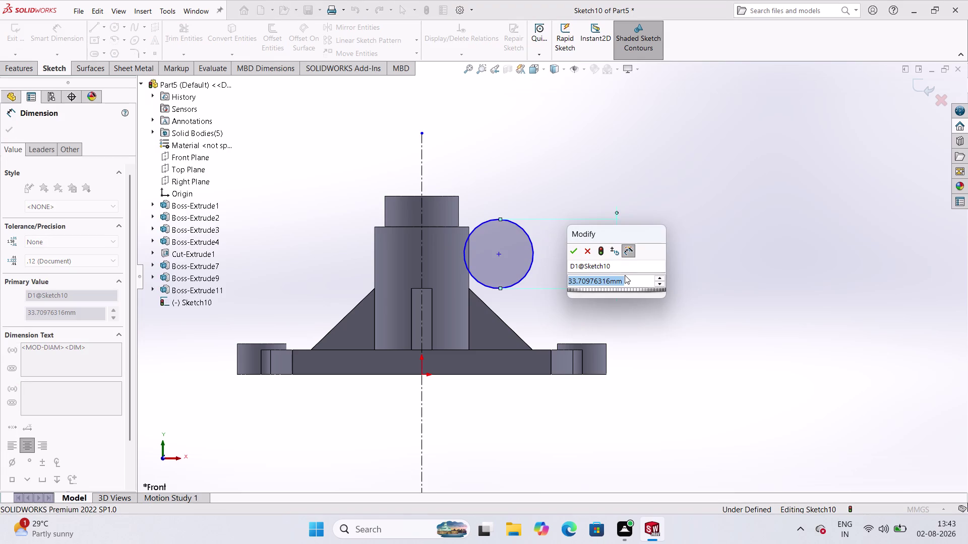
key(BackSpace)
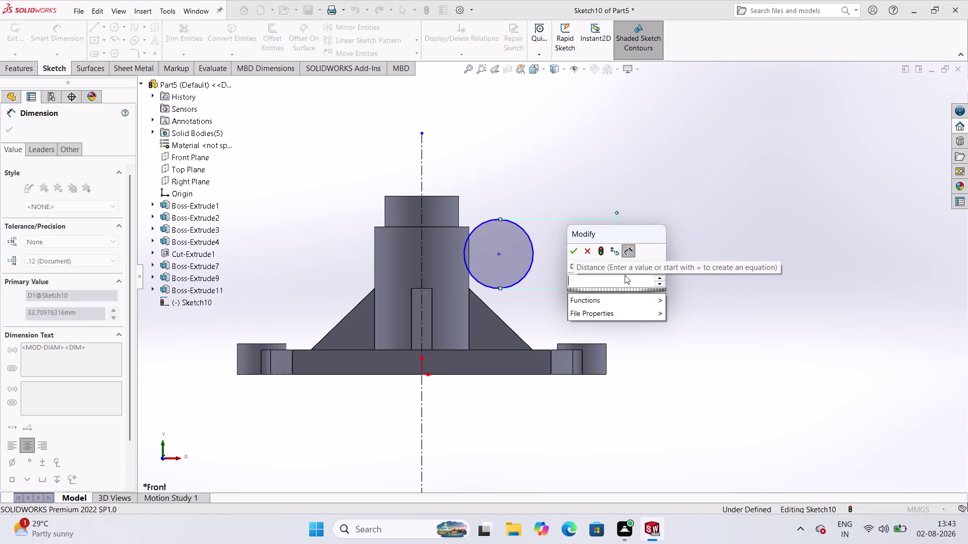
text(36)
key(Return)
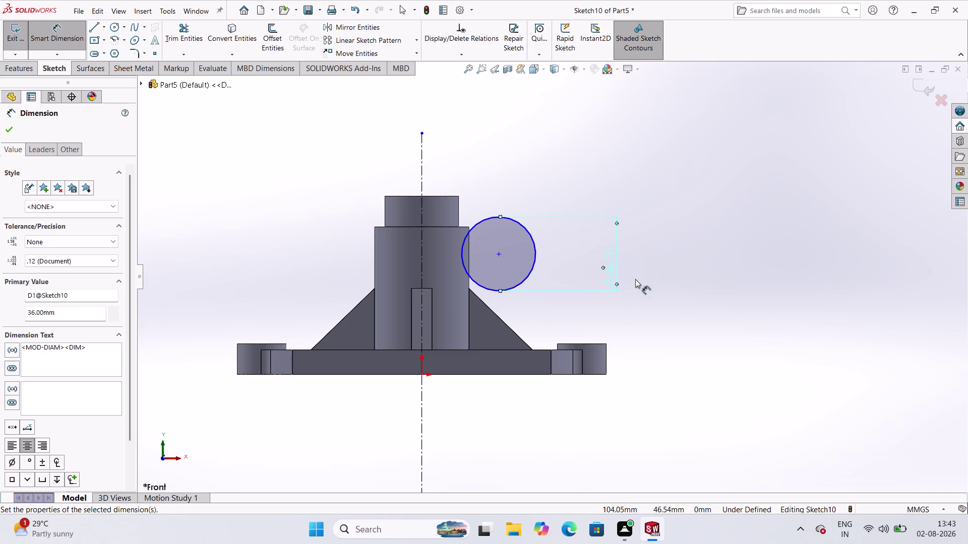
click(614, 196)
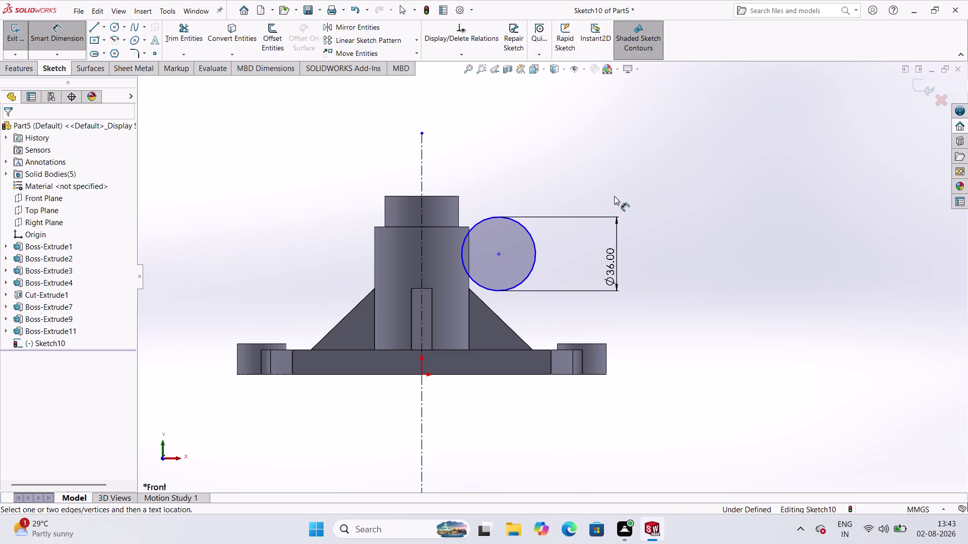
Dimension the circle's centre 36 mm from the centerline.
click(420, 243)
click(496, 253)
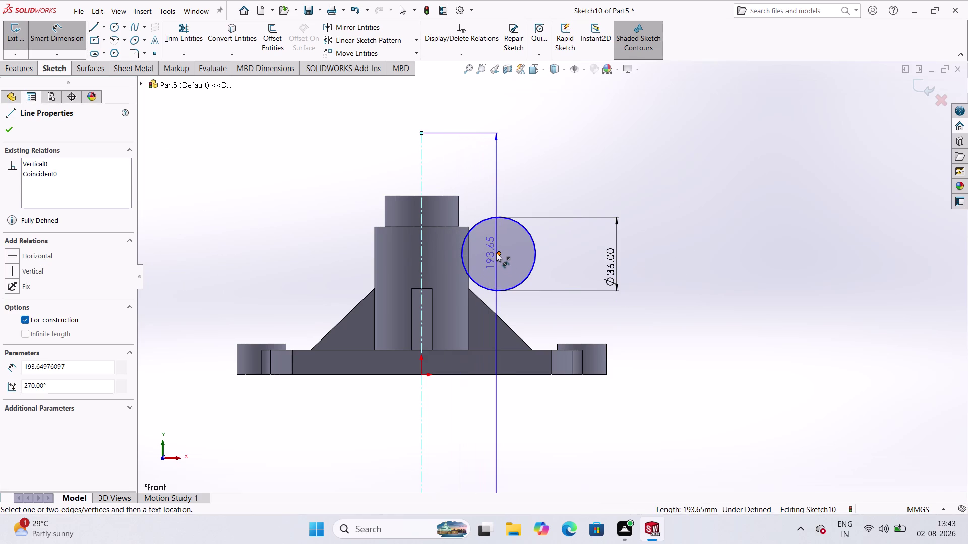
click(518, 187)
text(3)
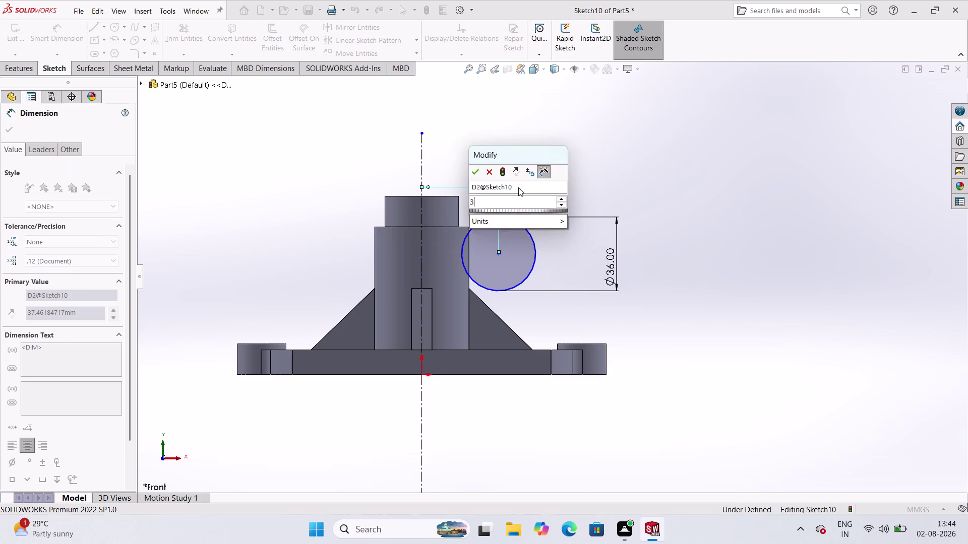
text(6)
key(Return)
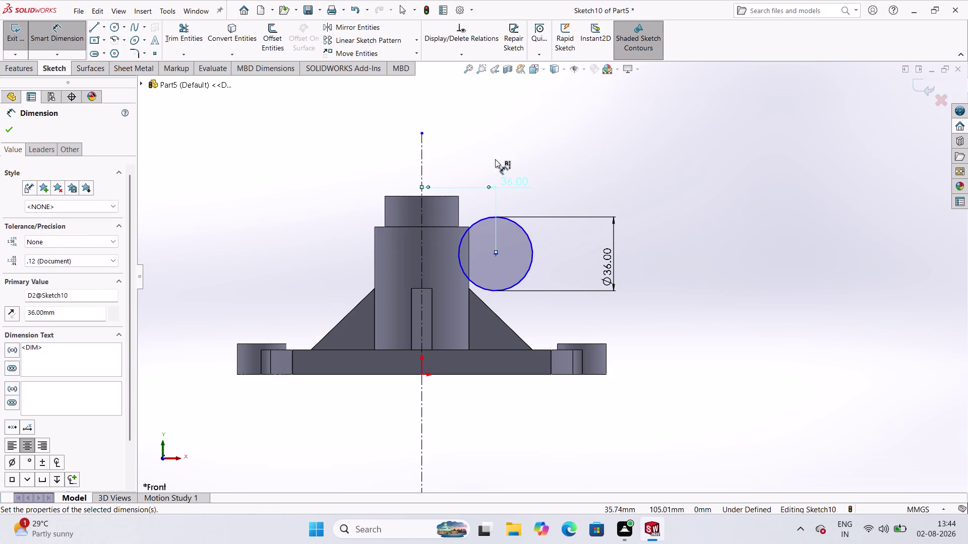
click(504, 155)
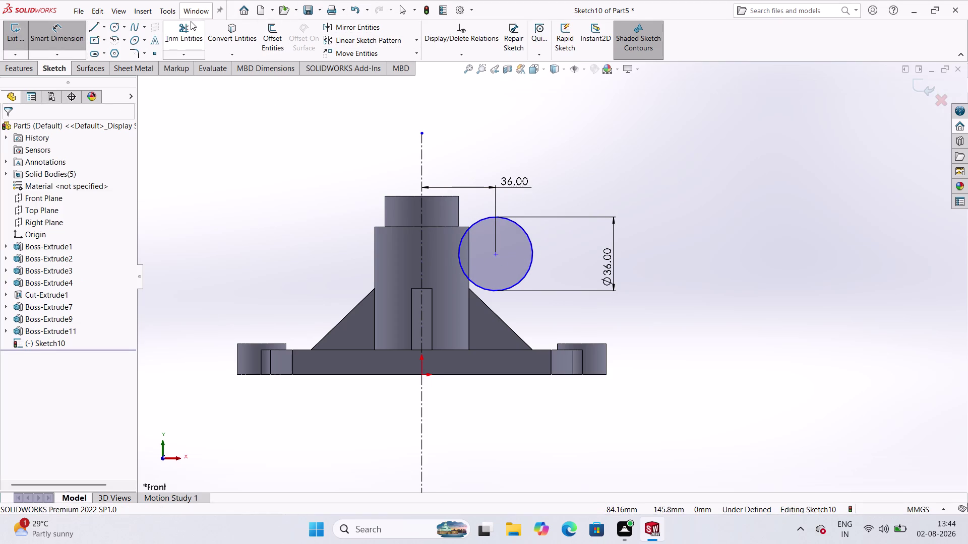
click(111, 30)
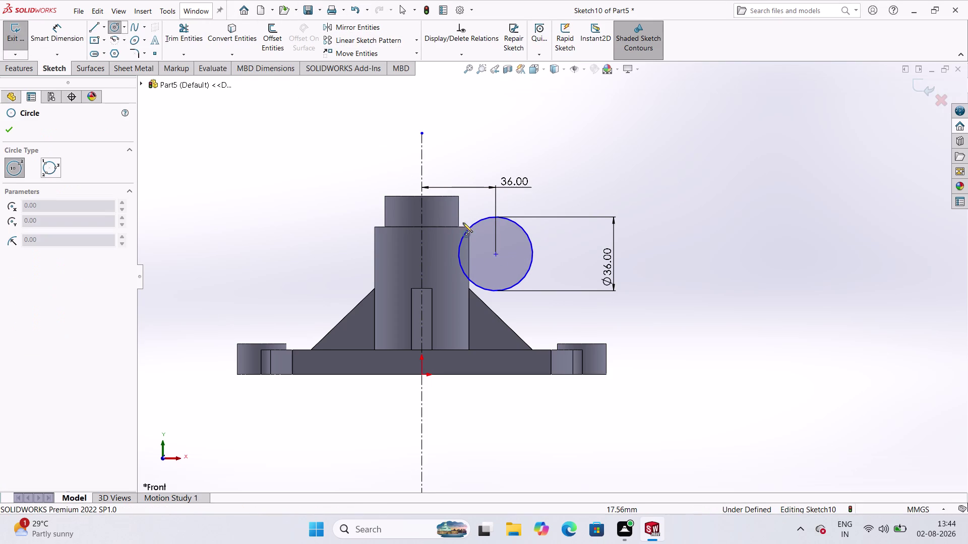
Draw a concentric inner circle, dimension it to 22 mm diameter, and exit Sketch10.
click(495, 253)
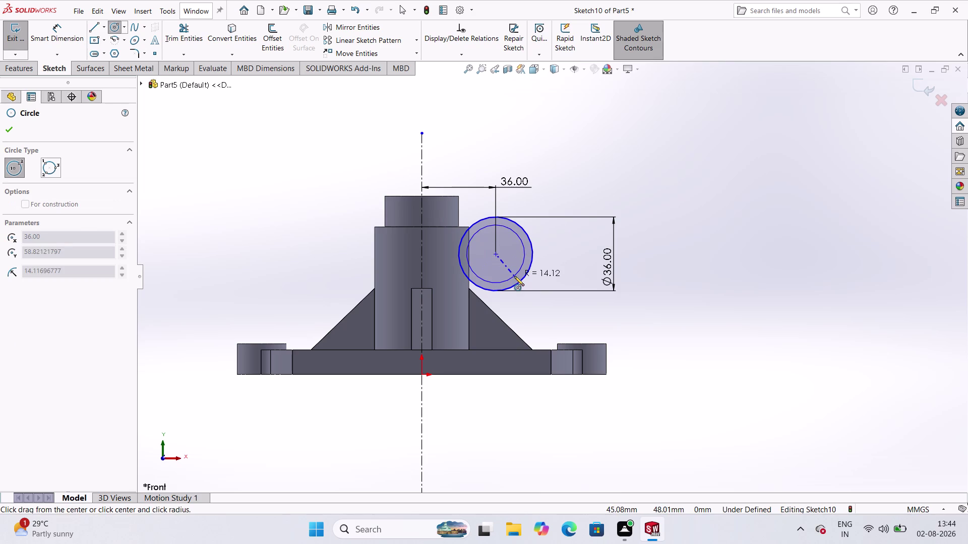
click(505, 266)
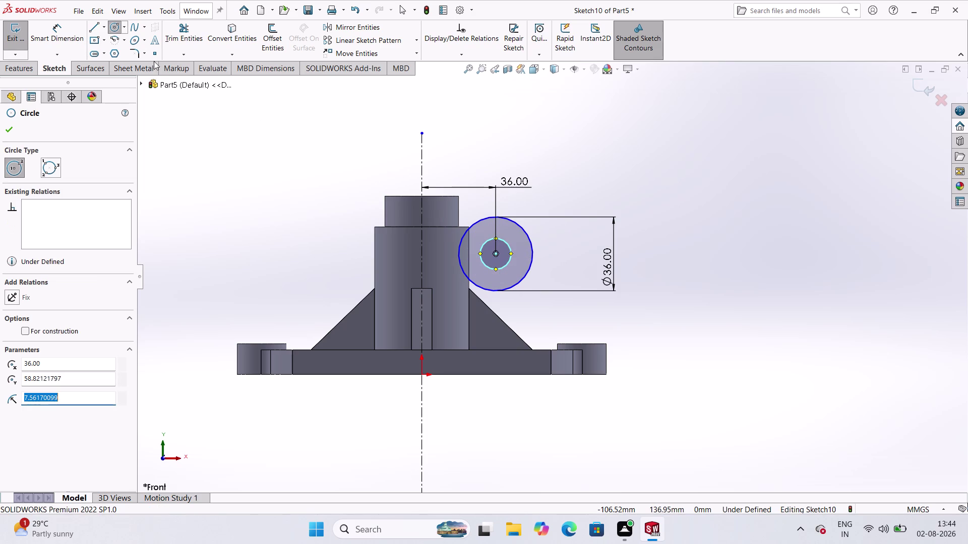
click(50, 33)
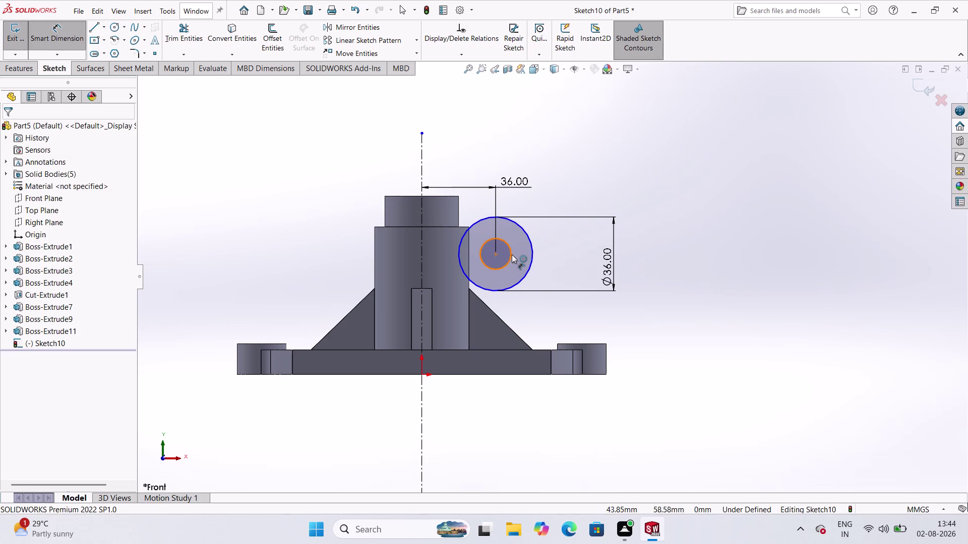
click(512, 255)
click(563, 188)
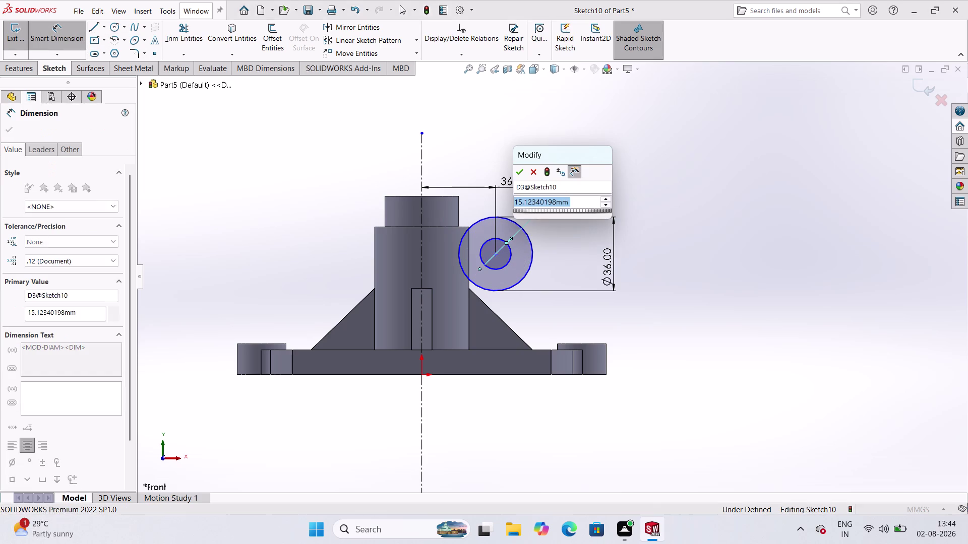
text(22)
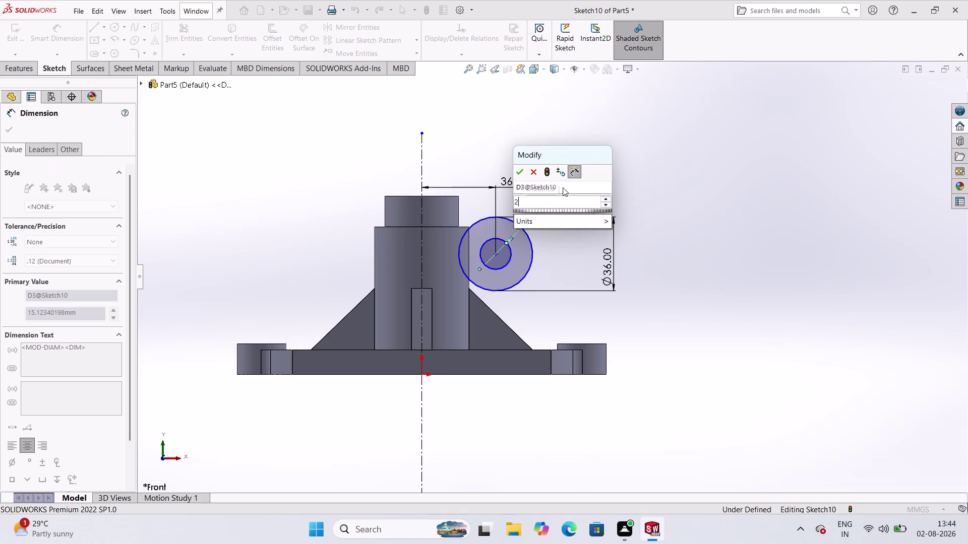
key(Return)
click(563, 188)
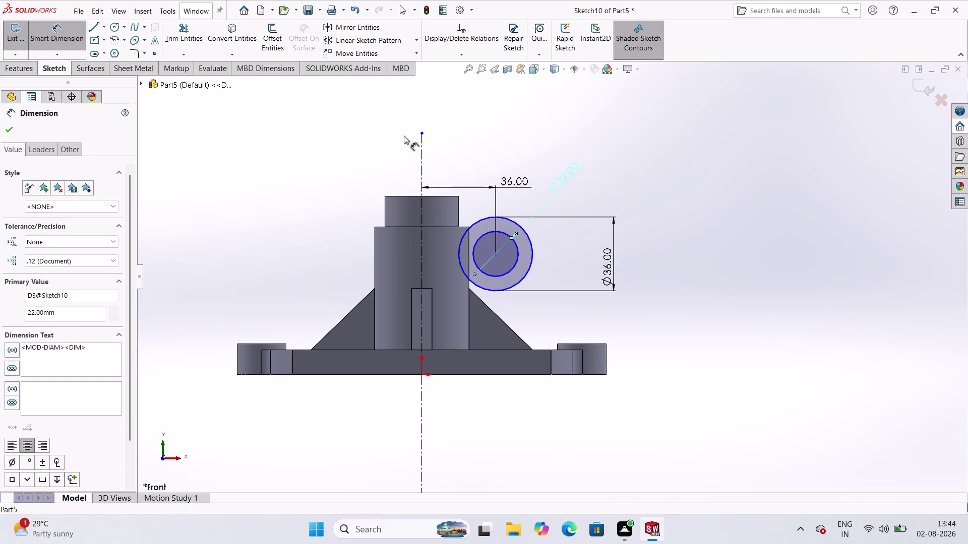
click(2, 128)
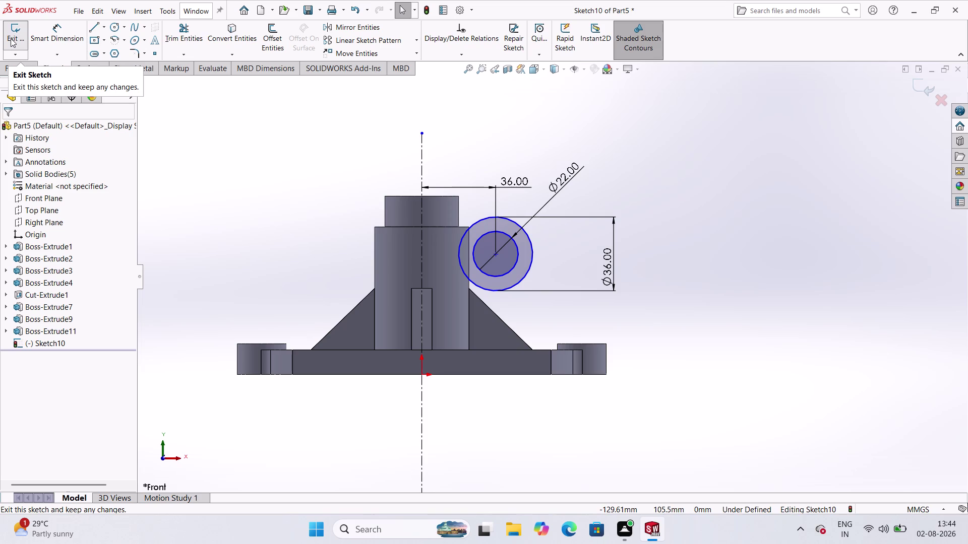
click(11, 38)
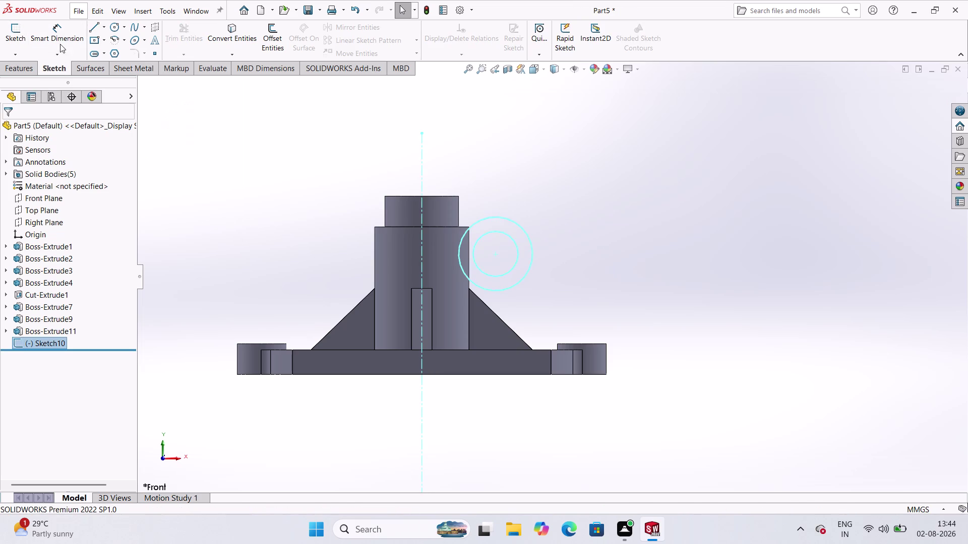
Extrude Sketch10's 36/22 mm ring 60 mm mid-plane, unmerged, as Boss-Extrude13.
click(24, 69)
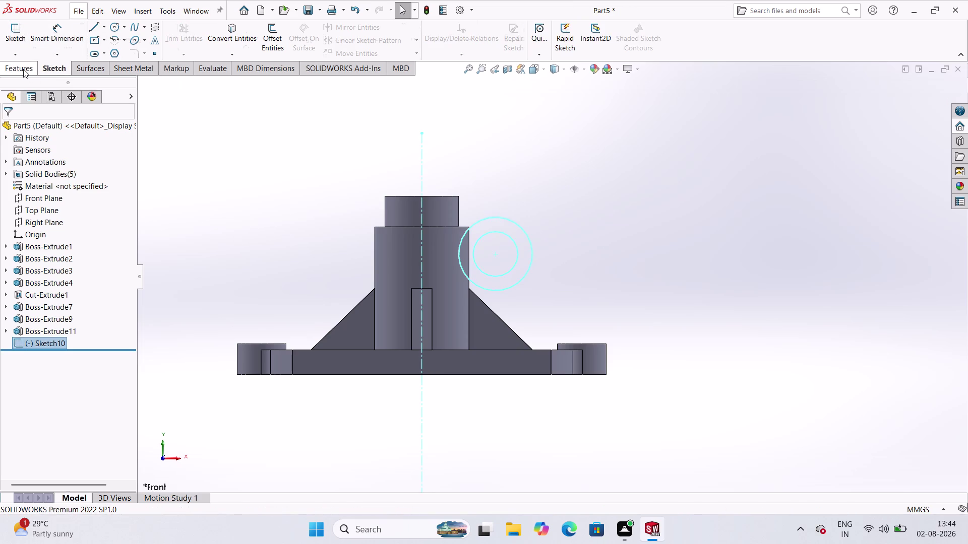
click(16, 43)
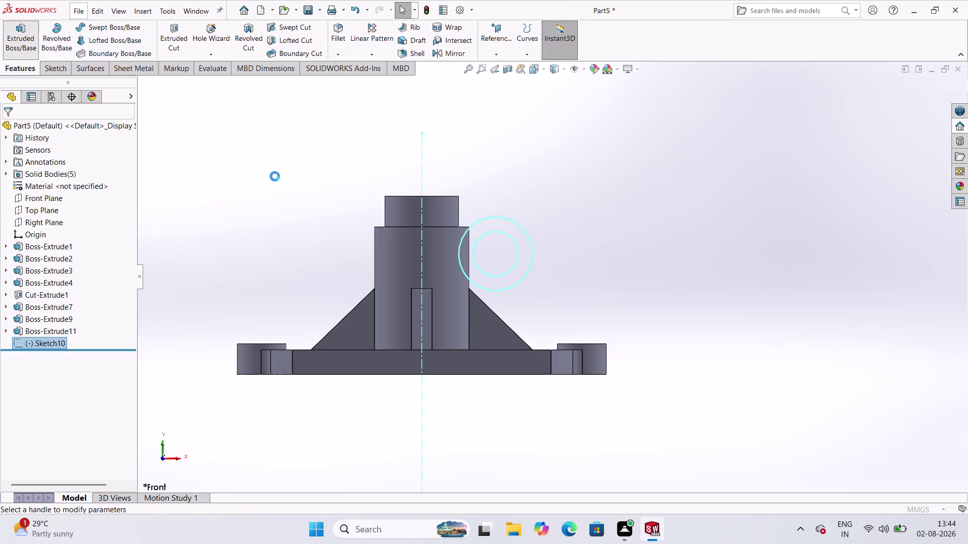
middle_drag(567, 153, 558, 234)
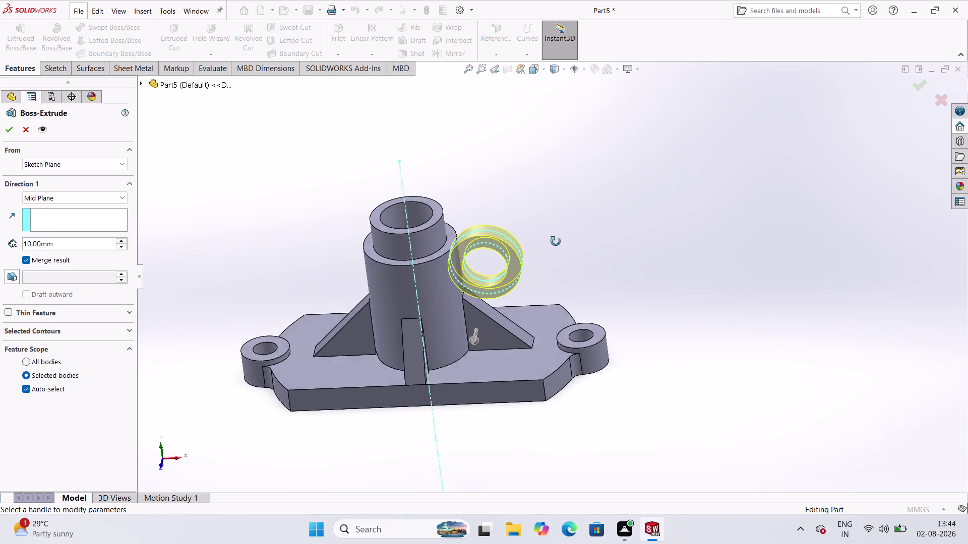
middle_drag(558, 234, 544, 268)
middle_drag(526, 281, 505, 235)
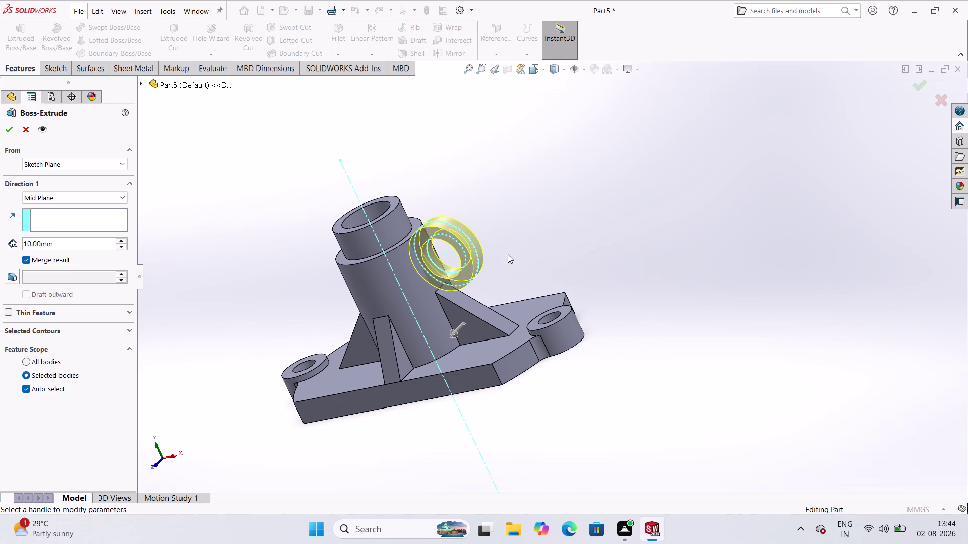
double_click(102, 244)
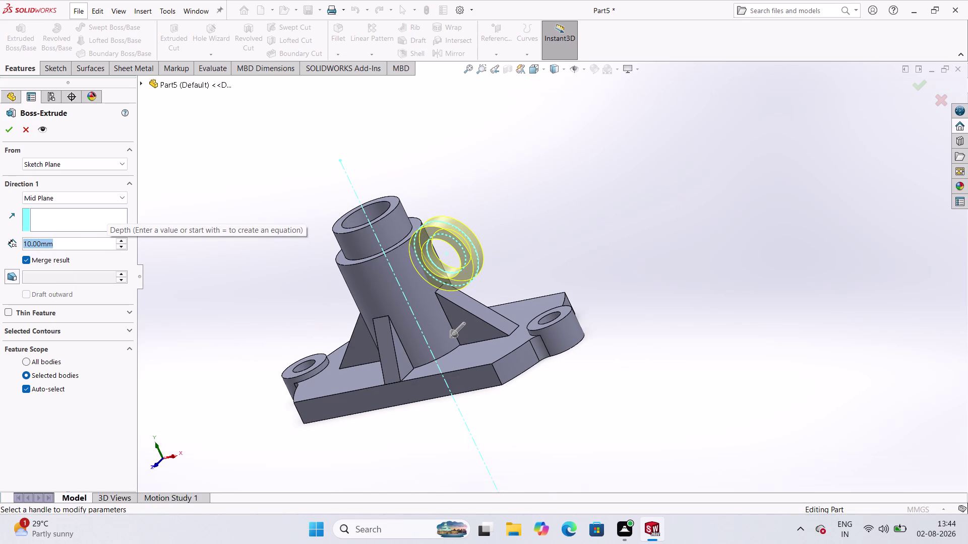
text(60)
key(Return)
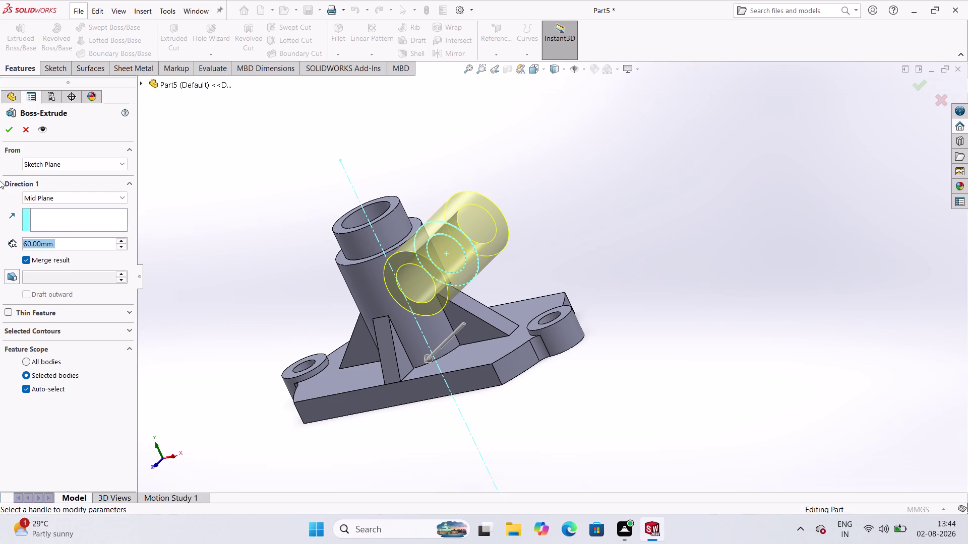
click(8, 133)
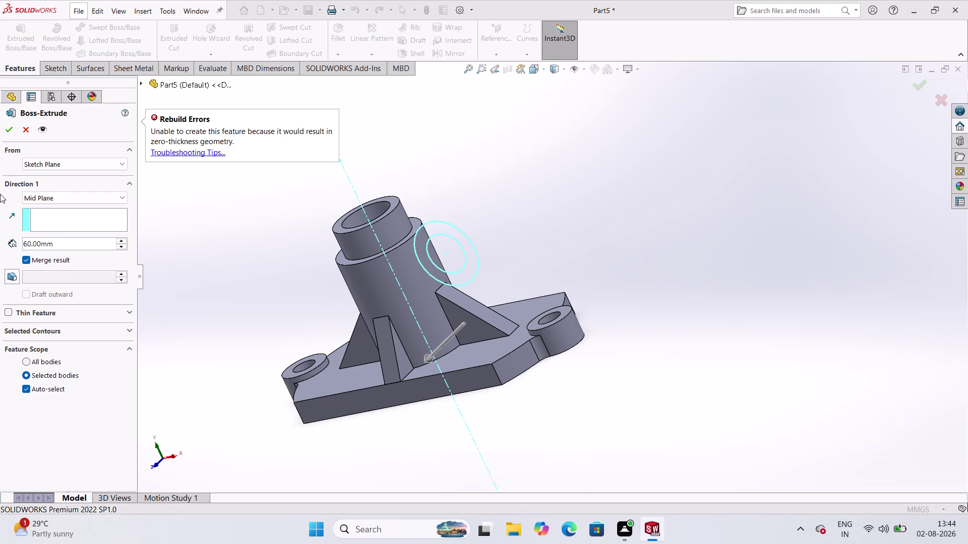
click(25, 259)
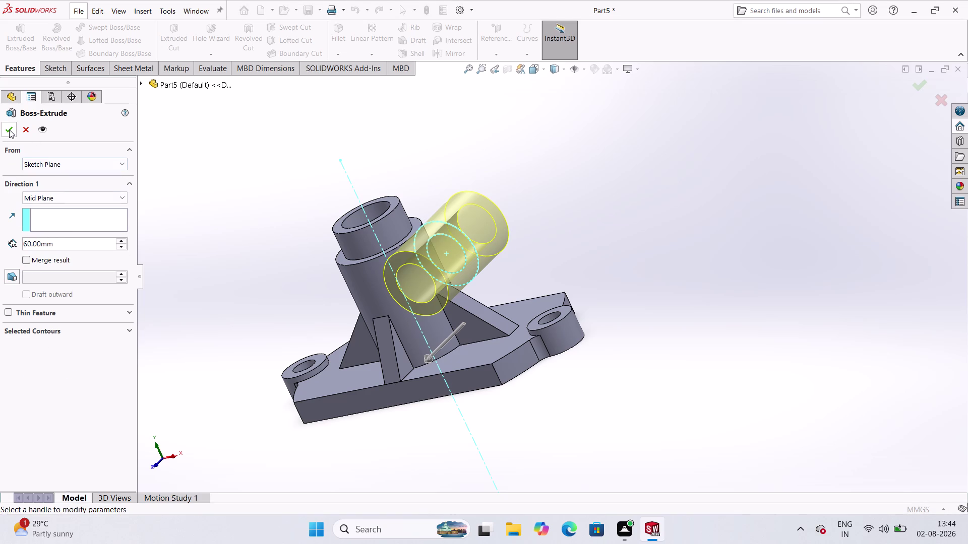
click(9, 130)
click(295, 316)
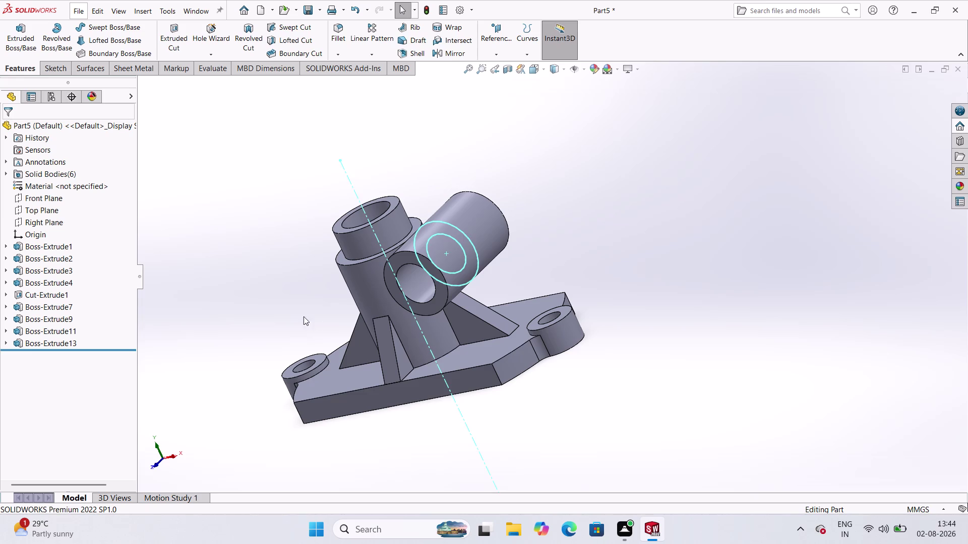
middle_drag(288, 305, 347, 232)
middle_click(338, 225)
scroll(down, 3)
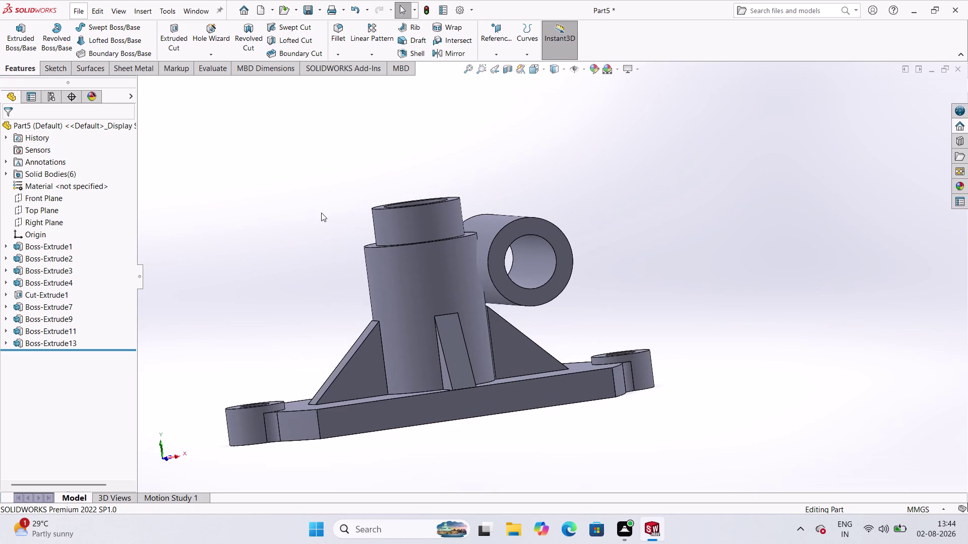
middle_drag(420, 293, 404, 271)
middle_drag(400, 275, 364, 297)
middle_drag(365, 297, 374, 356)
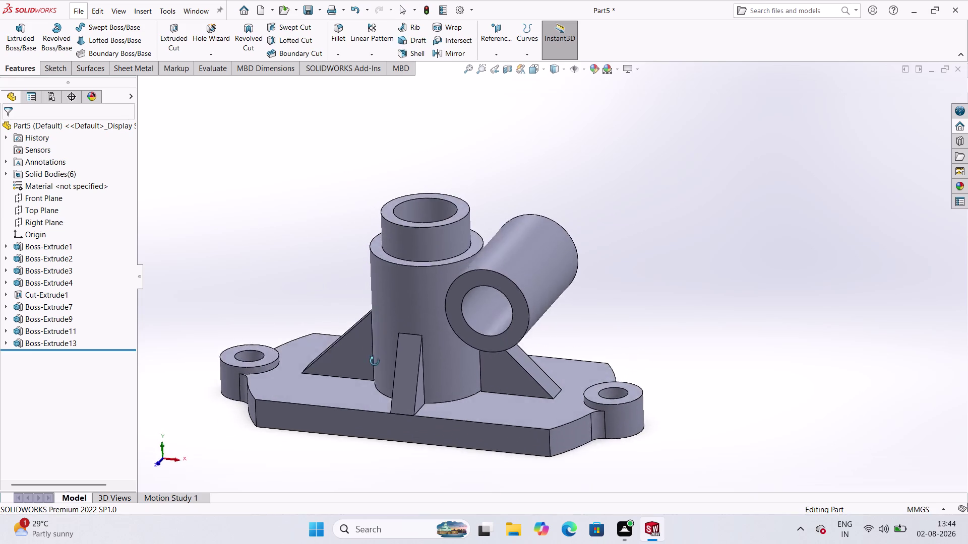
middle_drag(374, 356, 380, 373)
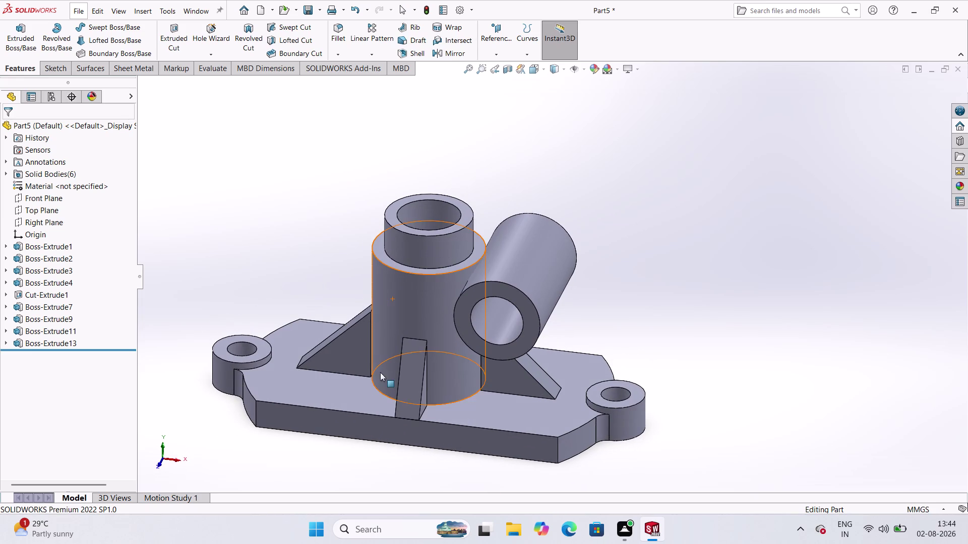
middle_drag(462, 284, 450, 416)
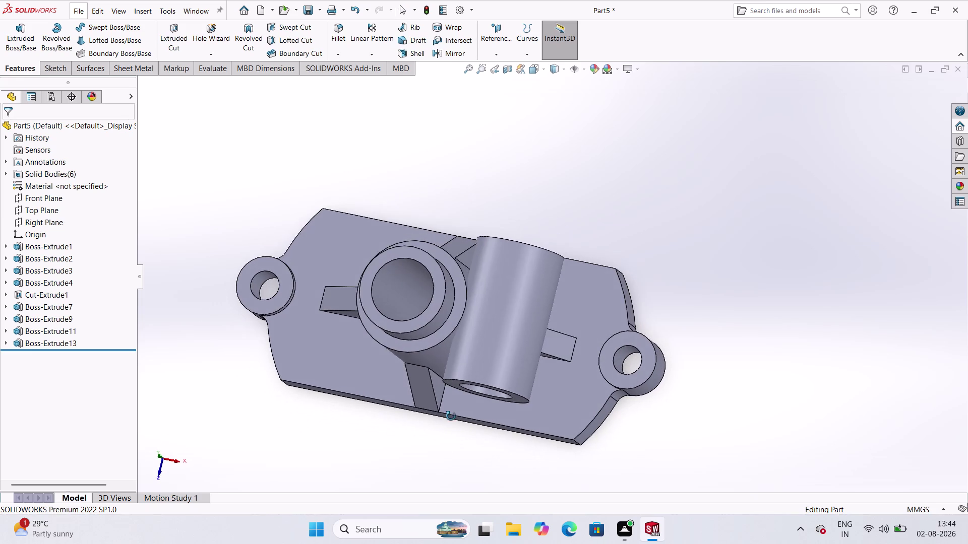
middle_drag(450, 416, 469, 287)
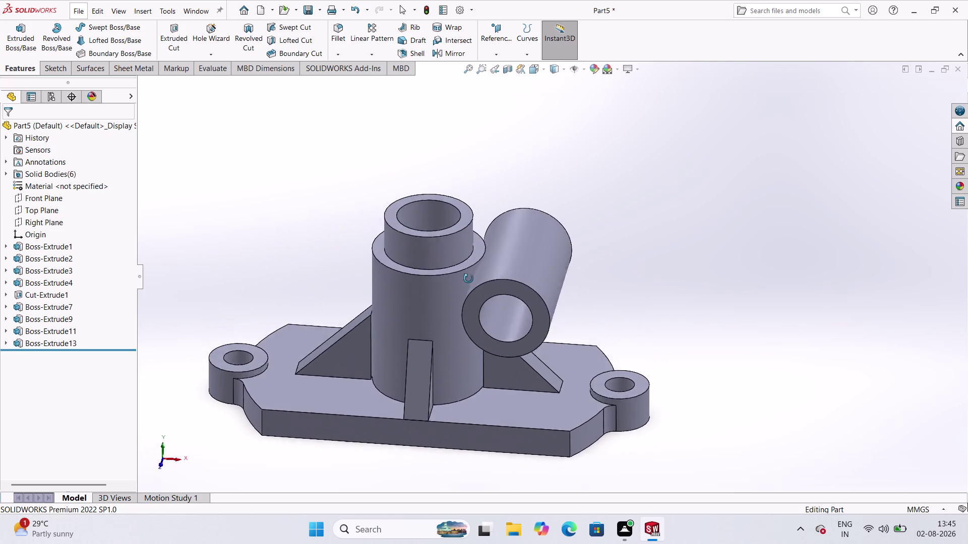
middle_drag(469, 286, 471, 239)
middle_click(470, 239)
click(587, 170)
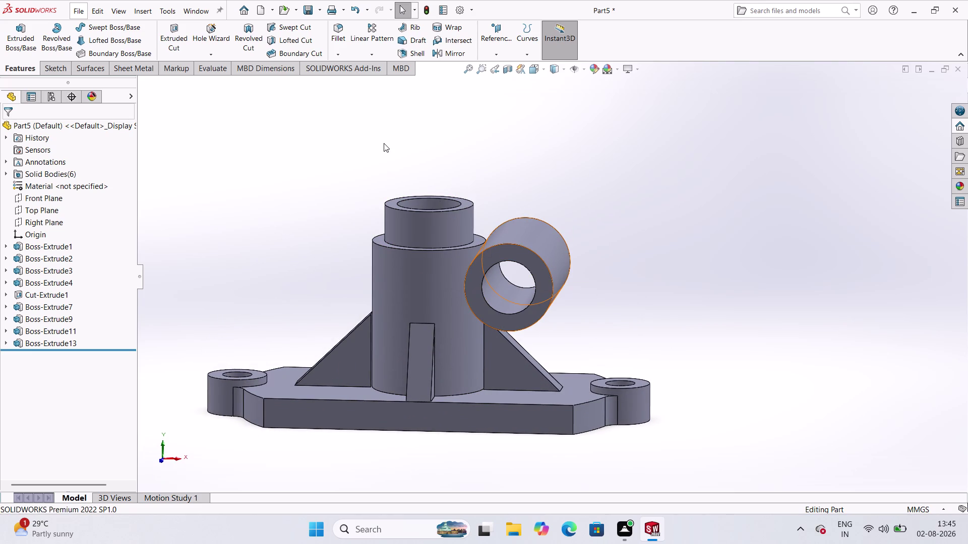
middle_drag(461, 308, 479, 246)
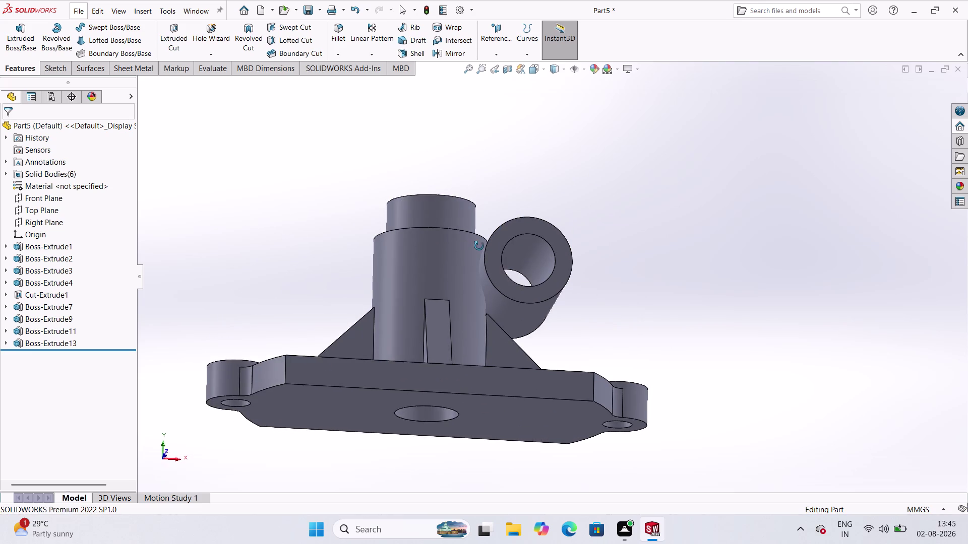
middle_drag(479, 246, 477, 294)
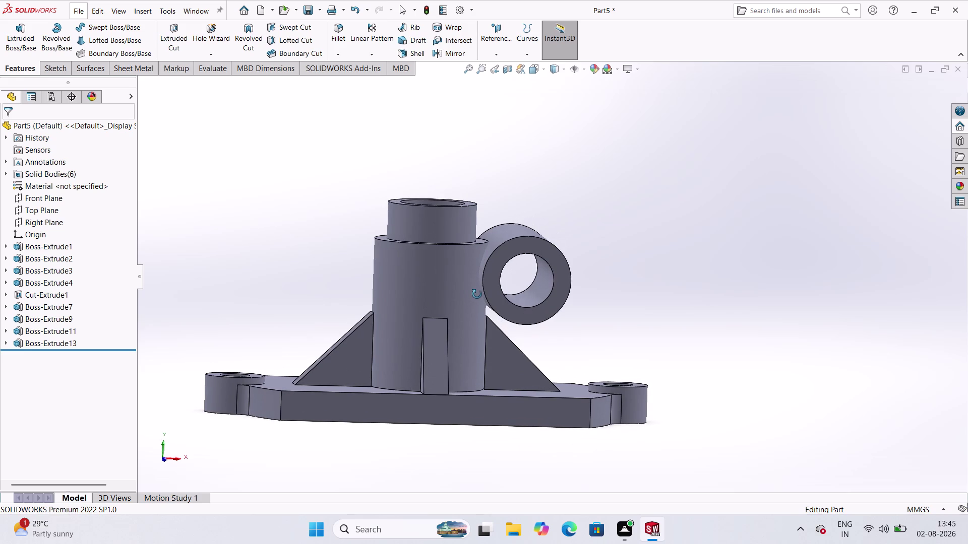
middle_drag(477, 294, 471, 273)
middle_click(472, 274)
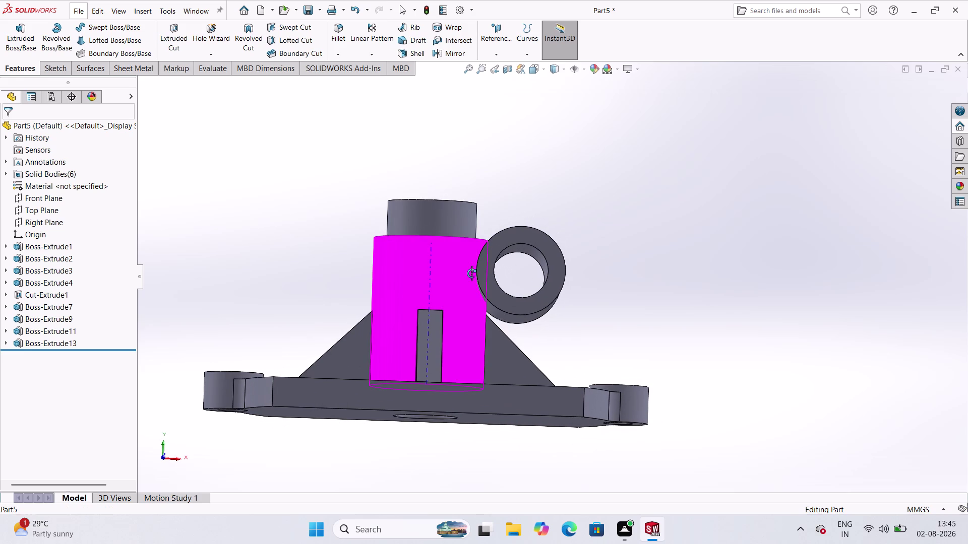
scroll(up, 3)
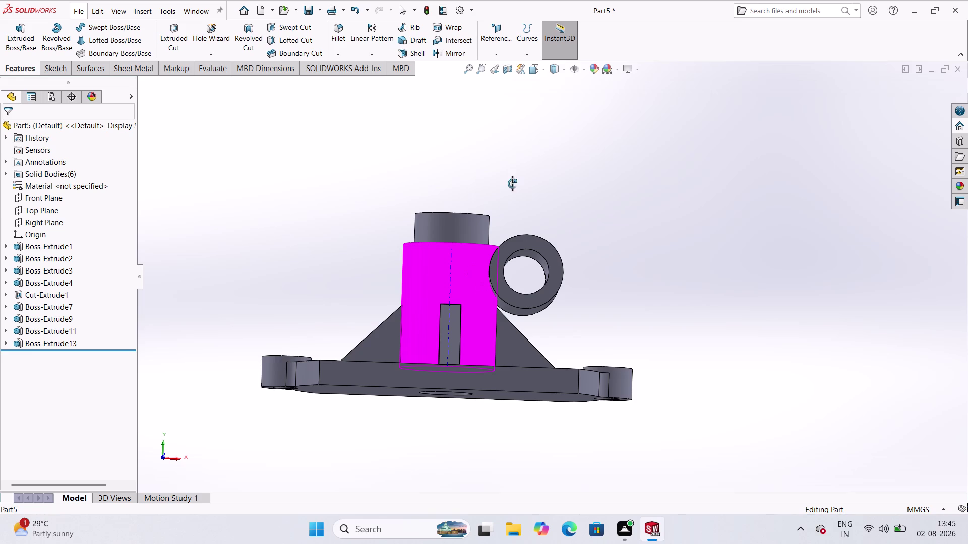
middle_drag(512, 183, 484, 263)
middle_drag(452, 105, 430, 109)
scroll(down, 3)
middle_drag(433, 115, 466, 131)
middle_click(466, 131)
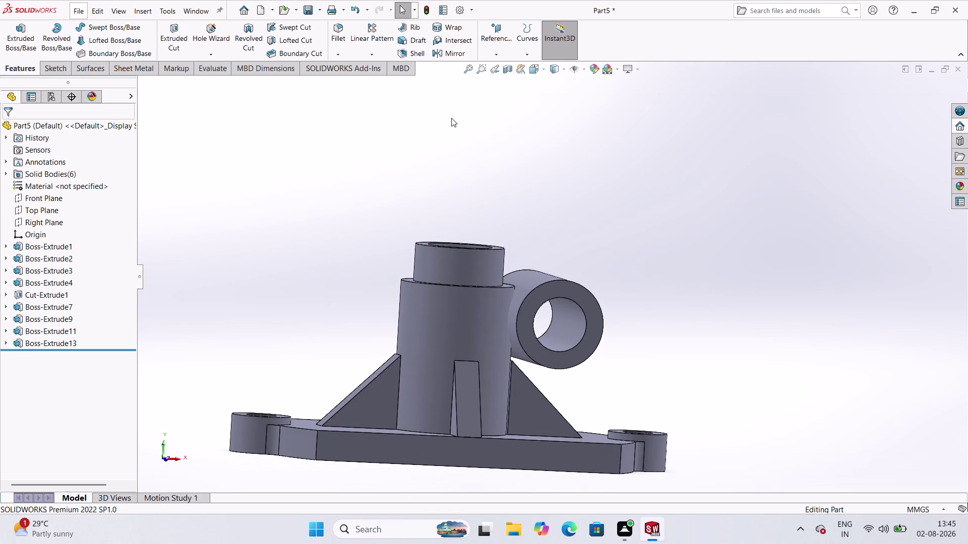
middle_drag(451, 118, 430, 114)
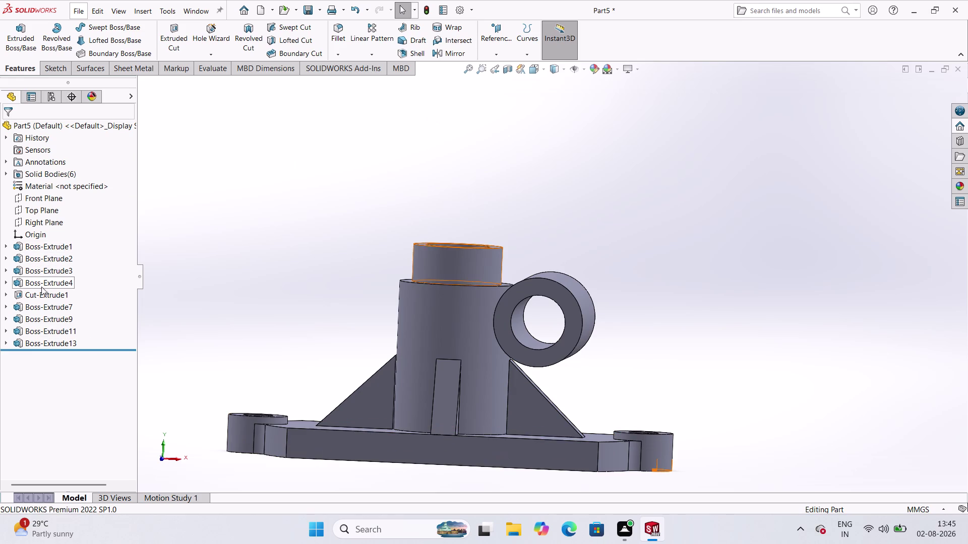
scroll(down, 3)
scroll(up, 3)
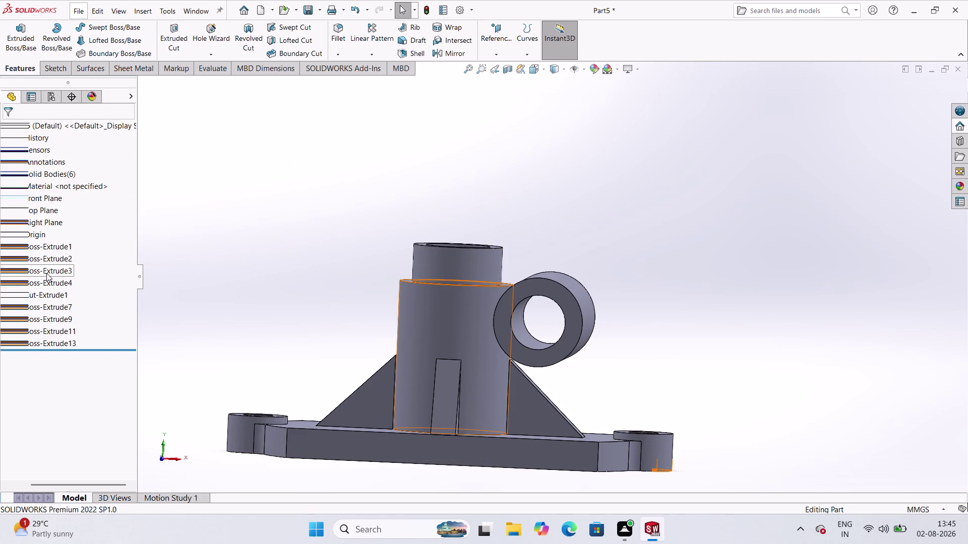
scroll(up, 3)
scroll(down, 3)
scroll(up, 3)
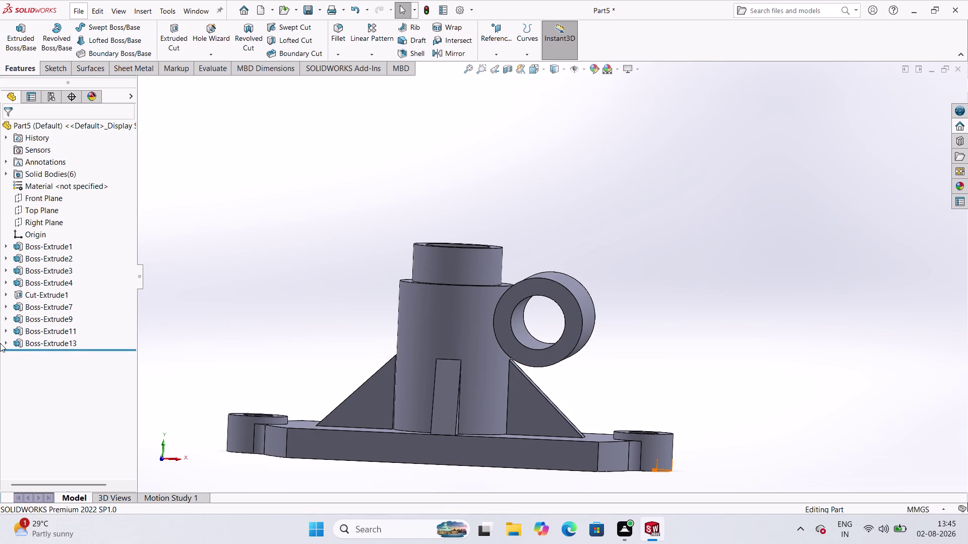
scroll(down, 3)
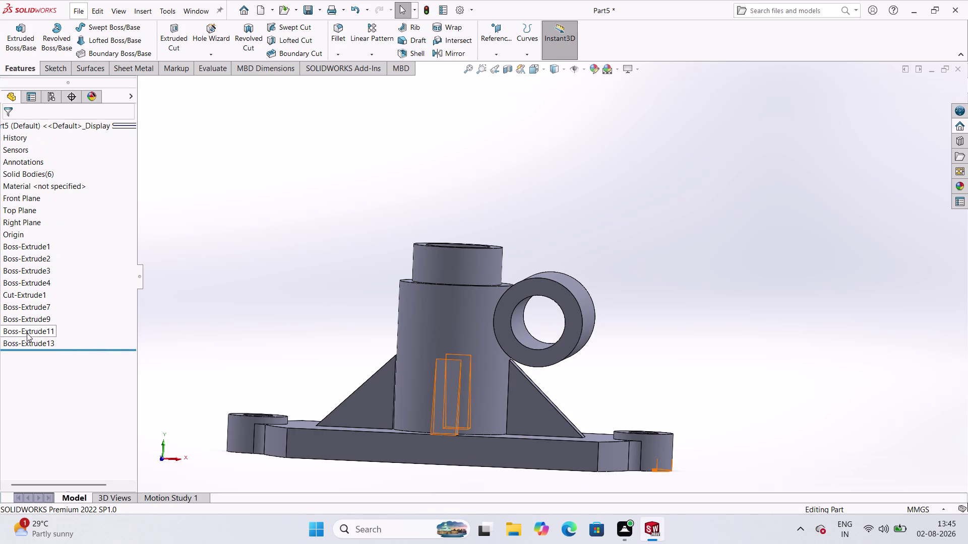
scroll(up, 3)
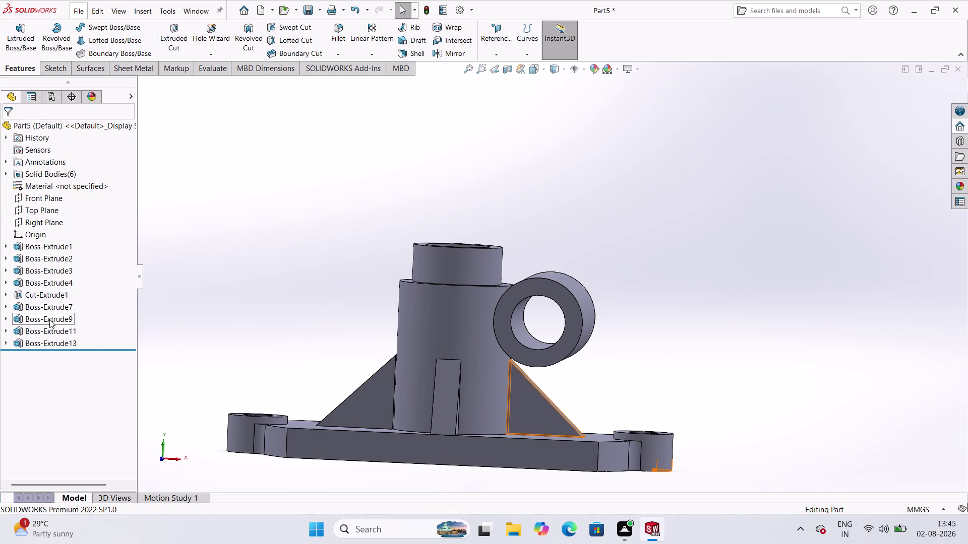
click(49, 320)
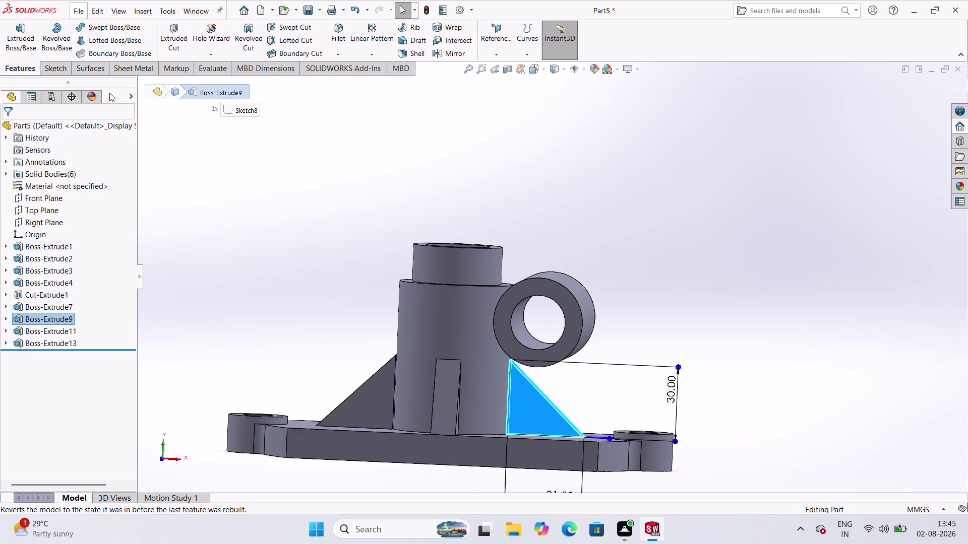
Delete Boss-Extrude9, confirm the deletion, and select the remaining Sketch8.
key(Delete)
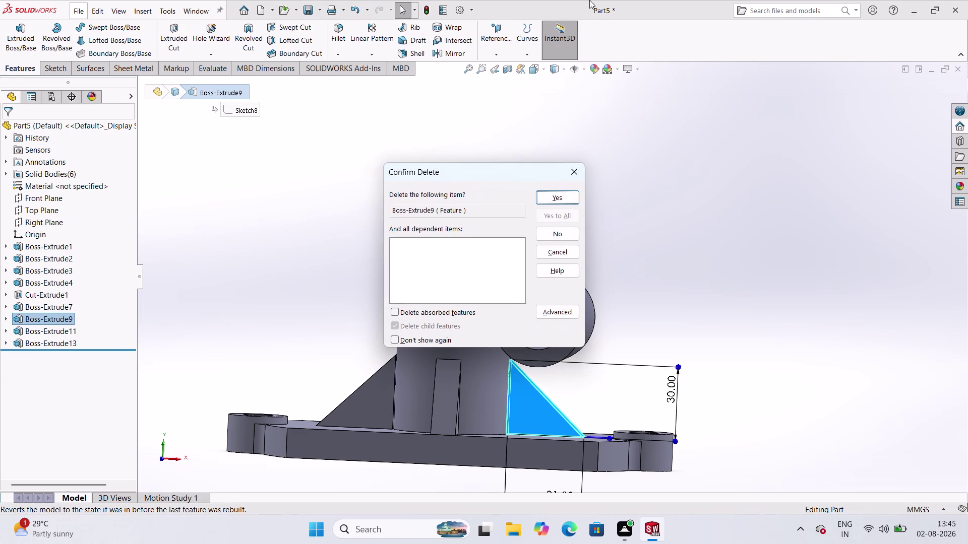
click(564, 192)
scroll(up, 3)
scroll(down, 3)
scroll(down, 3)
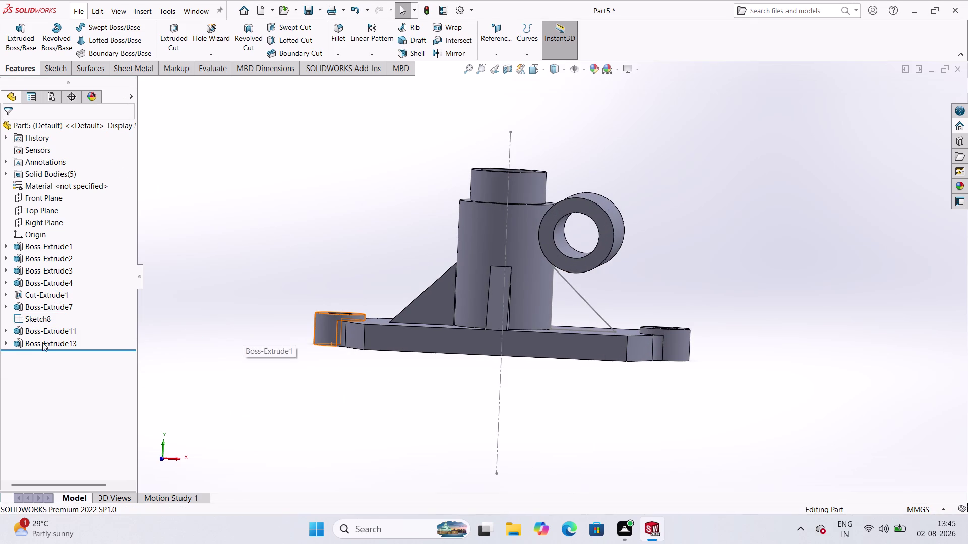
click(589, 300)
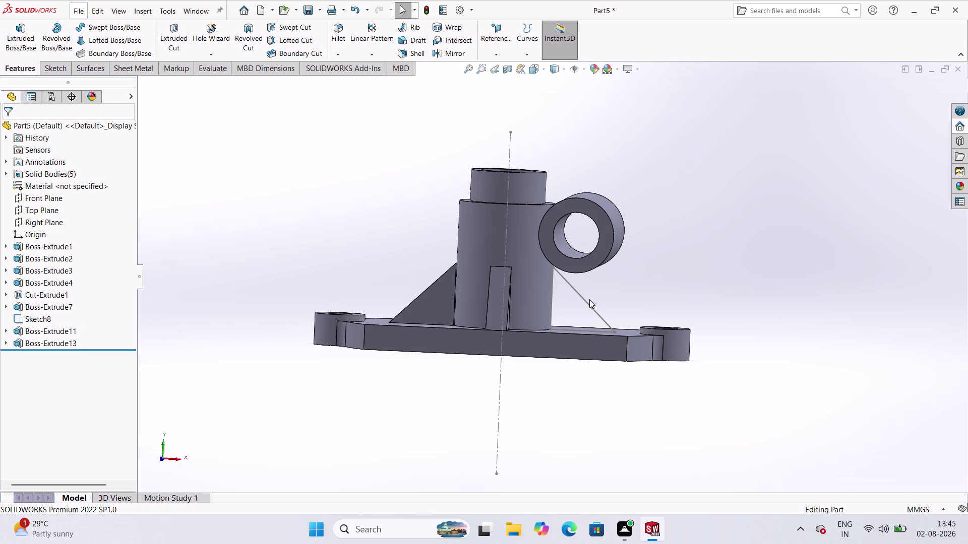
Edit Sketch8, delete the right triangle's lines leaving the centerline, and exit the sketch.
double_click(592, 310)
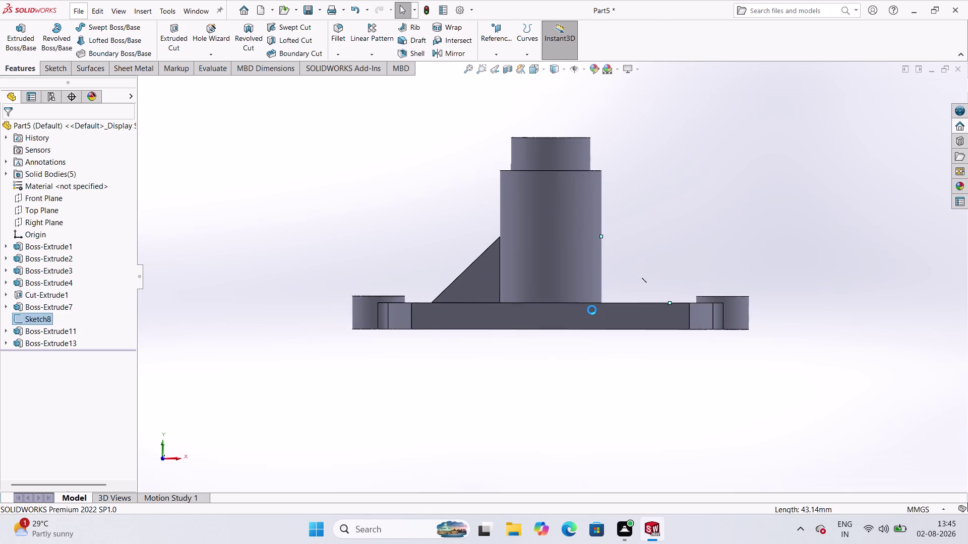
key(Delete)
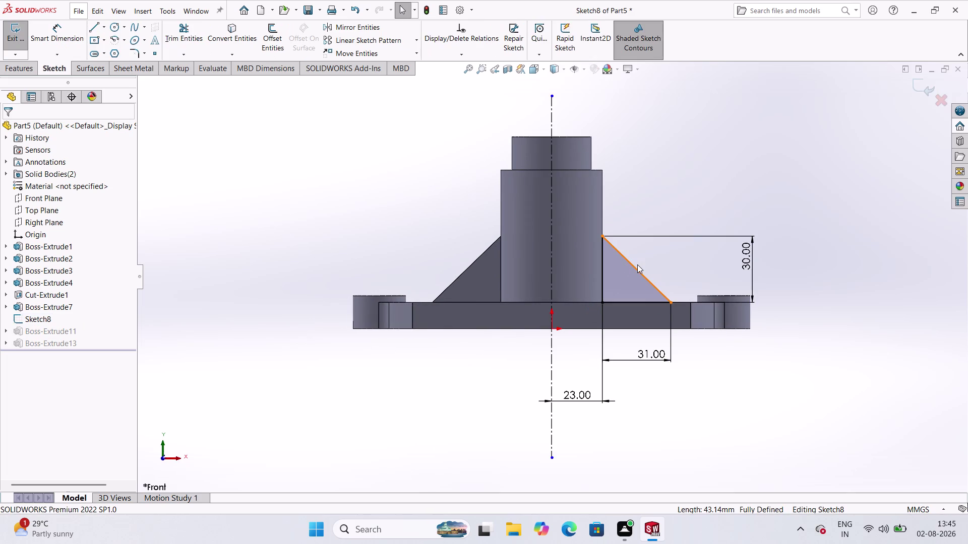
click(622, 286)
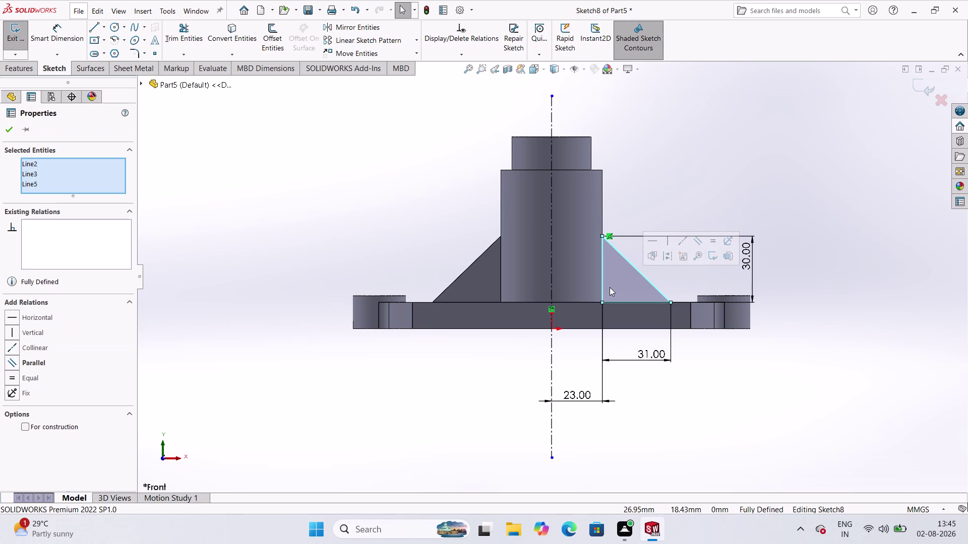
key(Delete)
click(431, 263)
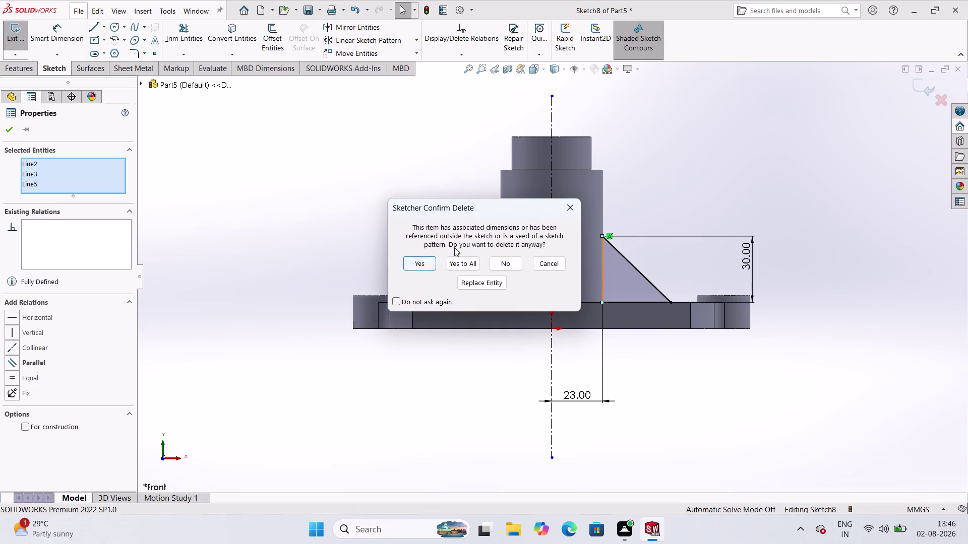
click(421, 265)
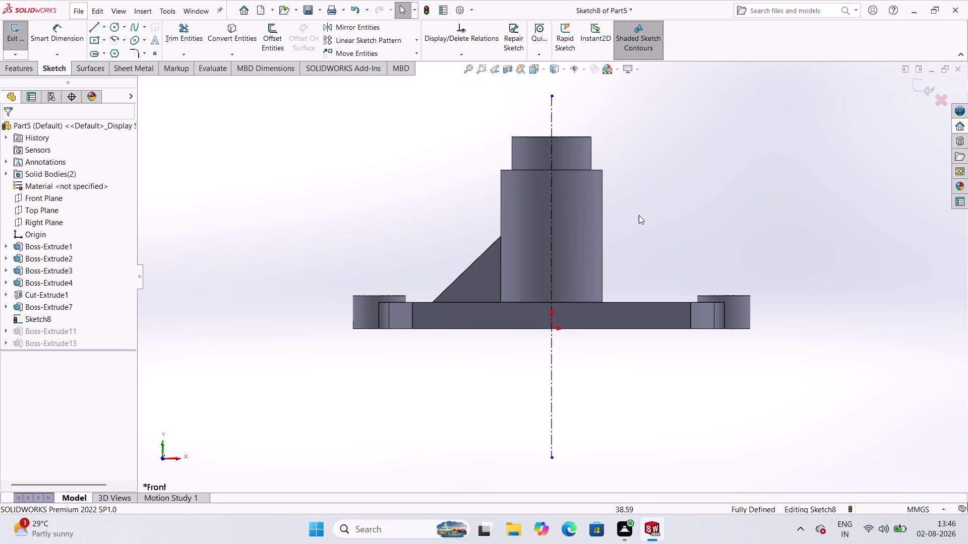
scroll(up, 3)
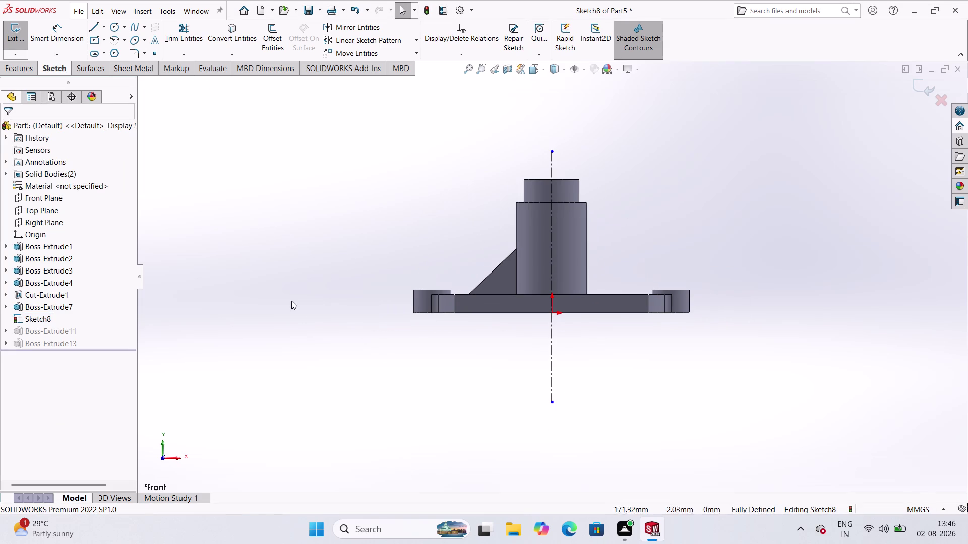
middle_drag(673, 206, 665, 241)
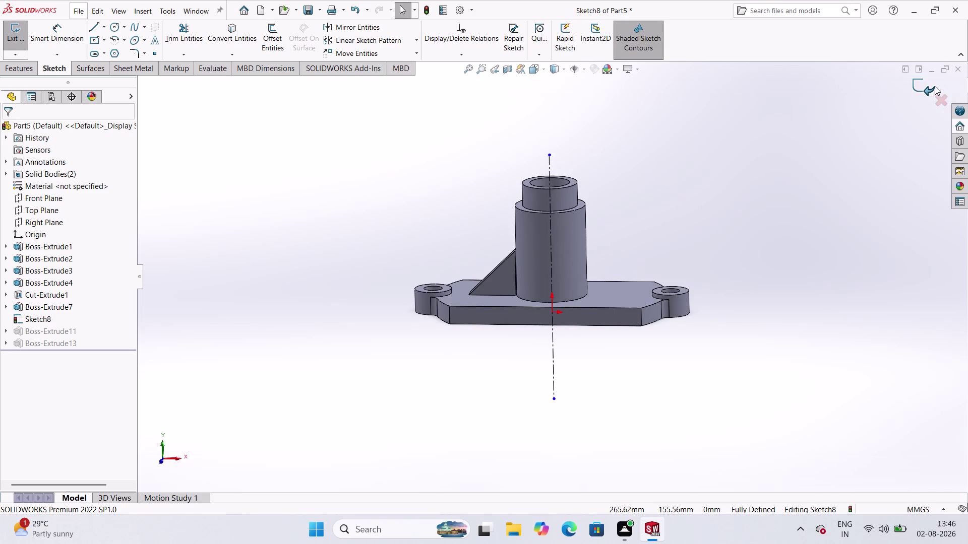
click(918, 89)
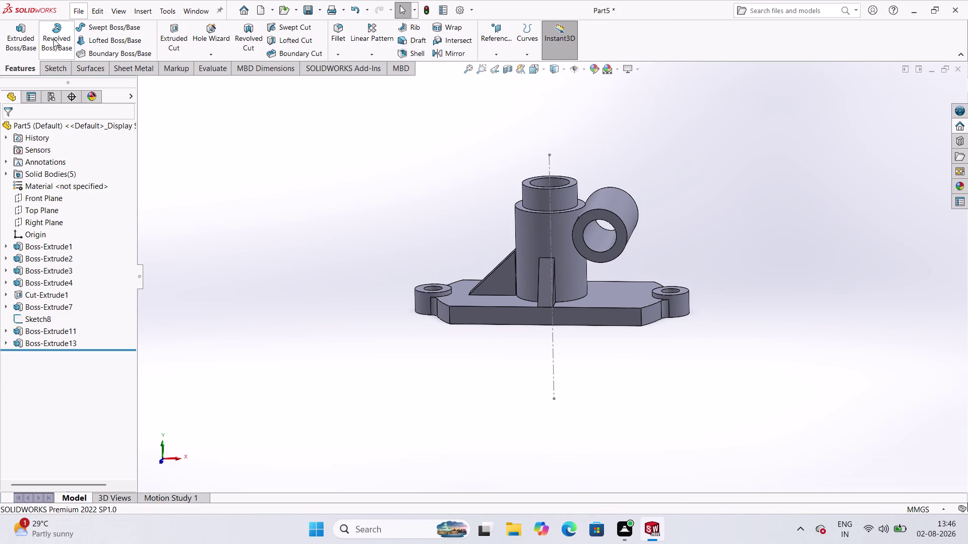
Start a new sketch on the Front Plane.
click(48, 65)
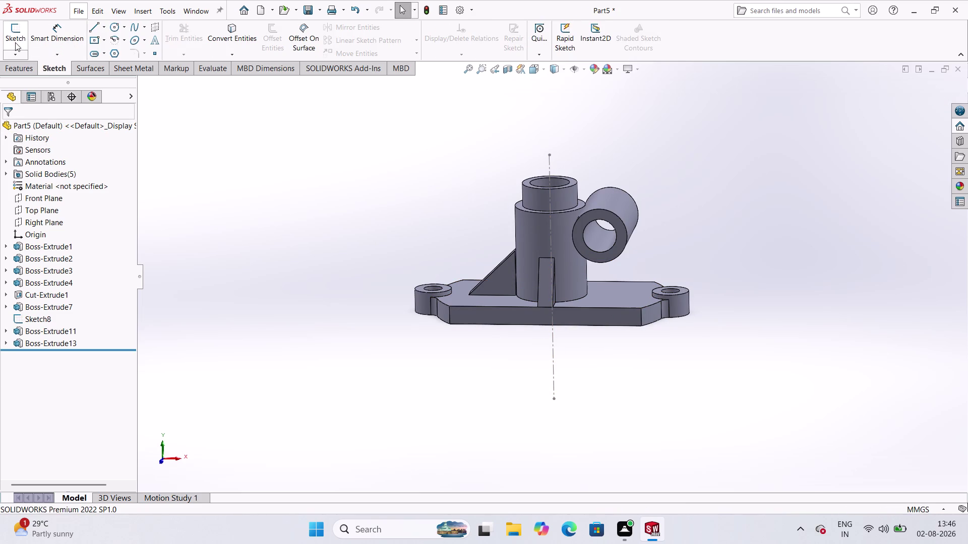
click(15, 43)
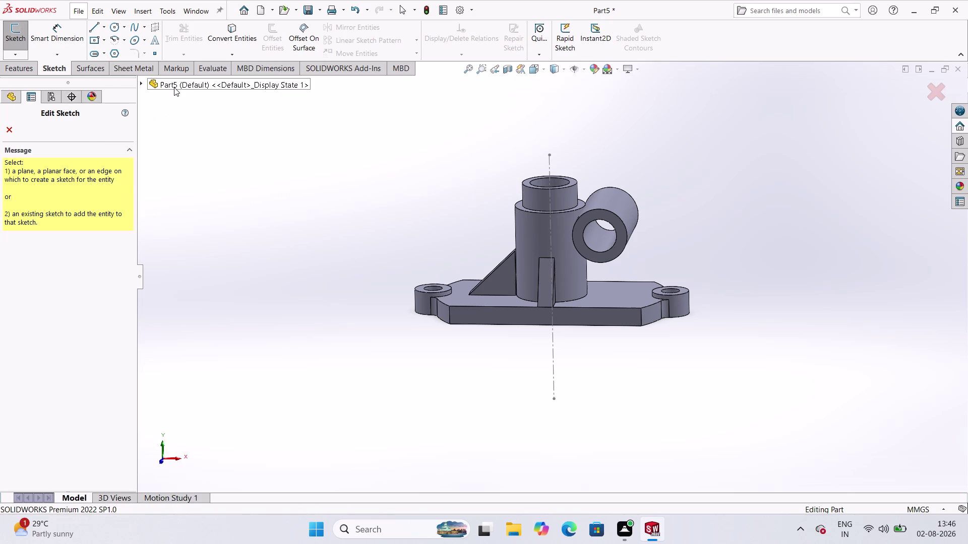
click(174, 87)
click(186, 161)
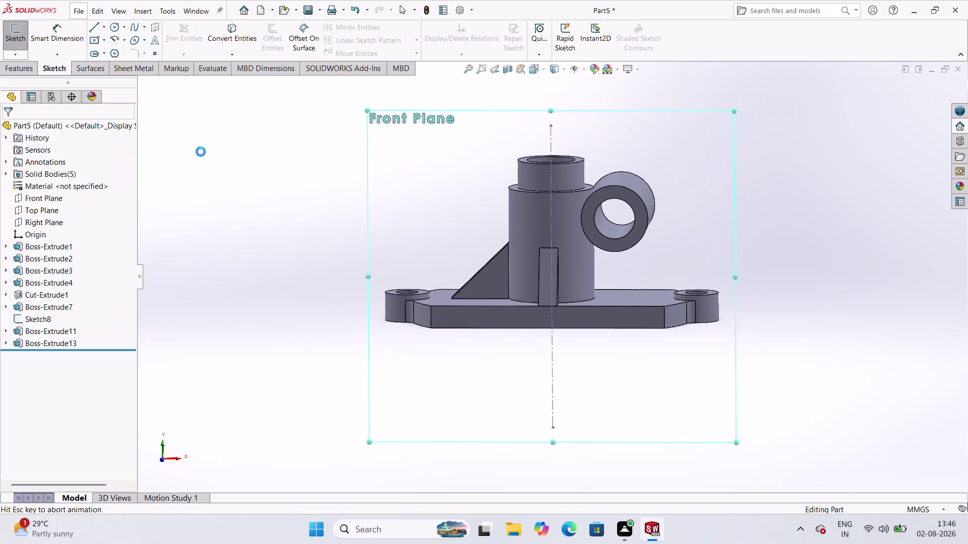
scroll(down, 3)
scroll(up, 3)
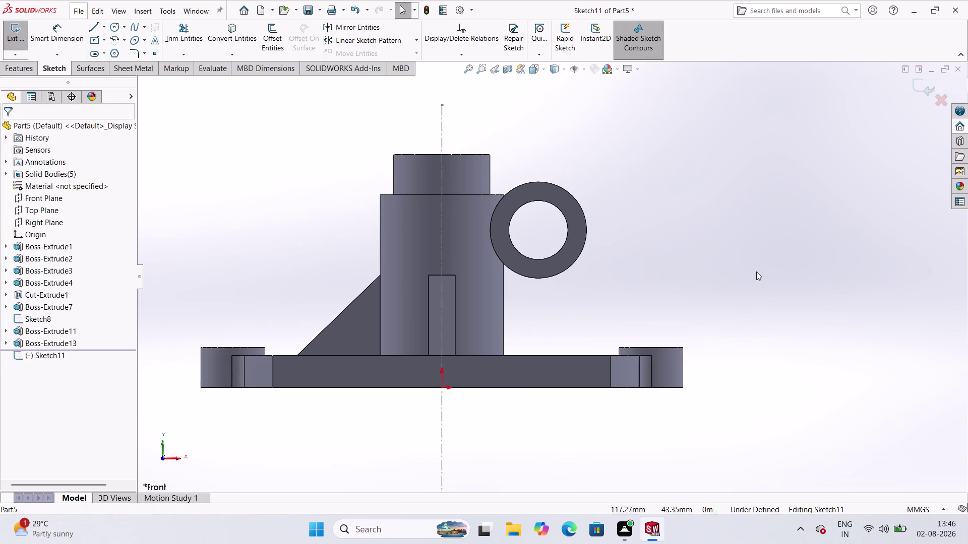
scroll(down, 3)
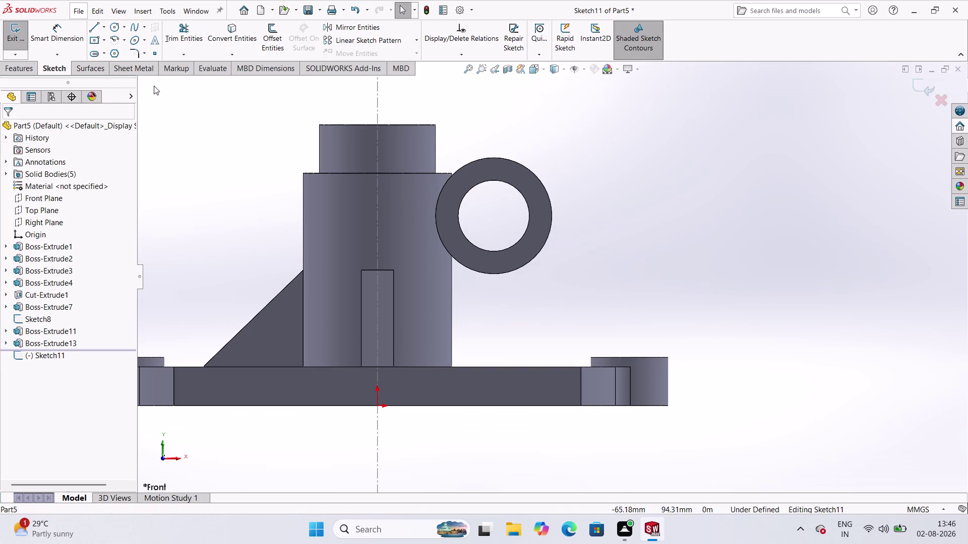
Convert the plate's top edge and the side cylinder's outer circle into the sketch.
click(235, 28)
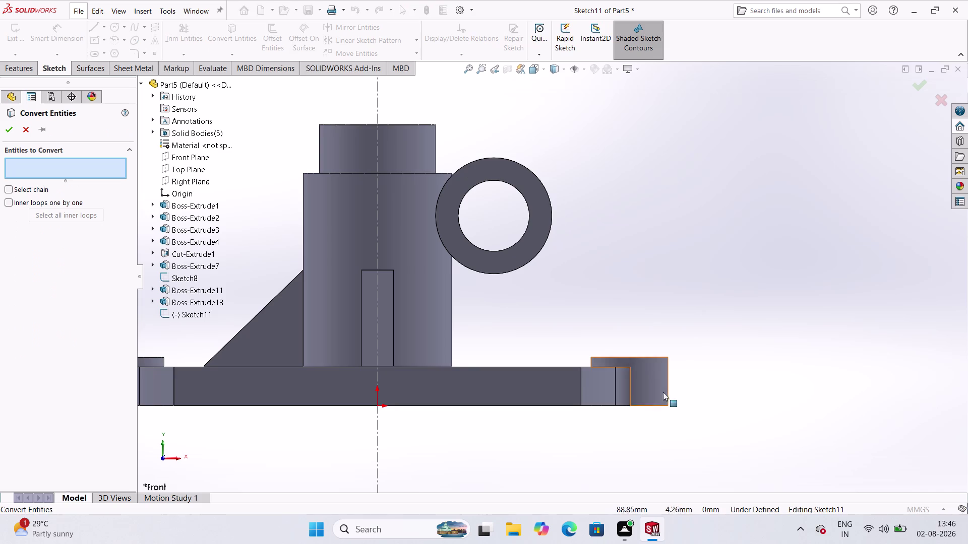
click(515, 367)
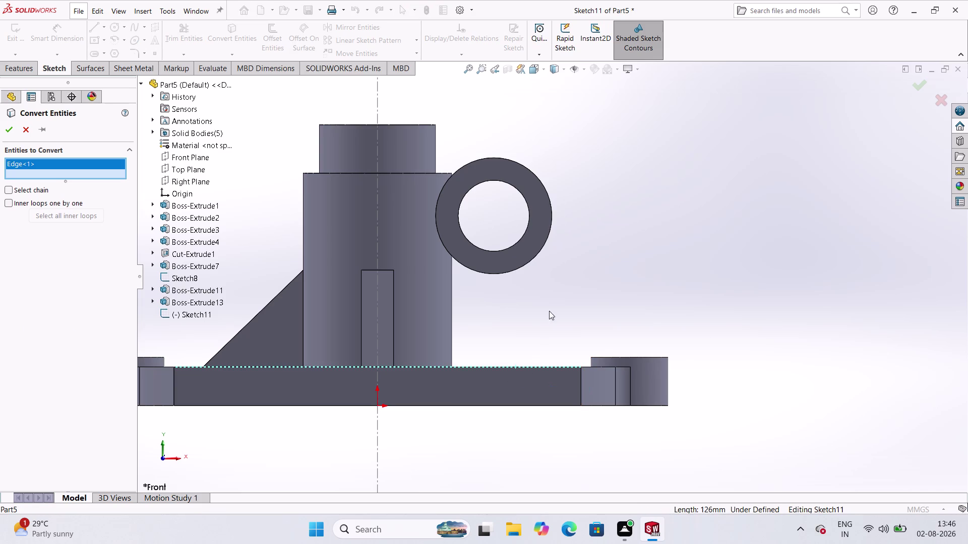
click(550, 231)
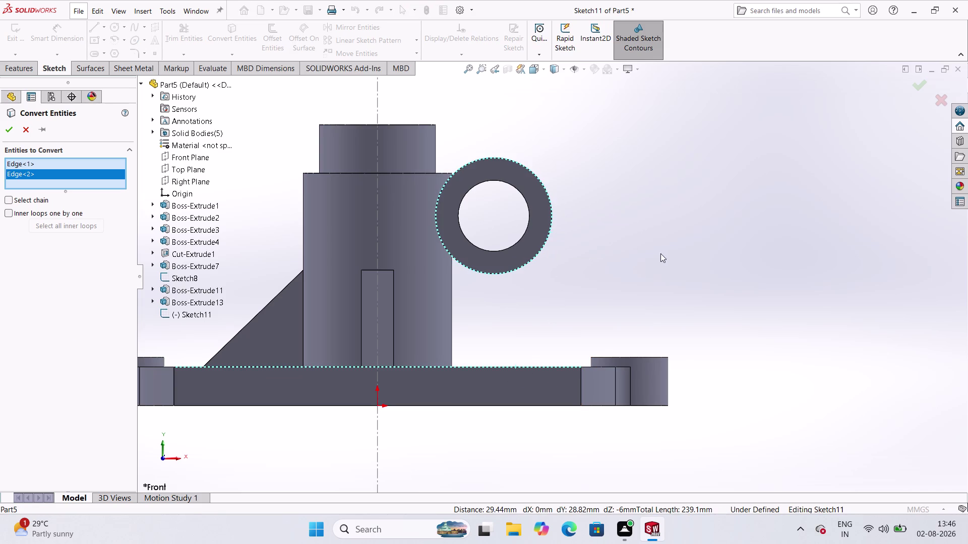
click(1, 129)
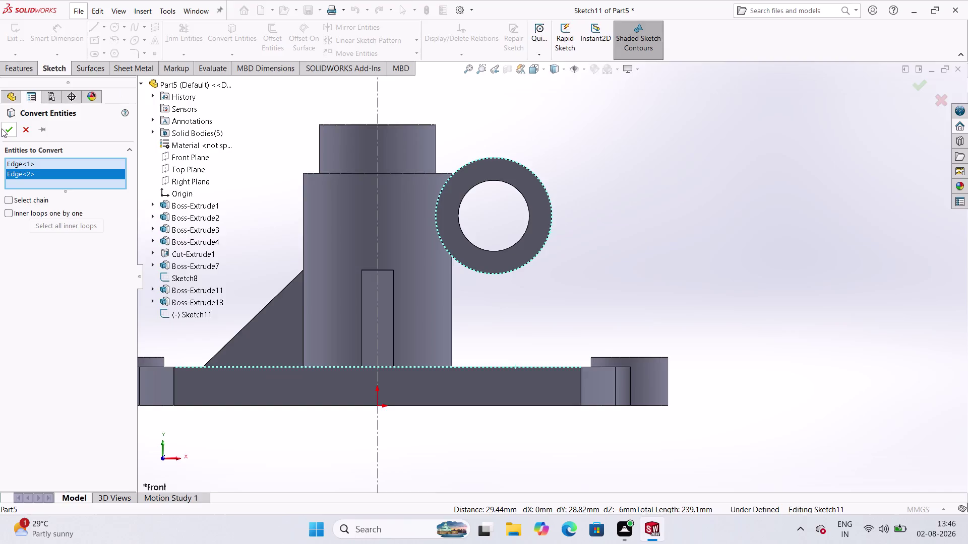
click(604, 237)
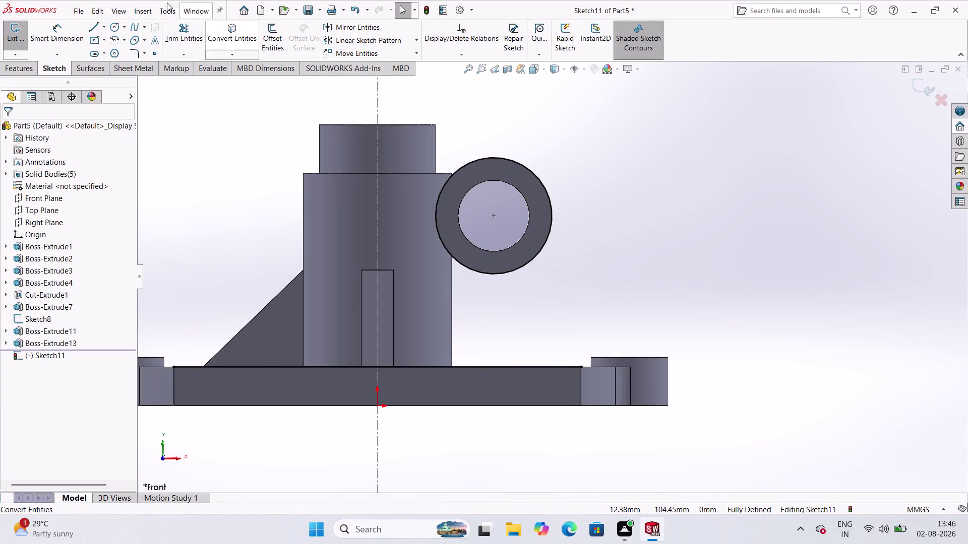
click(101, 27)
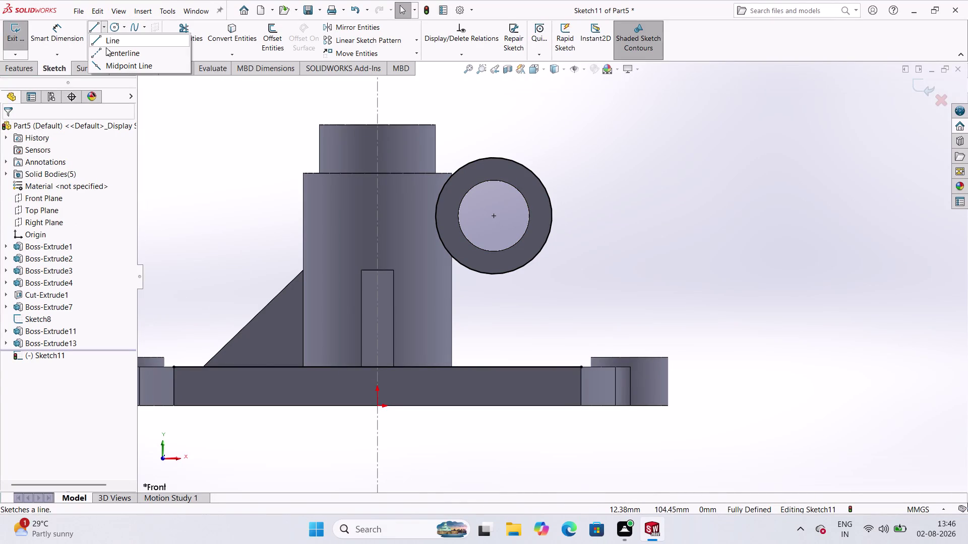
Draw a vertical line below the side cylinder, 23 mm from the vertical axis.
click(109, 35)
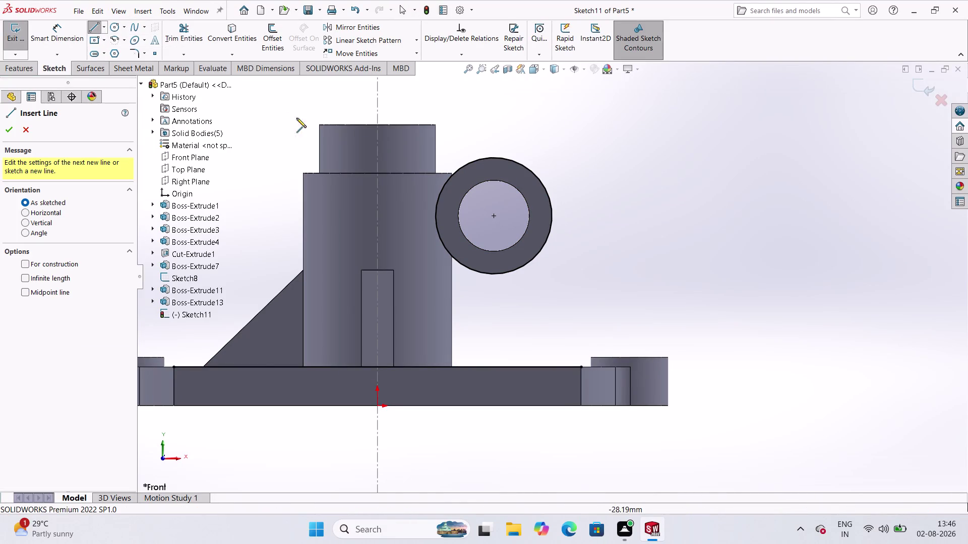
click(453, 247)
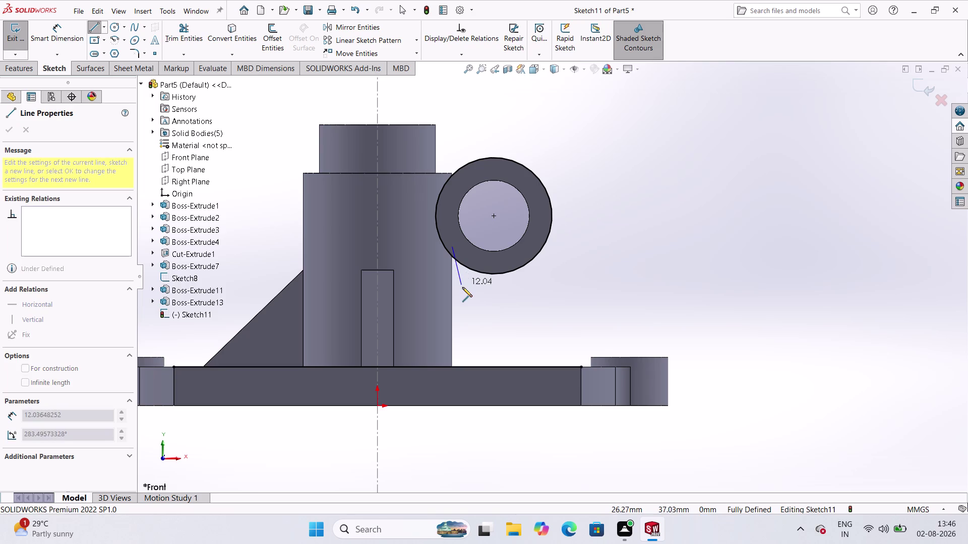
click(452, 377)
key(Escape)
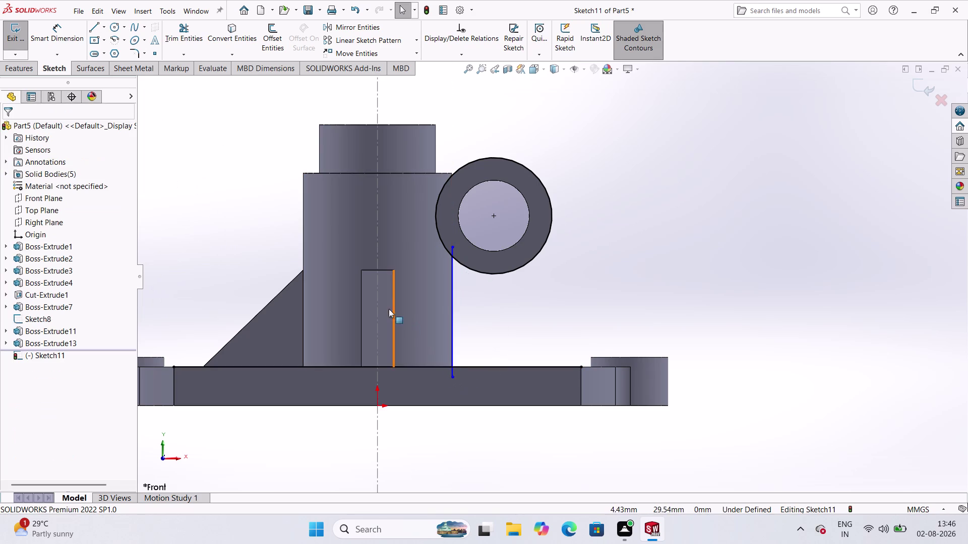
click(70, 27)
click(380, 252)
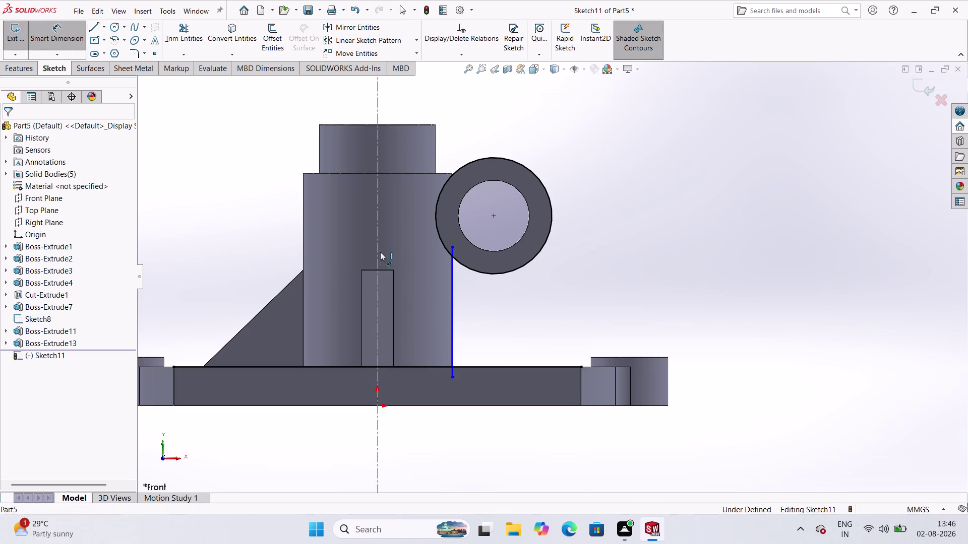
click(450, 307)
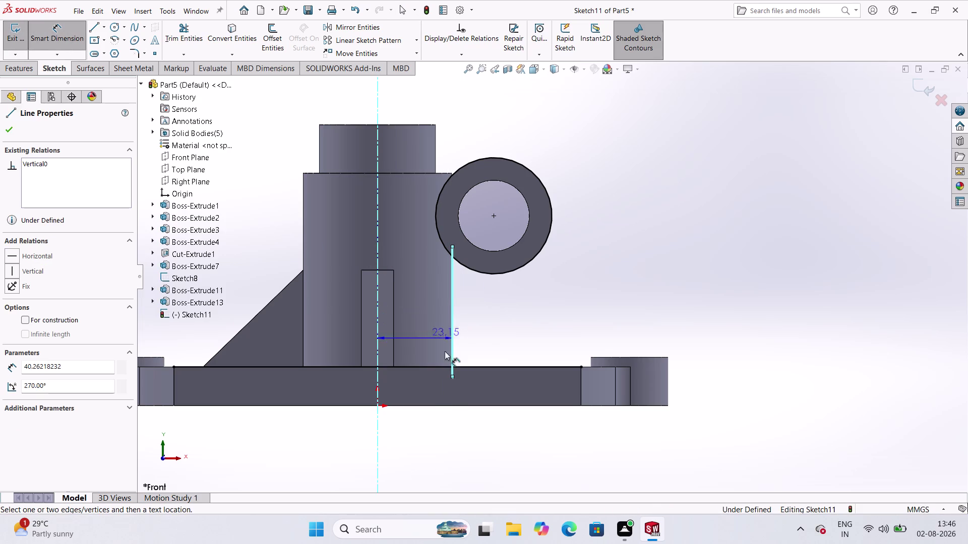
click(420, 444)
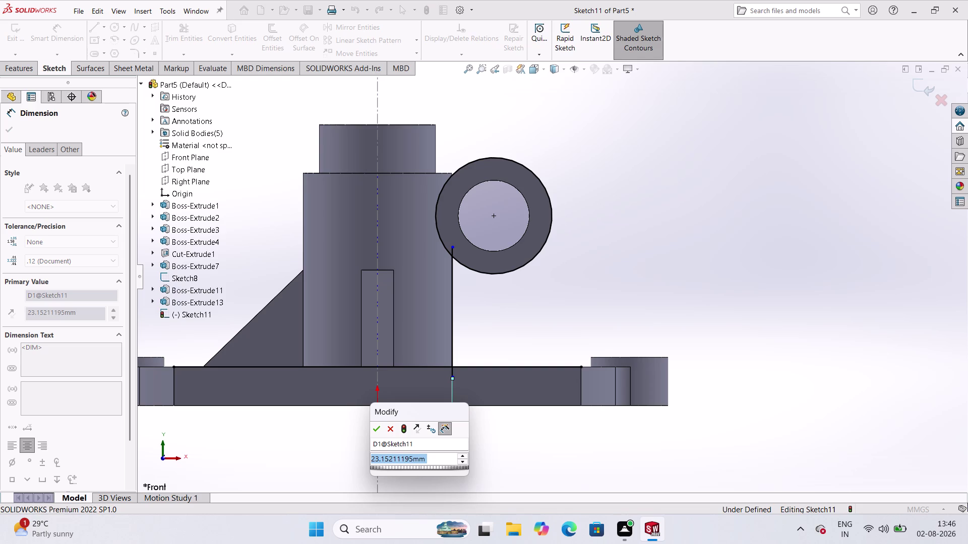
text(23)
key(Return)
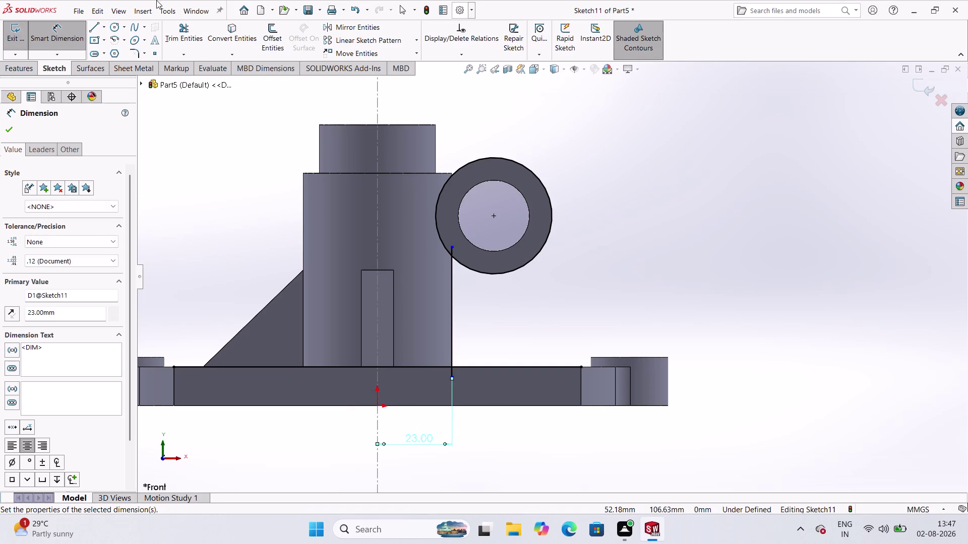
Draw a right vertical line from the circle past the plate, tangent to the circle.
click(93, 24)
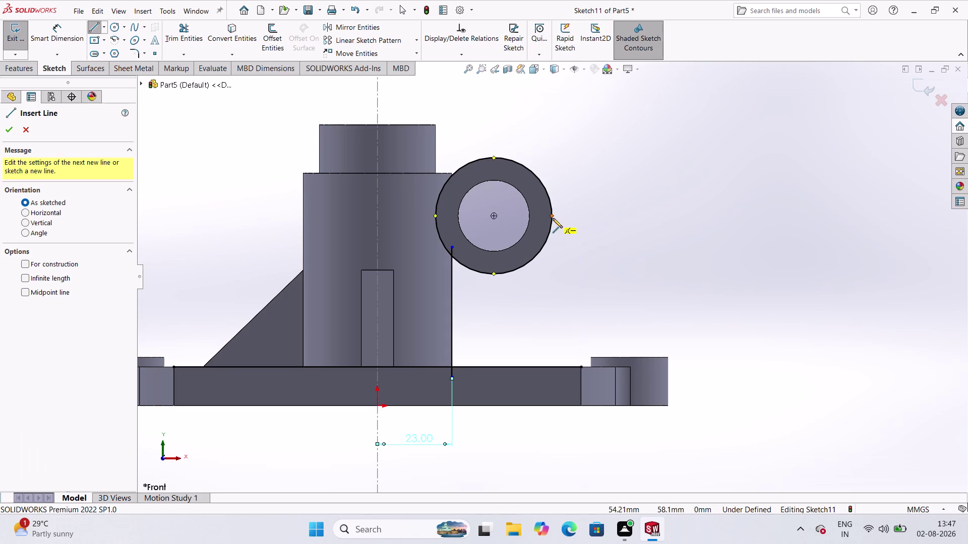
click(553, 218)
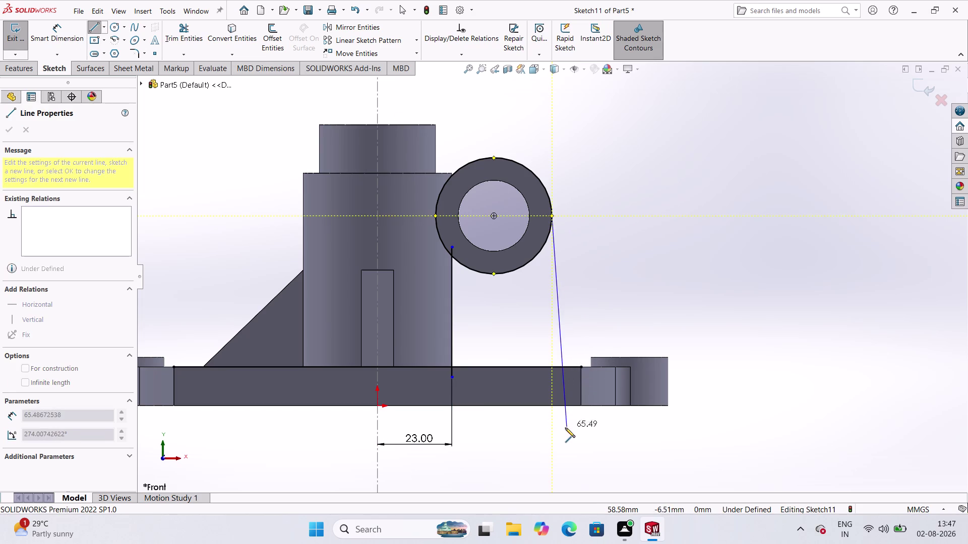
click(550, 425)
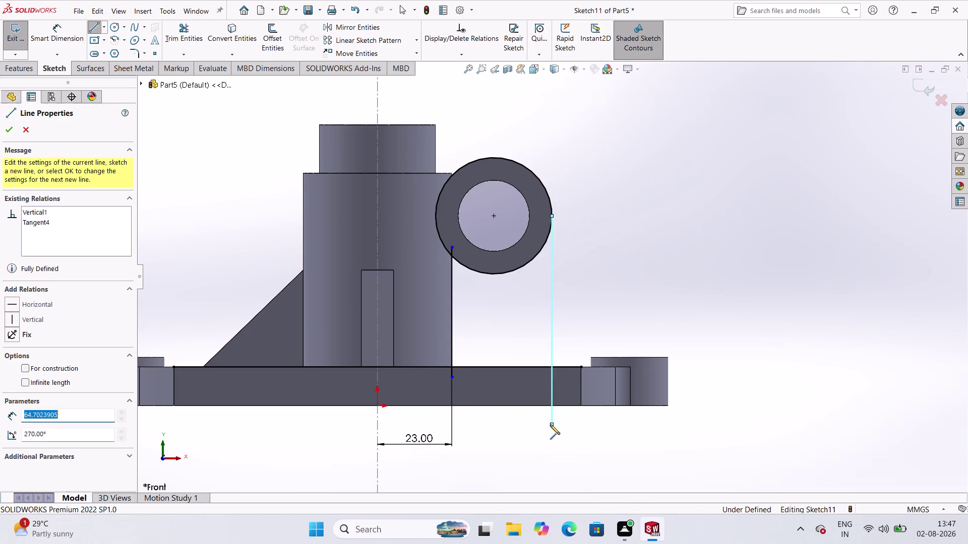
key(Escape)
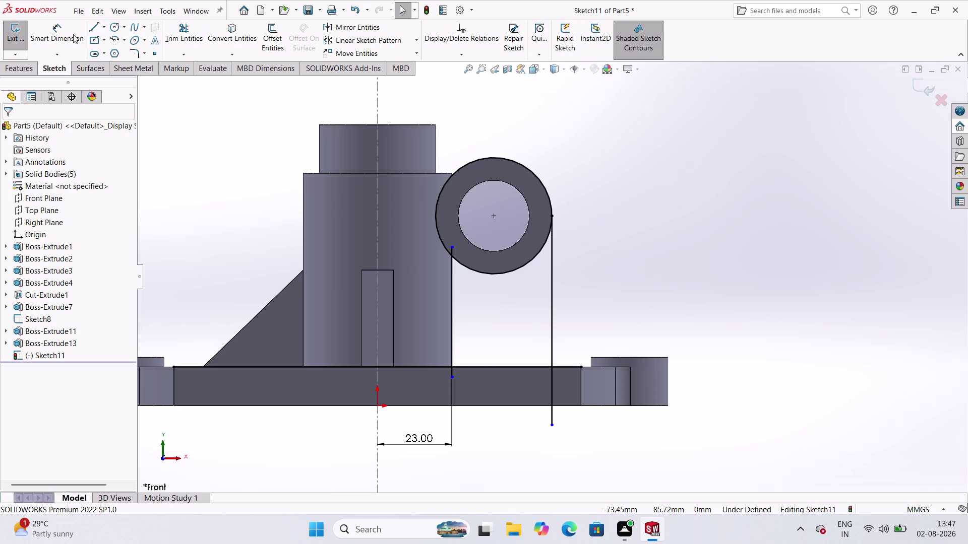
click(545, 191)
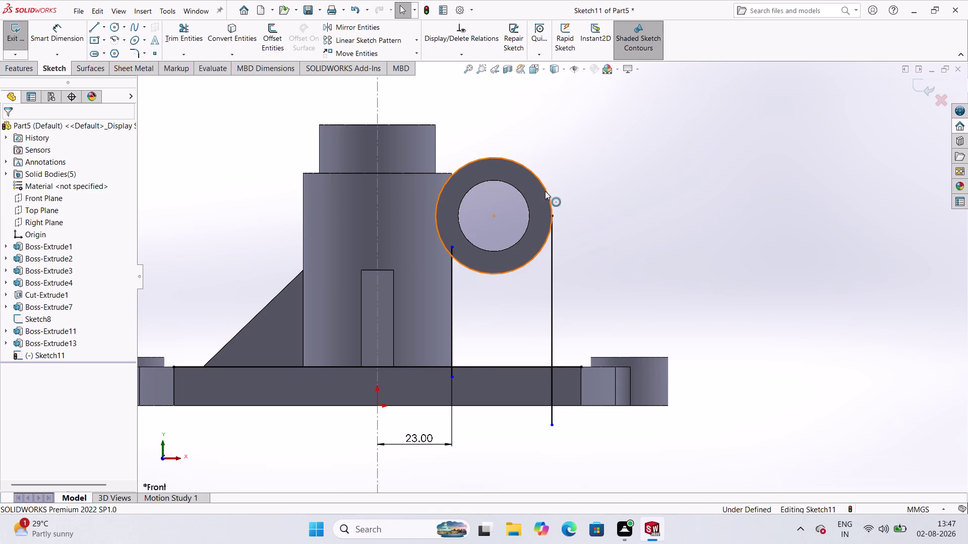
click(554, 243)
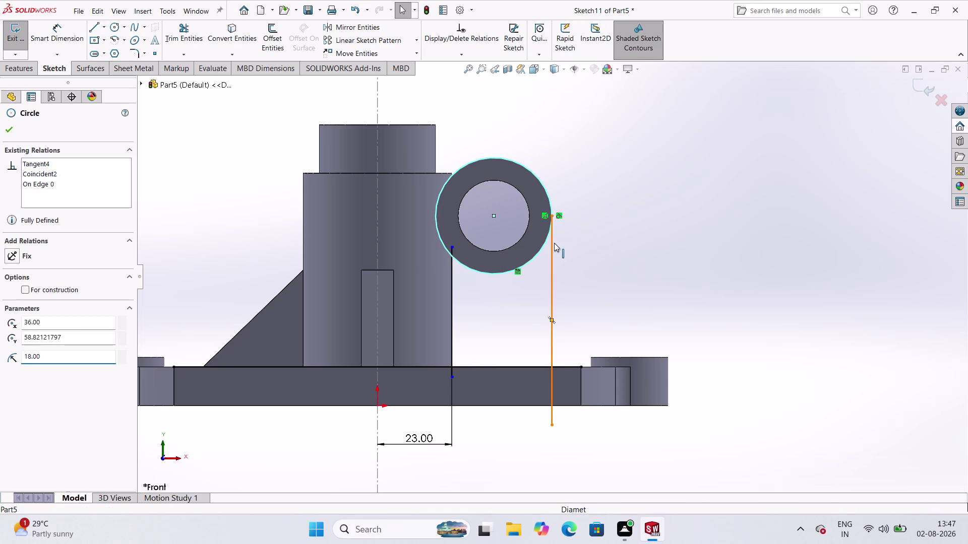
click(11, 310)
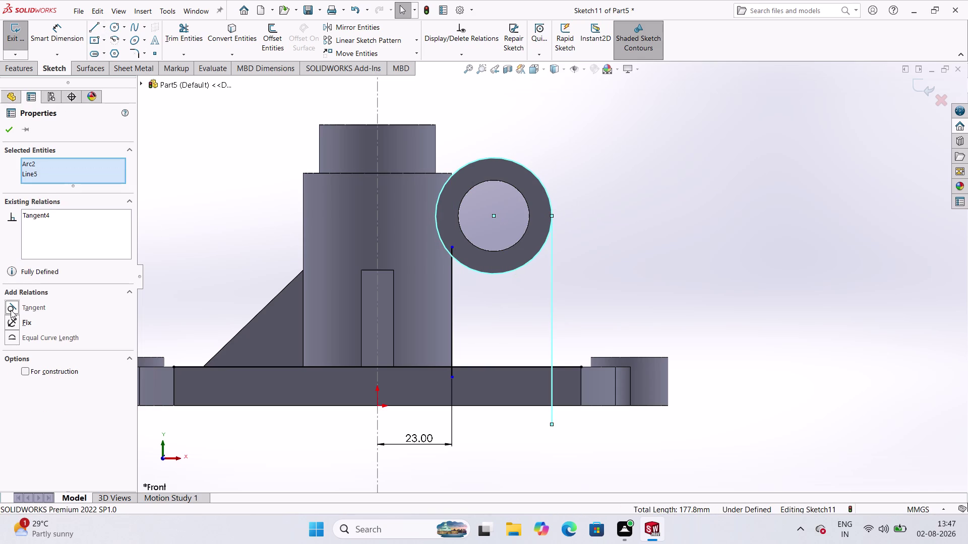
click(13, 126)
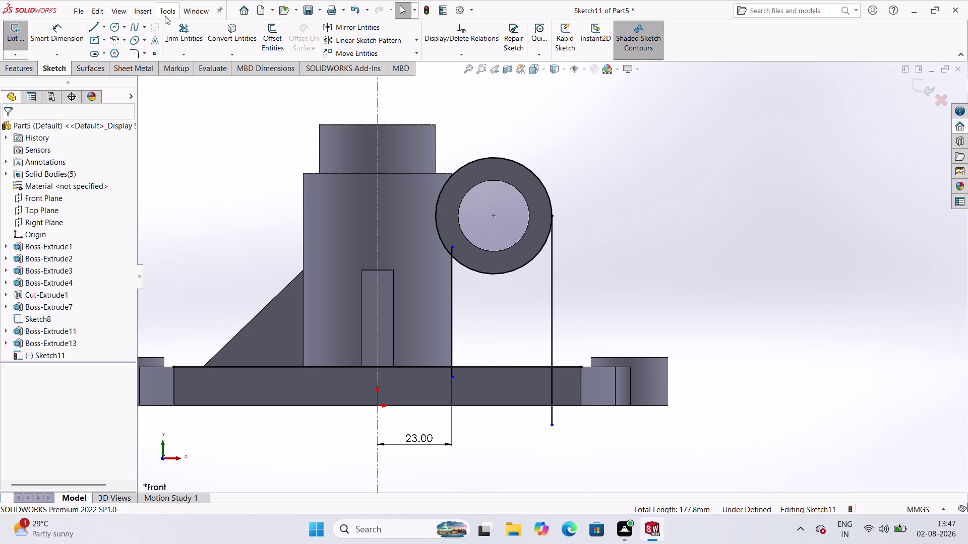
click(181, 25)
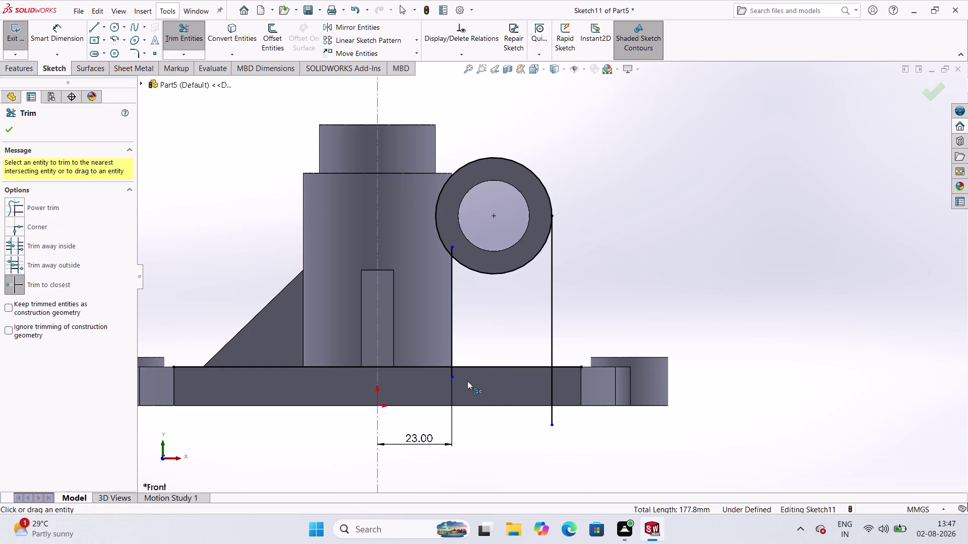
Trim the left and right web lines back to the base top, closing the profile.
click(438, 366)
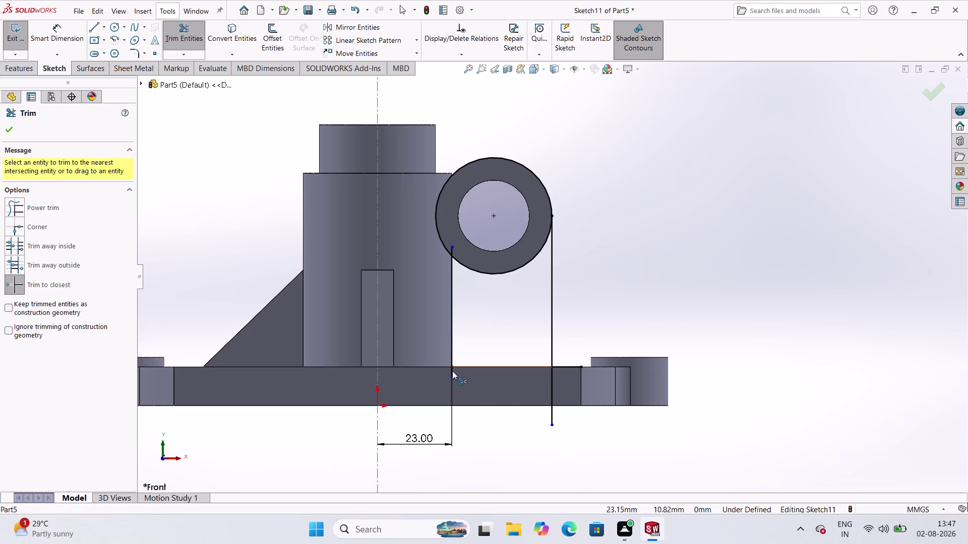
click(452, 371)
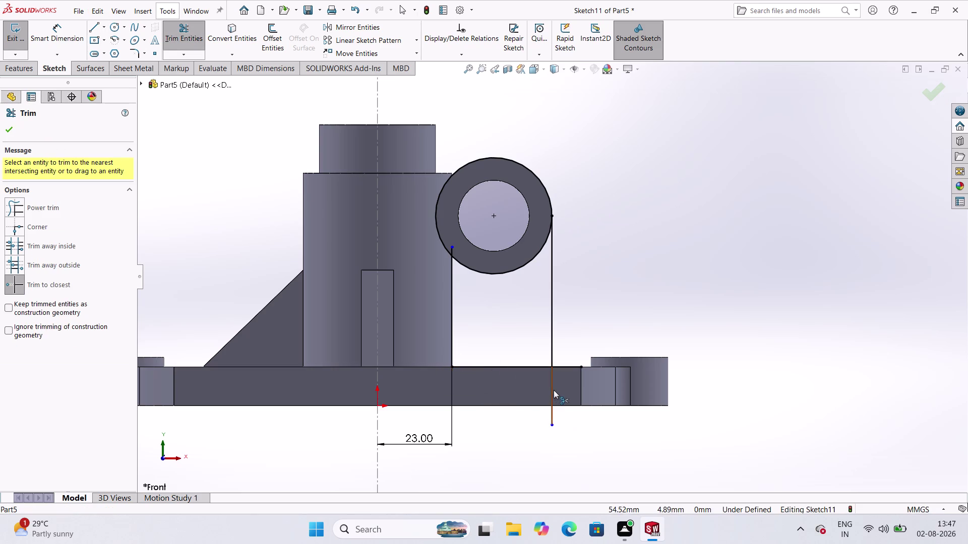
click(553, 390)
click(567, 367)
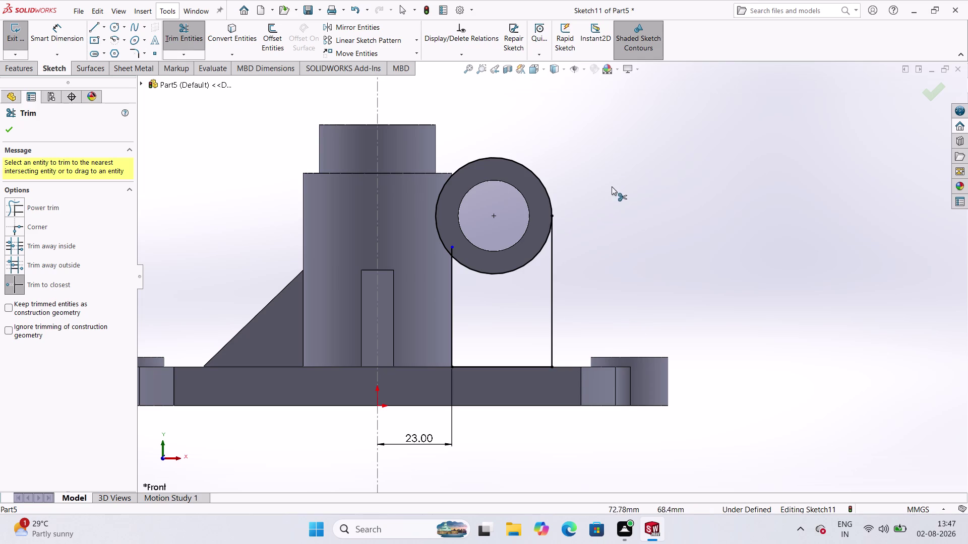
click(453, 253)
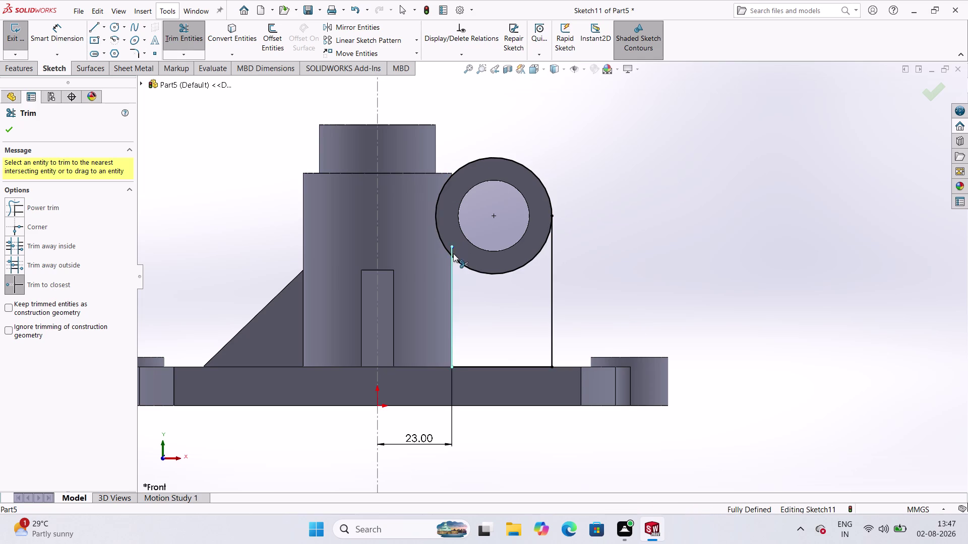
click(479, 160)
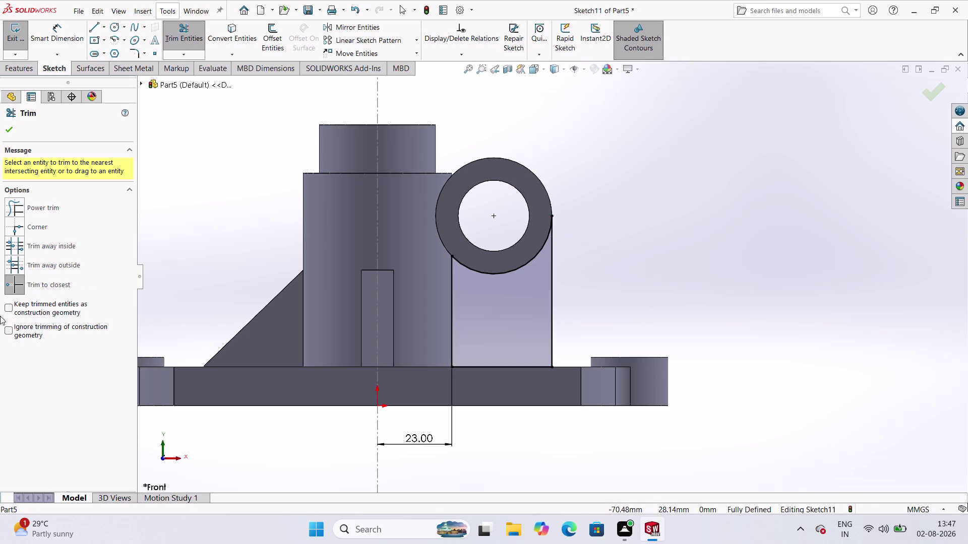
click(10, 130)
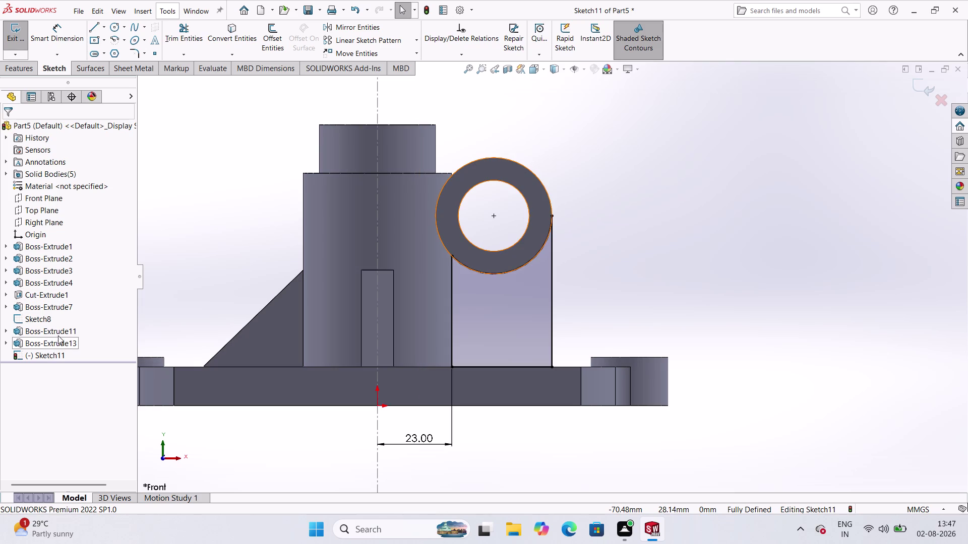
Show the side cylinder's dimensions and select its circle centre and base edge.
double_click(58, 338)
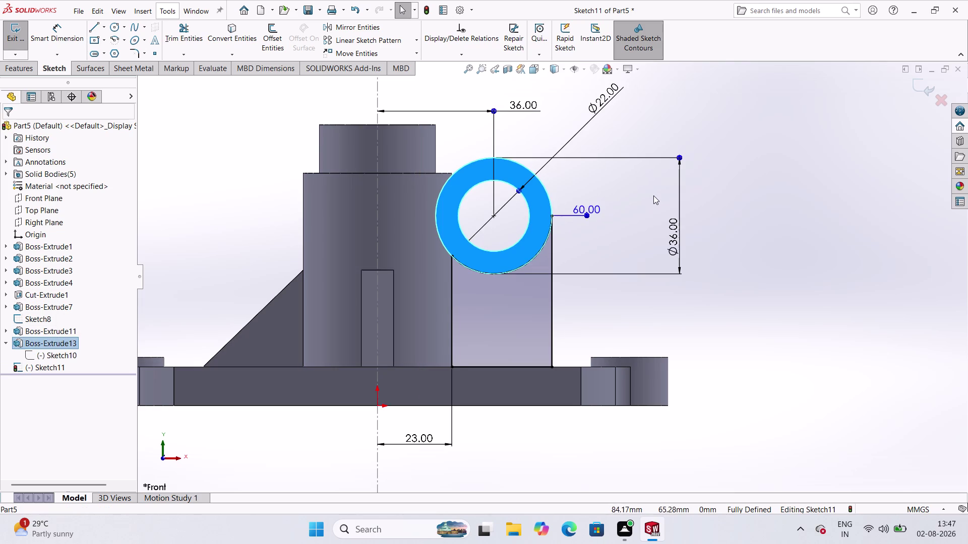
click(493, 215)
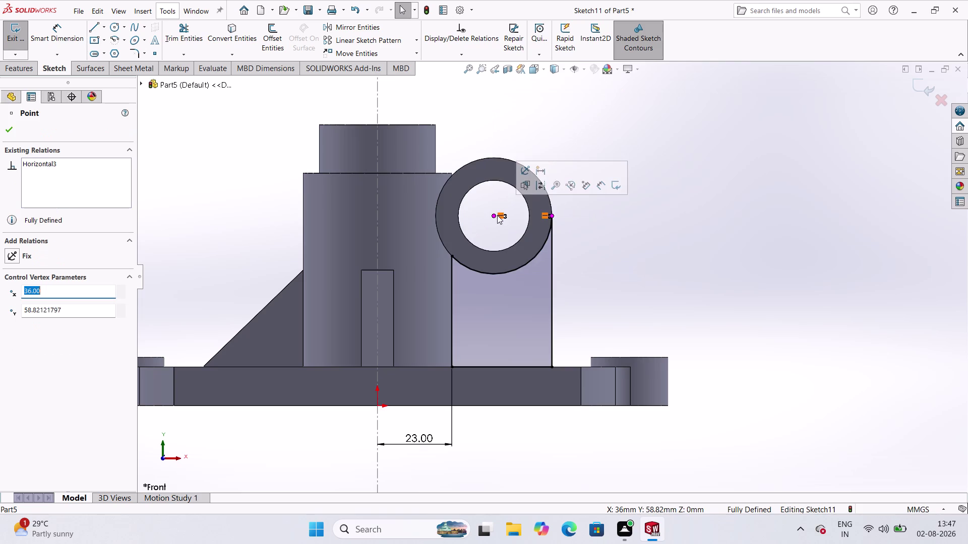
click(495, 405)
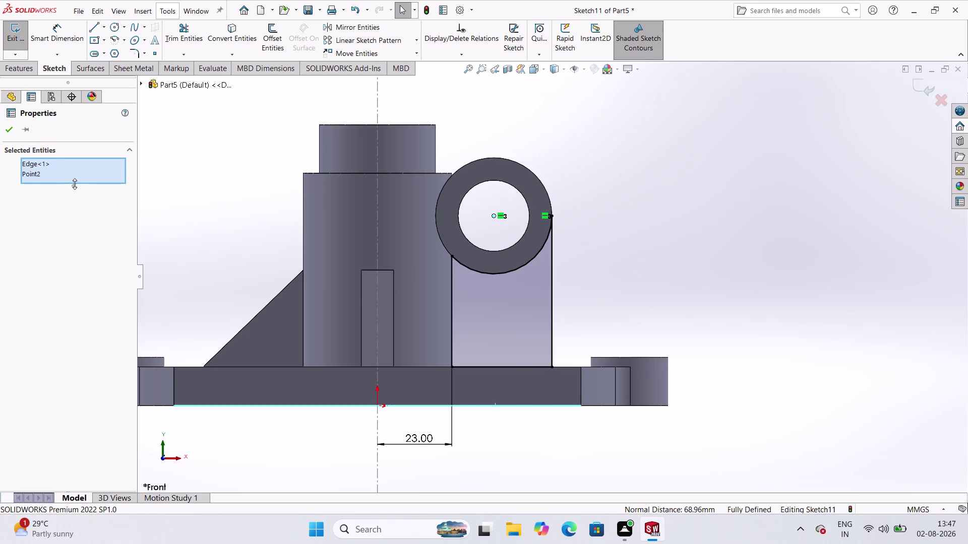
key(Escape)
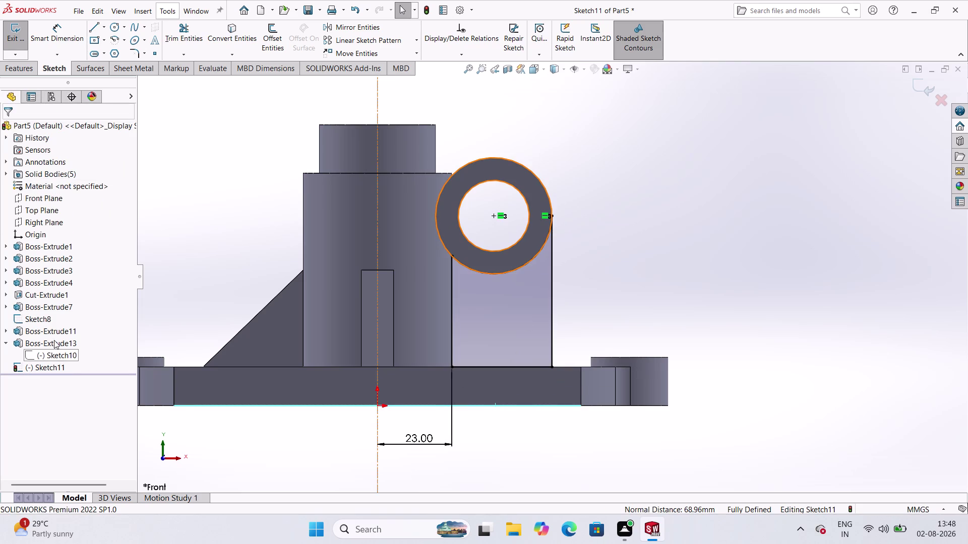
Cancel the accidental rename of the side cylinder feature and exit Sketch11.
double_click(54, 340)
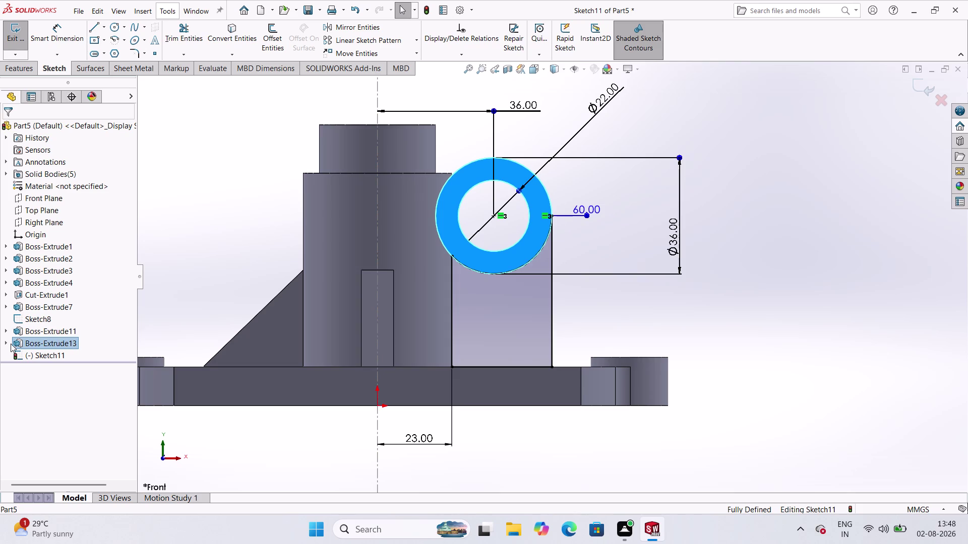
click(71, 349)
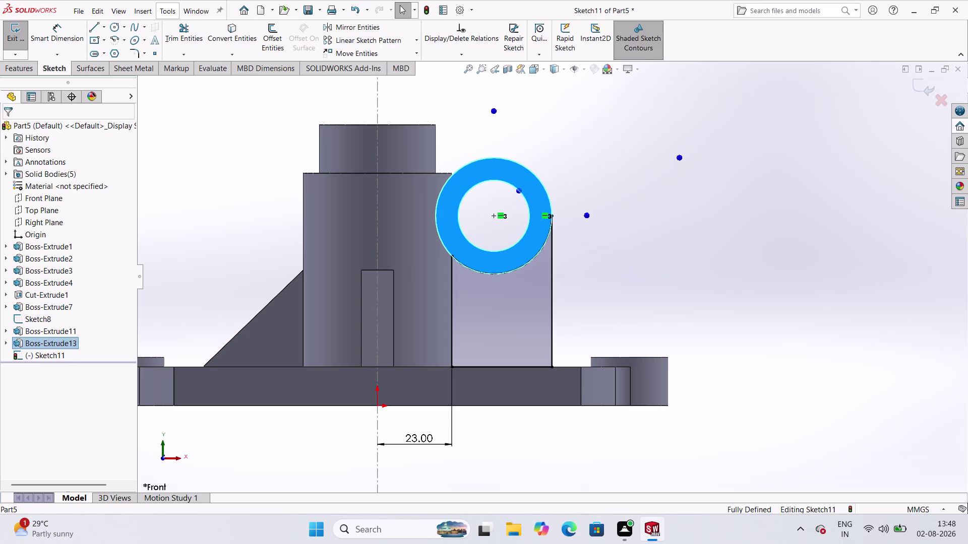
double_click(76, 344)
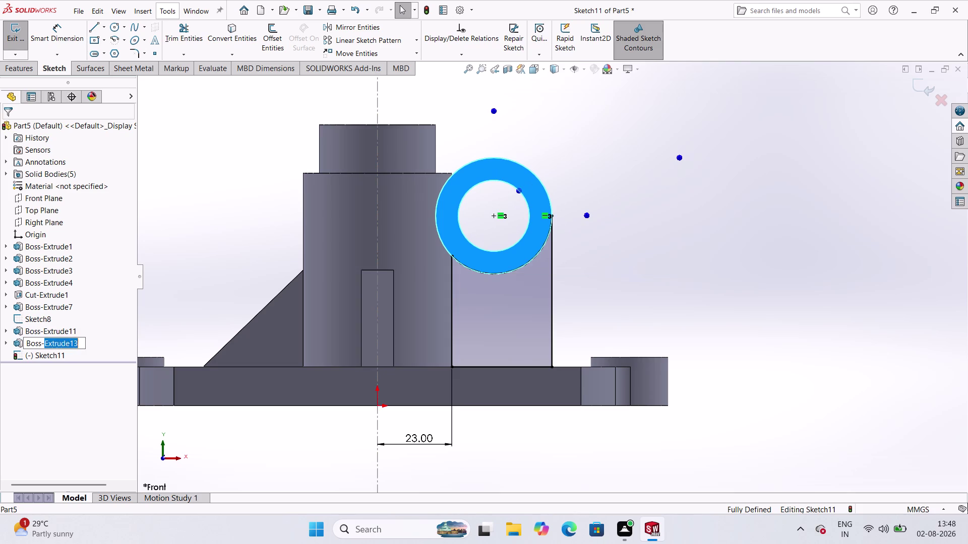
double_click(82, 343)
double_click(69, 341)
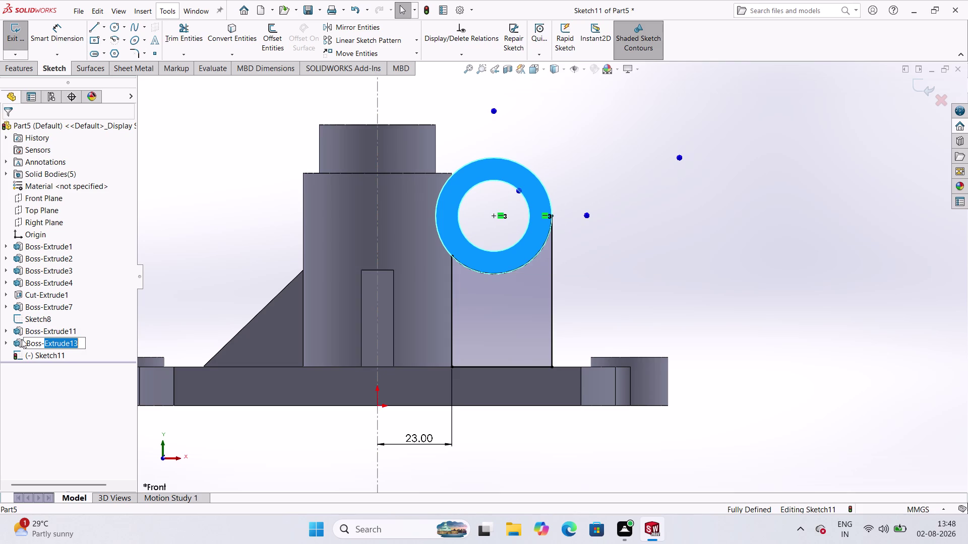
click(22, 340)
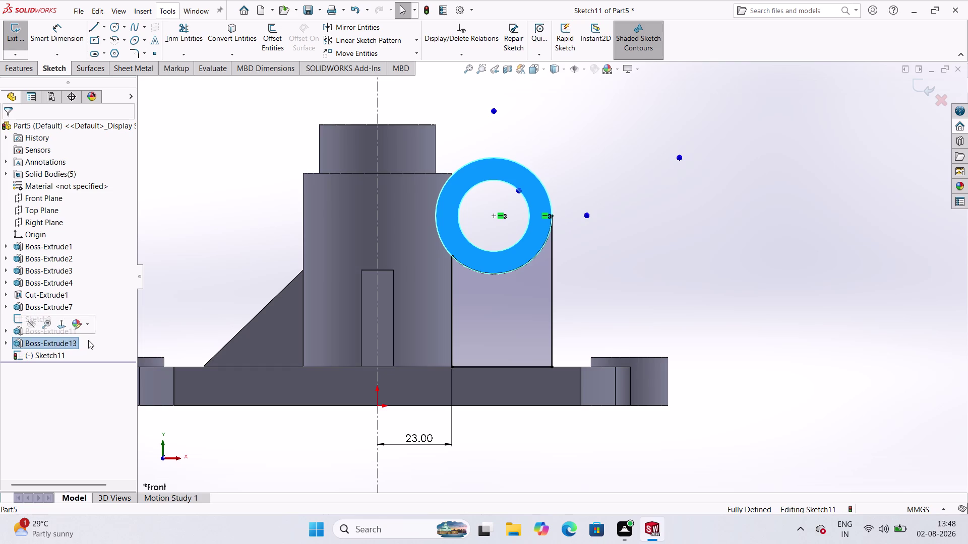
click(9, 41)
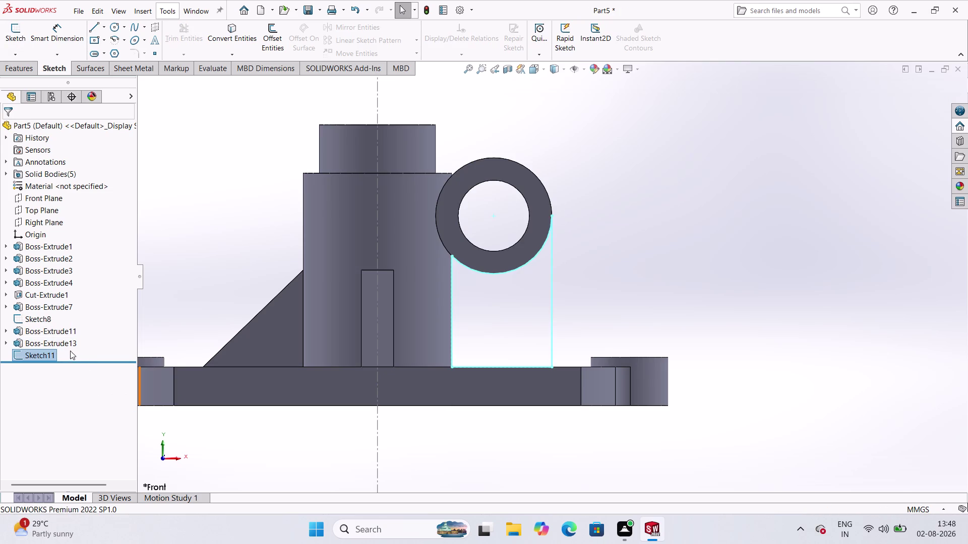
Edit Sketch10 and select its circle centre and base edge to review relations.
click(62, 338)
click(94, 305)
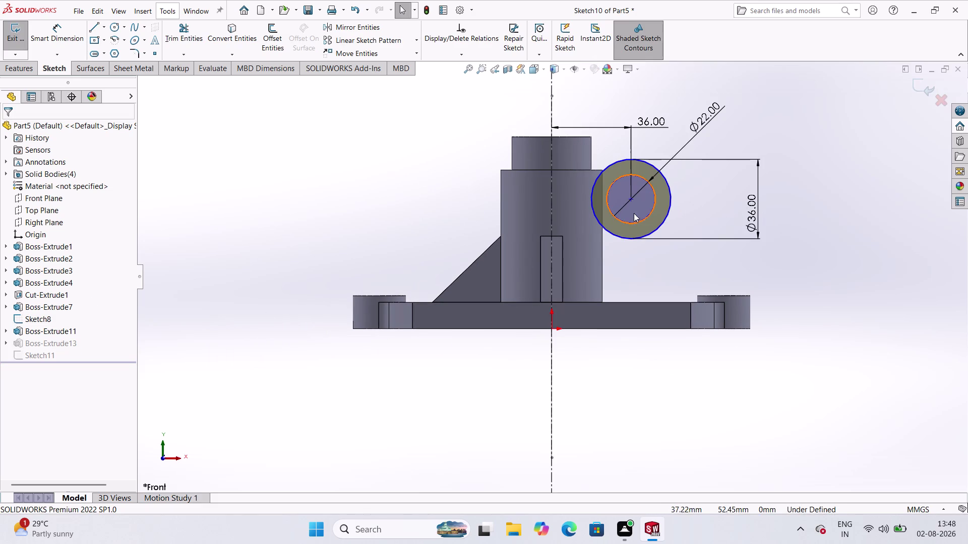
click(629, 199)
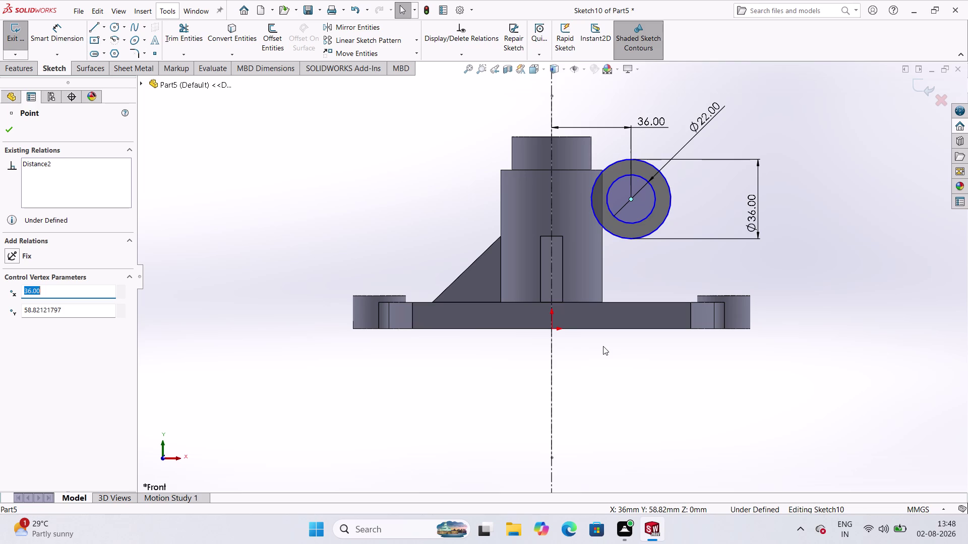
click(634, 328)
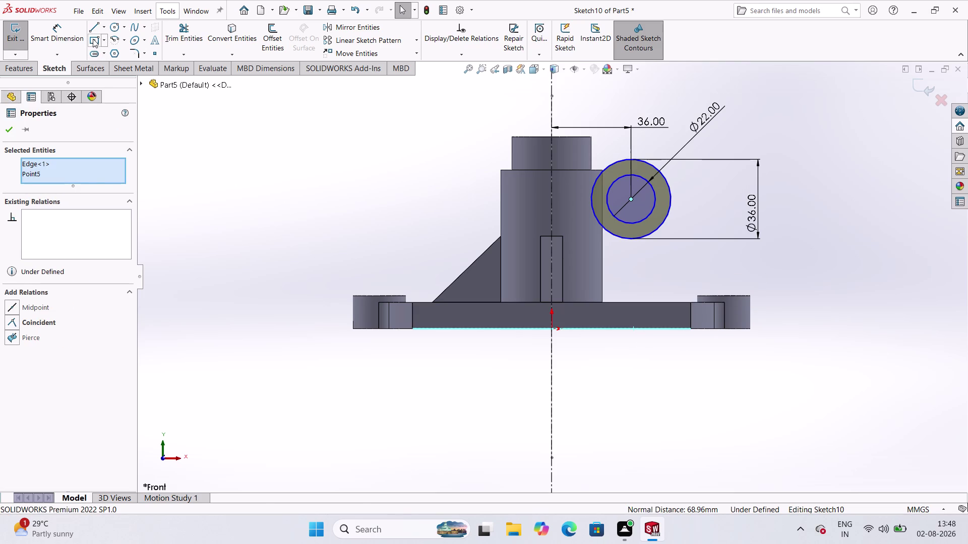
click(46, 32)
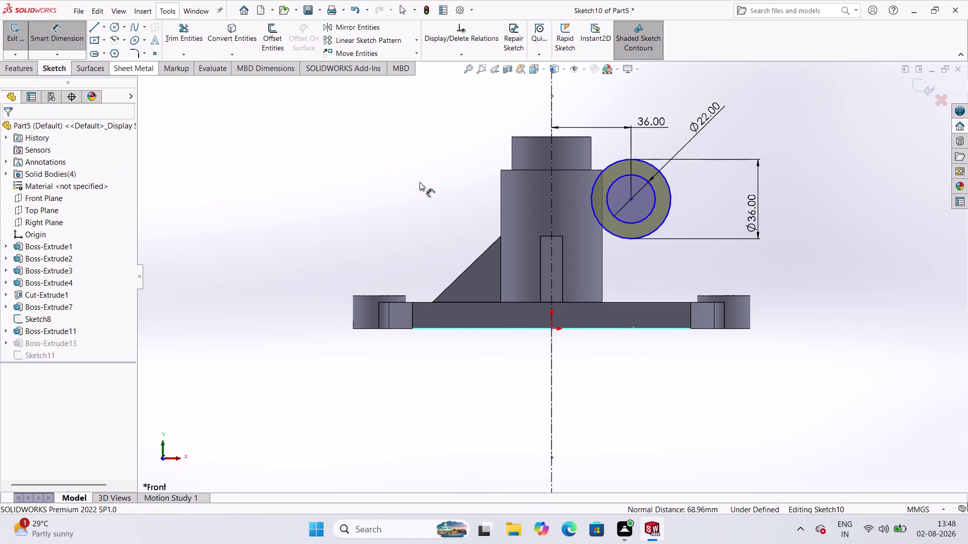
click(631, 198)
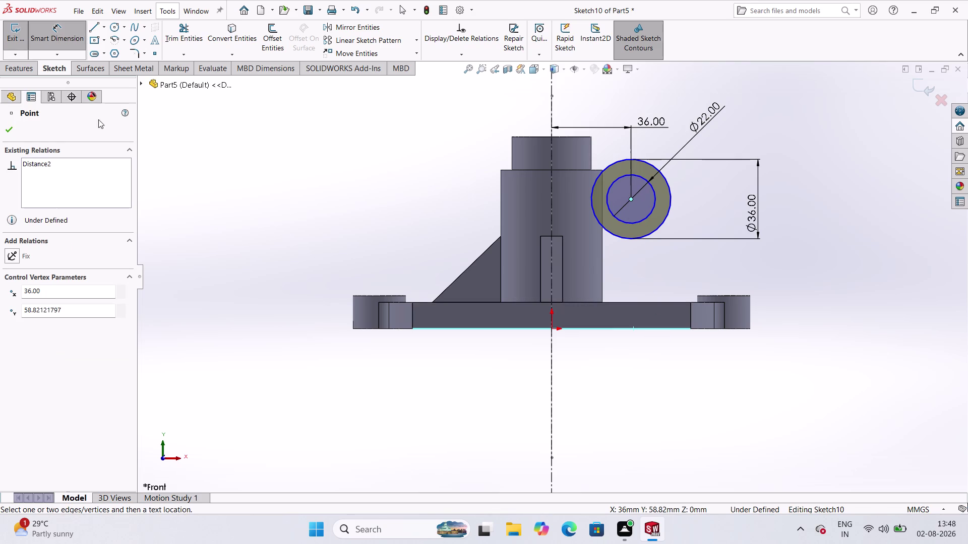
key(Escape)
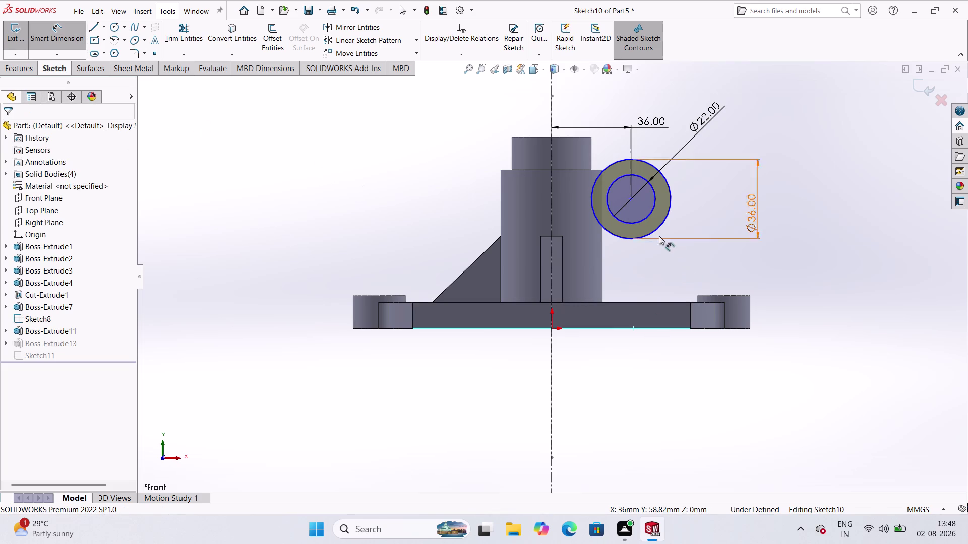
click(629, 200)
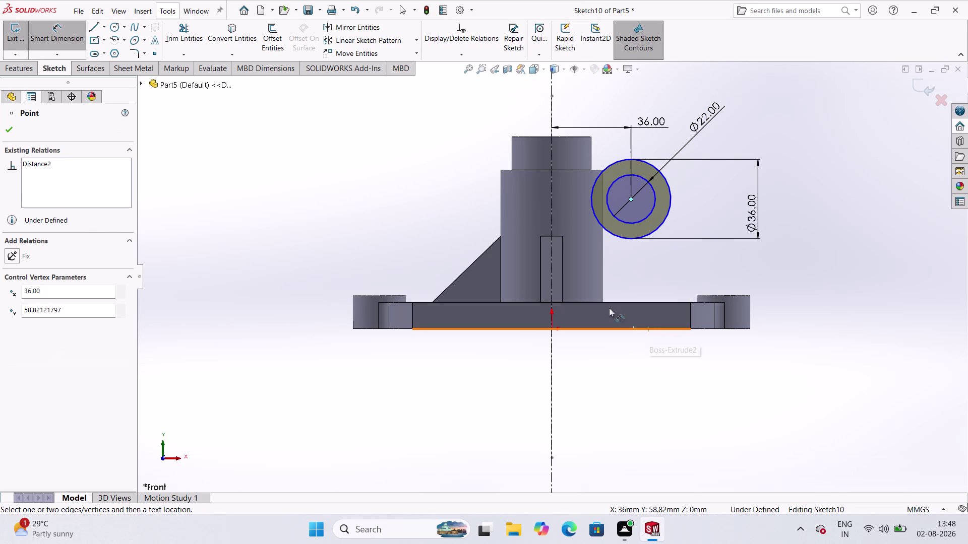
Select the circle centre and try deleting the base bottom edge.
key(Escape)
key(grave)
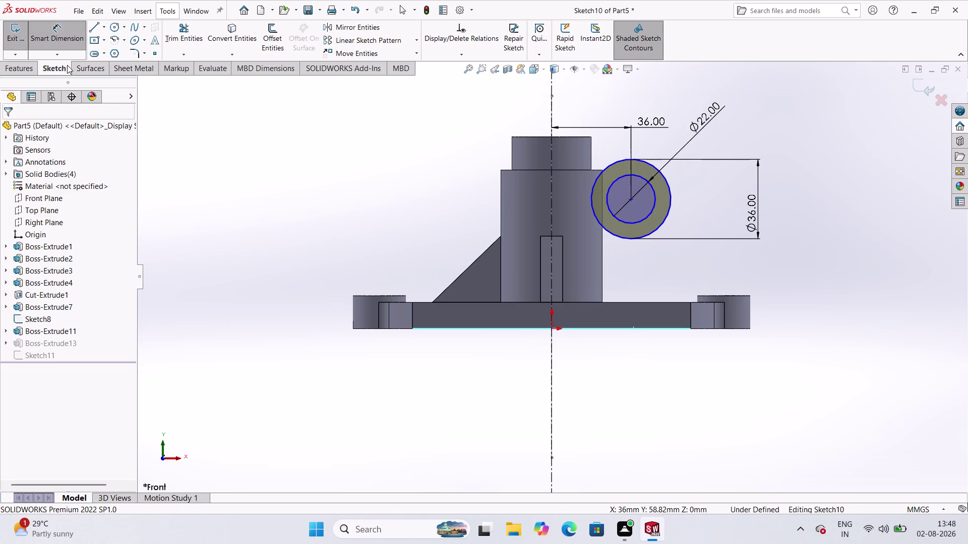
click(66, 26)
click(272, 243)
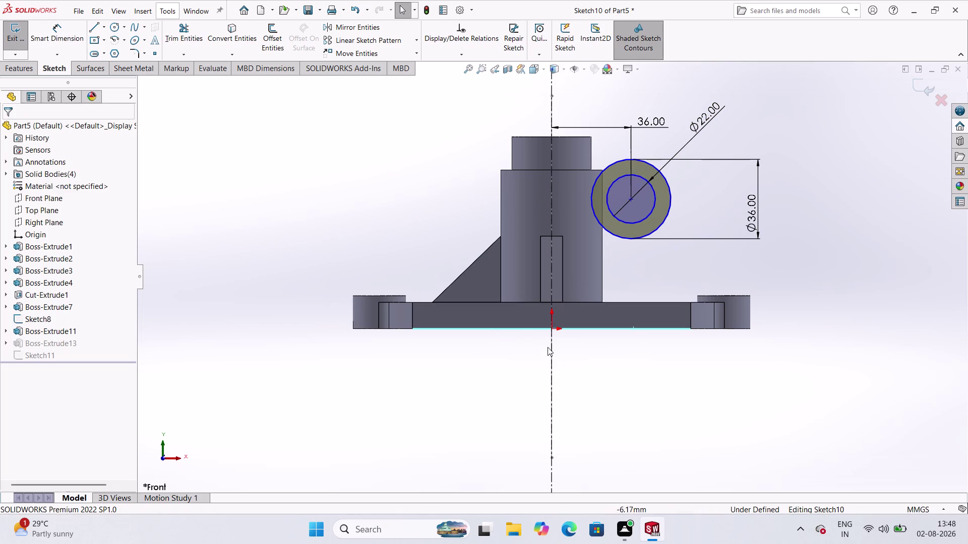
click(517, 328)
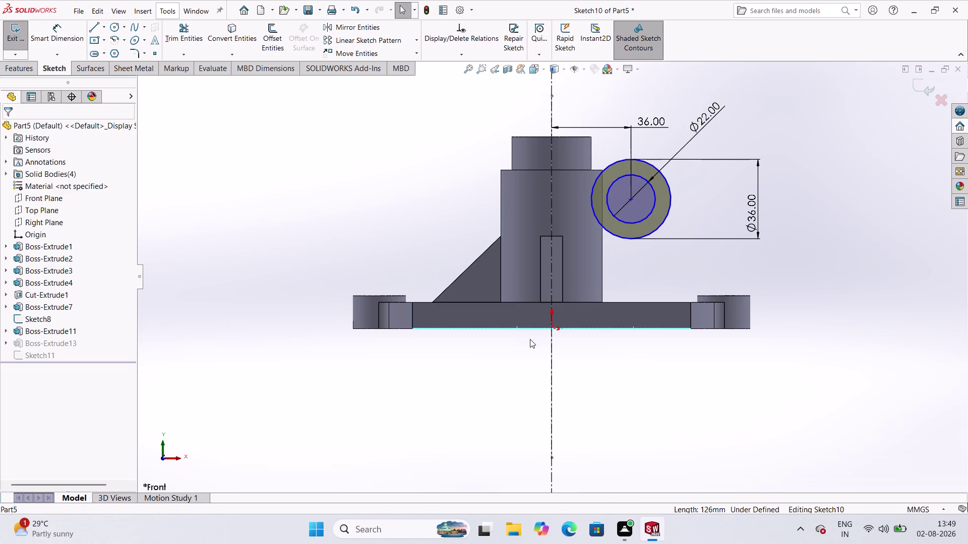
key(Delete)
click(718, 409)
key(Escape)
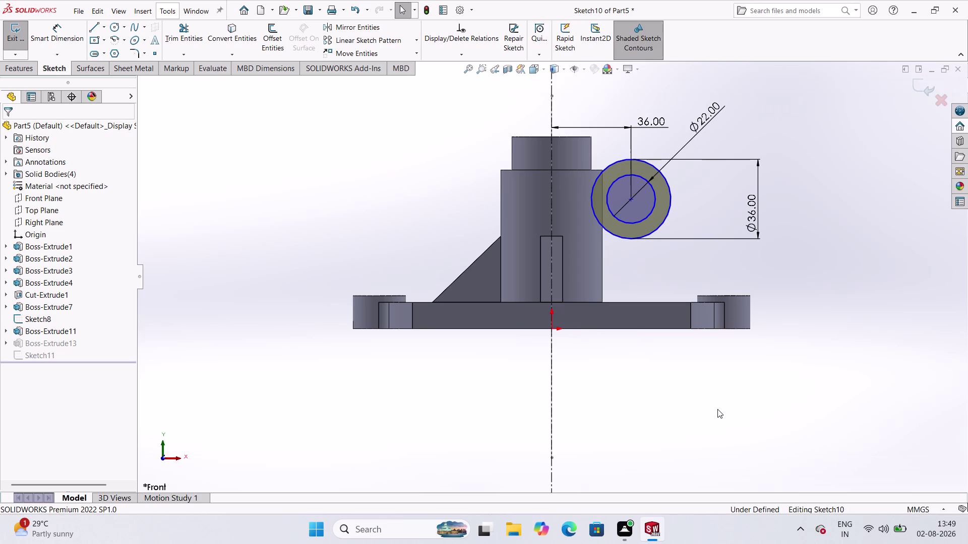
click(631, 201)
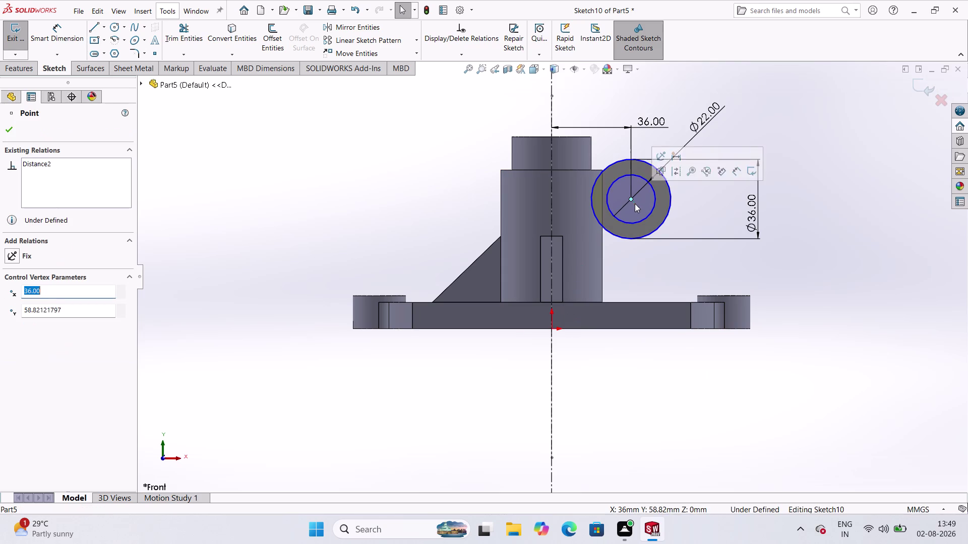
click(662, 329)
click(32, 34)
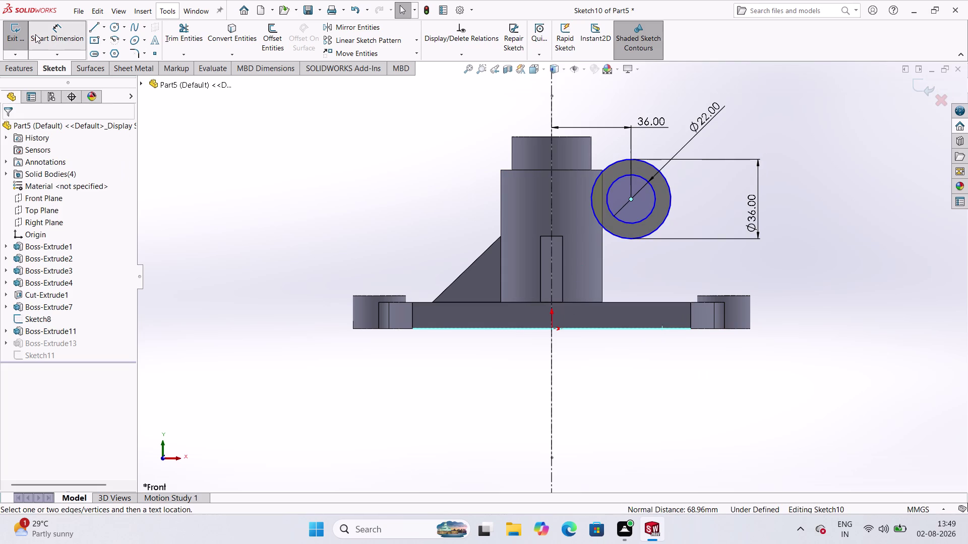
Inspect the circle centre's coordinates, try deleting the base edge again, and exit Sketch10.
click(633, 198)
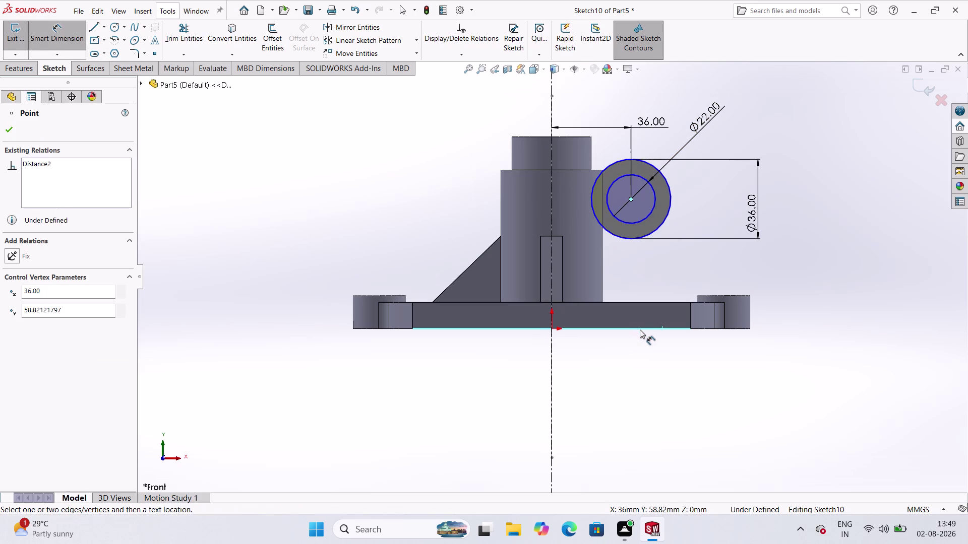
click(639, 330)
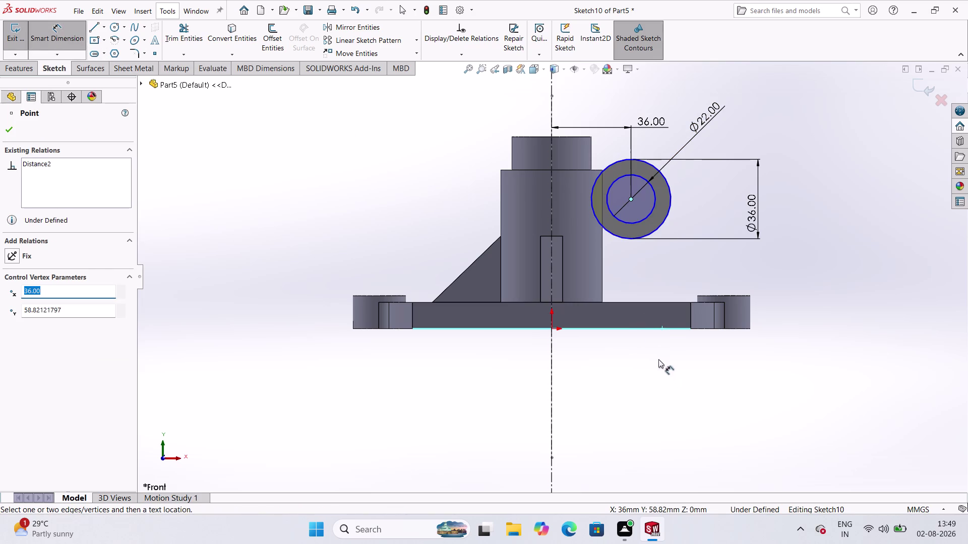
key(Escape)
key(Escape)
key(Escape)
key(Escape)
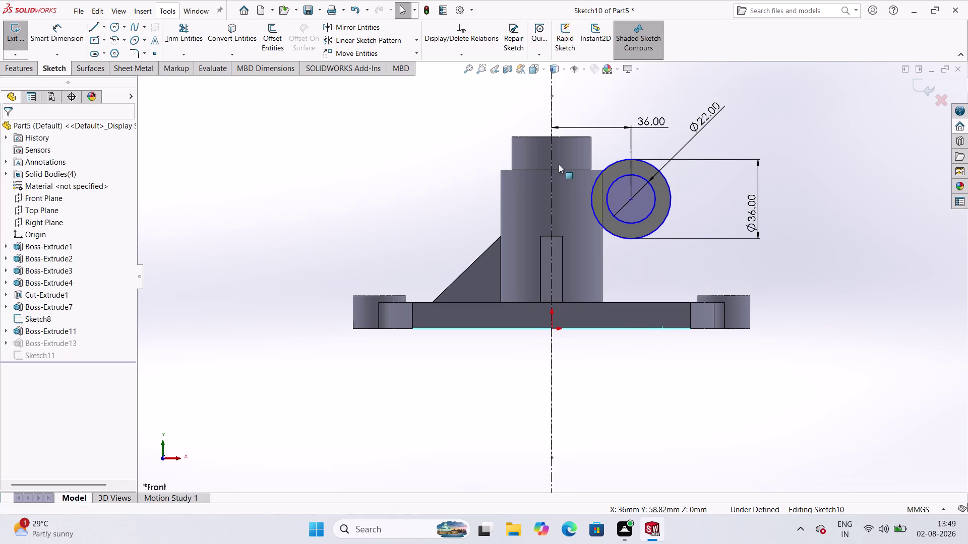
click(322, 176)
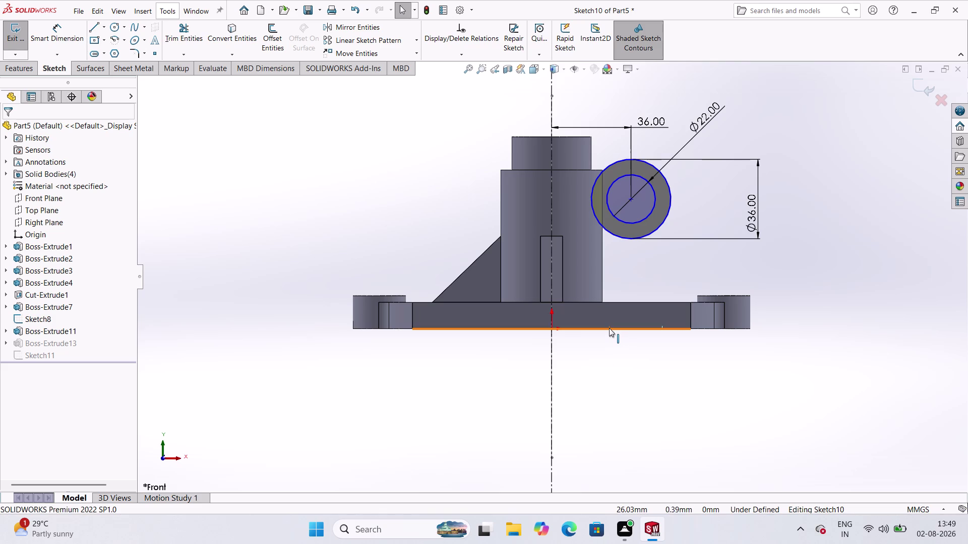
click(609, 328)
key(Delete)
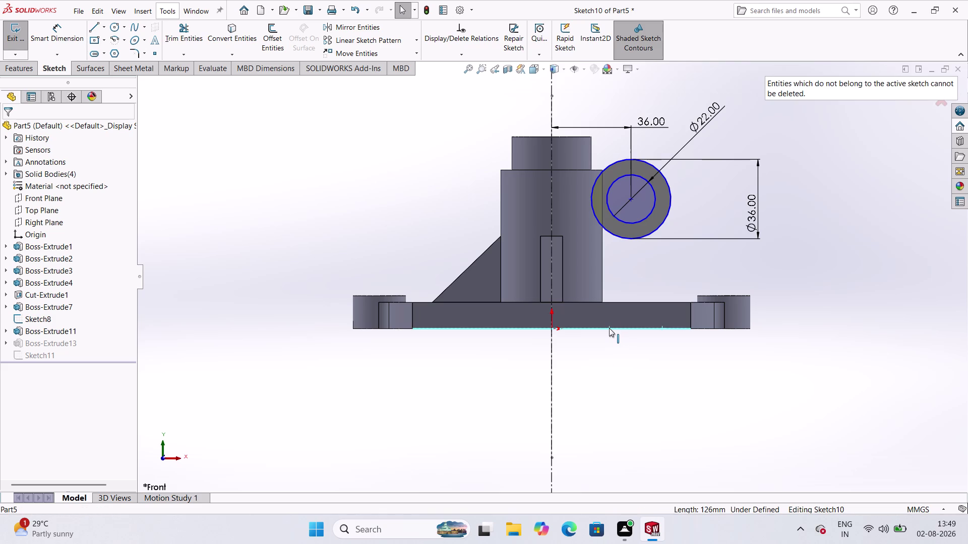
double_click(646, 429)
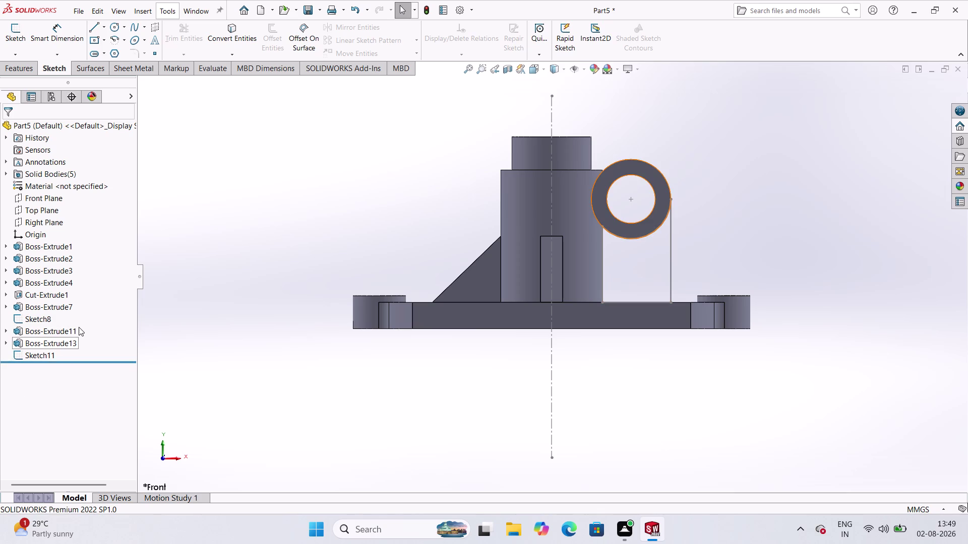
Reopen Sketch10, the side ring's sketch, for editing.
double_click(60, 345)
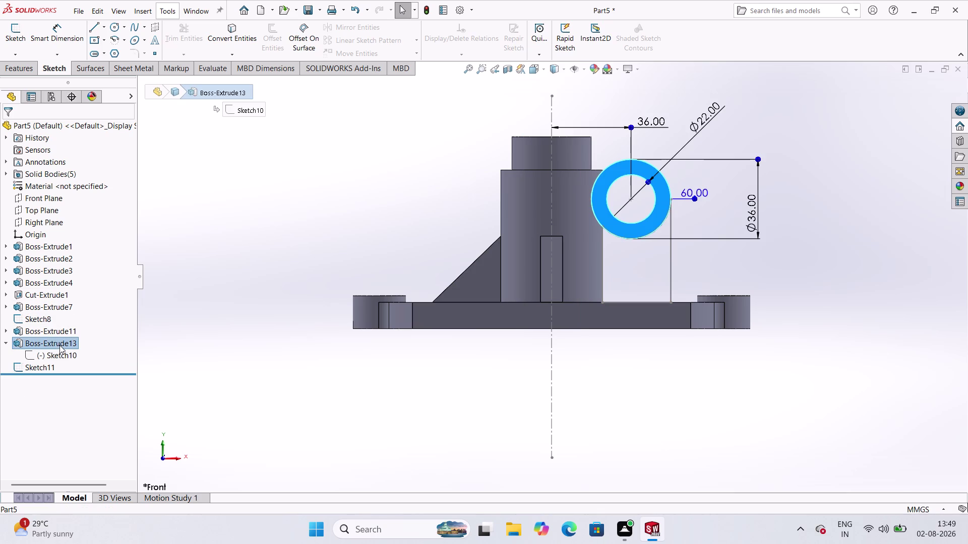
click(63, 356)
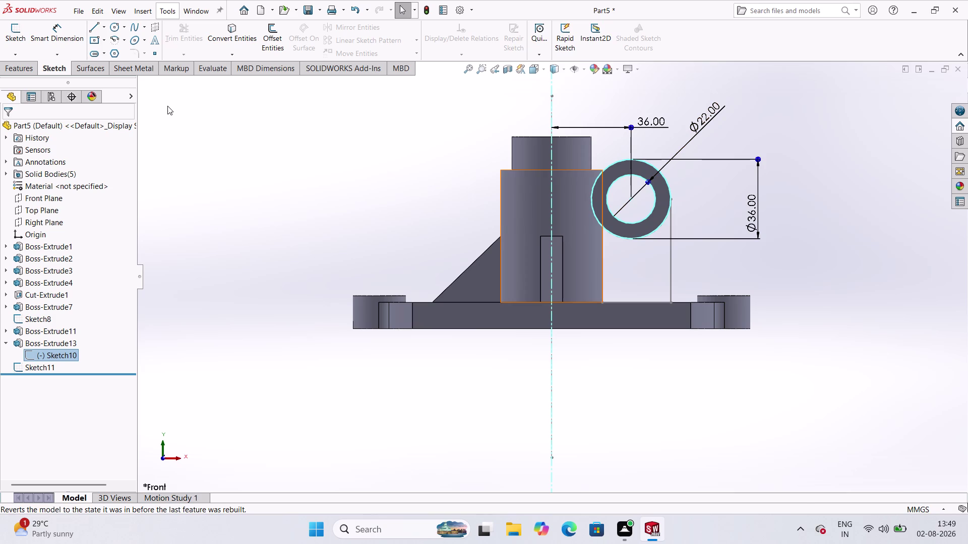
click(212, 101)
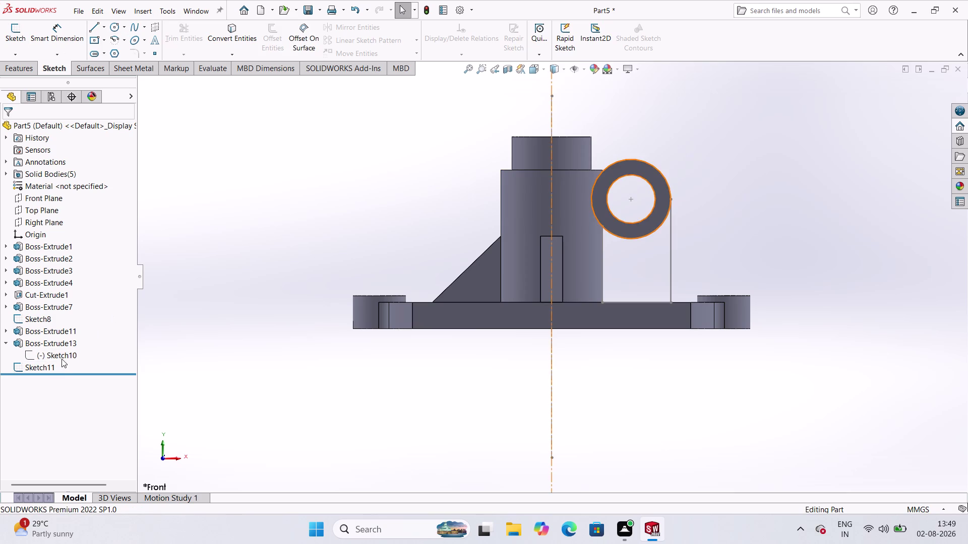
double_click(62, 359)
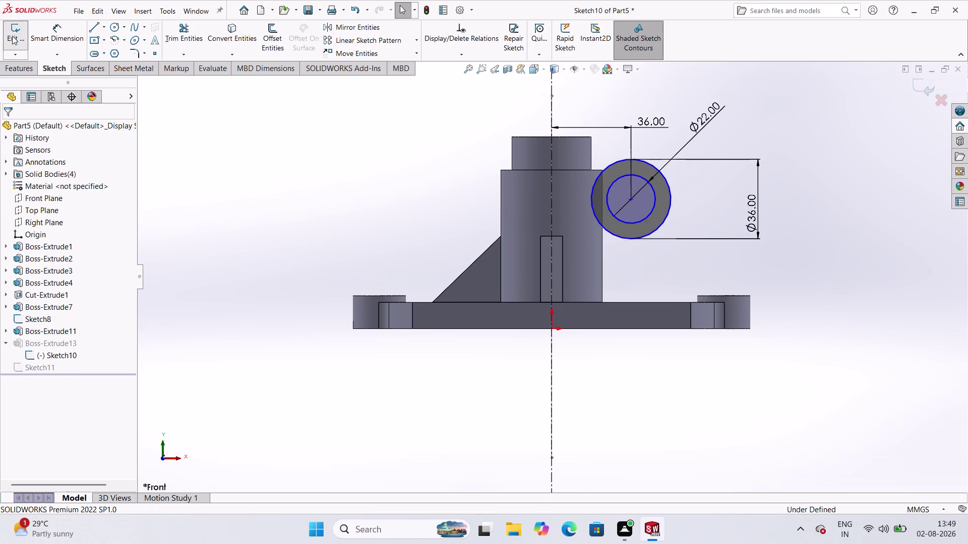
Dimension the side circle's centre 36 mm above the origin.
click(62, 35)
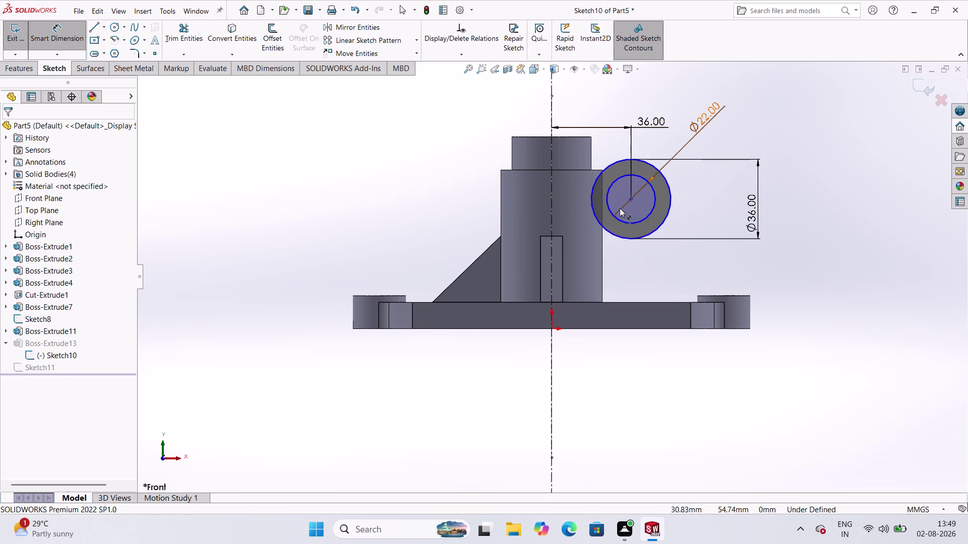
click(630, 199)
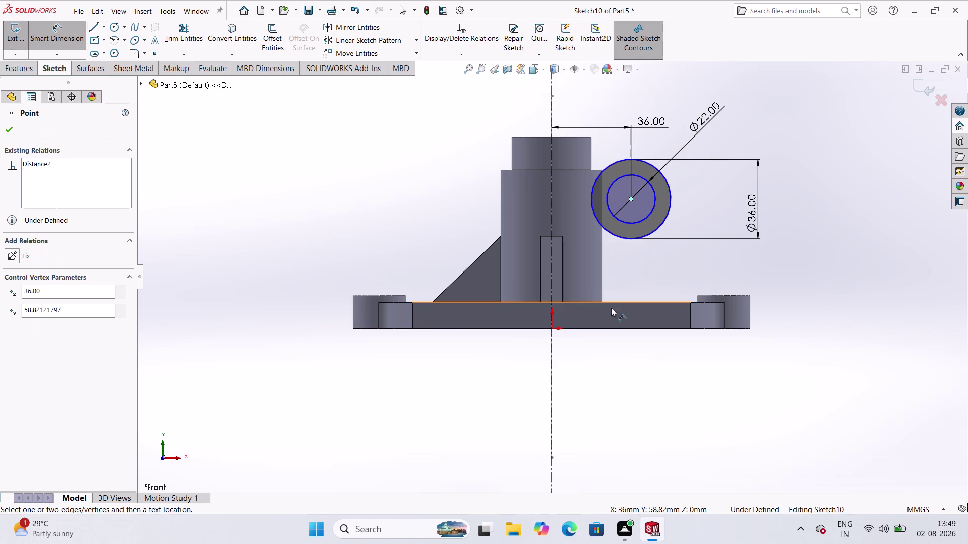
click(551, 328)
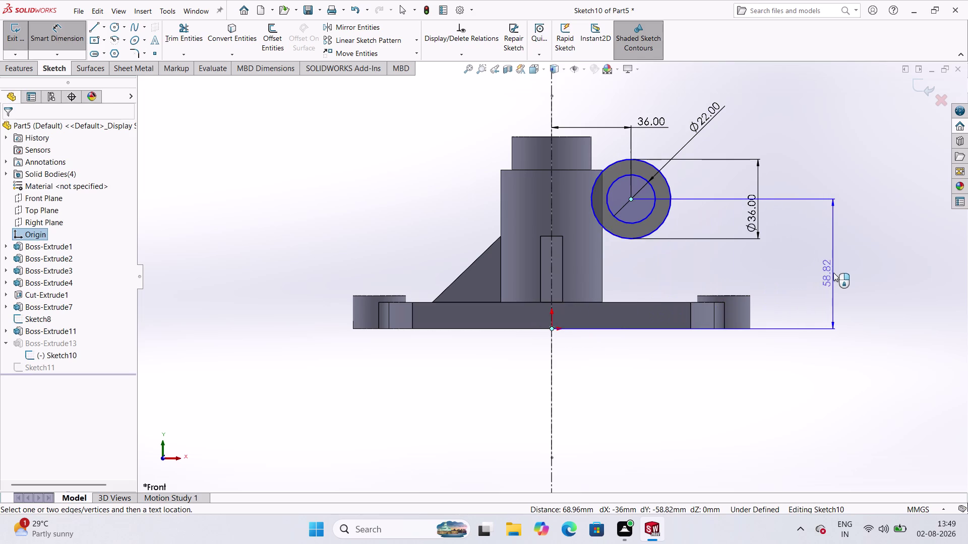
drag(834, 271, 828, 276)
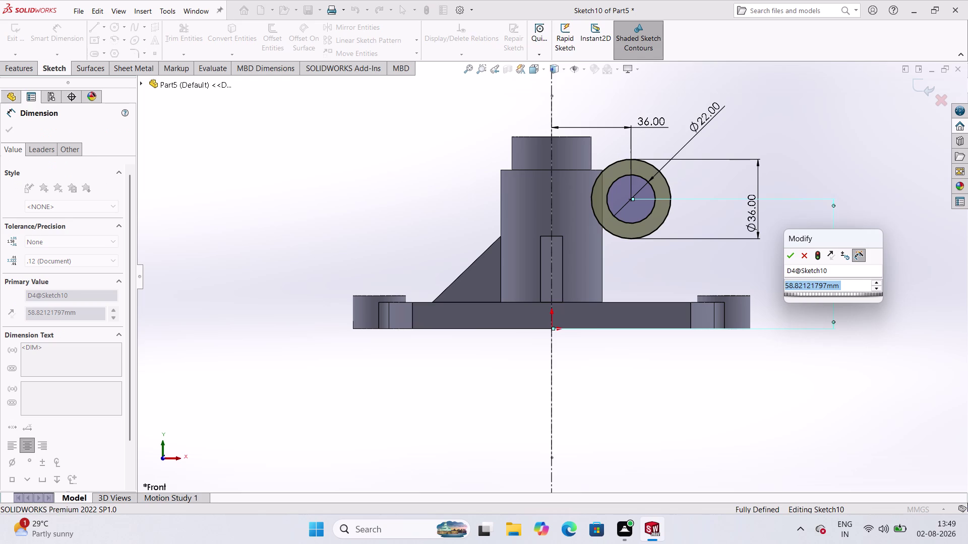
text(36)
key(Return)
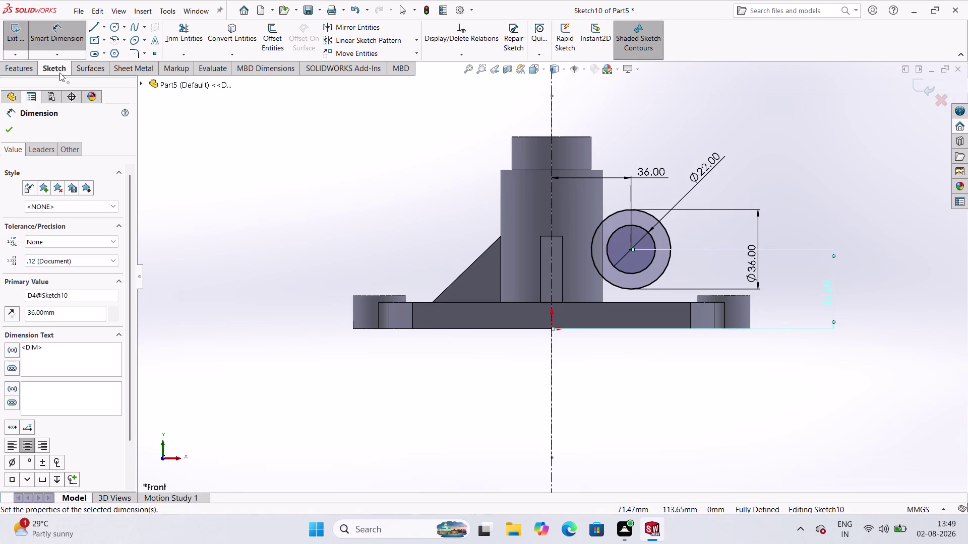
click(7, 126)
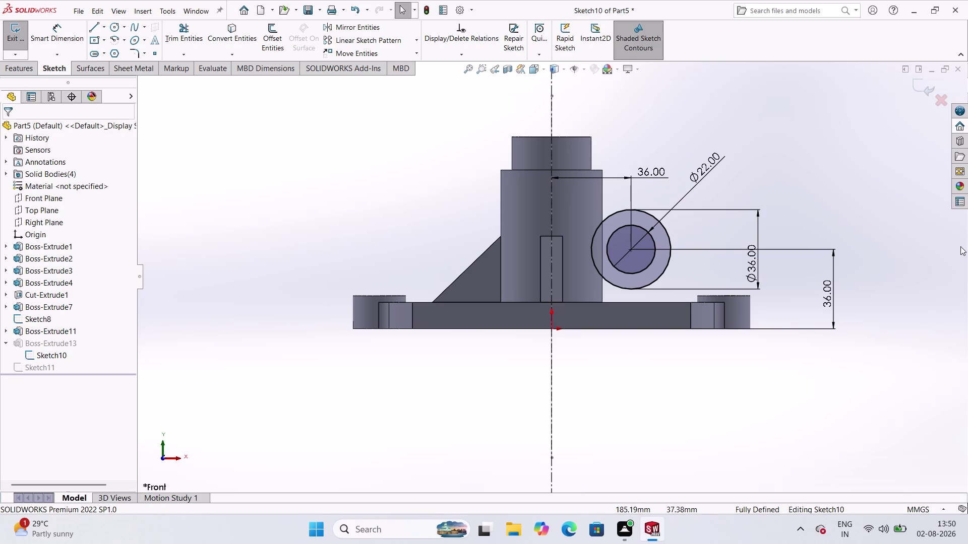
Exit Sketch10, orbit to the web area, and show Sketch11's 23 mm dimension.
click(922, 80)
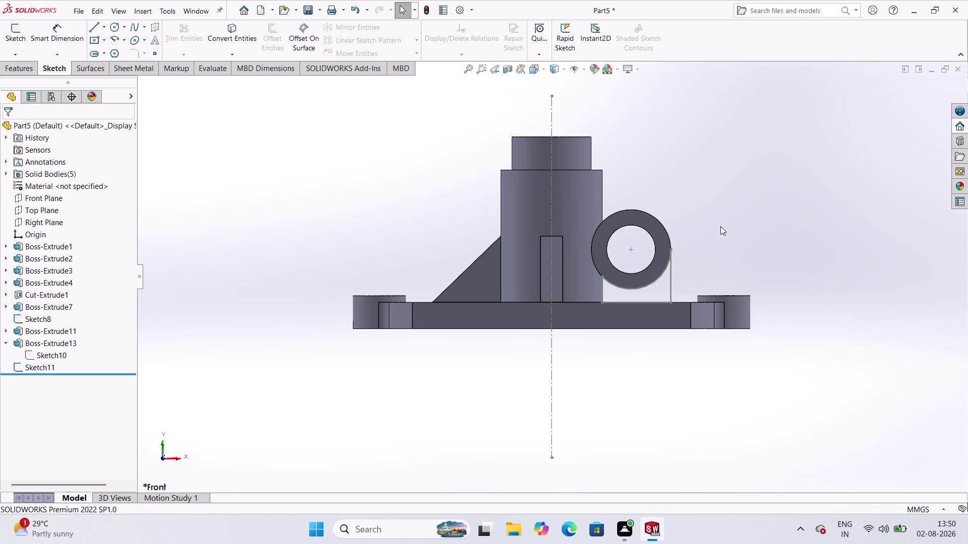
middle_drag(720, 226, 725, 225)
scroll(down, 3)
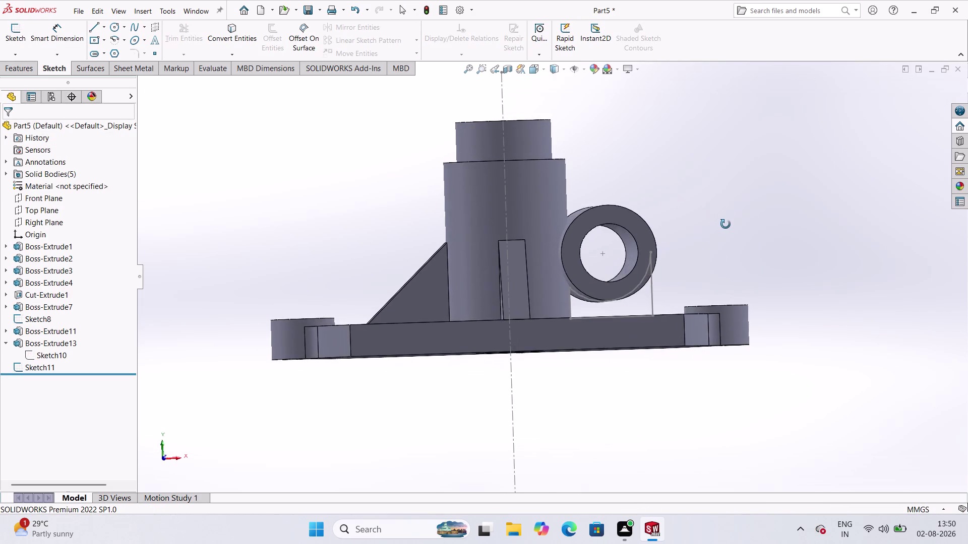
middle_drag(725, 224, 717, 215)
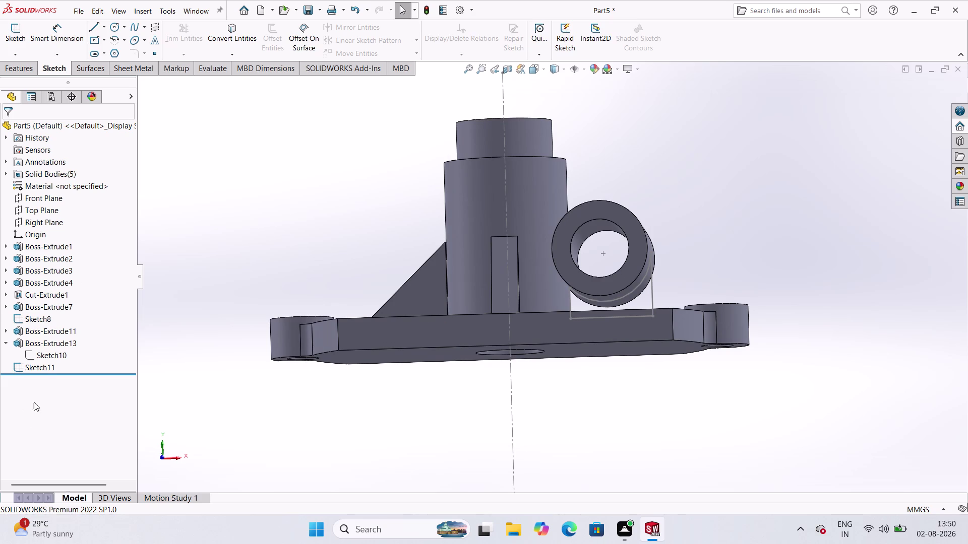
double_click(43, 370)
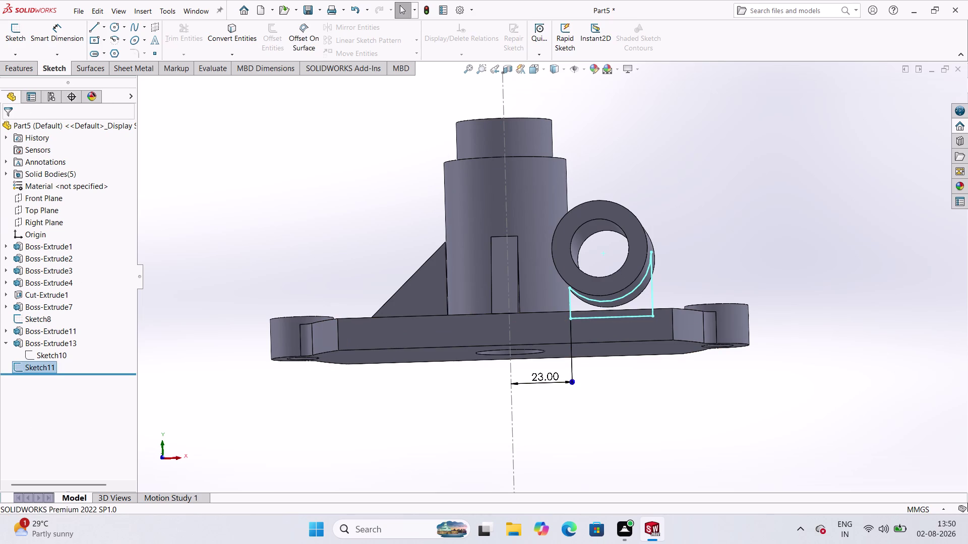
click(17, 65)
Extrude the web sketch 10 mm as a separate body, Boss-Extrude15.
click(17, 40)
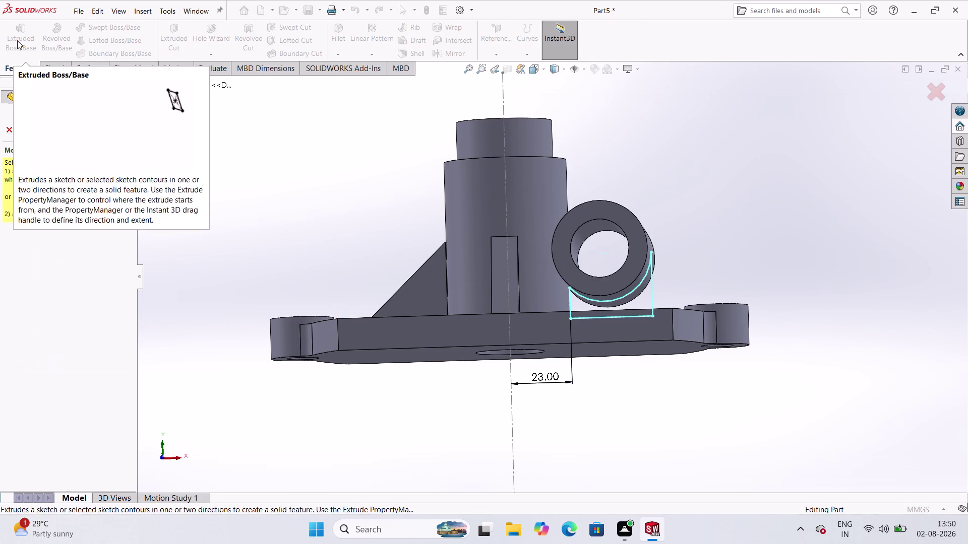
click(211, 86)
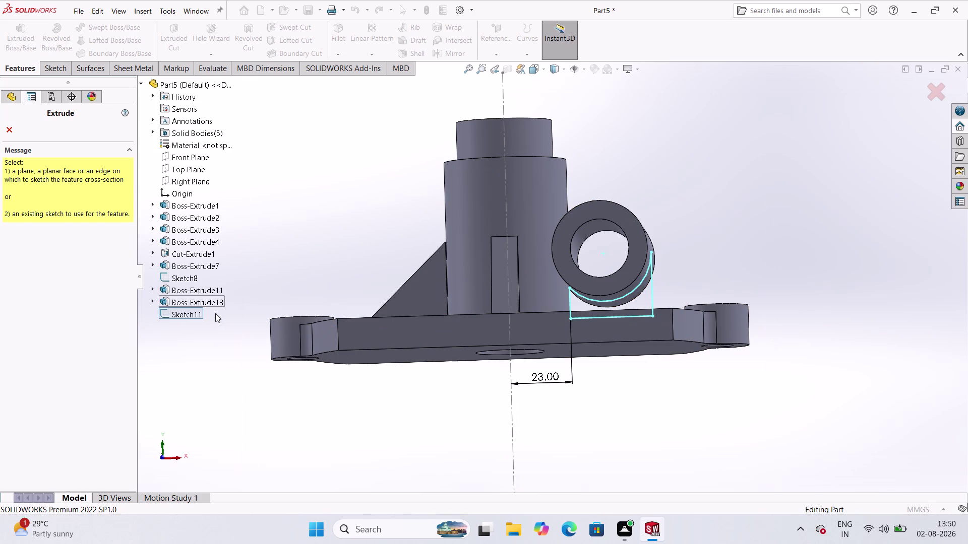
click(192, 315)
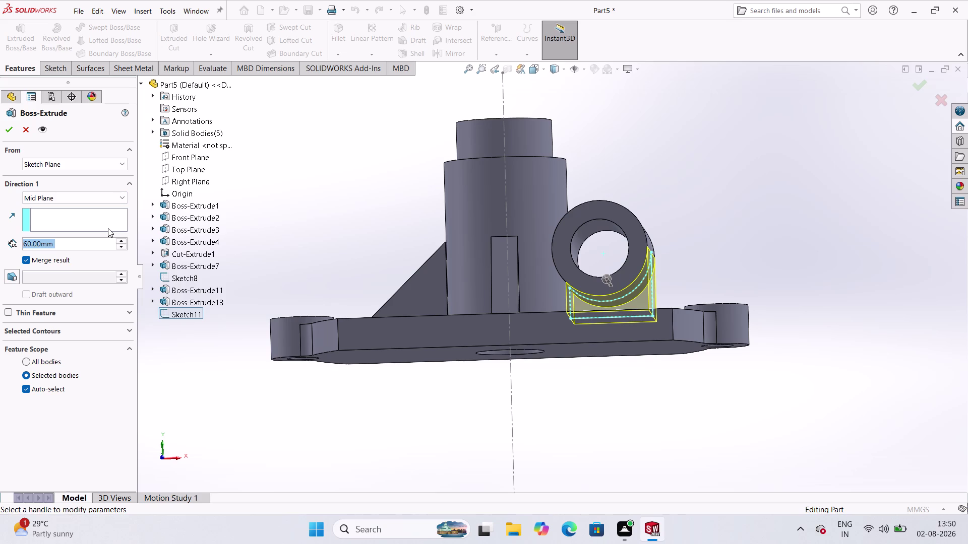
text(10)
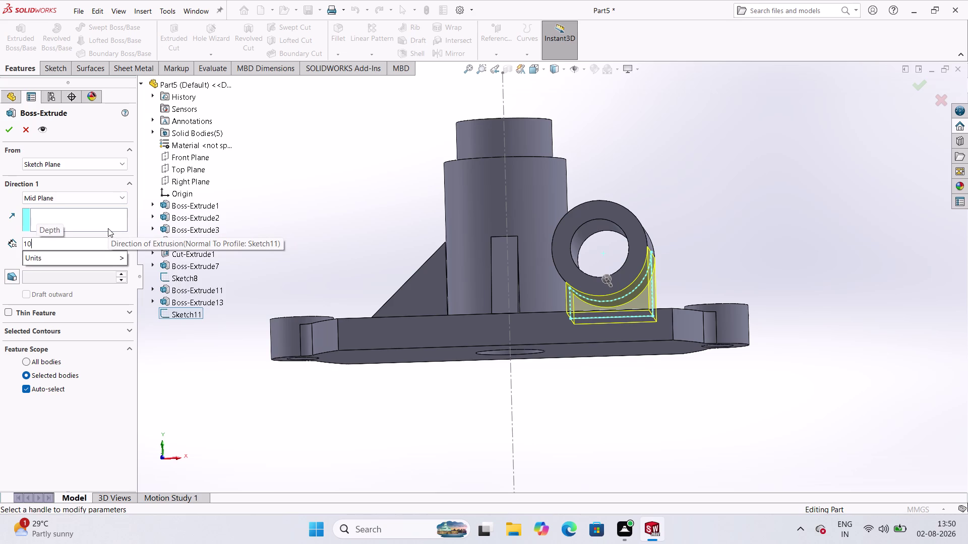
click(7, 127)
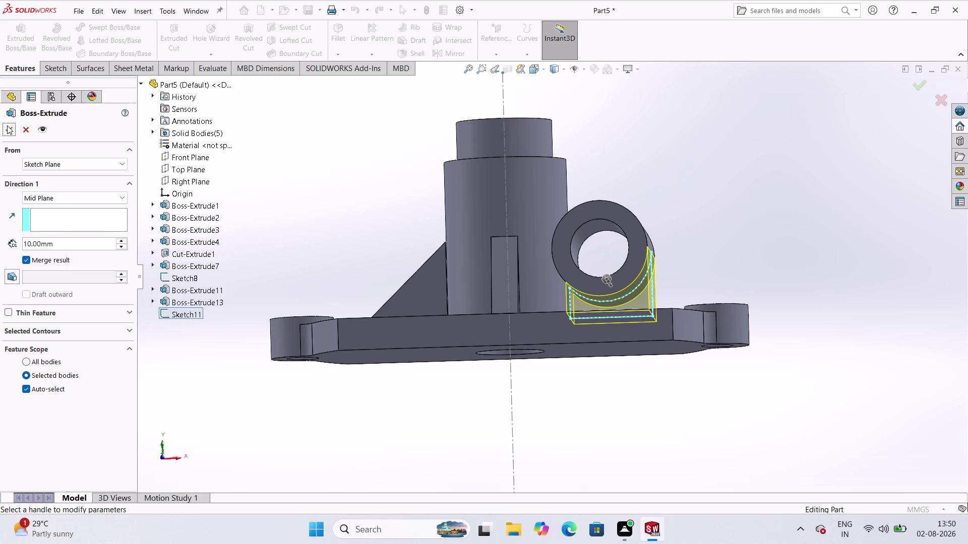
drag(695, 167, 699, 169)
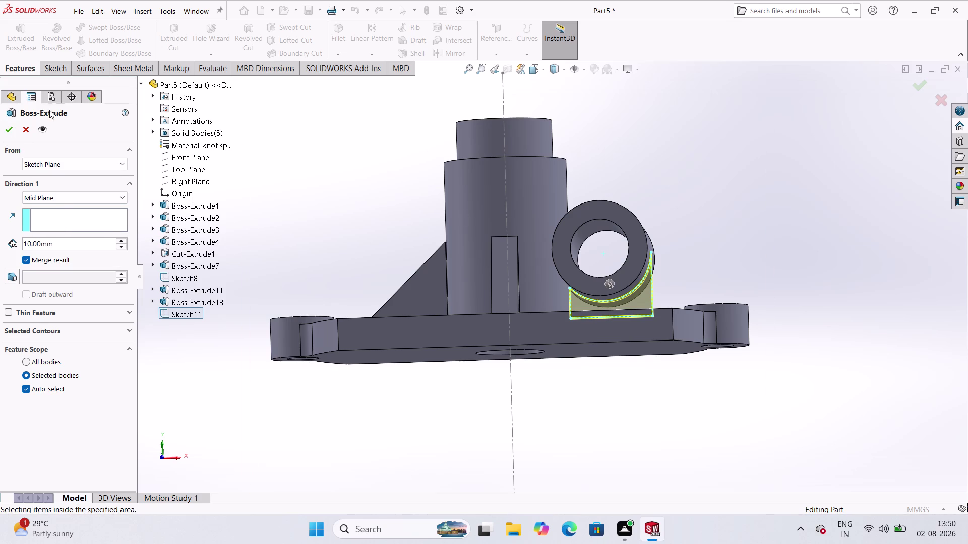
click(3, 134)
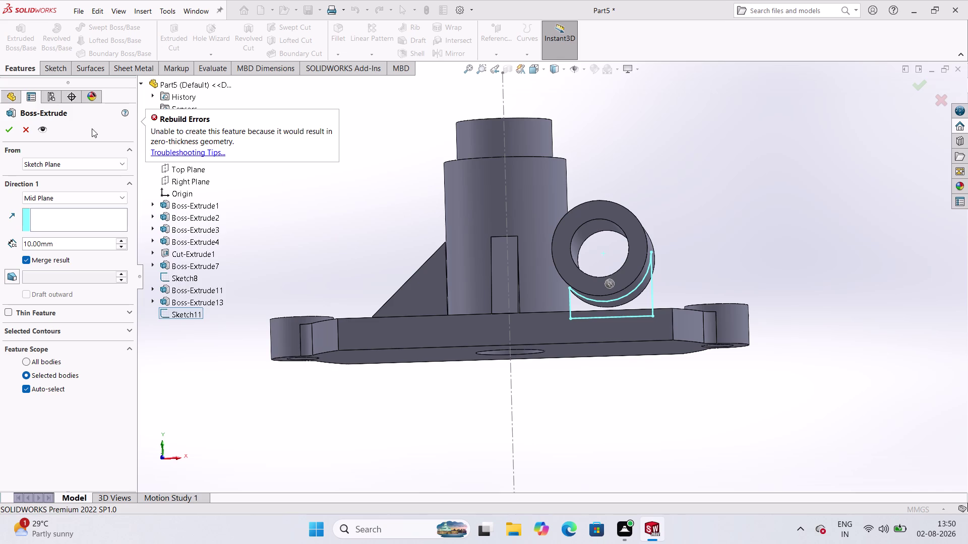
click(30, 258)
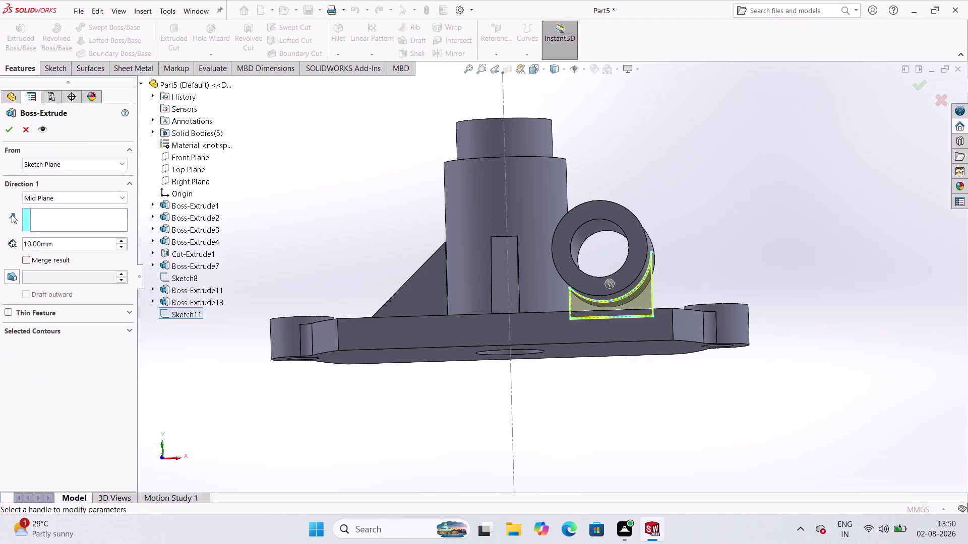
click(10, 131)
Orbit to inspect the new web, then open the Fillet tool.
click(378, 236)
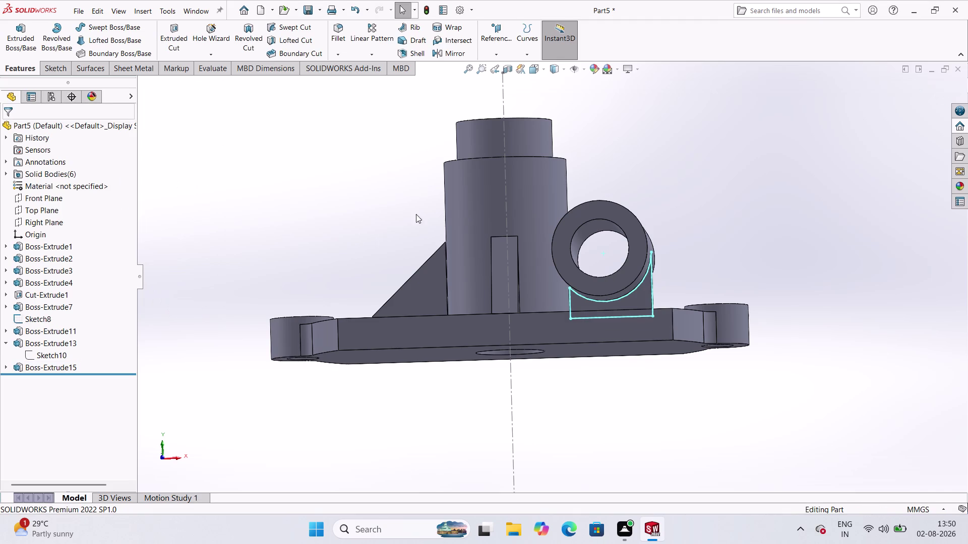
middle_drag(597, 188, 611, 262)
scroll(down, 3)
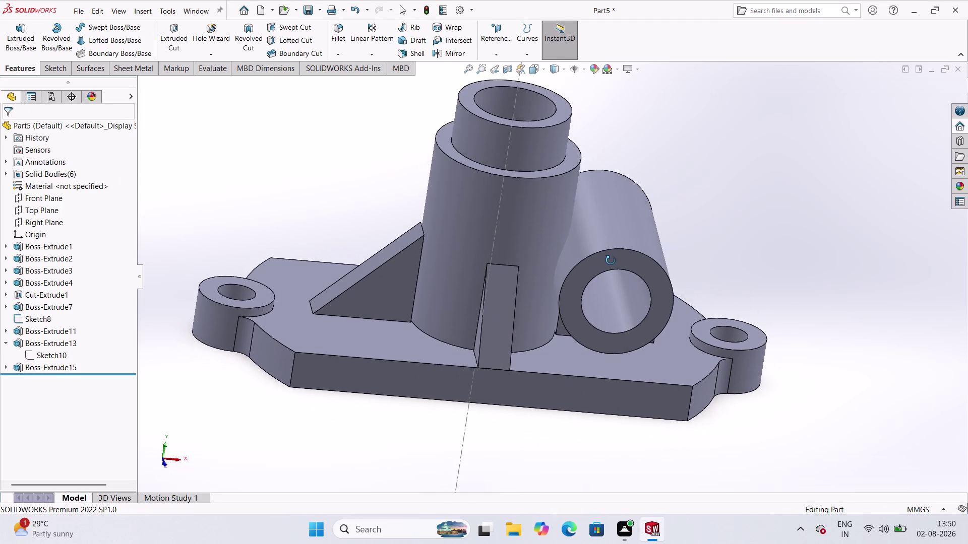
middle_drag(610, 261, 642, 307)
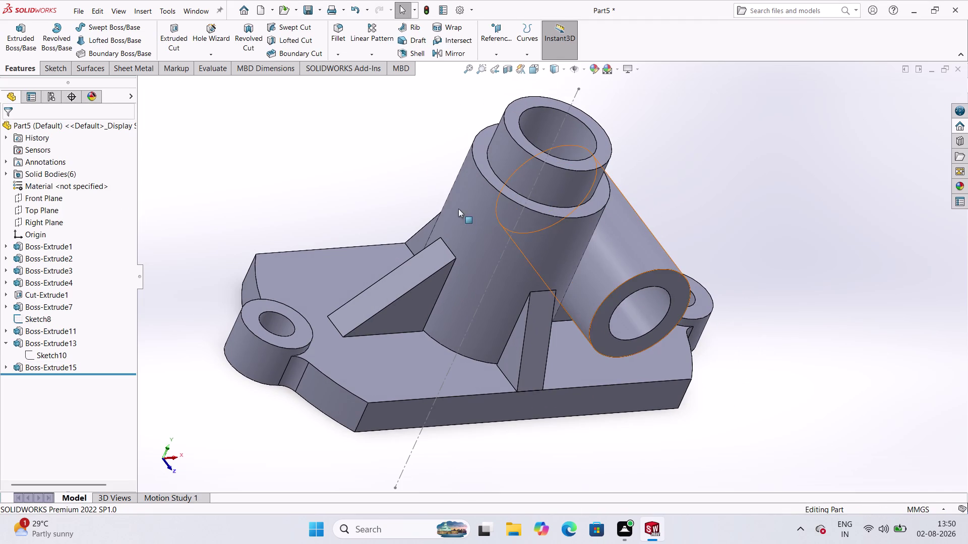
middle_drag(428, 169, 363, 183)
click(342, 31)
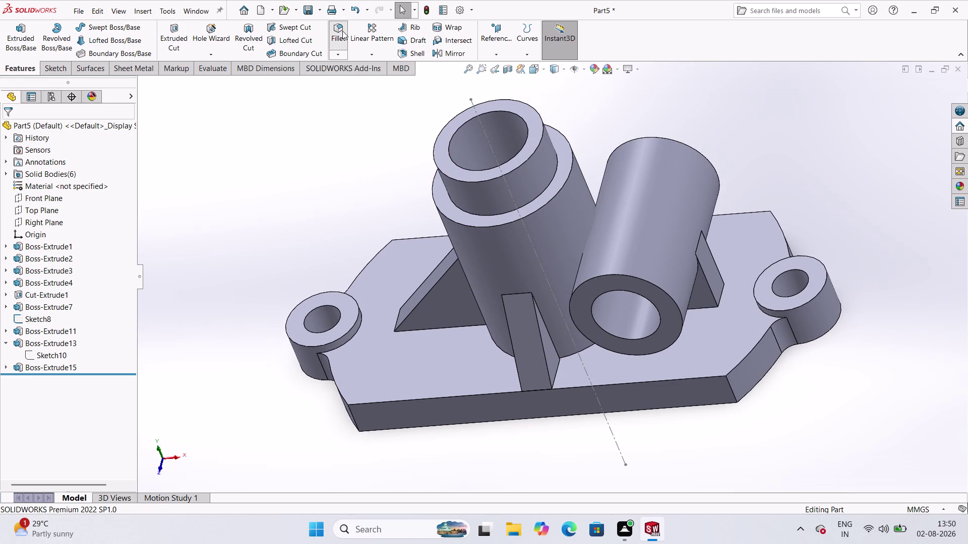
click(354, 336)
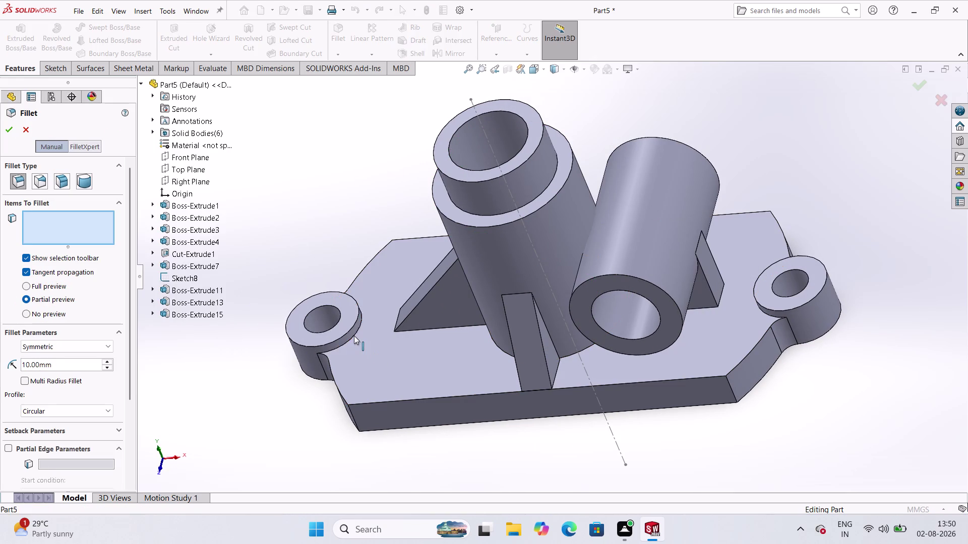
Pick lug-to-plate edges for a fillet, abandoning two attempts.
click(767, 313)
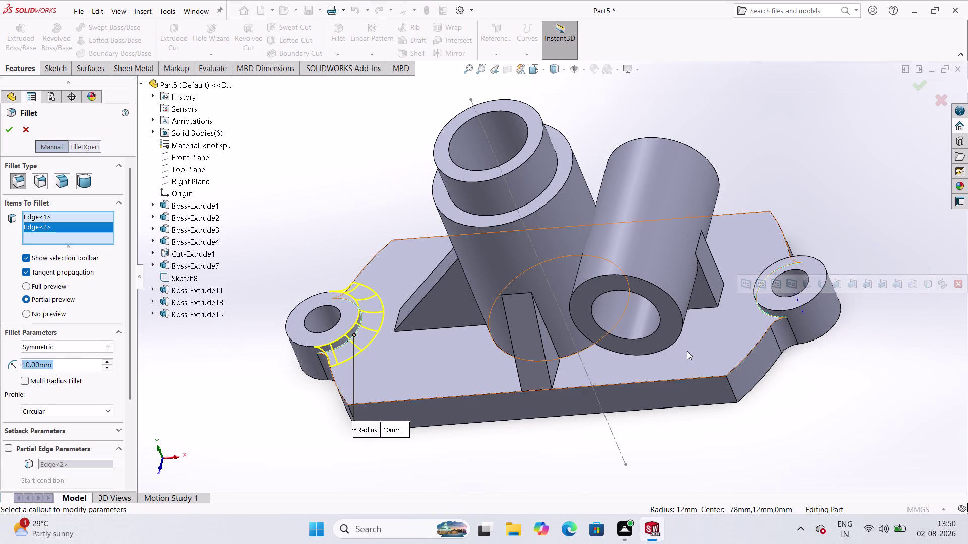
middle_drag(350, 427, 381, 418)
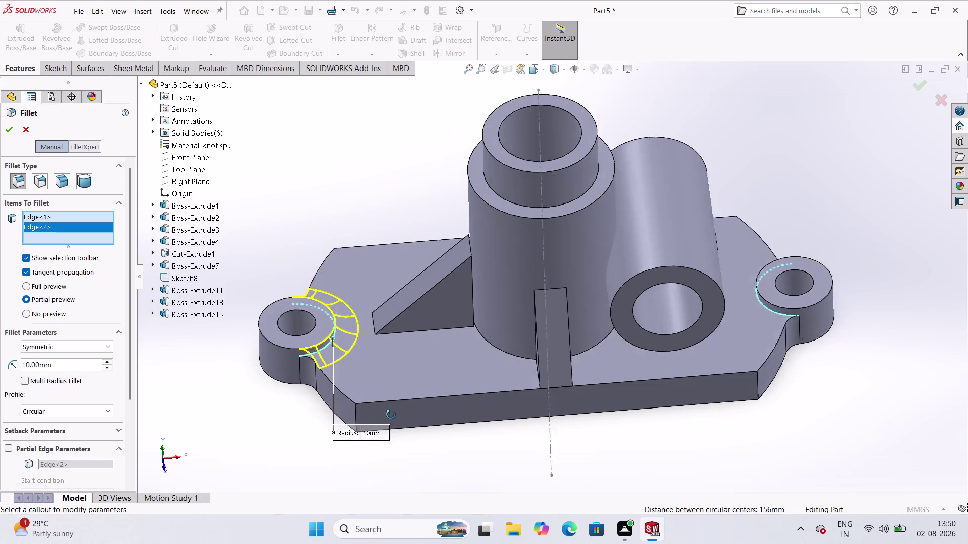
middle_drag(381, 419, 394, 415)
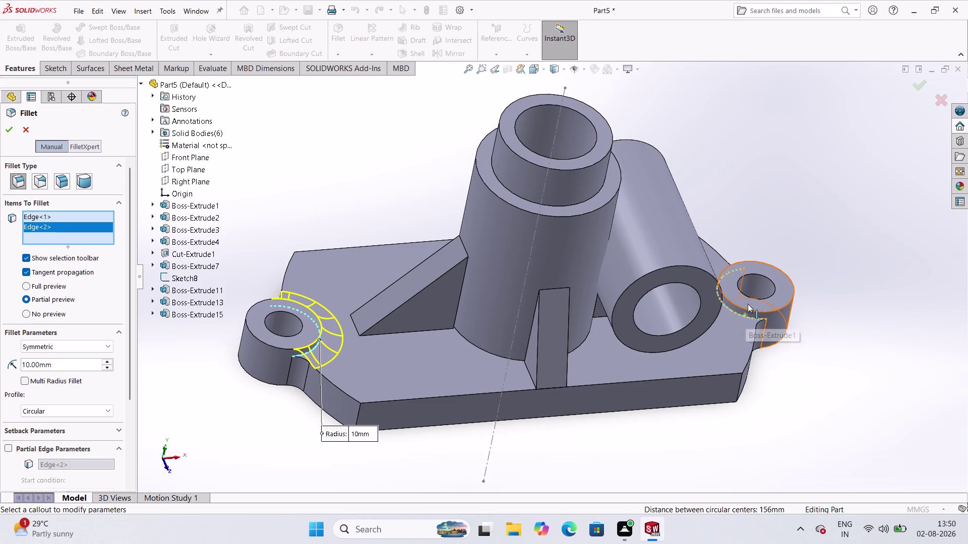
click(813, 197)
key(Escape)
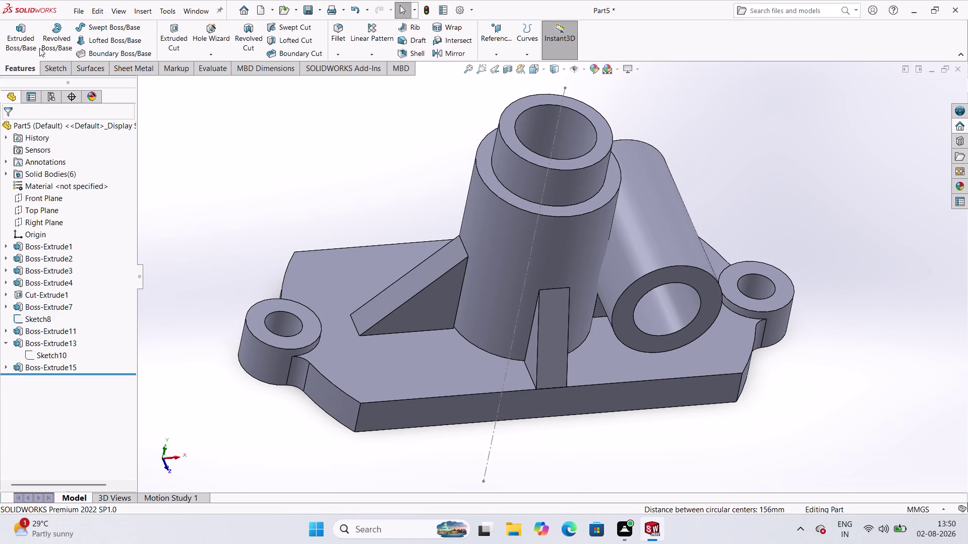
click(337, 40)
click(739, 315)
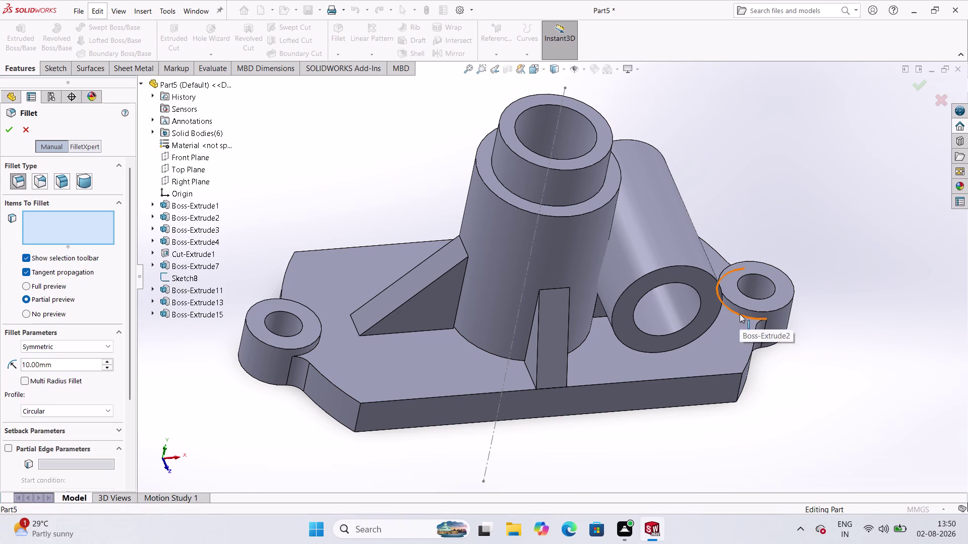
click(307, 353)
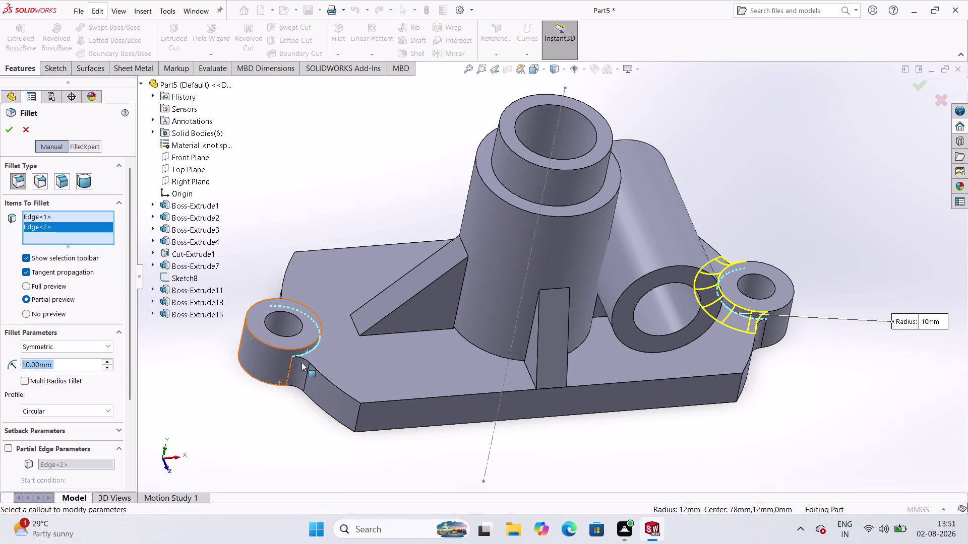
key(Escape)
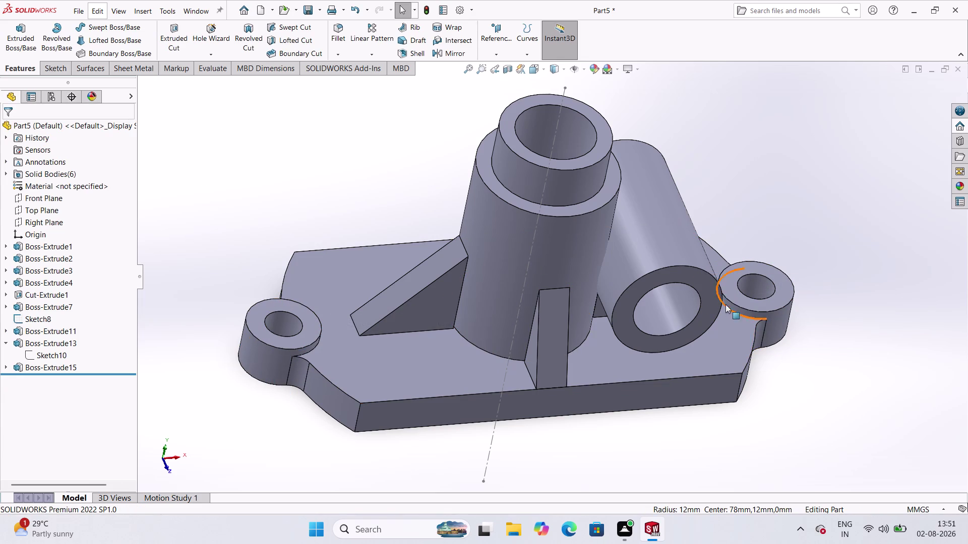
click(344, 30)
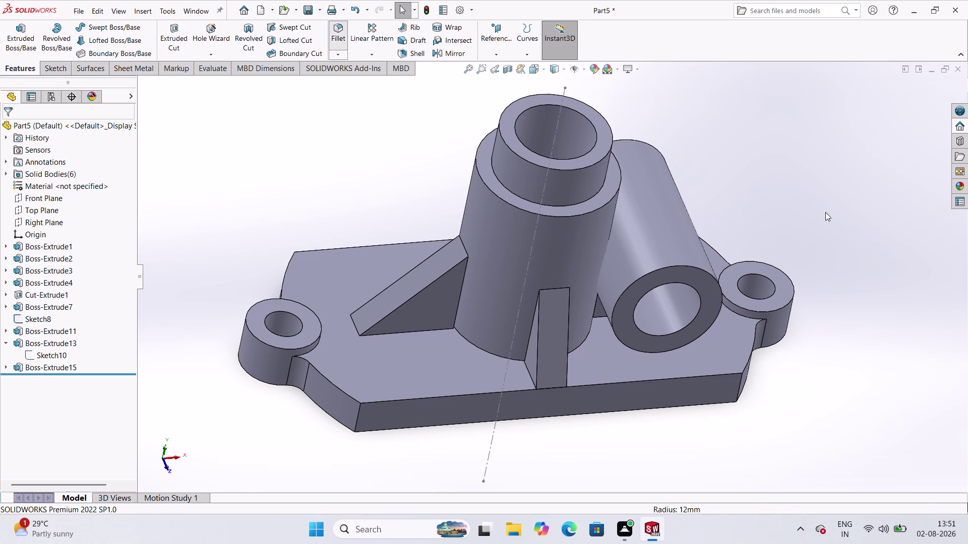
Fillet both lug-to-plate edges with a 3 mm radius as Fillet1.
click(735, 312)
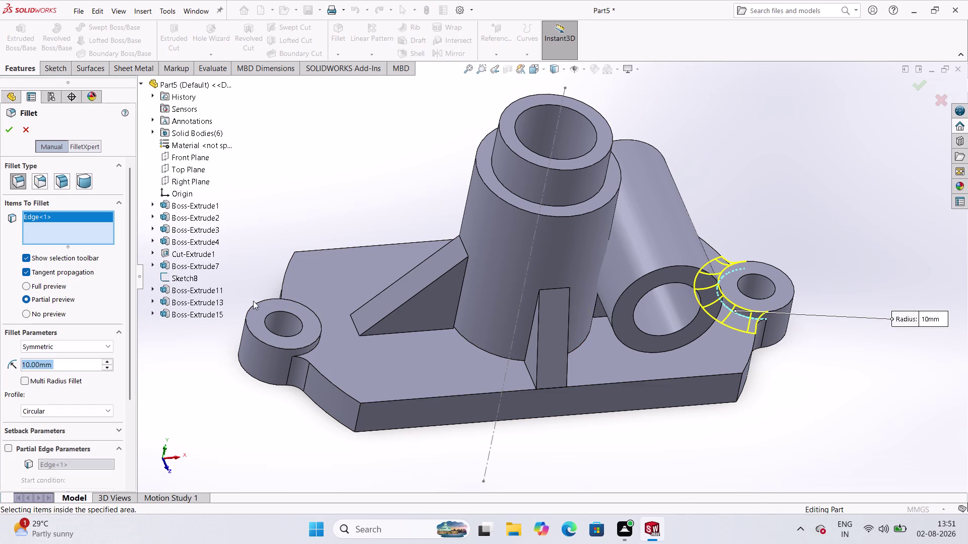
middle_drag(253, 301, 220, 315)
scroll(down, 3)
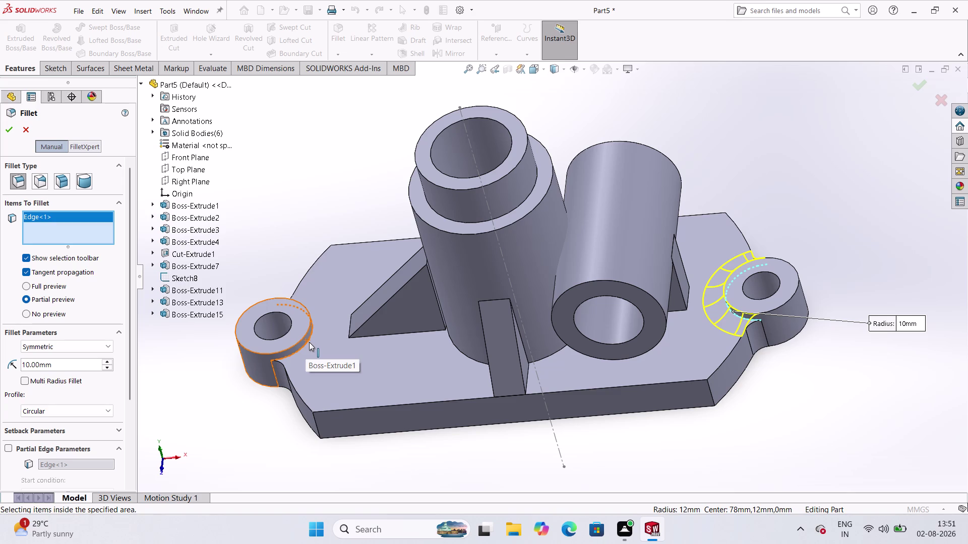
click(309, 342)
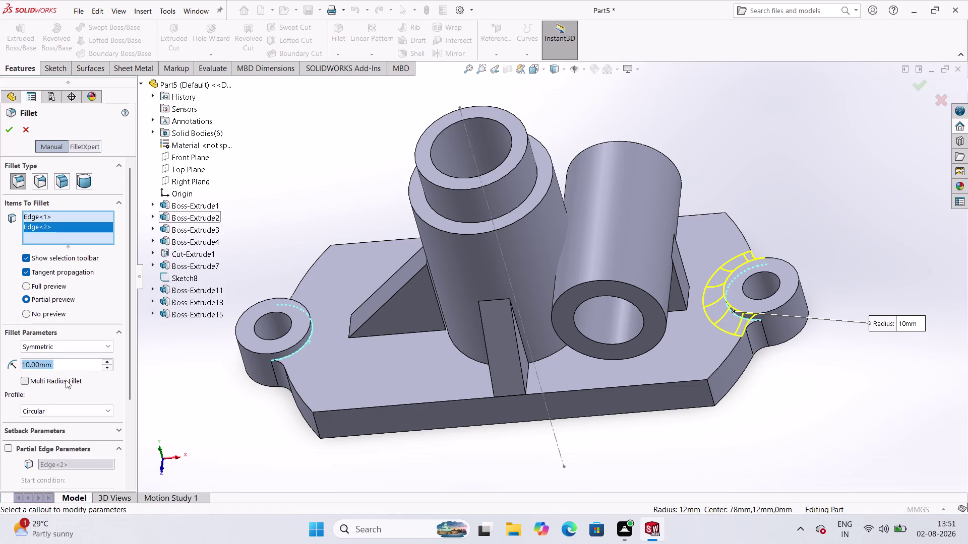
key(3)
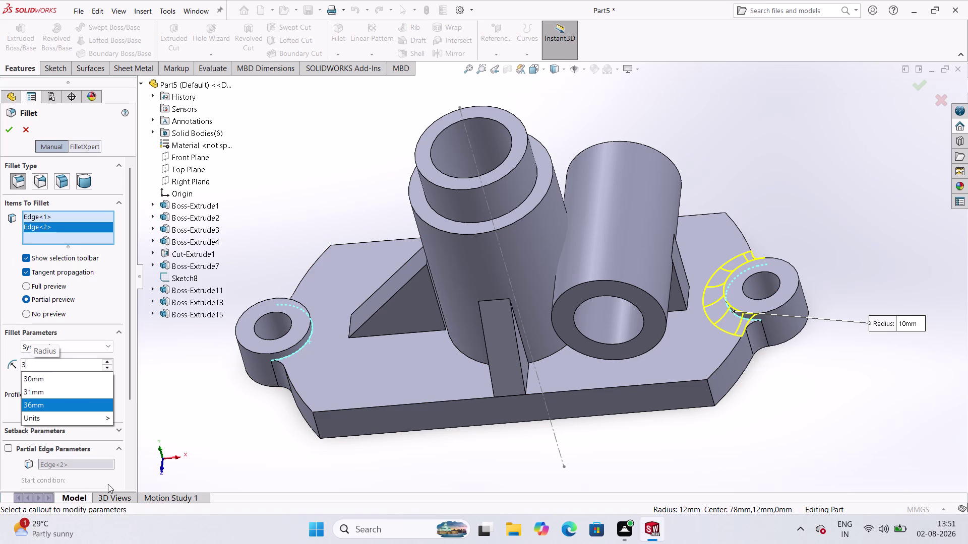
click(131, 520)
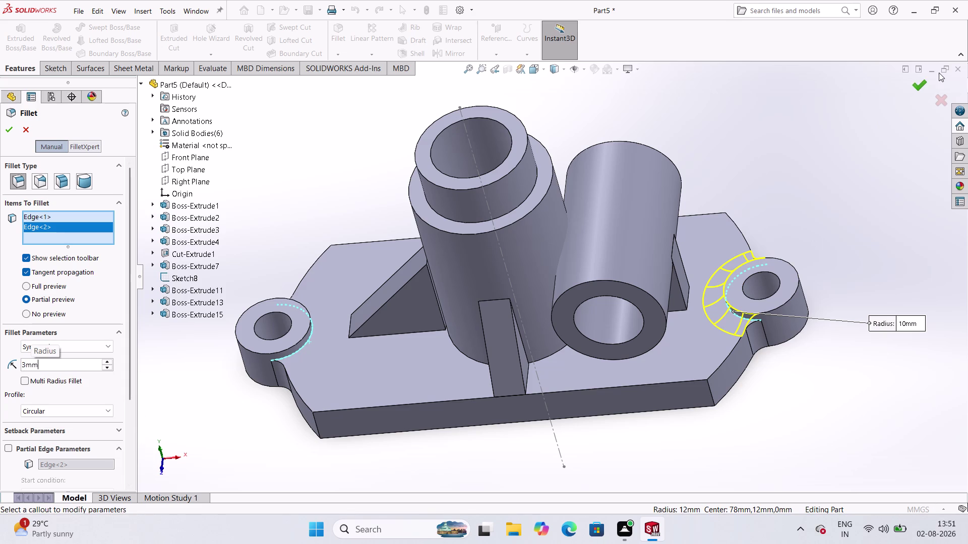
click(5, 126)
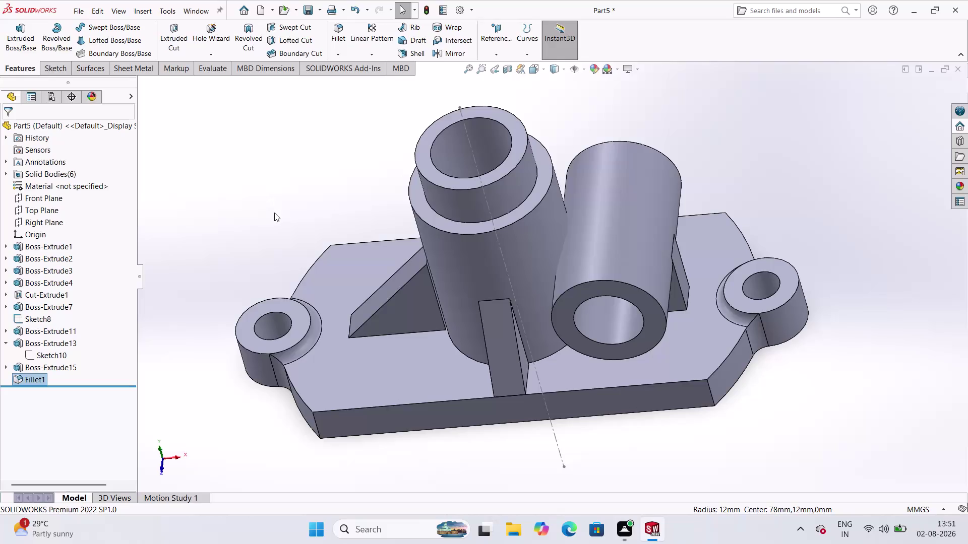
scroll(up, 3)
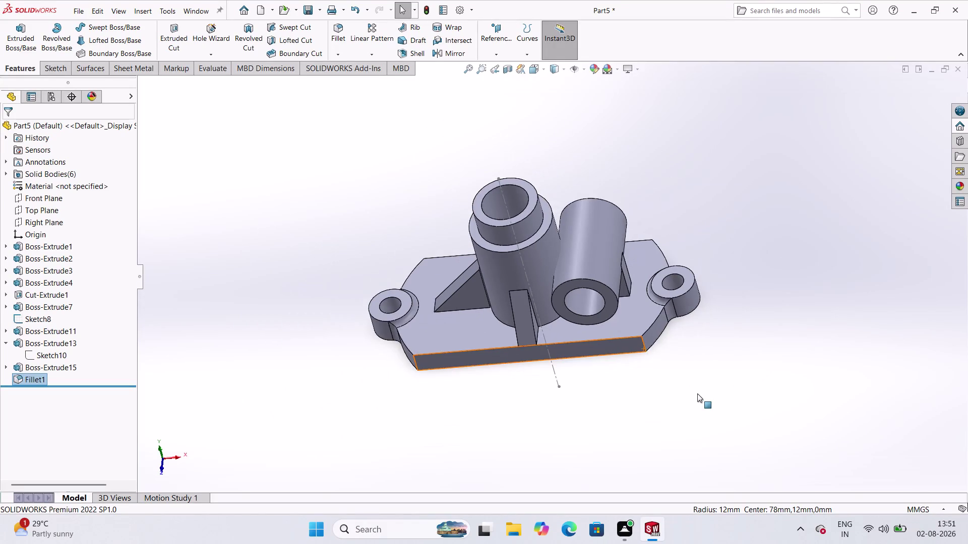
Hide Sketch8 so its axis line no longer shows through the stepped cylinder.
scroll(down, 3)
right_click(521, 372)
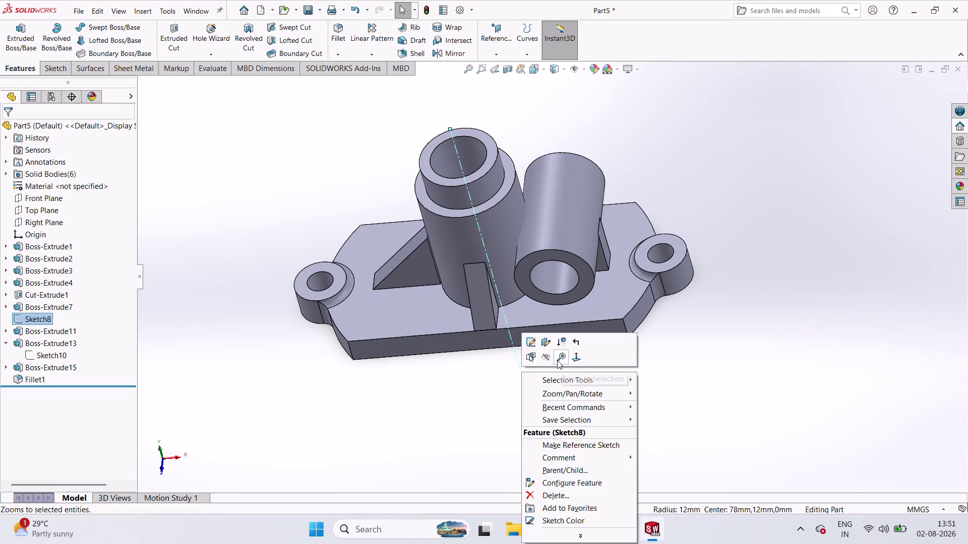
click(544, 360)
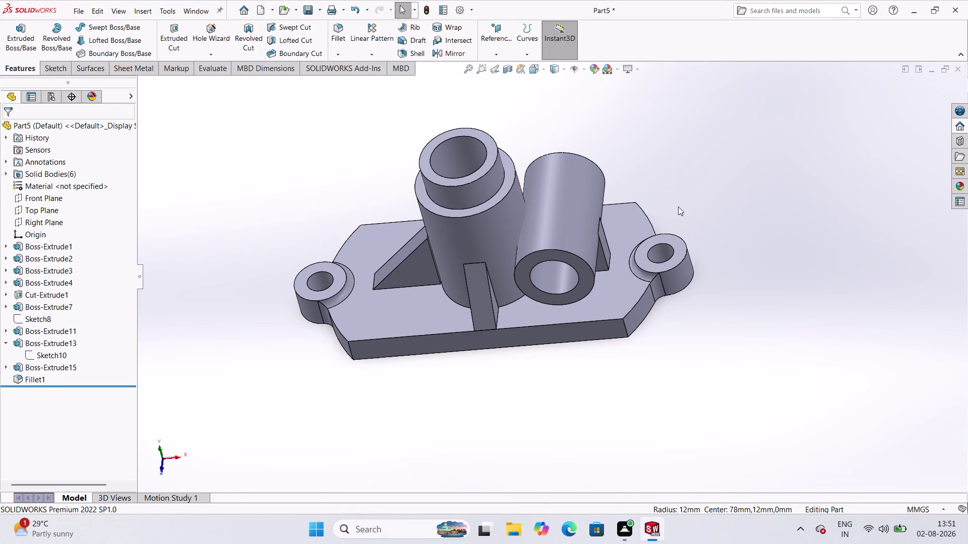
Orbit and zoom around the filleted part to inspect it from several angles.
scroll(up, 3)
middle_drag(647, 171, 646, 226)
scroll(down, 3)
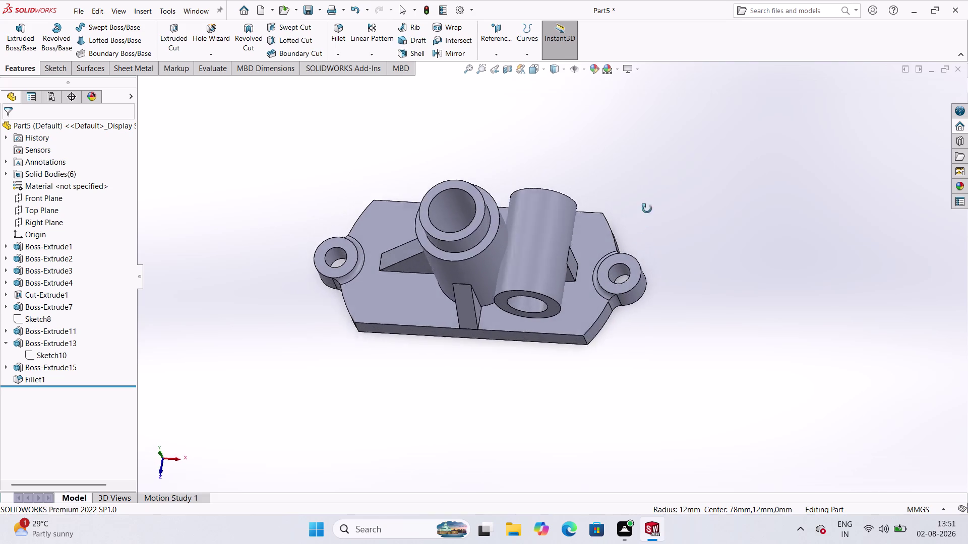
middle_drag(645, 225, 683, 146)
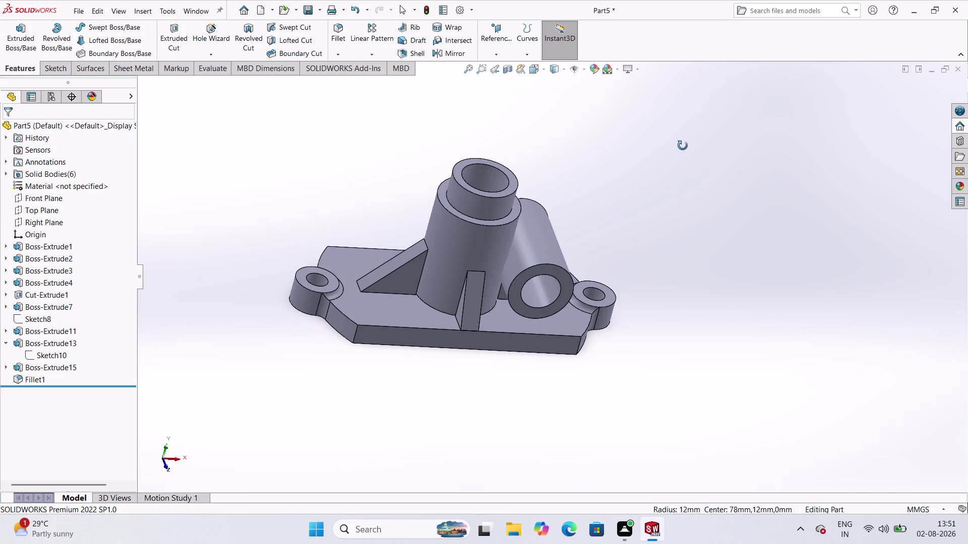
middle_drag(683, 146, 671, 195)
scroll(up, 3)
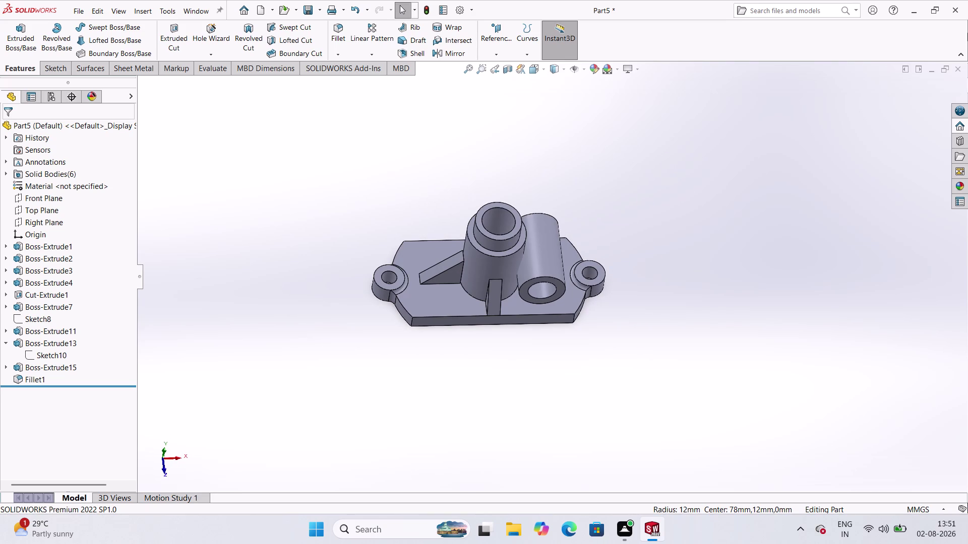
click(72, 16)
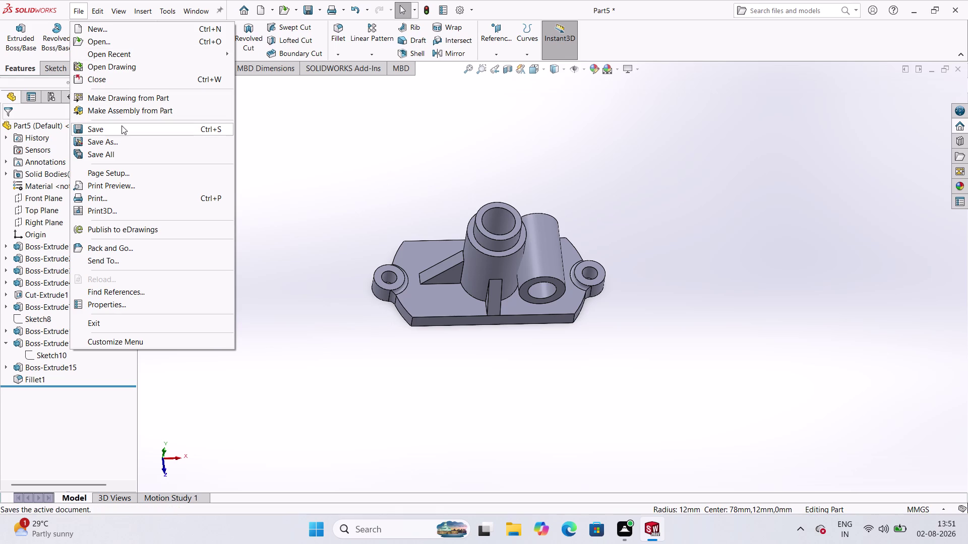
Start saving the part, replacing the default name Part5 with CENTRAL PIVOT.
click(115, 146)
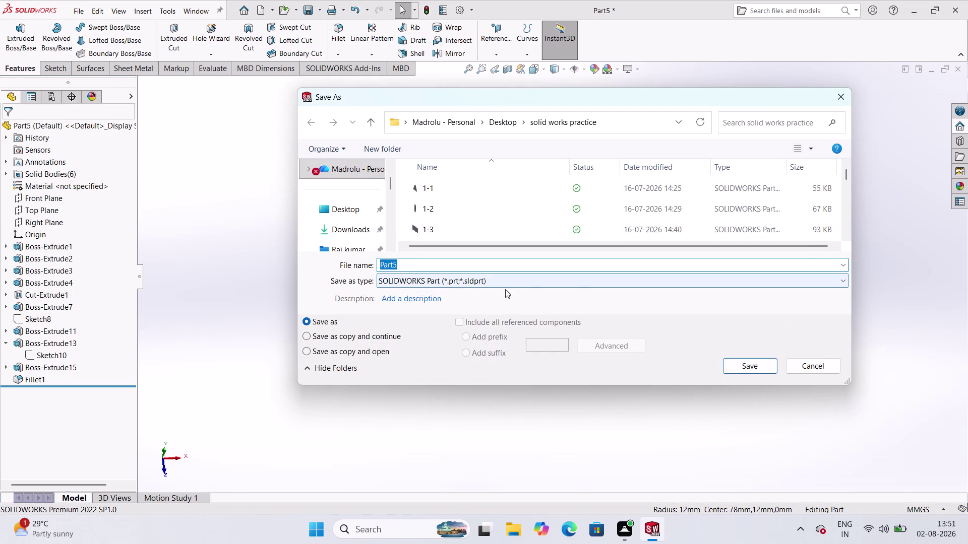
key(BackSpace)
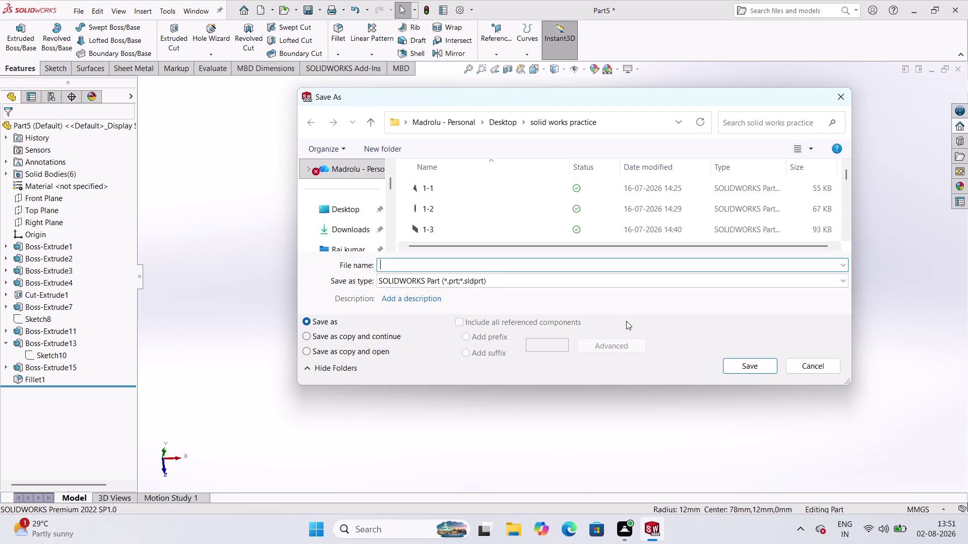
key(e)
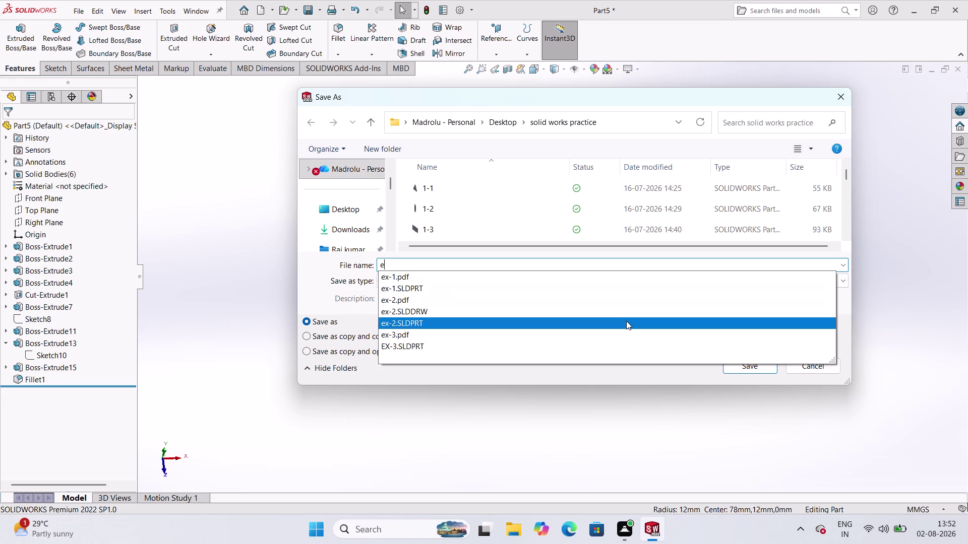
key(BackSpace)
text(C)
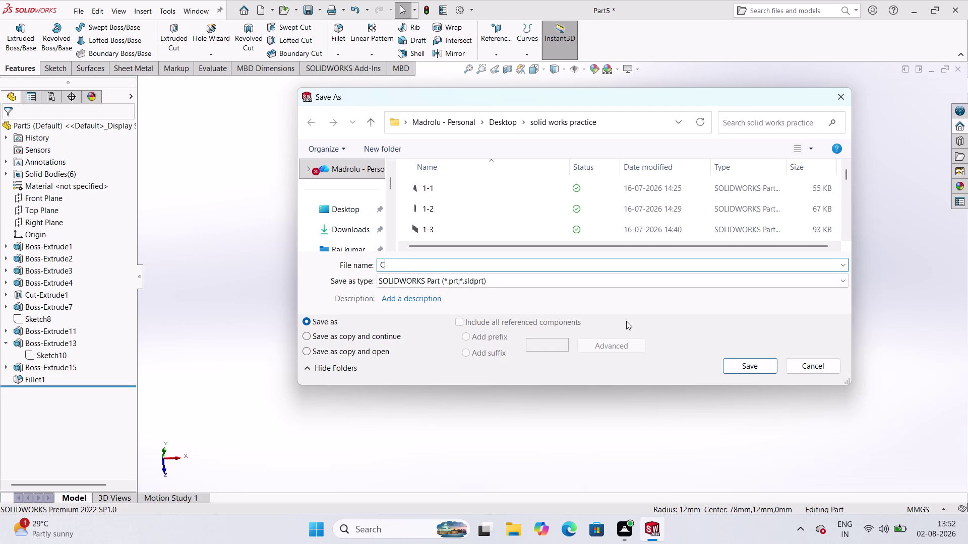
text(ENTRA)
text(L PIV)
text(OT)
key(space)
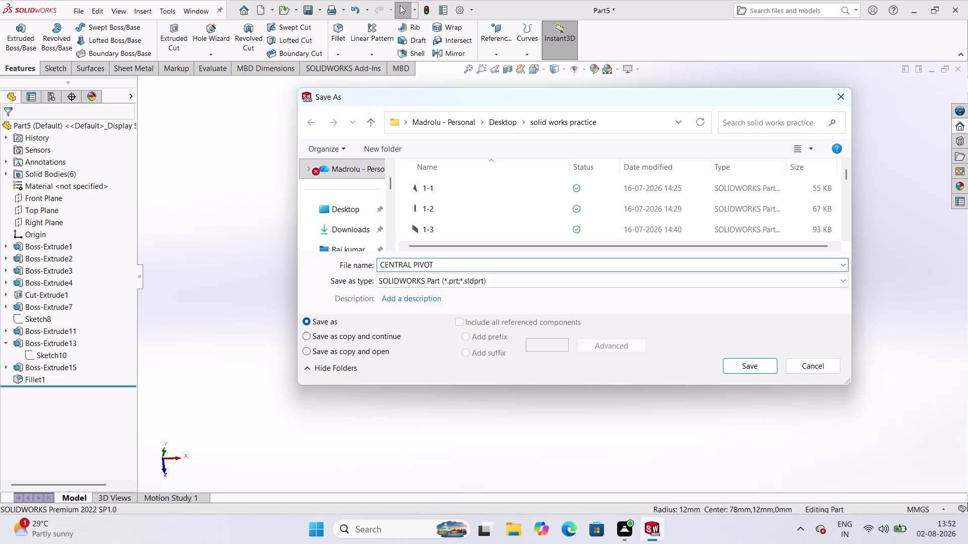